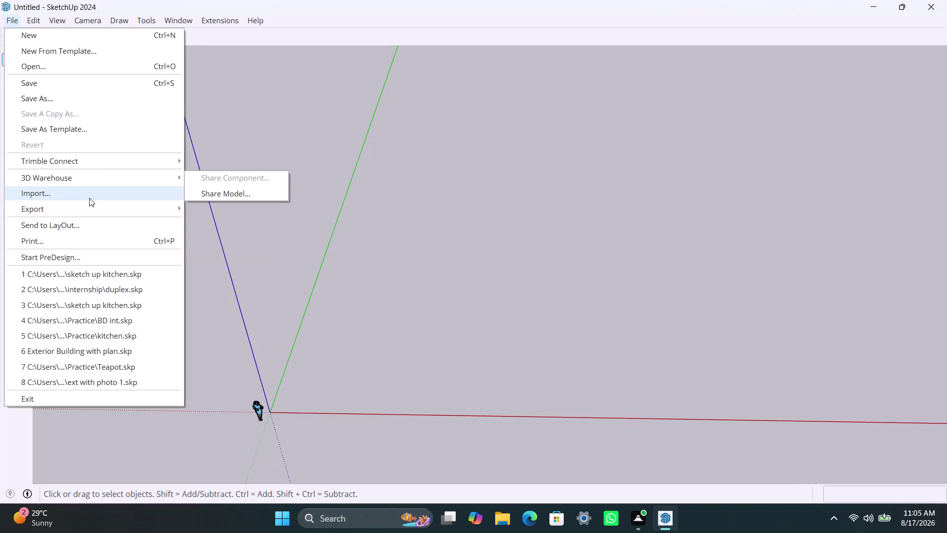
Import the 'ARCH PLANS - 900 SQ YRDS Day 02' DWG drawing into the empty model.
click(89, 198)
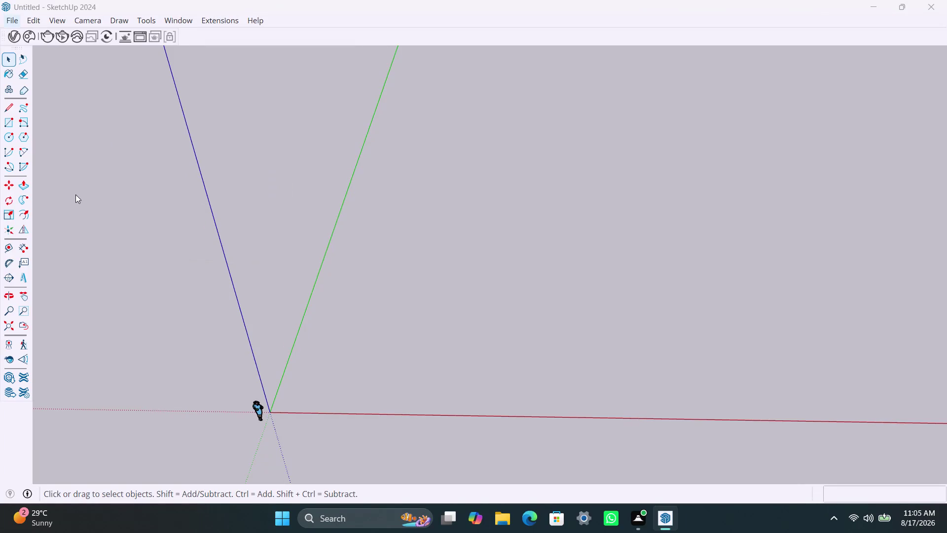
click(183, 147)
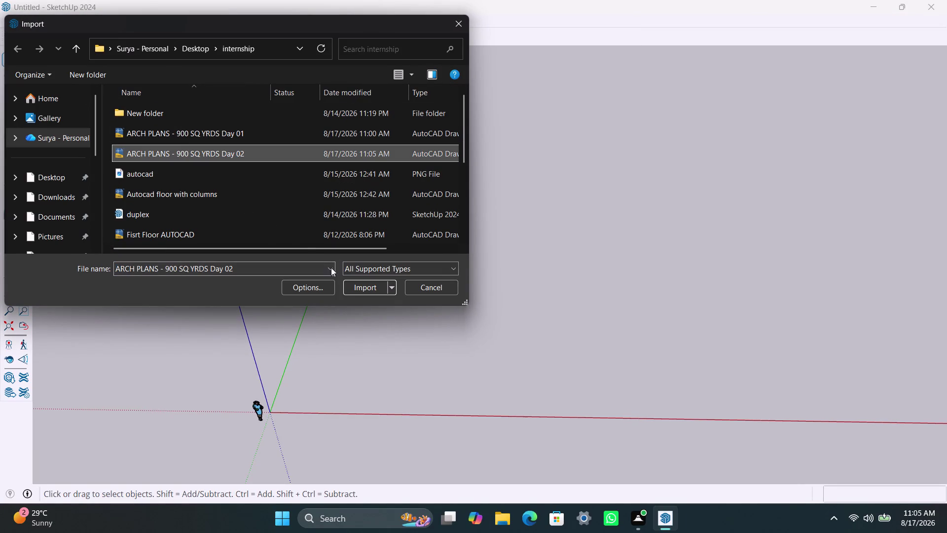
click(348, 286)
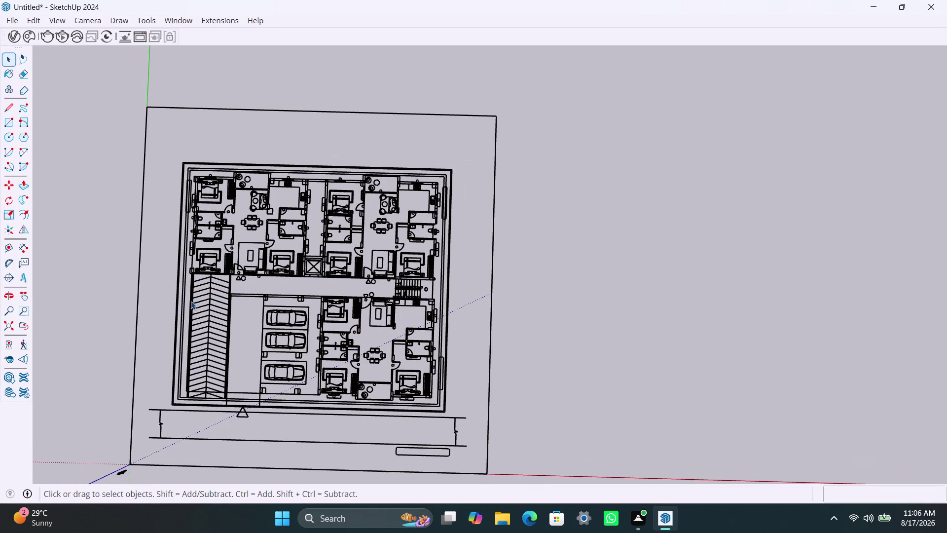
middle_drag(194, 304, 381, 316)
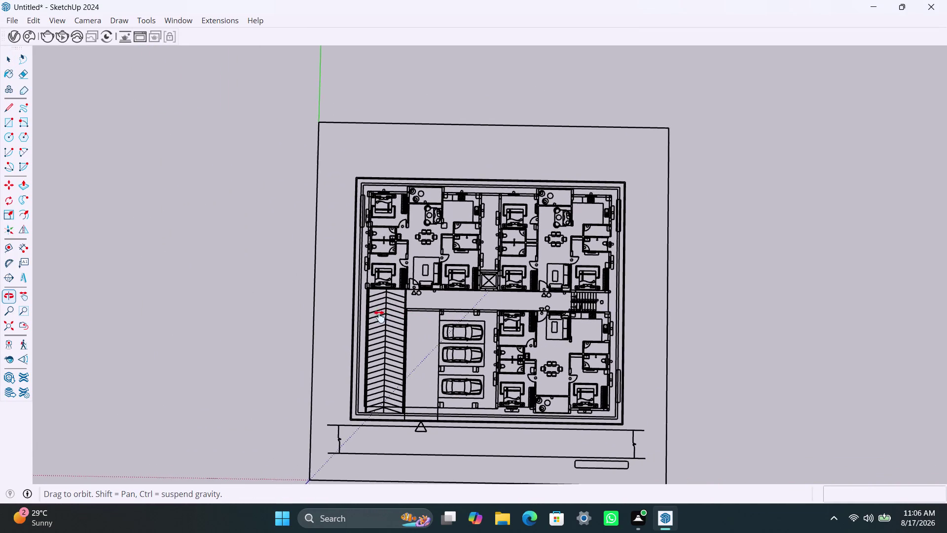
middle_drag(381, 316, 384, 293)
middle_drag(413, 308, 424, 271)
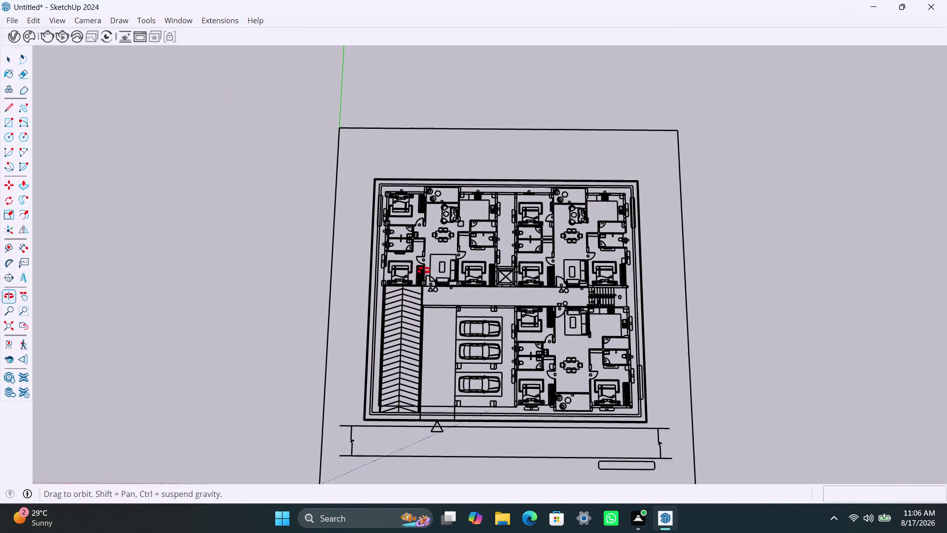
middle_drag(423, 271, 434, 293)
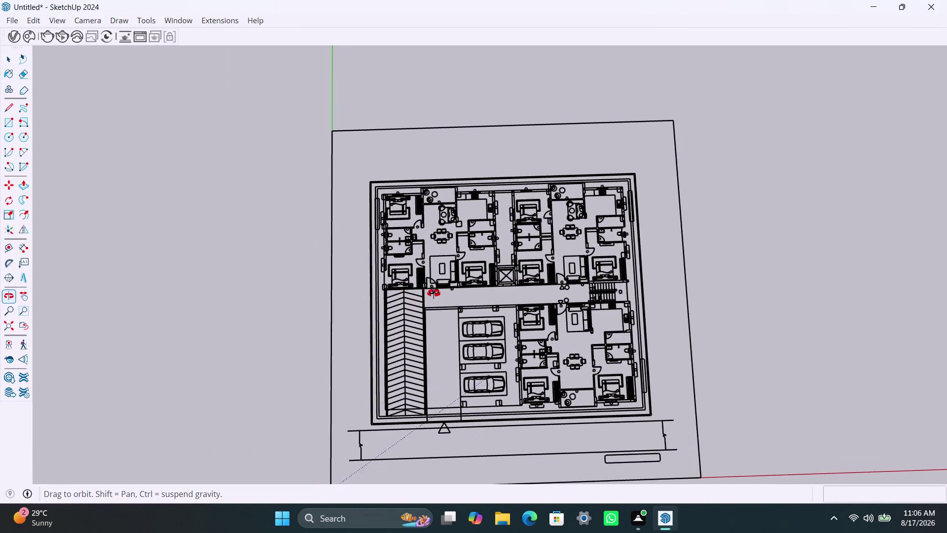
middle_drag(434, 293, 426, 294)
scroll(up, 3)
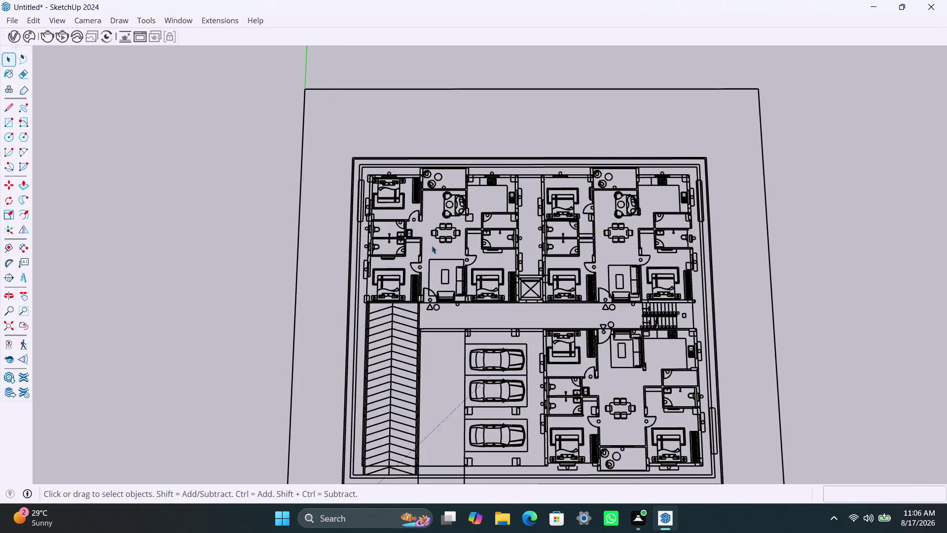
scroll(up, 3)
scroll(up, 3)
scroll(down, 3)
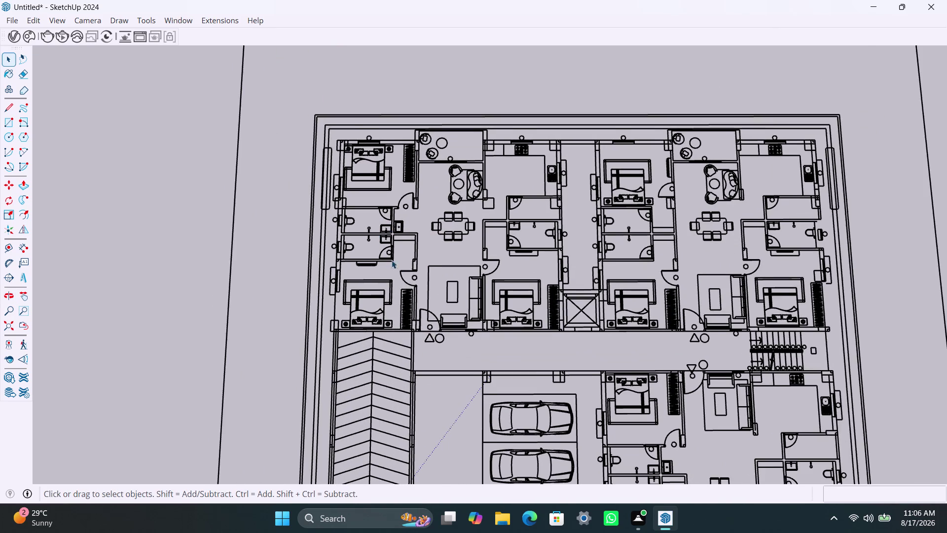
scroll(down, 3)
scroll(up, 3)
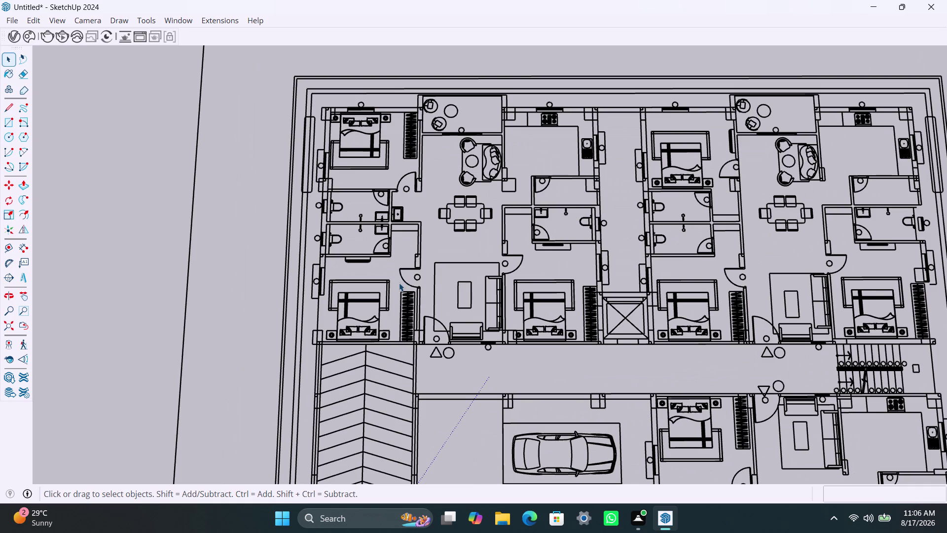
scroll(up, 3)
scroll(up, 3)
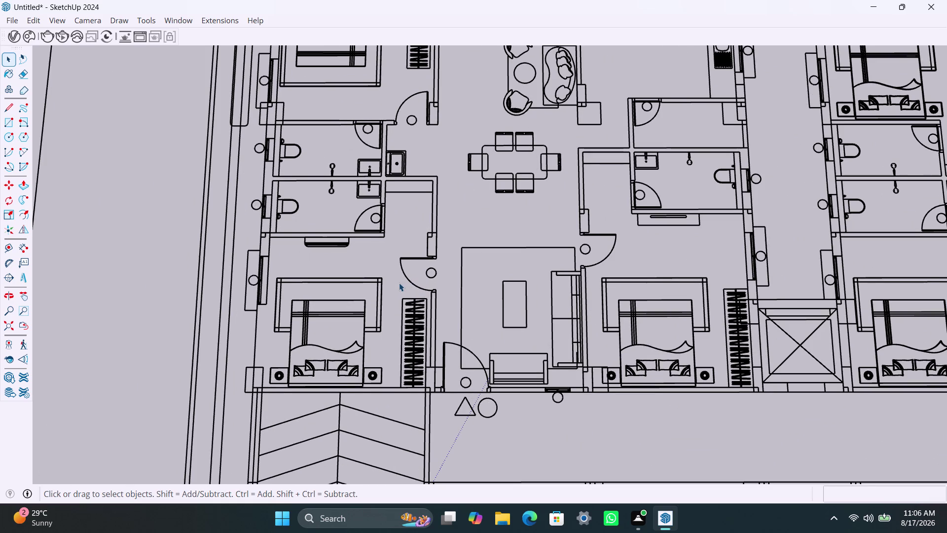
scroll(down, 3)
scroll(down, 3)
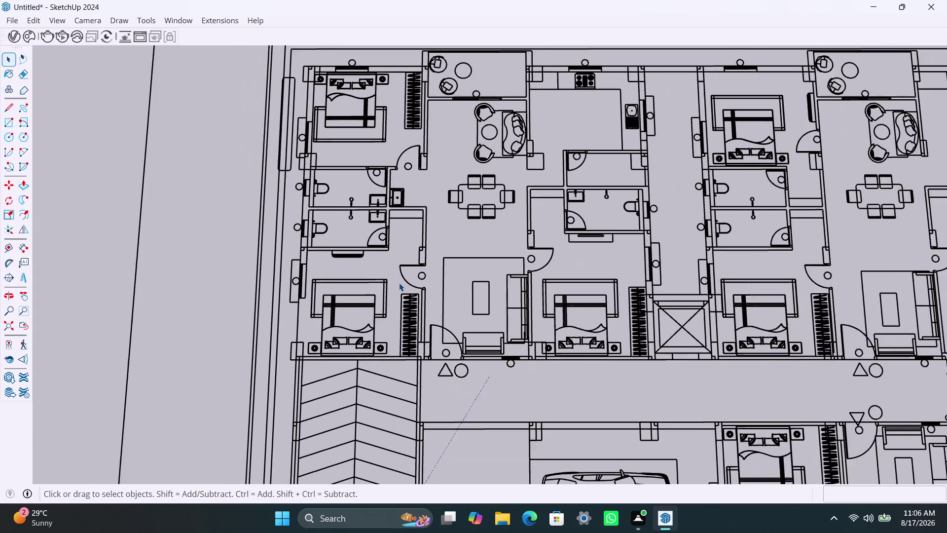
scroll(down, 3)
scroll(down, 3)
click(335, 147)
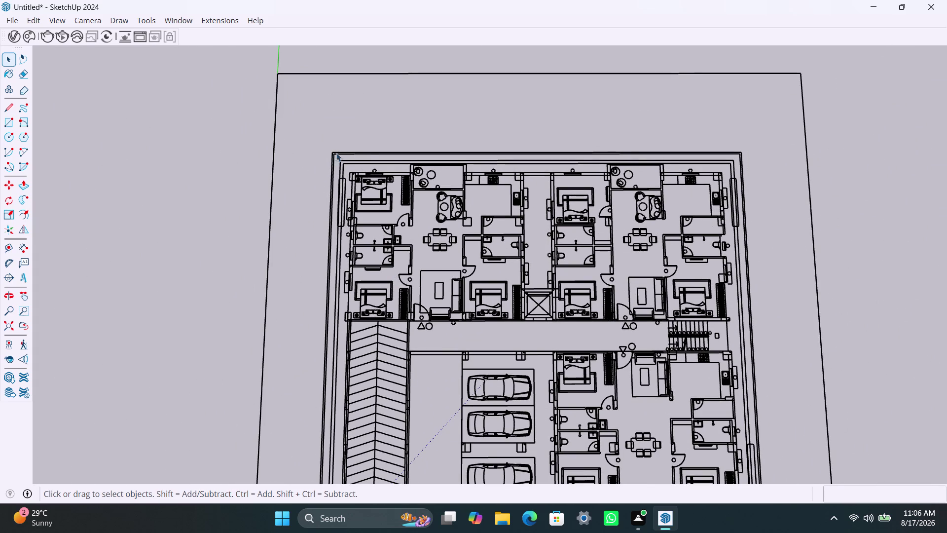
click(343, 158)
scroll(down, 3)
click(195, 116)
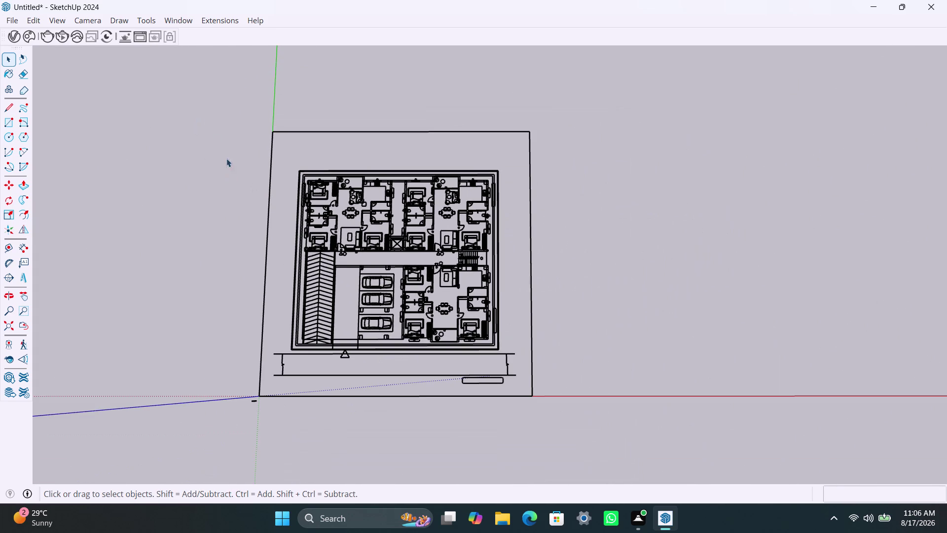
drag(211, 93, 544, 432)
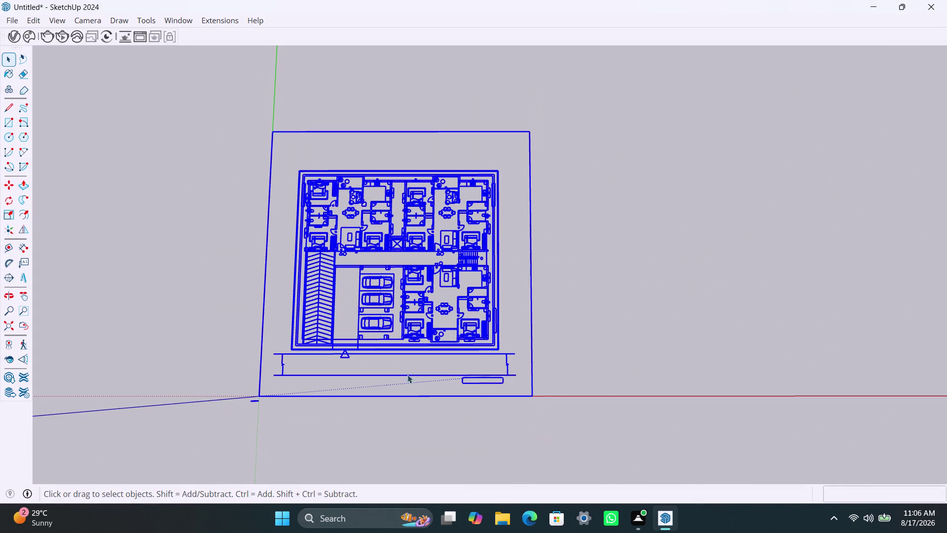
scroll(up, 3)
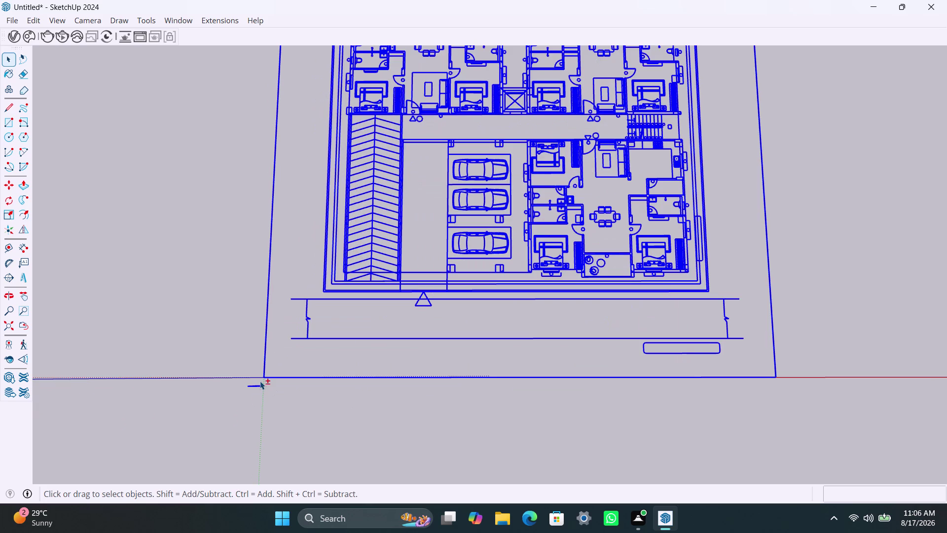
click(260, 384)
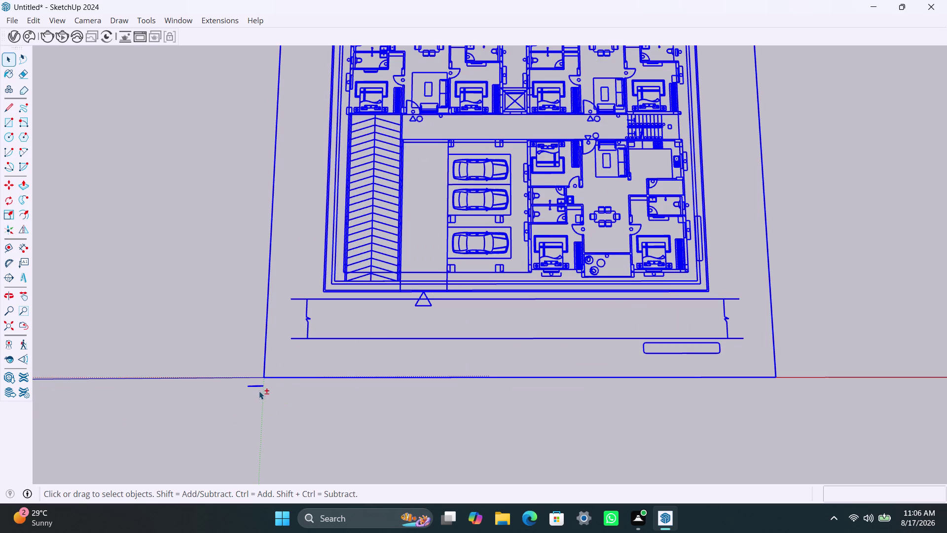
click(257, 386)
scroll(down, 3)
right_click(205, 217)
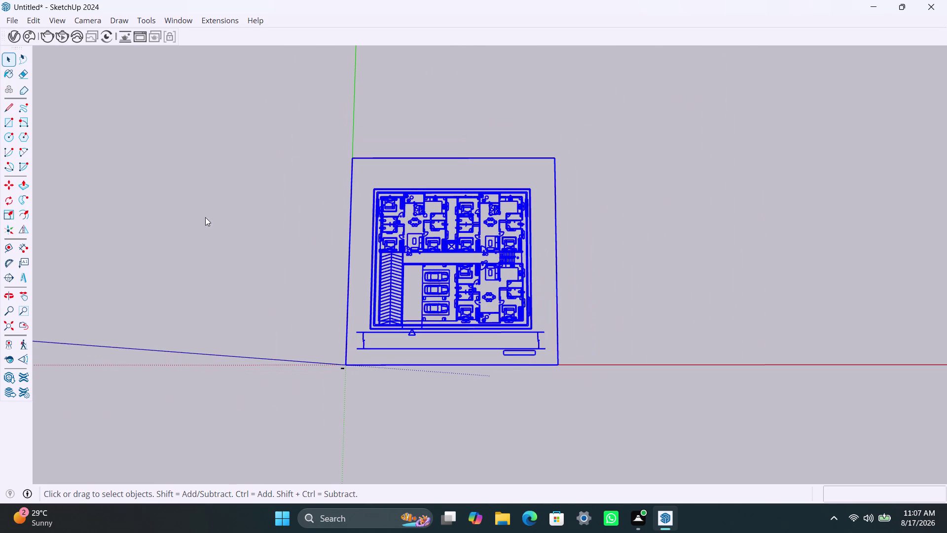
click(198, 203)
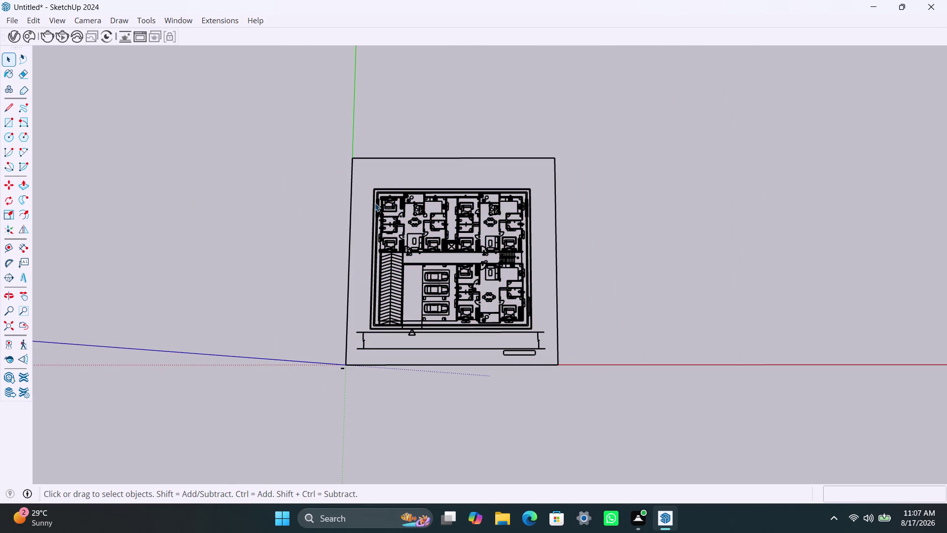
click(376, 202)
right_click(384, 211)
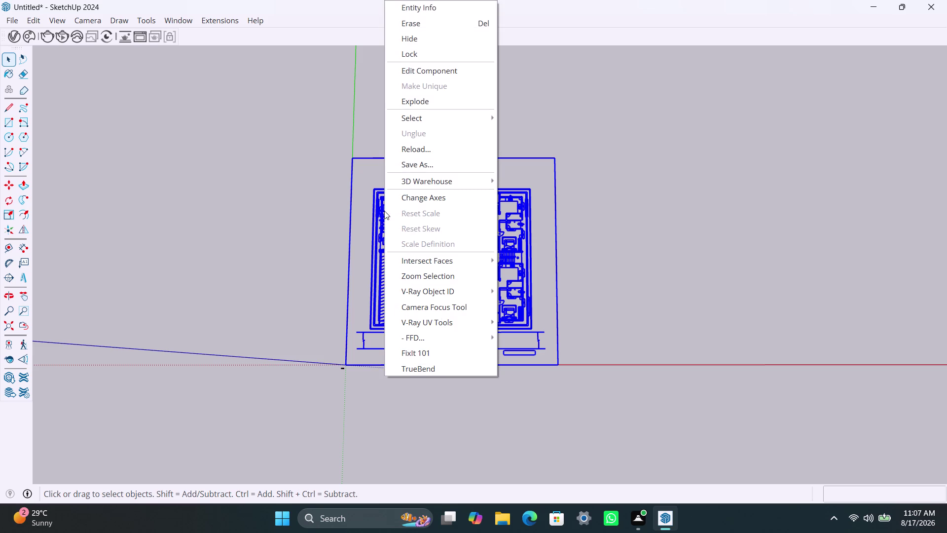
click(447, 102)
click(594, 140)
scroll(up, 3)
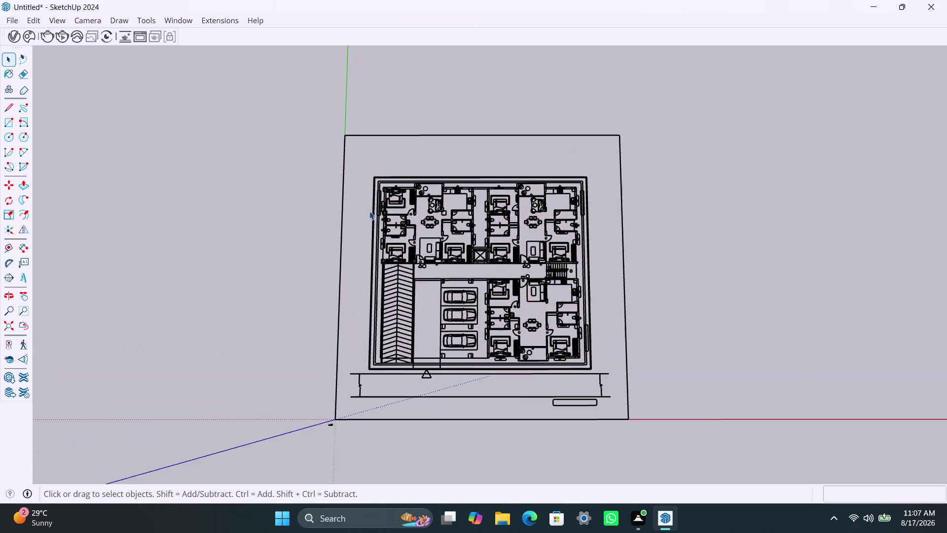
Zoom in on the top-left bedroom's left outer wall and switch to the Rectangle tool.
scroll(up, 3)
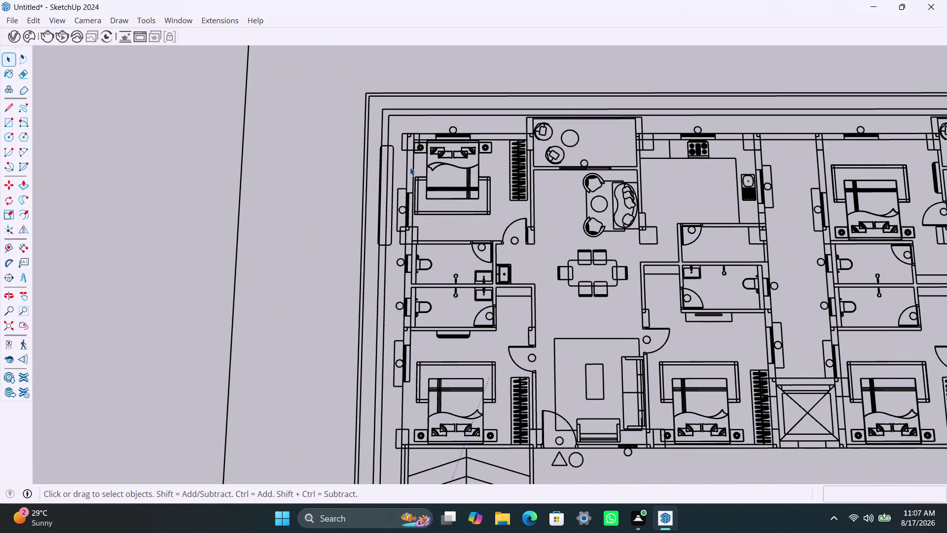
scroll(up, 3)
scroll(up, 3)
scroll(up, 3)
middle_drag(430, 181, 430, 182)
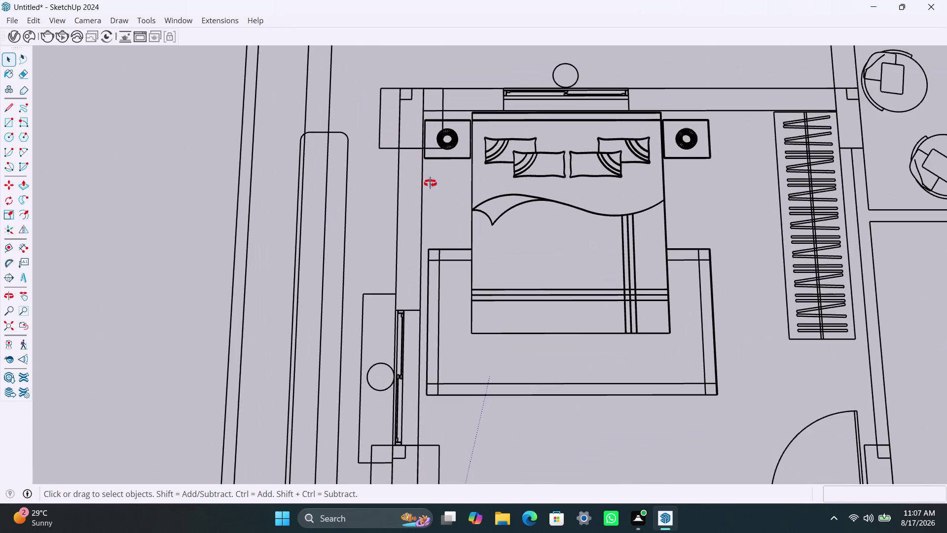
middle_drag(430, 183, 468, 233)
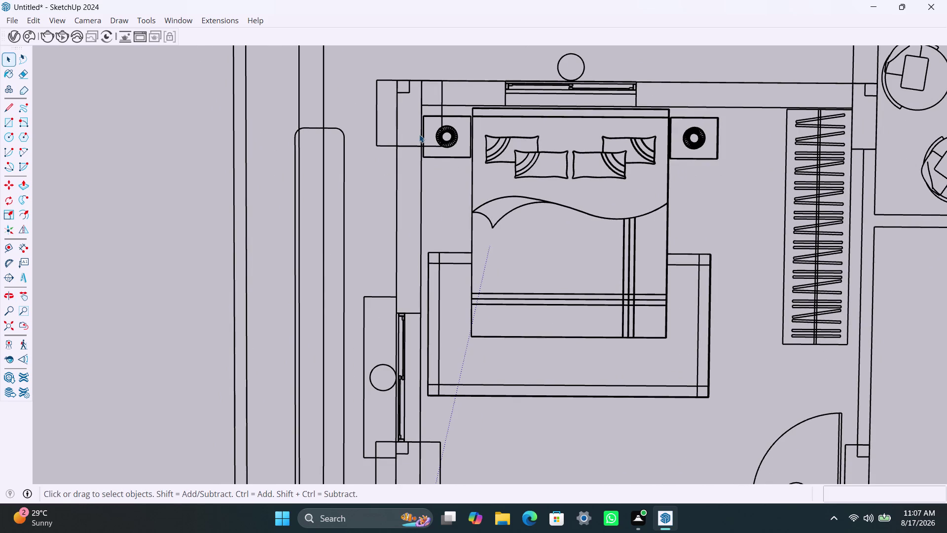
key(r)
key(Return)
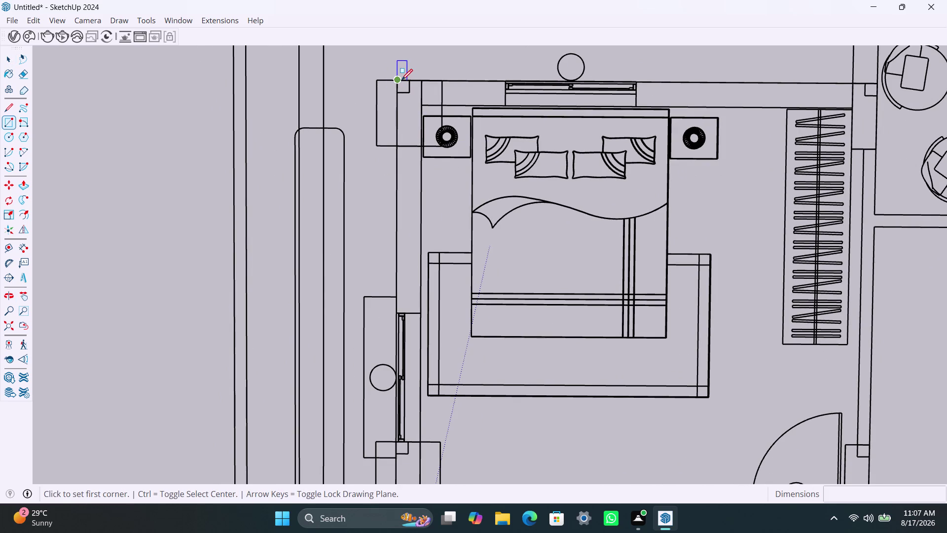
Fill the left wall pieces beside the top bedroom and below its window.
click(402, 80)
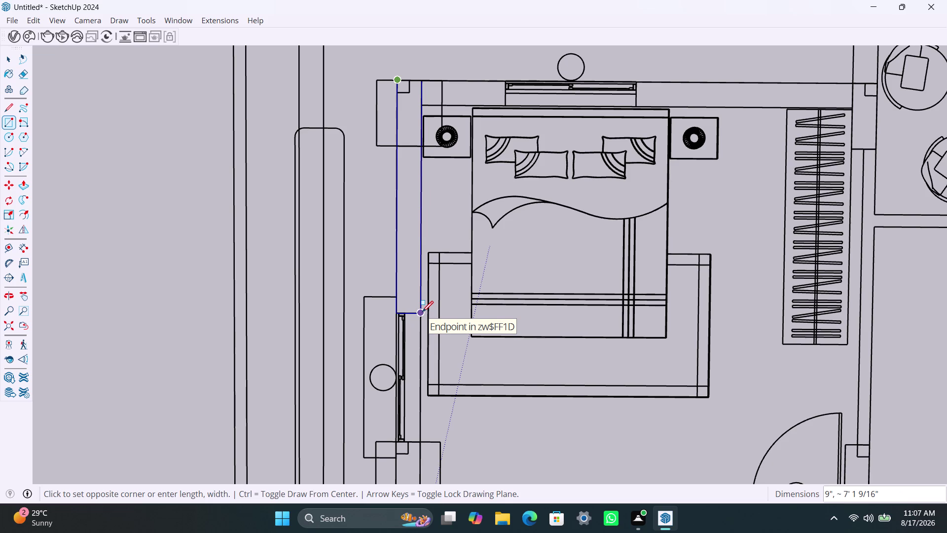
click(422, 311)
scroll(down, 3)
middle_drag(425, 403, 458, 300)
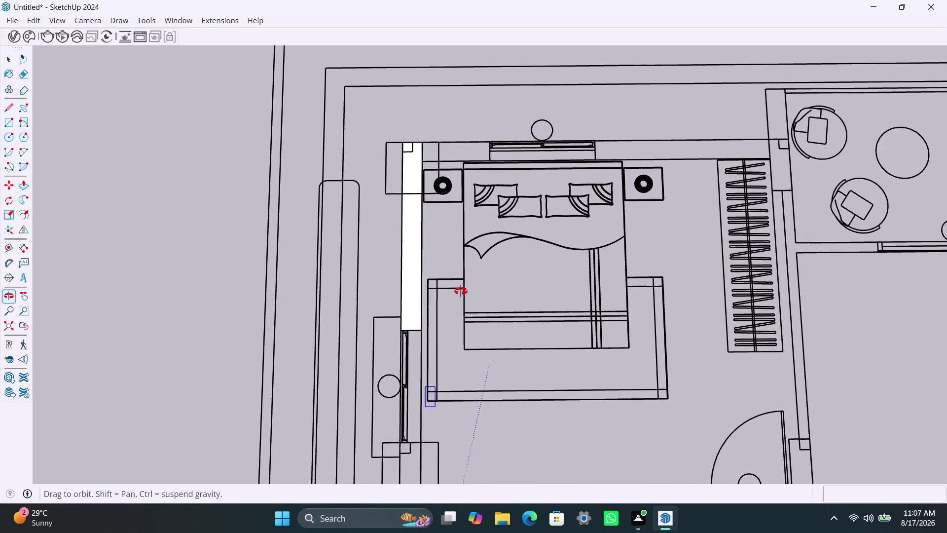
middle_drag(458, 300, 448, 380)
scroll(down, 3)
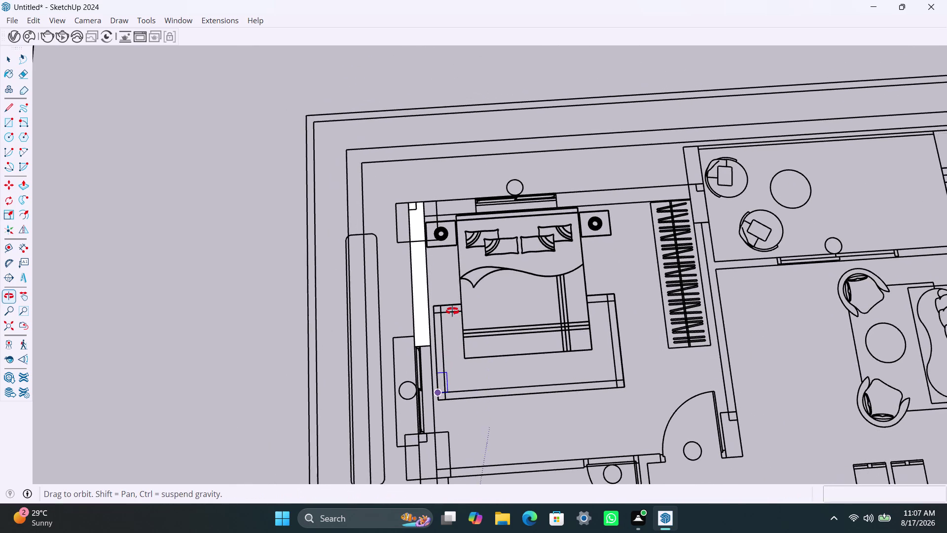
middle_drag(451, 310, 446, 184)
scroll(up, 3)
scroll(up, 3)
click(413, 291)
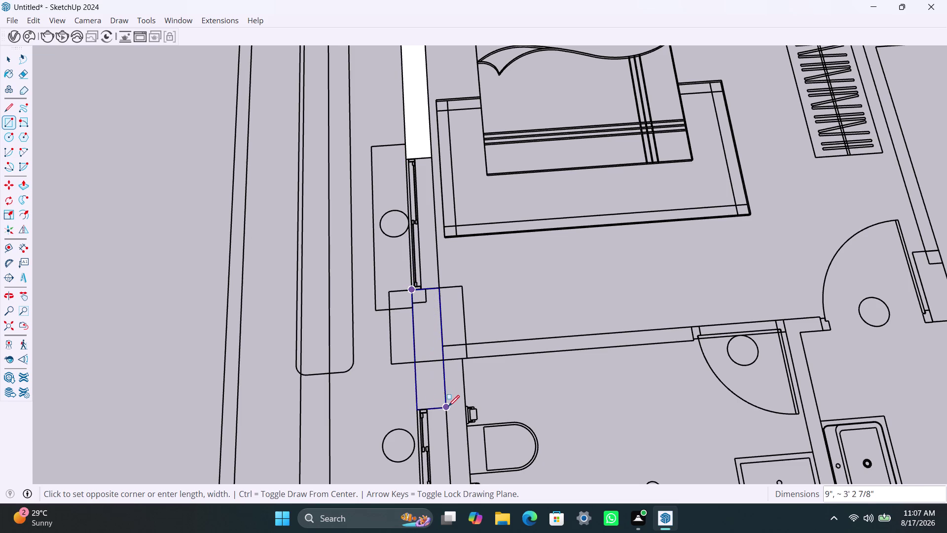
click(449, 406)
Fill the left wall piece between the two bathrooms after two cancelled starts.
scroll(down, 3)
scroll(down, 3)
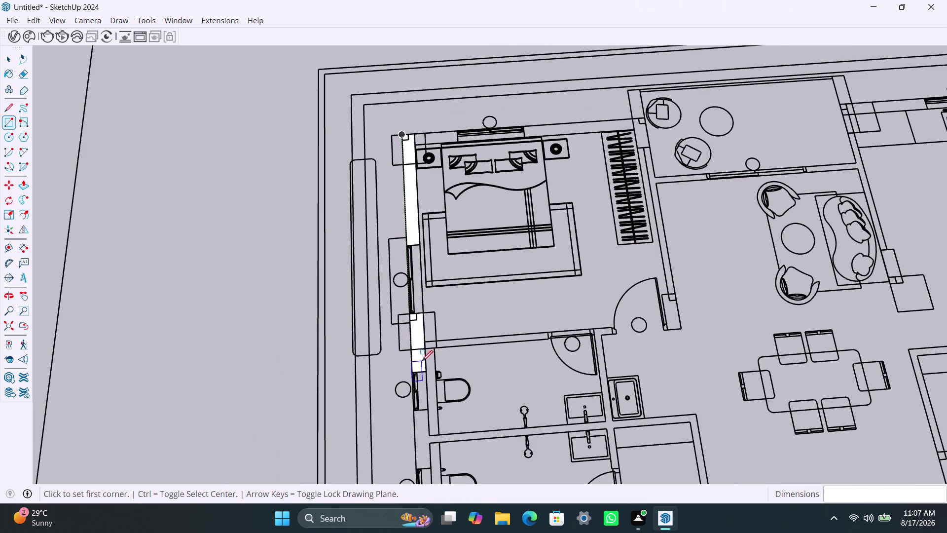
middle_drag(427, 354, 380, 152)
scroll(up, 3)
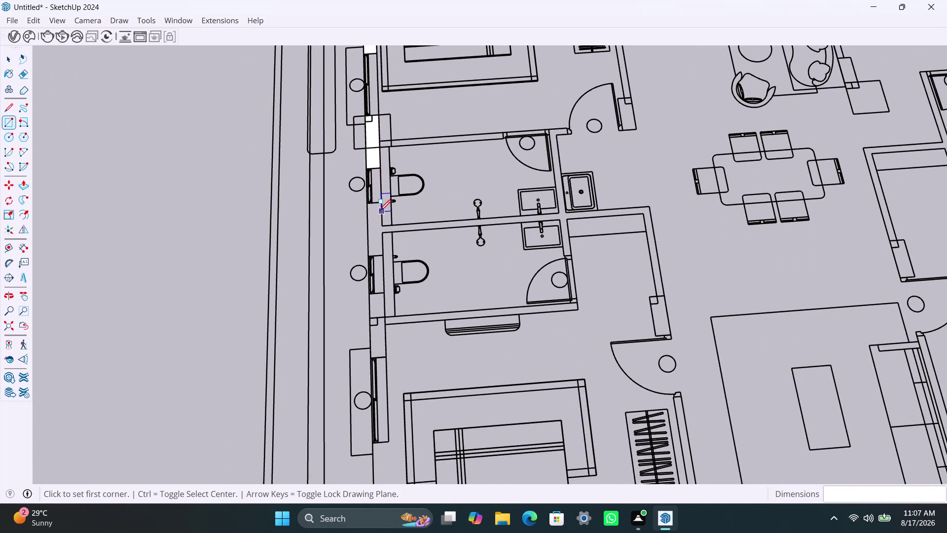
scroll(up, 3)
click(363, 201)
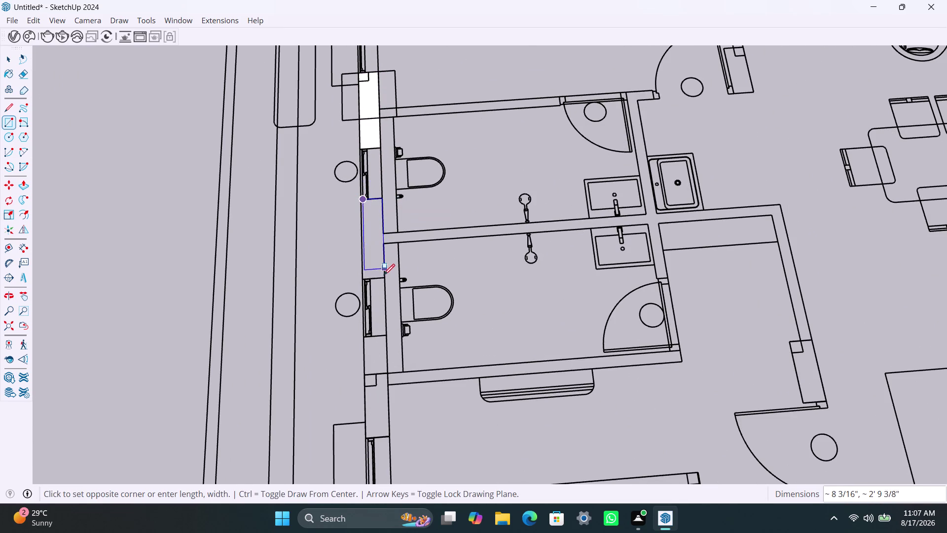
key(Escape)
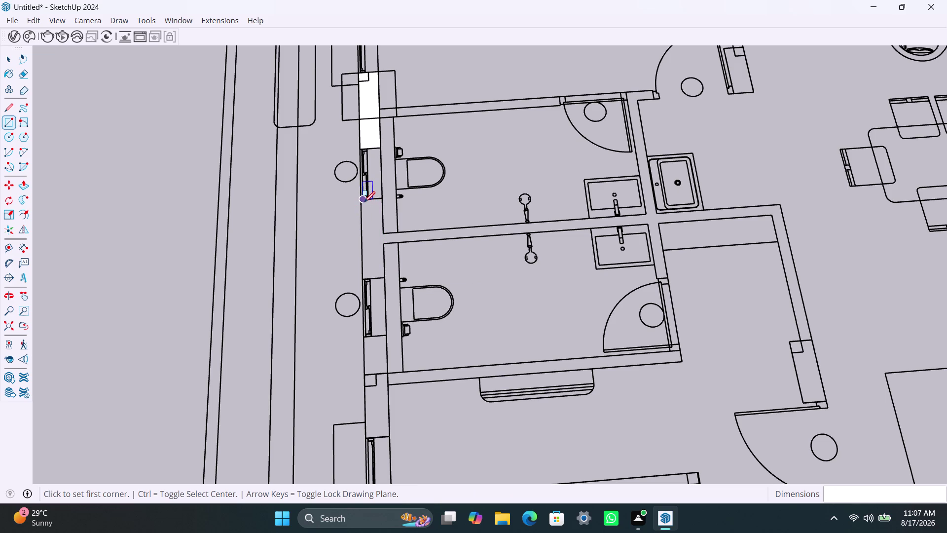
click(363, 201)
key(Escape)
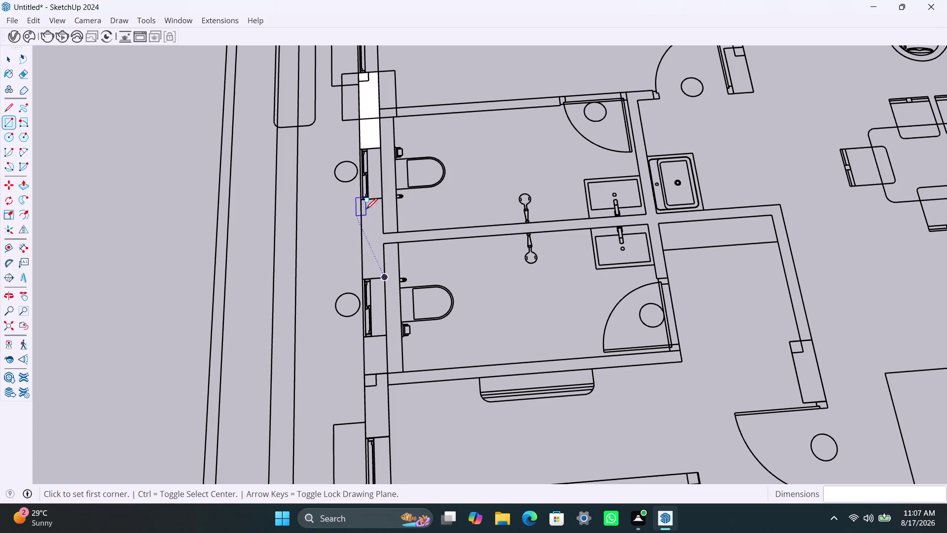
click(359, 199)
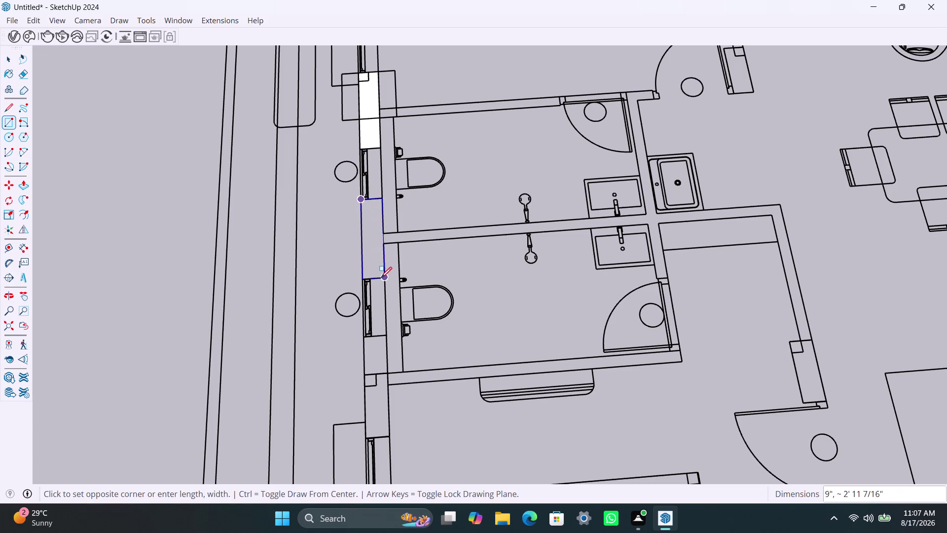
click(383, 278)
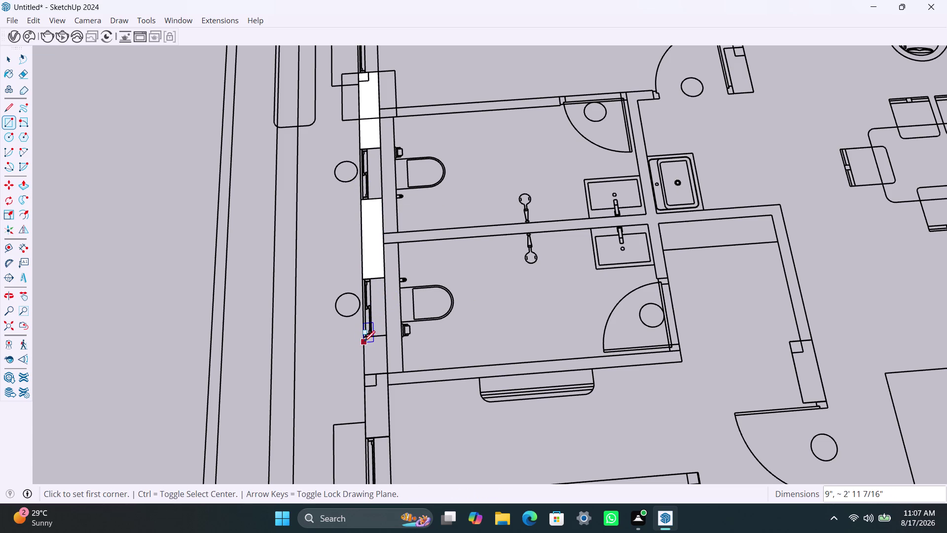
Draw the wall piece below the second bathroom, undoing and redrawing it.
click(365, 338)
click(386, 373)
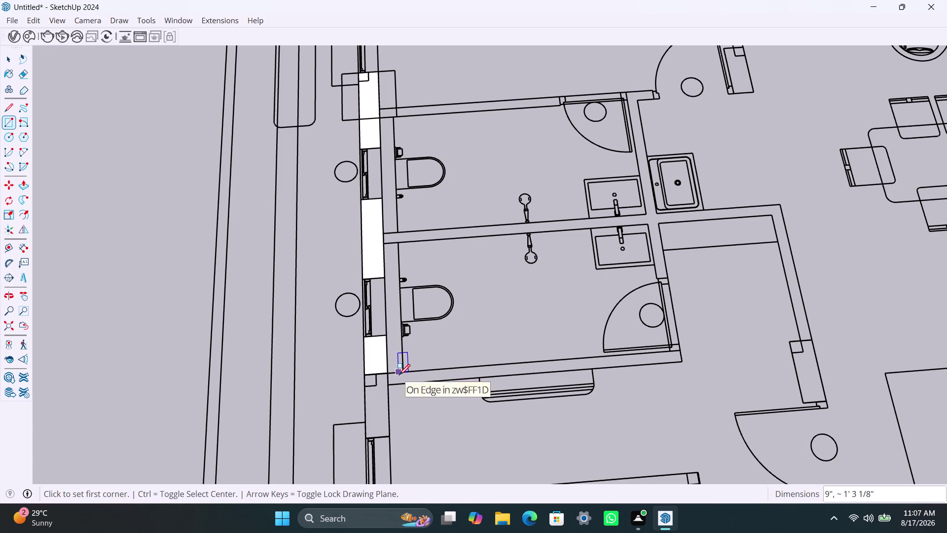
key(ctrl+z)
click(364, 336)
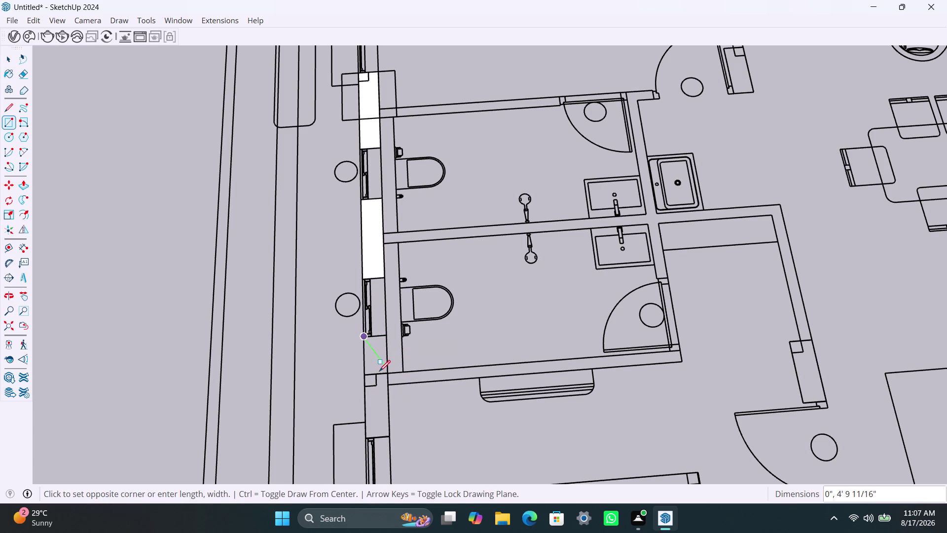
click(387, 437)
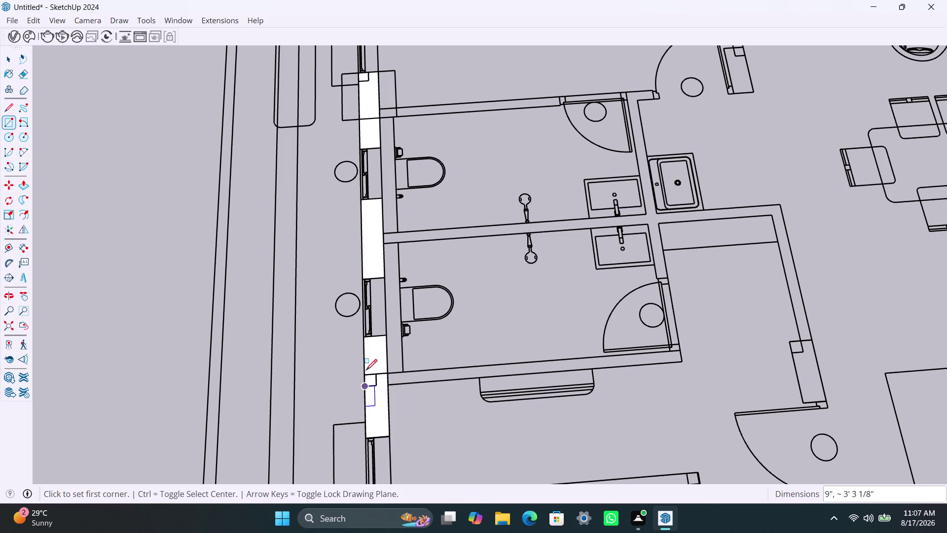
Fill the small corner wall piece beside the lower bedroom.
scroll(down, 3)
middle_drag(360, 378, 371, 205)
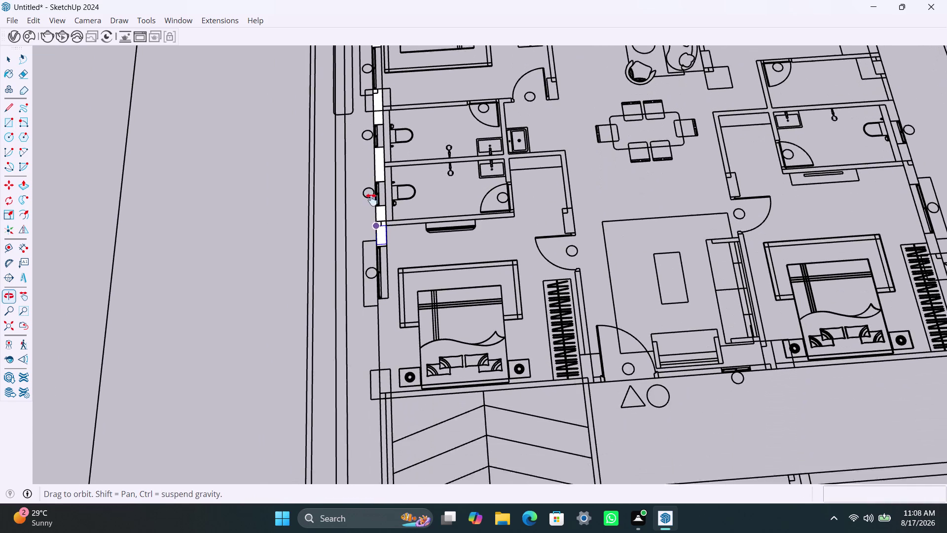
middle_drag(370, 205, 372, 200)
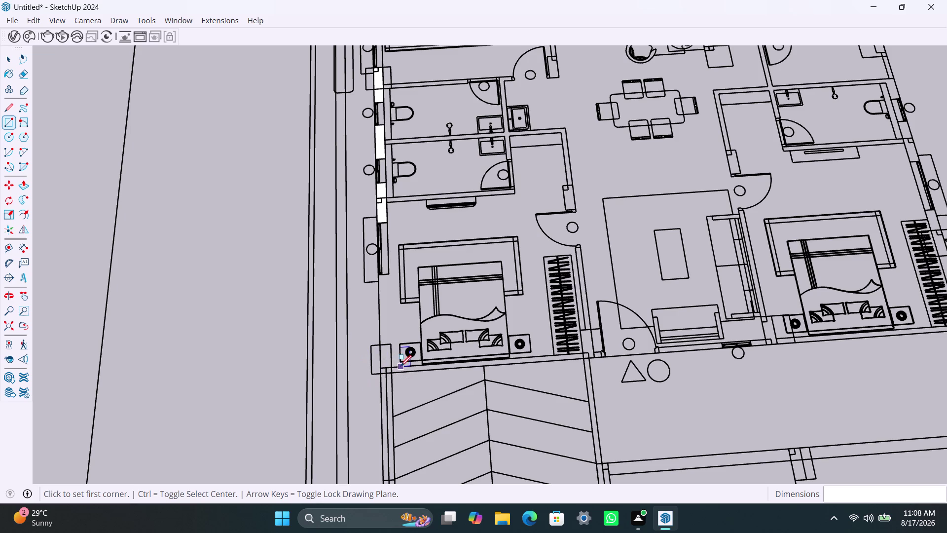
click(382, 346)
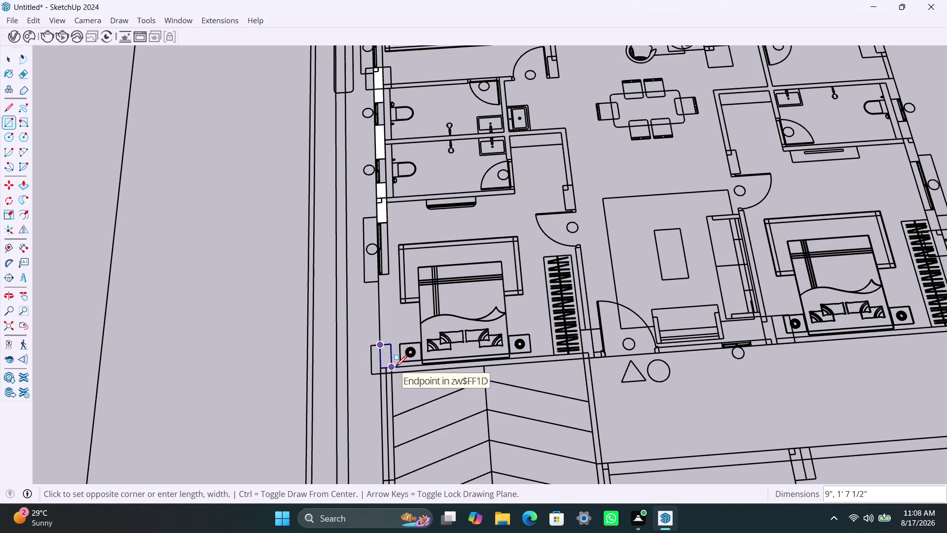
click(395, 367)
scroll(down, 3)
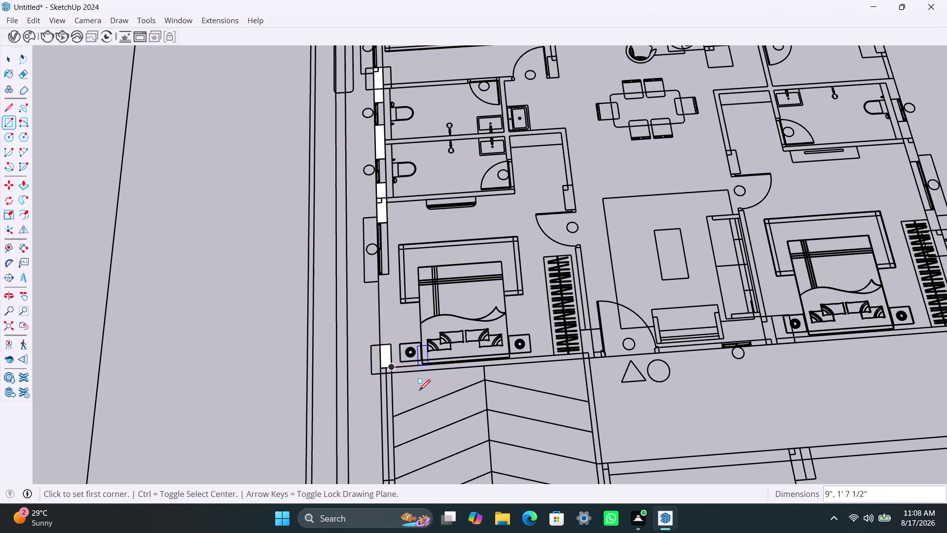
scroll(down, 3)
scroll(down, 3)
scroll(down, 3)
scroll(down, 3)
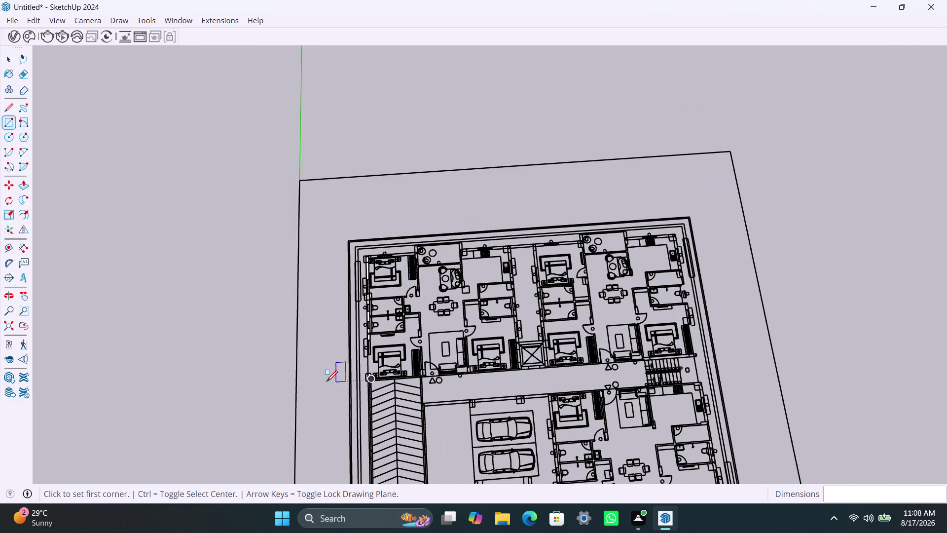
scroll(down, 3)
scroll(down, 3)
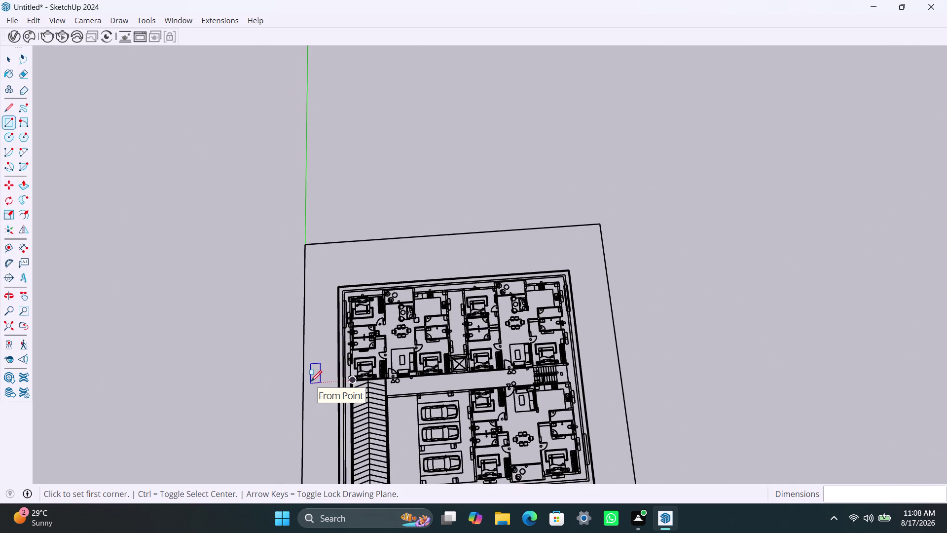
scroll(up, 3)
scroll(up, 3)
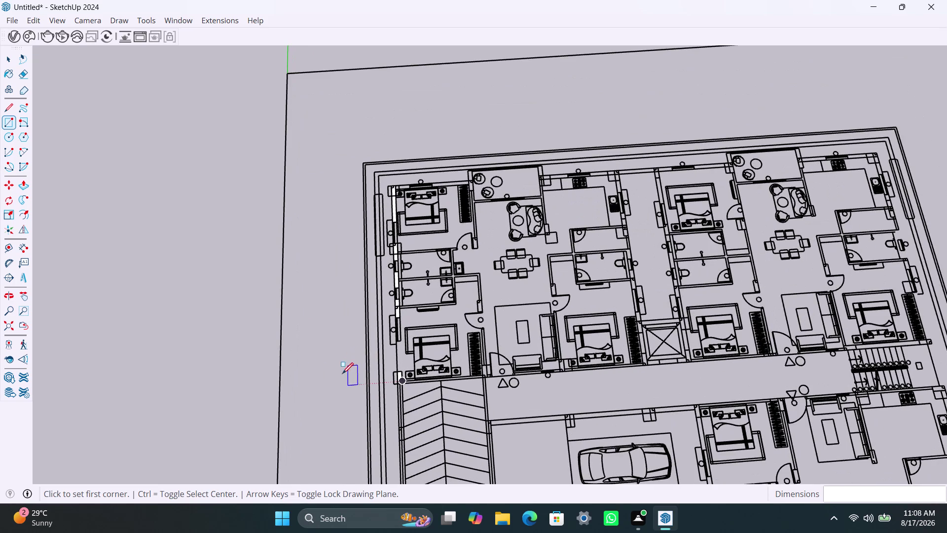
scroll(up, 3)
scroll(up, 3)
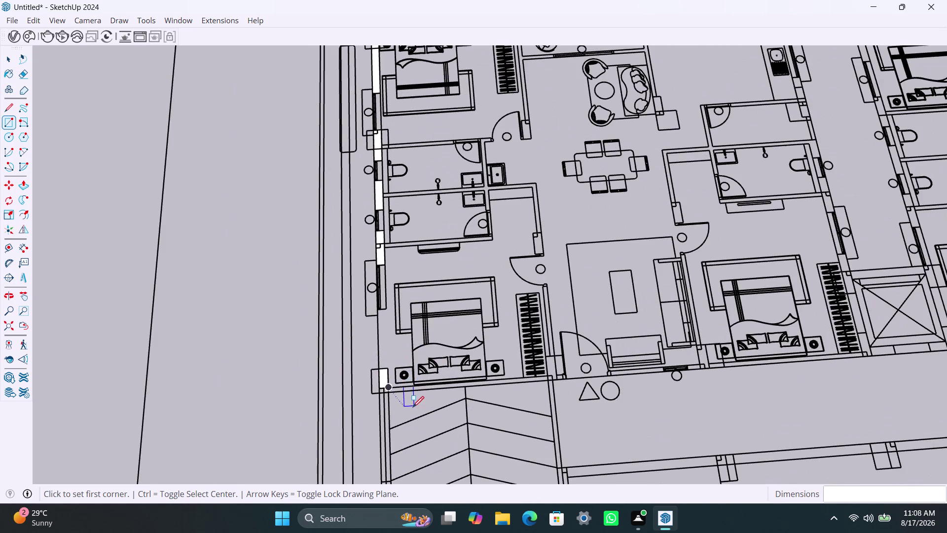
middle_drag(413, 407, 365, 384)
scroll(down, 3)
middle_drag(436, 405, 395, 397)
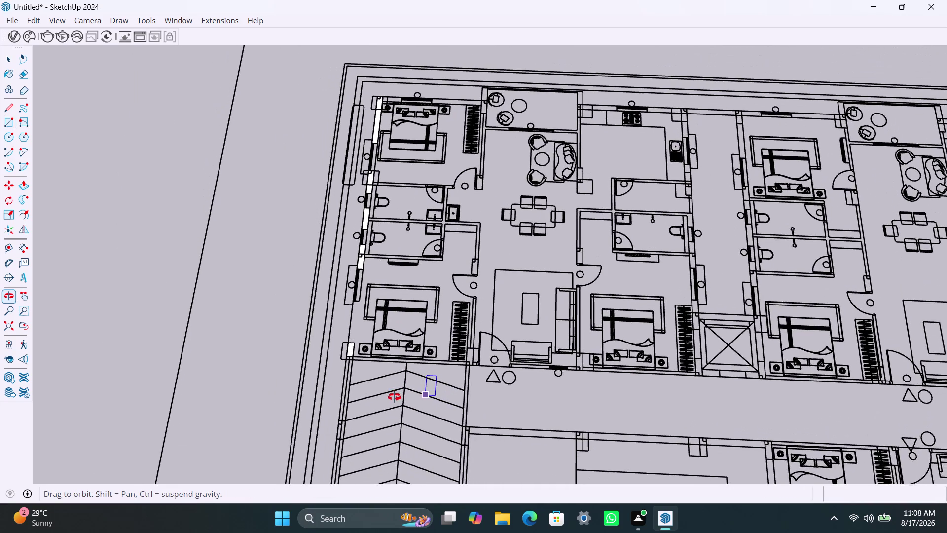
middle_drag(395, 397, 419, 401)
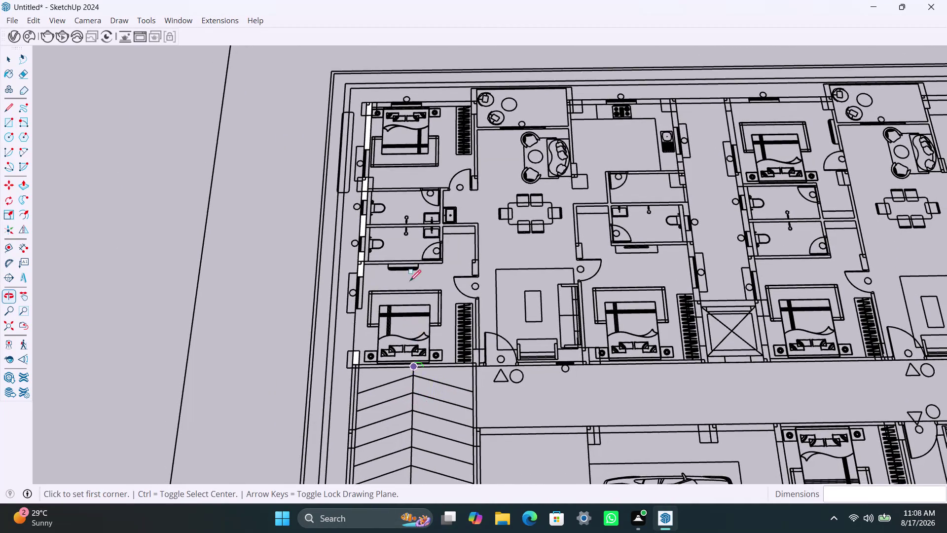
scroll(up, 3)
middle_drag(396, 294, 390, 384)
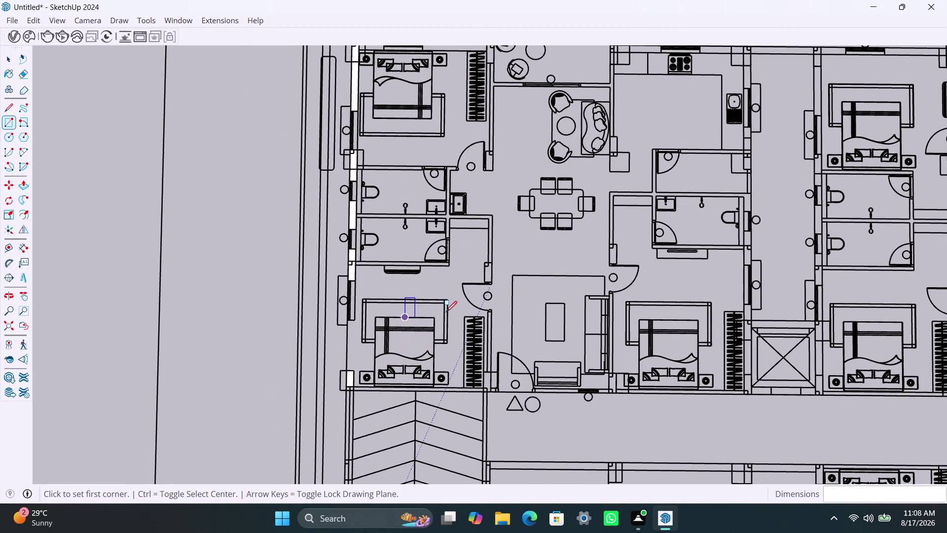
scroll(up, 3)
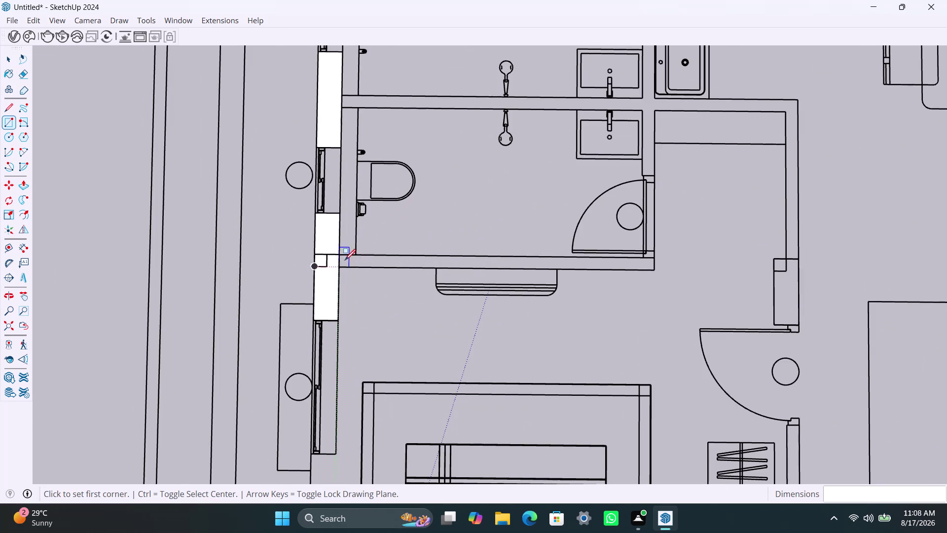
Fill the lower bathroom wall and the wall between the bathrooms.
click(338, 253)
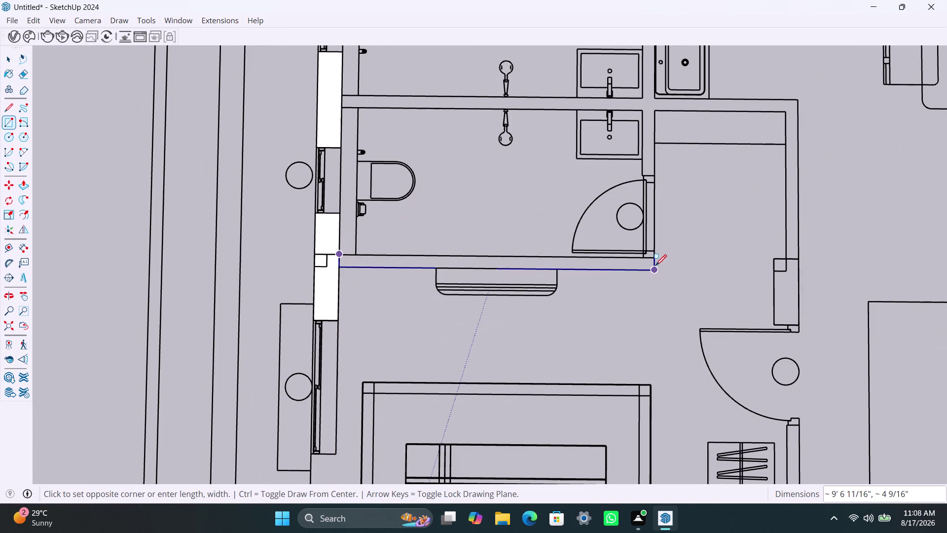
click(655, 265)
scroll(down, 3)
middle_drag(535, 174, 525, 213)
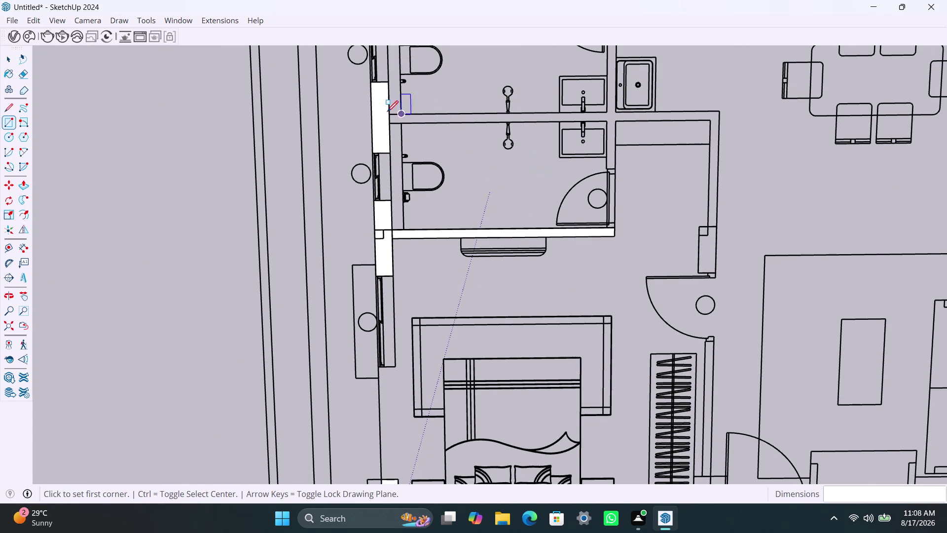
click(386, 114)
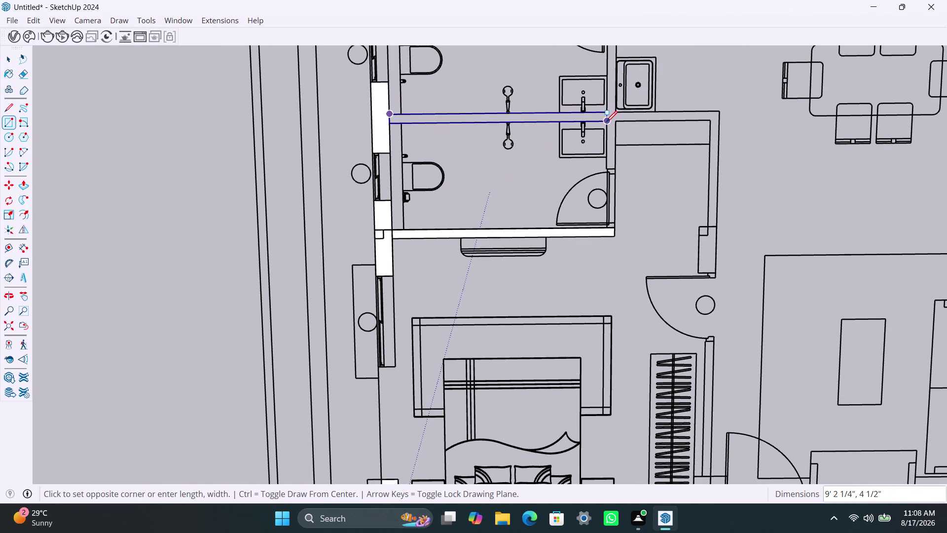
click(607, 122)
Fill the upper bathroom's top wall, undoing and redrawing it from its corner.
scroll(up, 3)
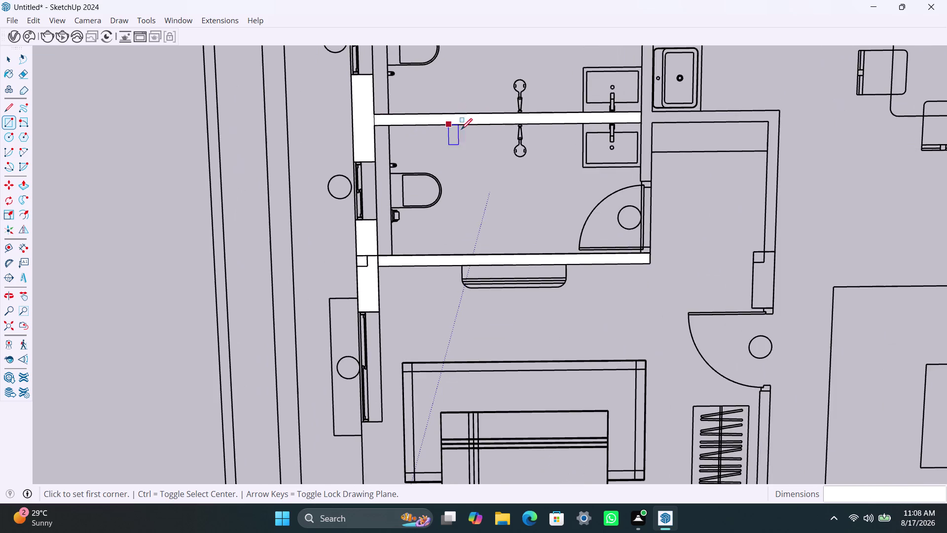
scroll(down, 3)
scroll(down, 3)
scroll(down, 3)
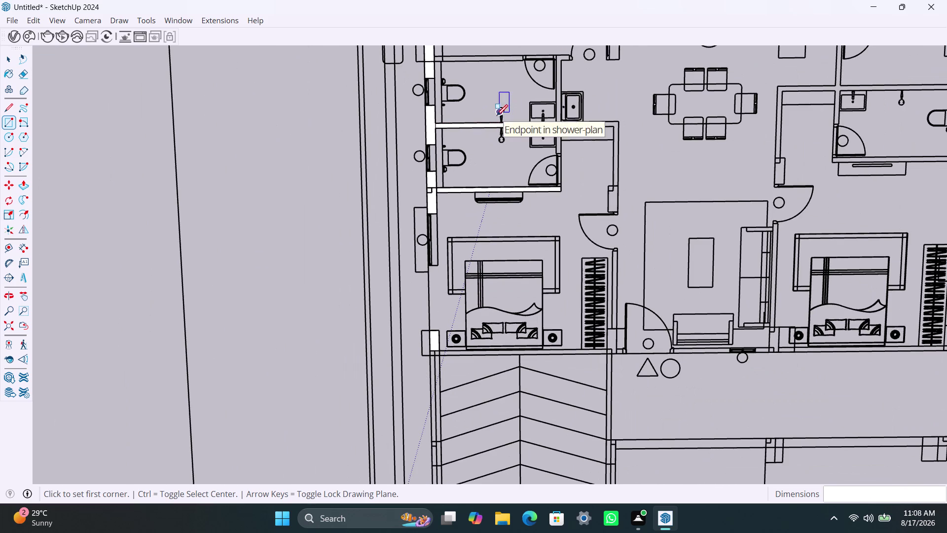
middle_drag(497, 115, 459, 259)
scroll(up, 3)
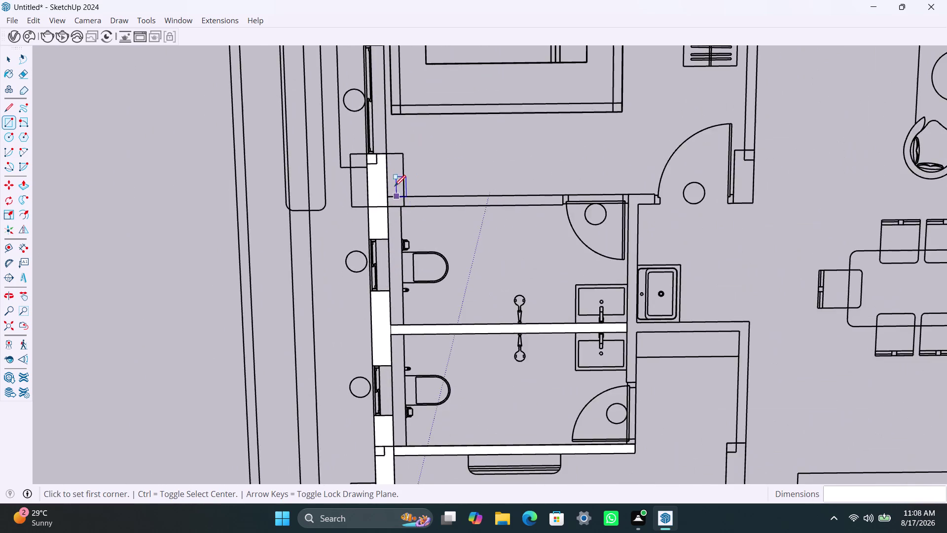
scroll(up, 3)
click(389, 194)
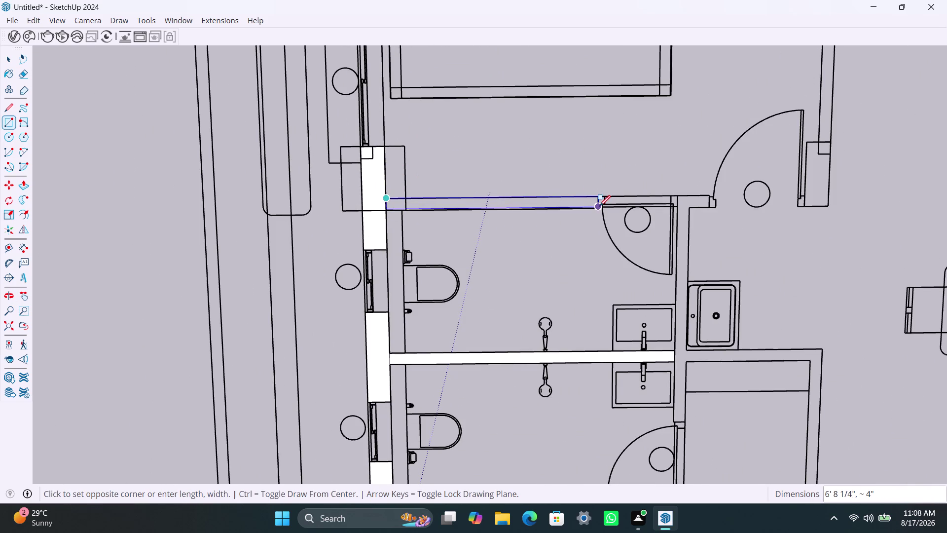
scroll(up, 3)
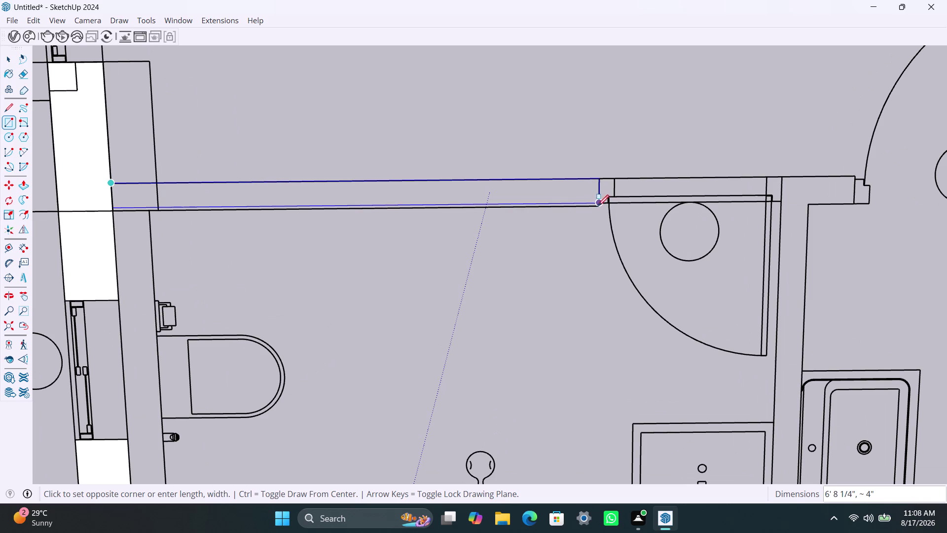
click(599, 206)
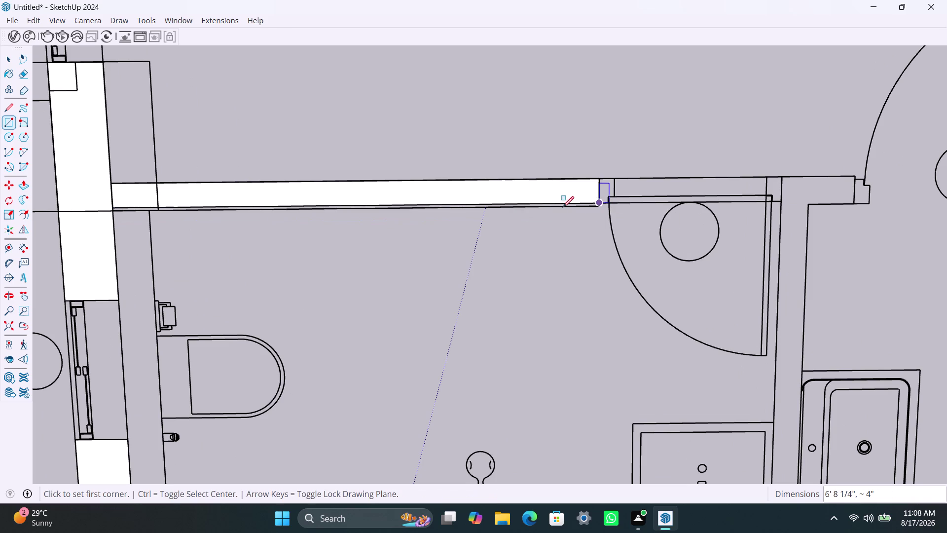
key(ctrl+z)
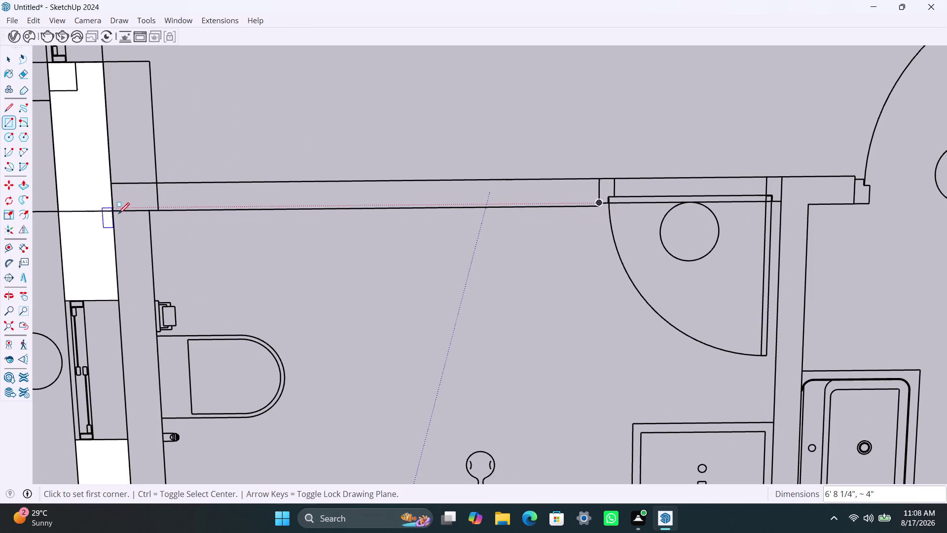
click(116, 211)
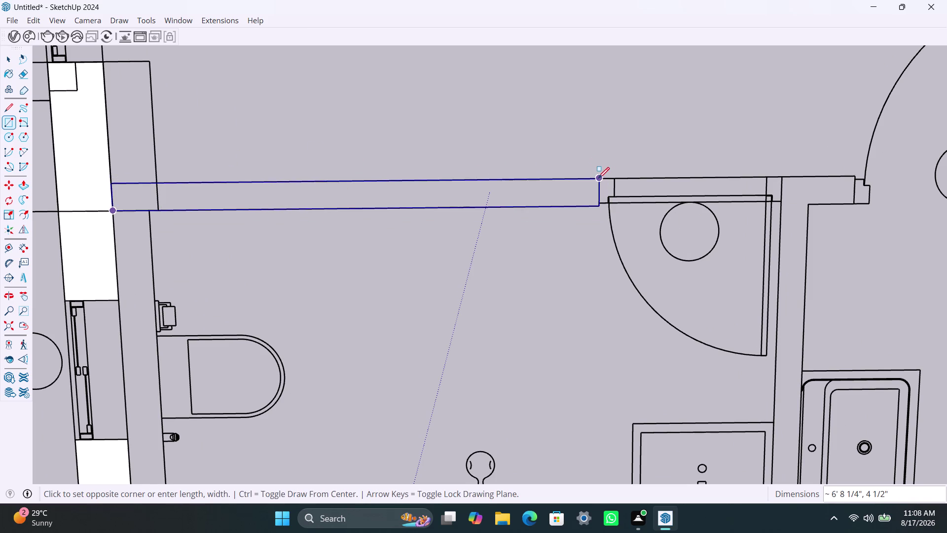
click(598, 178)
Fill the small gap at the end of the top wall.
scroll(down, 3)
scroll(down, 3)
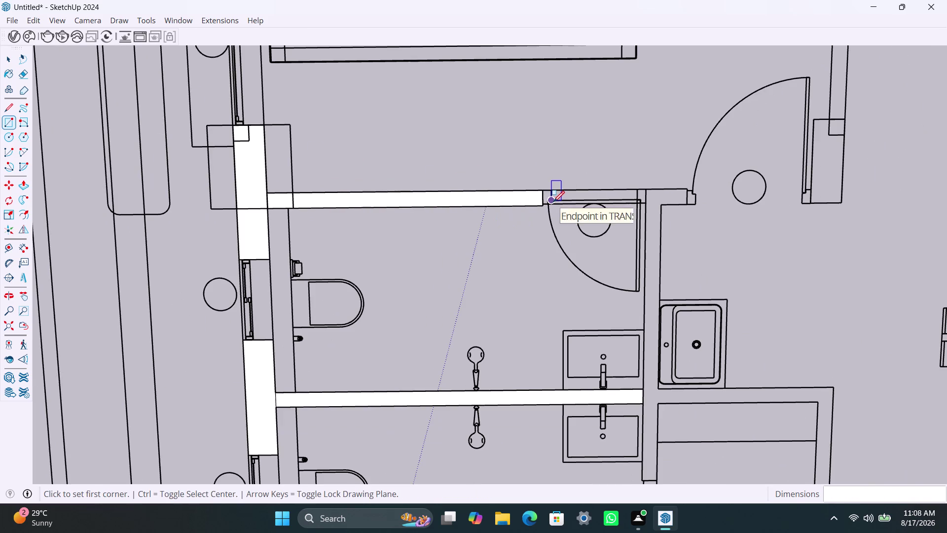
scroll(up, 3)
scroll(up, 3)
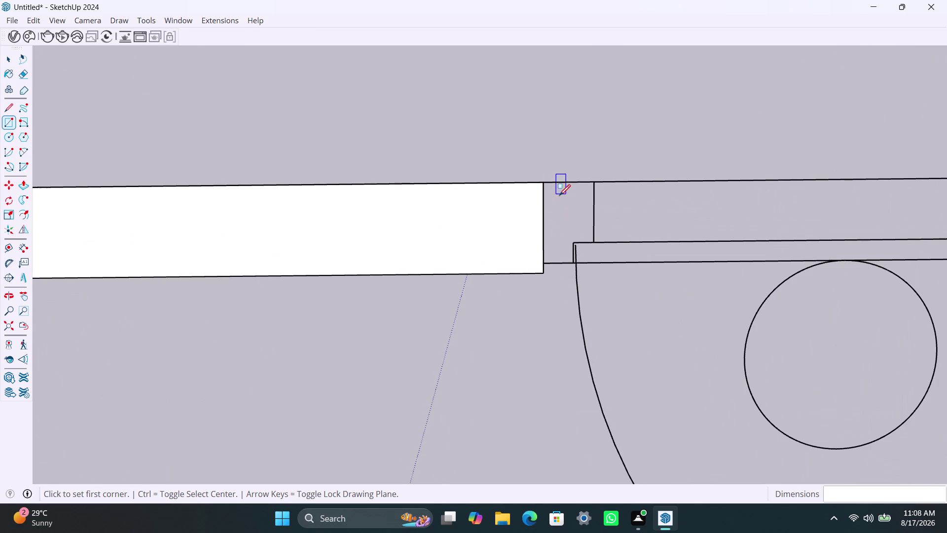
click(547, 180)
click(572, 257)
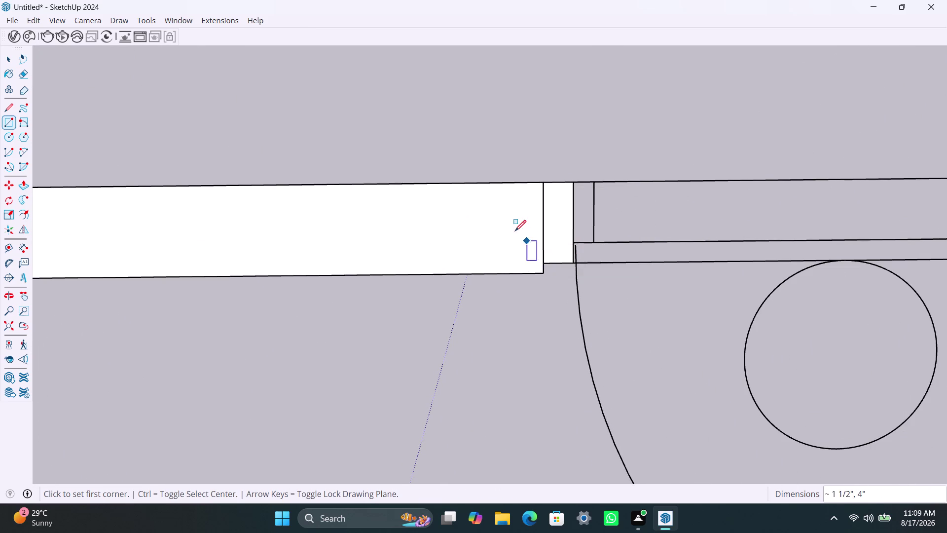
scroll(down, 3)
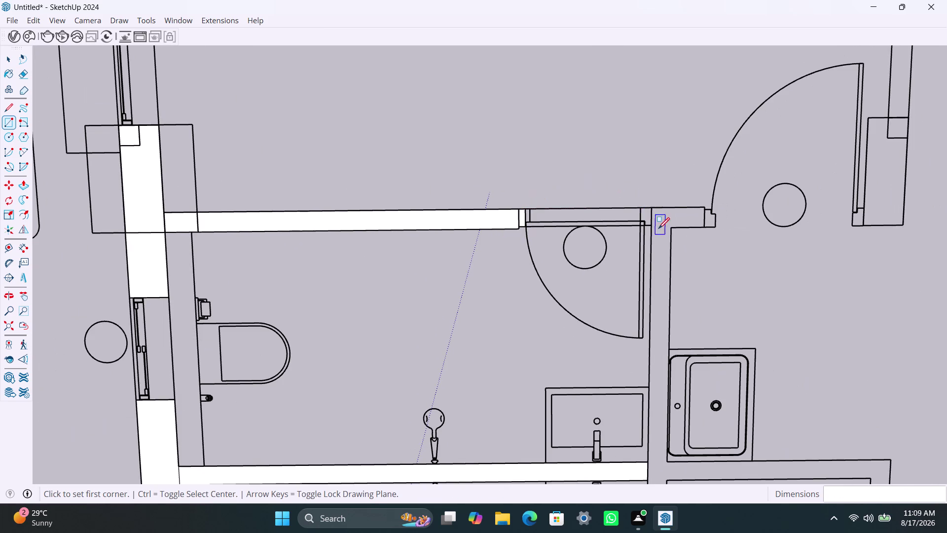
Fill the wall stub beside the door, redrawing it from its outer corner.
click(643, 207)
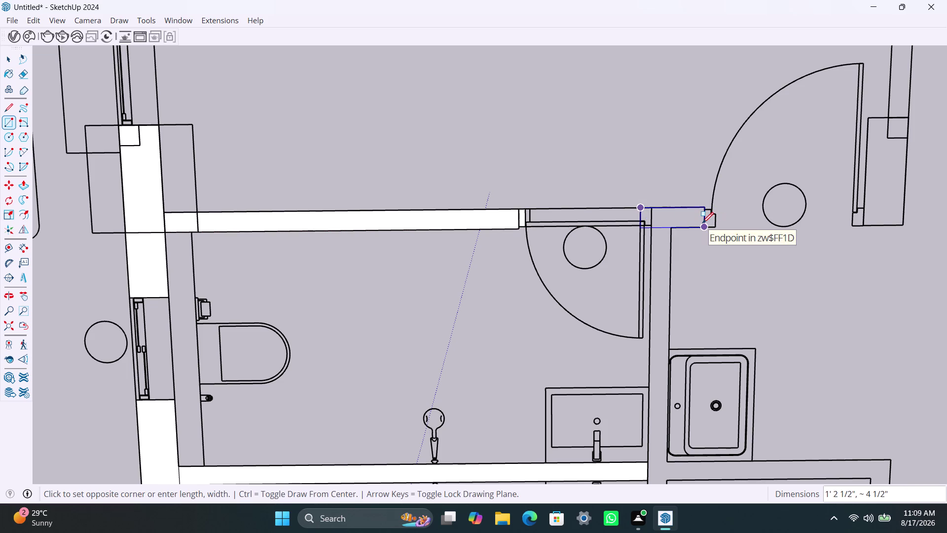
click(703, 223)
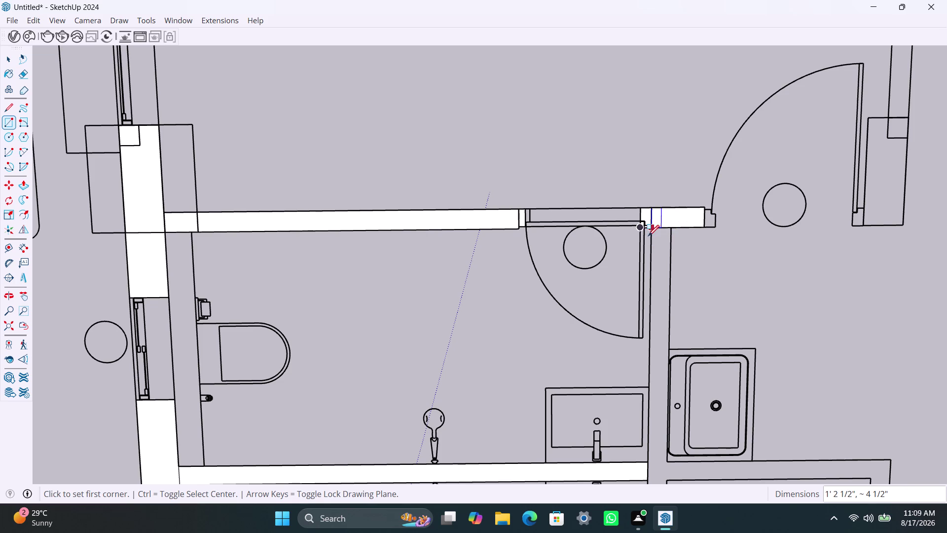
key(ctrl+z)
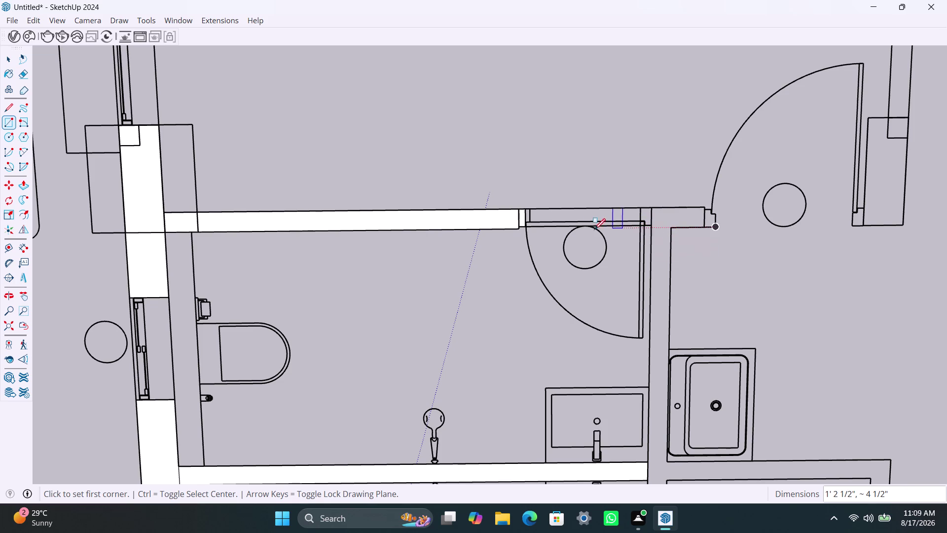
key(ctrl+z)
click(655, 210)
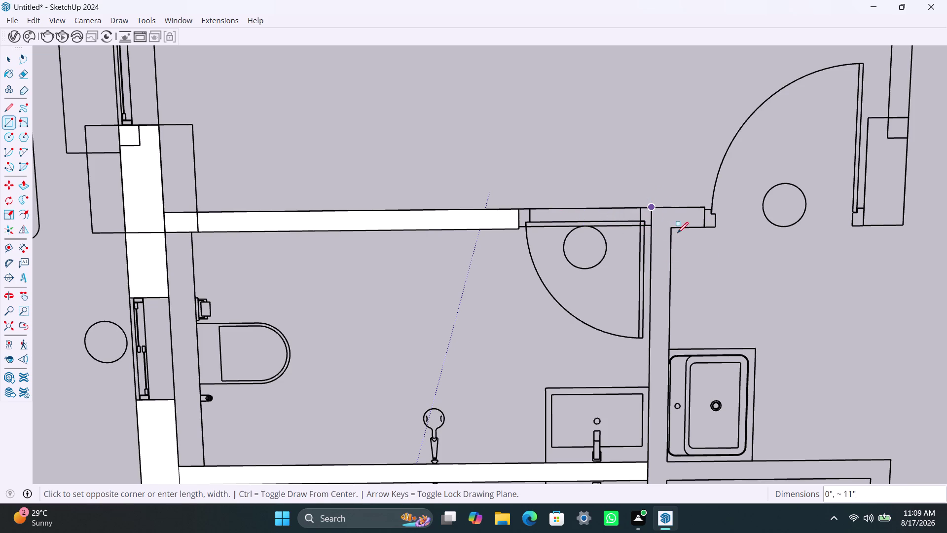
click(703, 227)
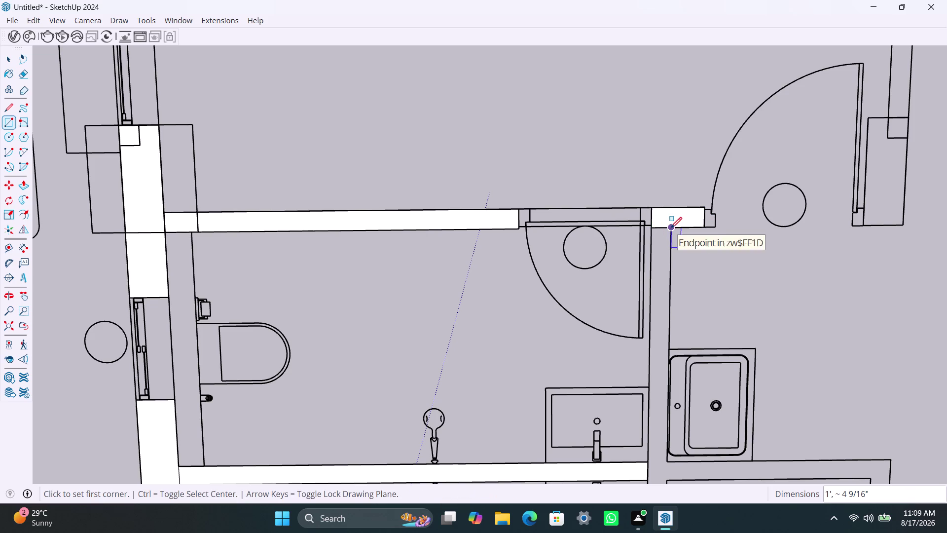
Begin a rectangle on the vertical bathroom wall and pan to show all of it.
click(670, 227)
scroll(down, 3)
scroll(down, 3)
middle_drag(638, 395, 652, 295)
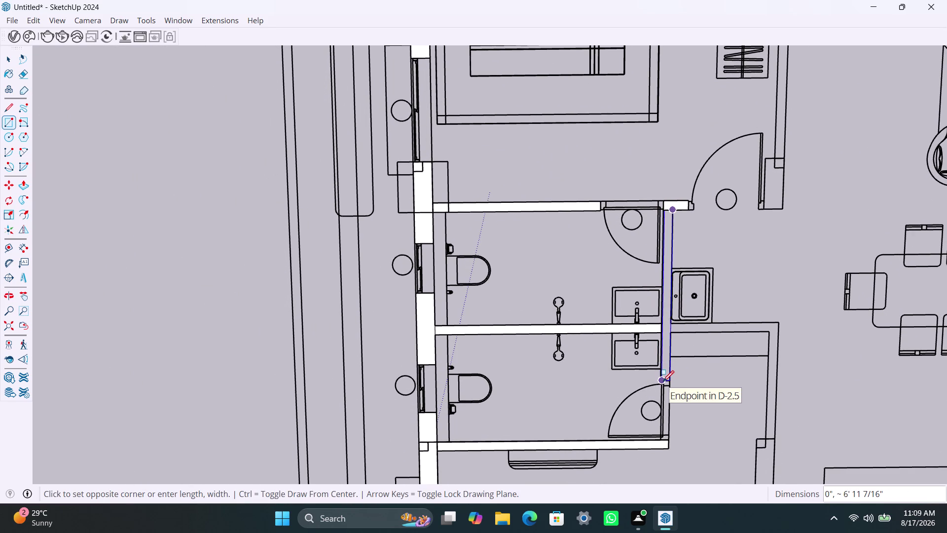
Undo the first vertical bathroom wall face and restore a flat top-down view.
click(663, 382)
click(673, 322)
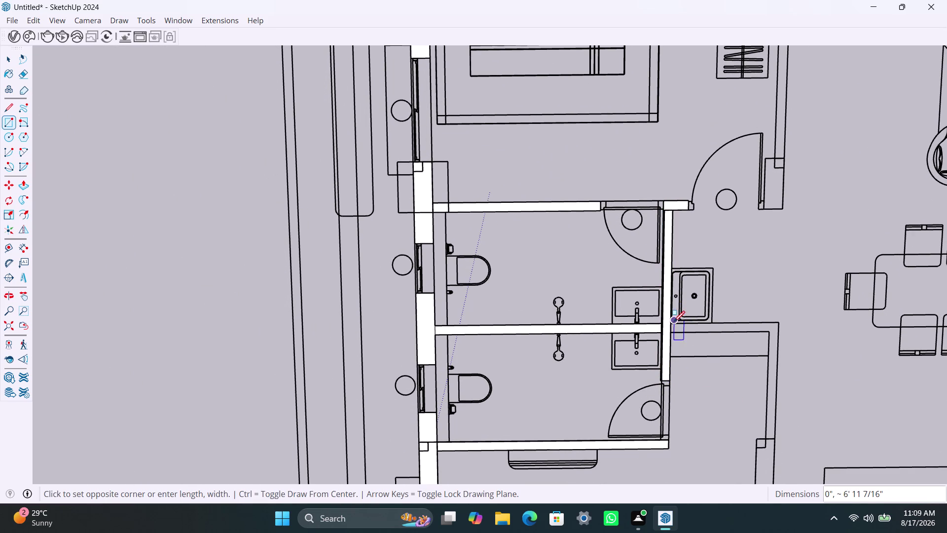
scroll(up, 3)
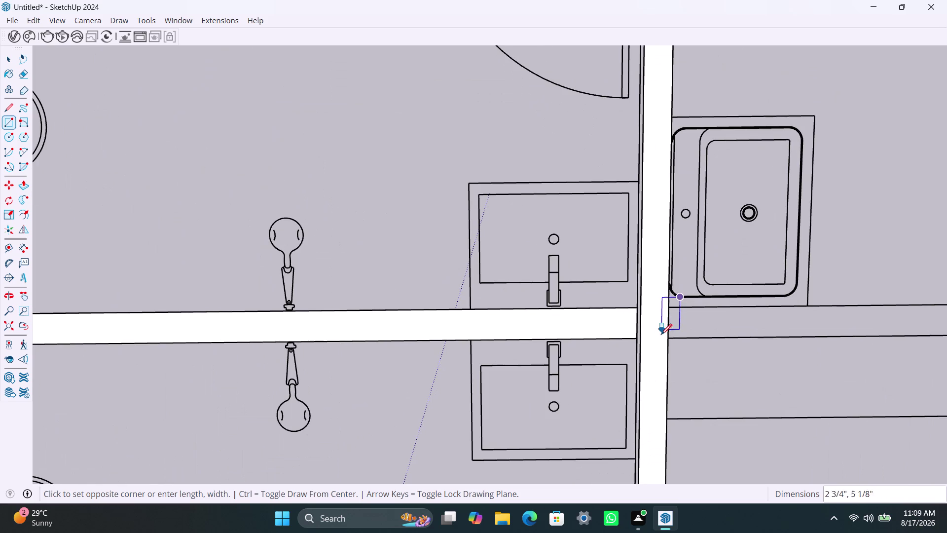
key(ctrl+z)
key(ctrl+z)
scroll(down, 3)
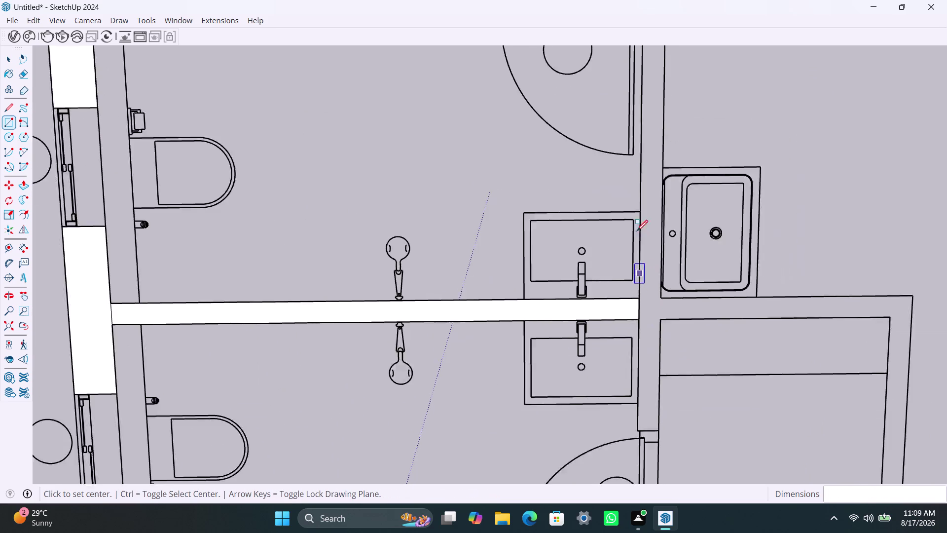
middle_drag(636, 199, 602, 270)
middle_drag(548, 210, 549, 141)
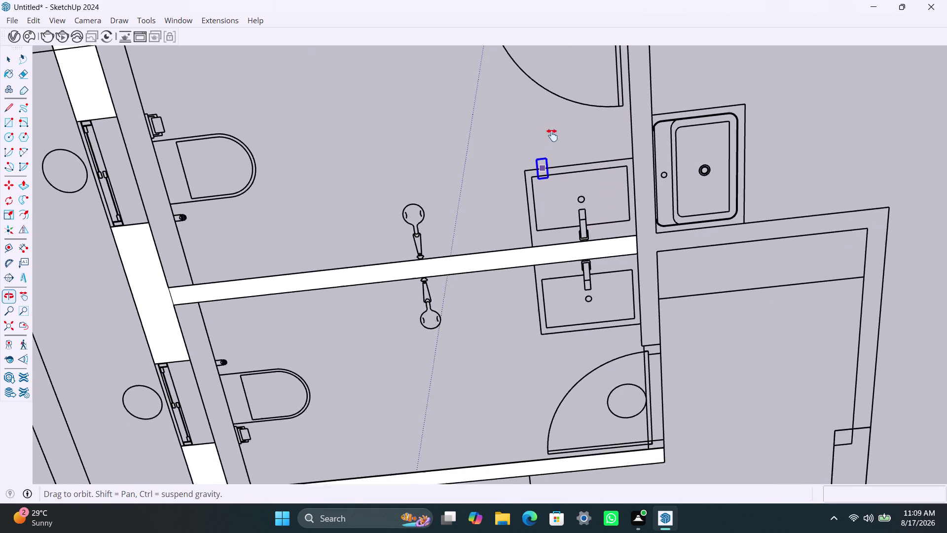
middle_drag(549, 141, 554, 192)
middle_drag(604, 254, 517, 206)
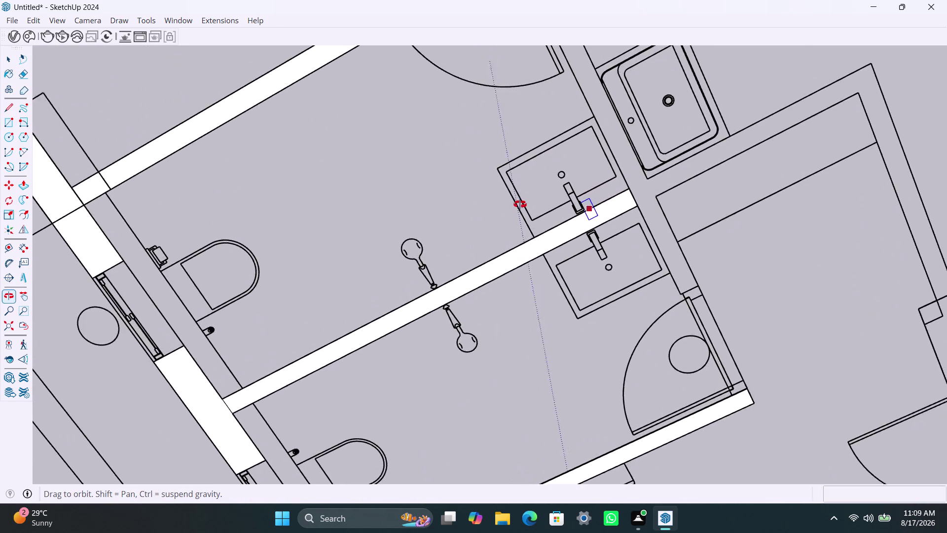
middle_drag(516, 207, 634, 214)
scroll(down, 3)
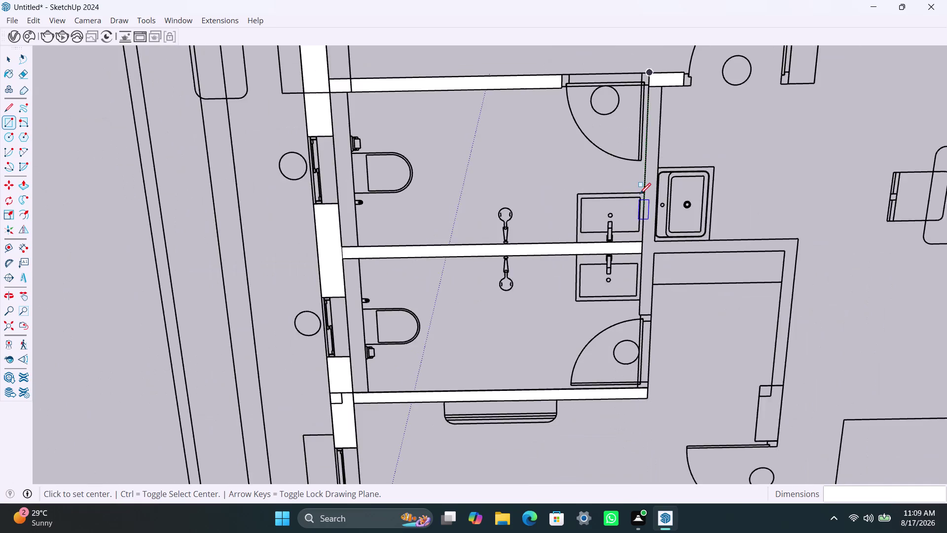
scroll(down, 3)
scroll(up, 3)
Redraw the vertical bathroom wall face from its top endpoint.
click(653, 82)
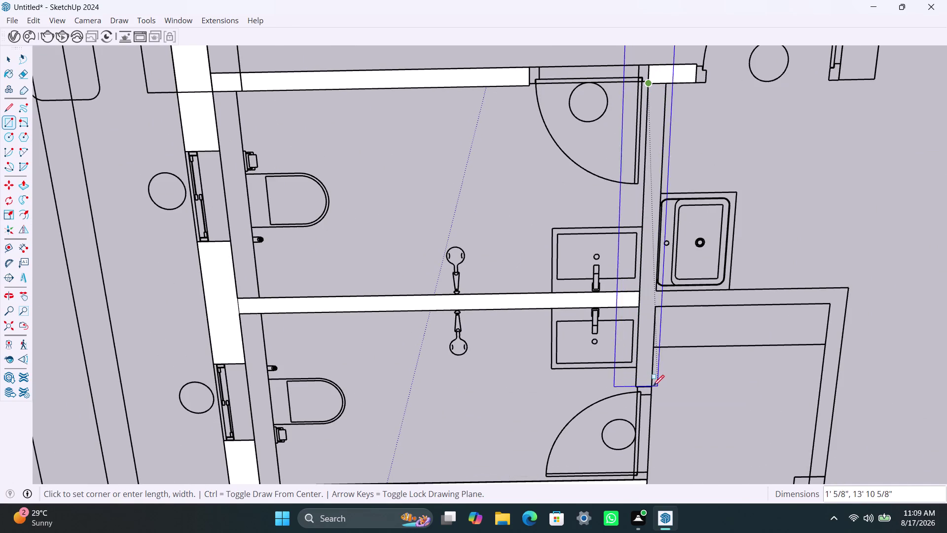
click(638, 387)
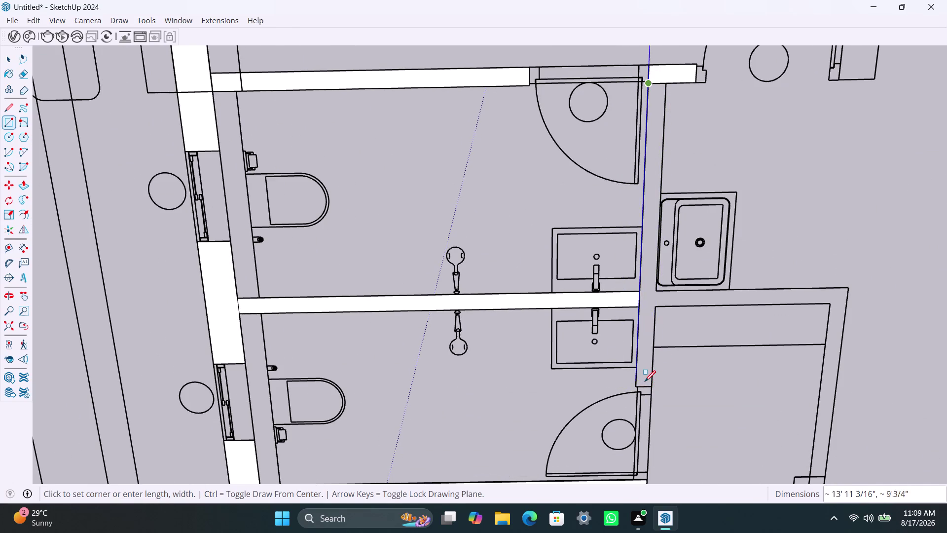
key(Escape)
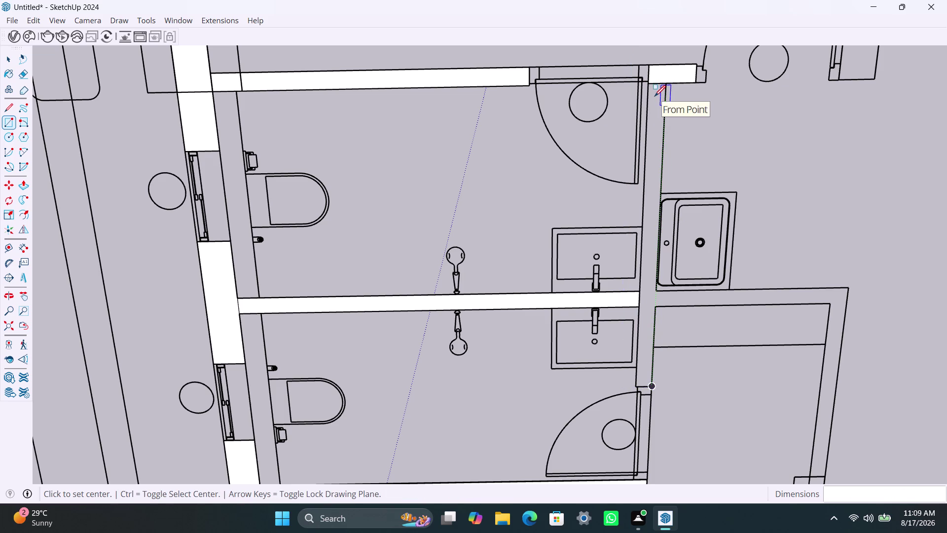
key(r)
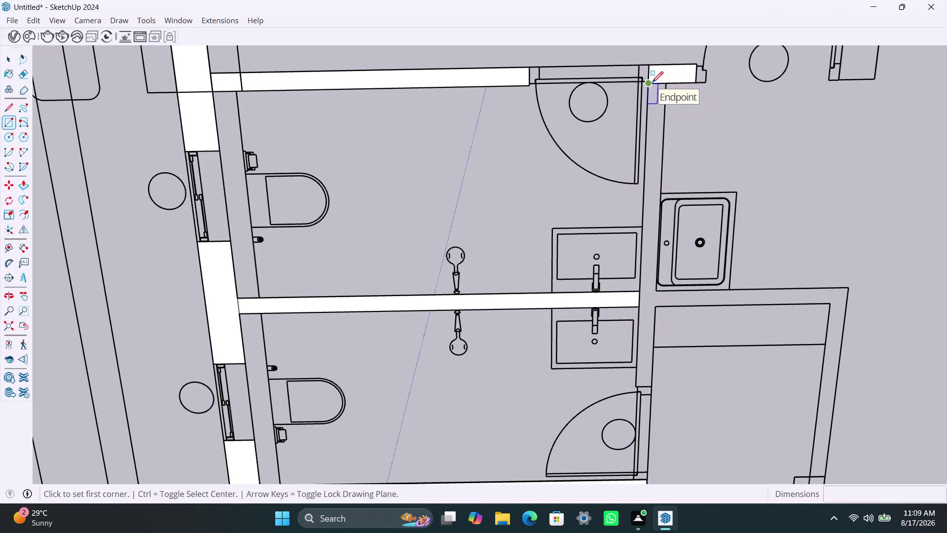
click(652, 83)
click(654, 384)
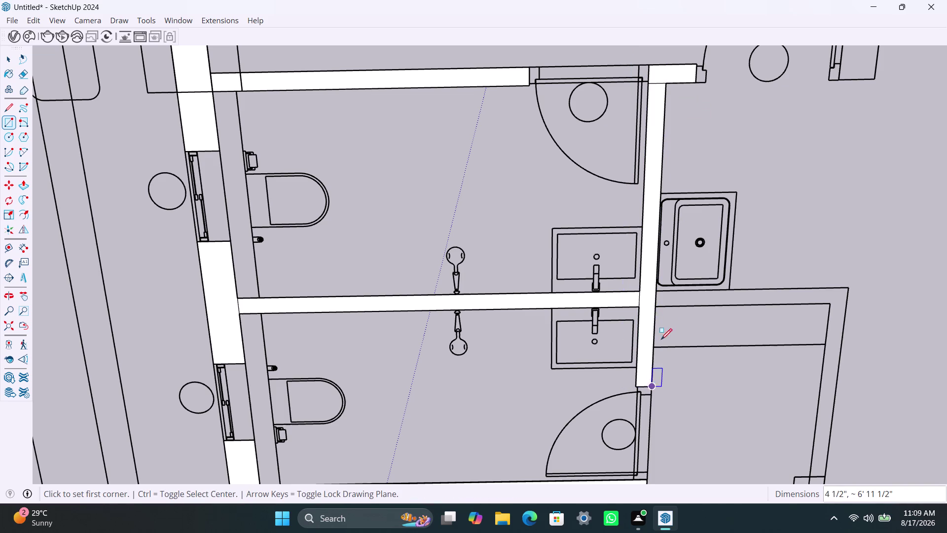
Fill the wall strip extending right of the sinks.
click(657, 291)
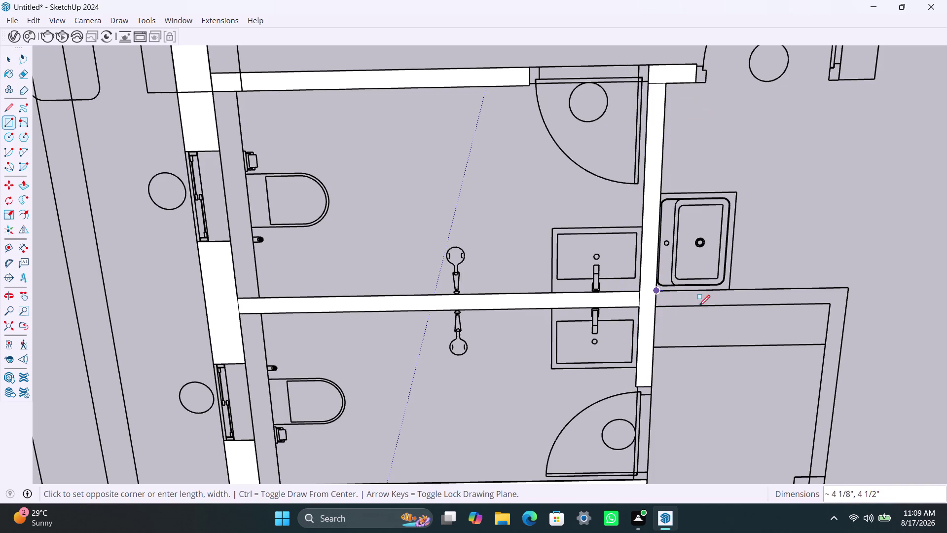
click(832, 301)
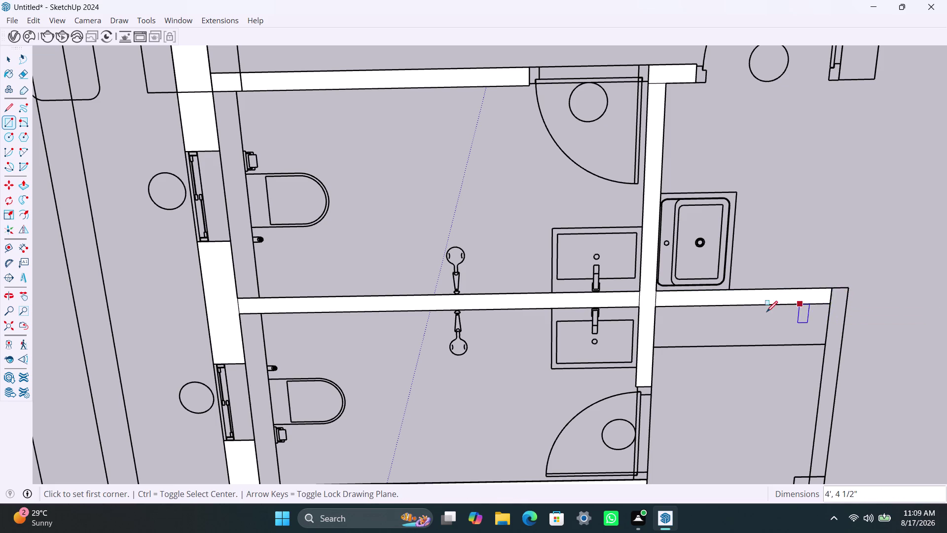
scroll(down, 3)
scroll(down, 3)
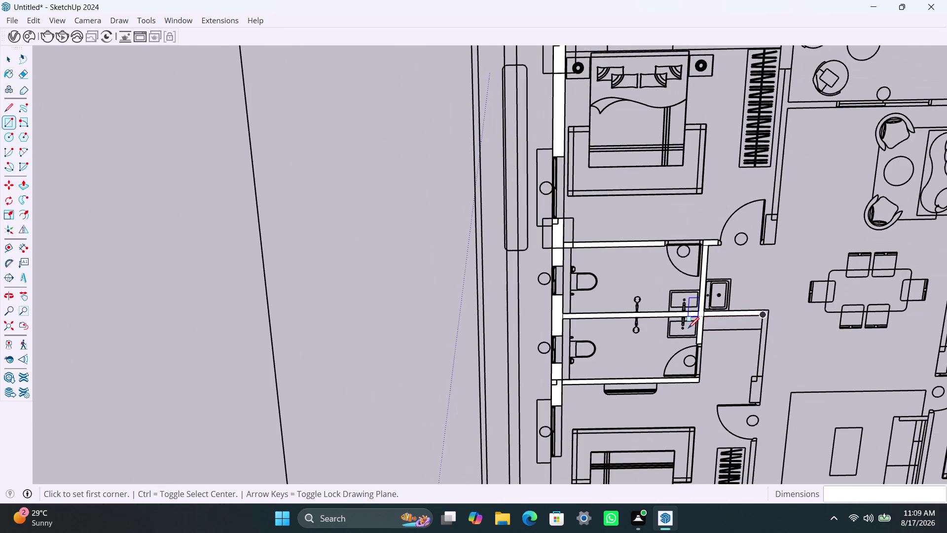
scroll(down, 3)
Fill the bathroom's right wall down to the bedroom door.
middle_drag(690, 340, 604, 226)
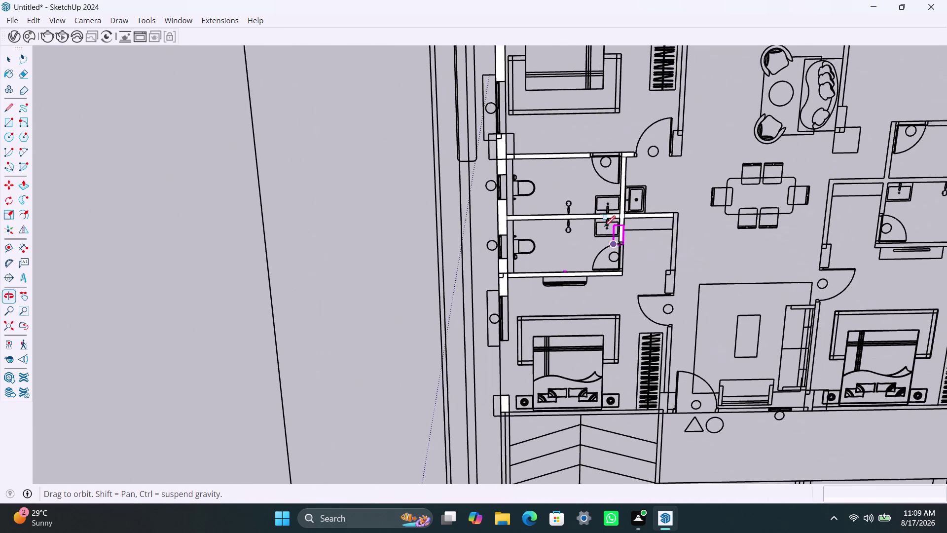
scroll(up, 3)
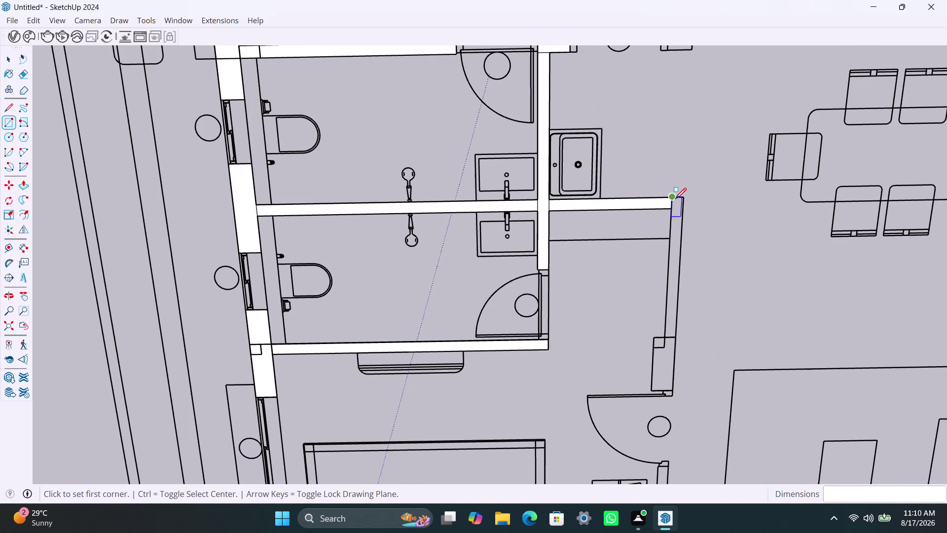
click(676, 199)
click(676, 335)
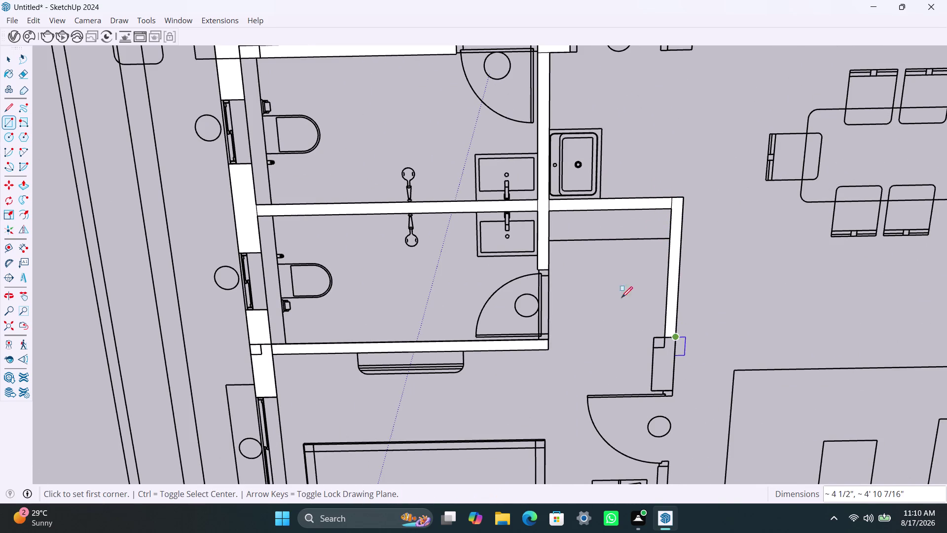
scroll(down, 3)
middle_drag(592, 292, 621, 160)
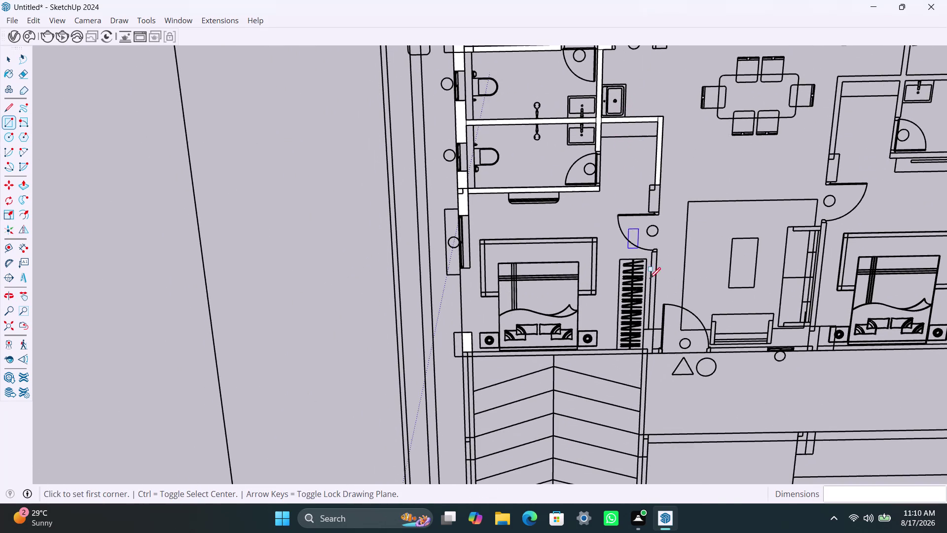
scroll(up, 3)
scroll(up, 3)
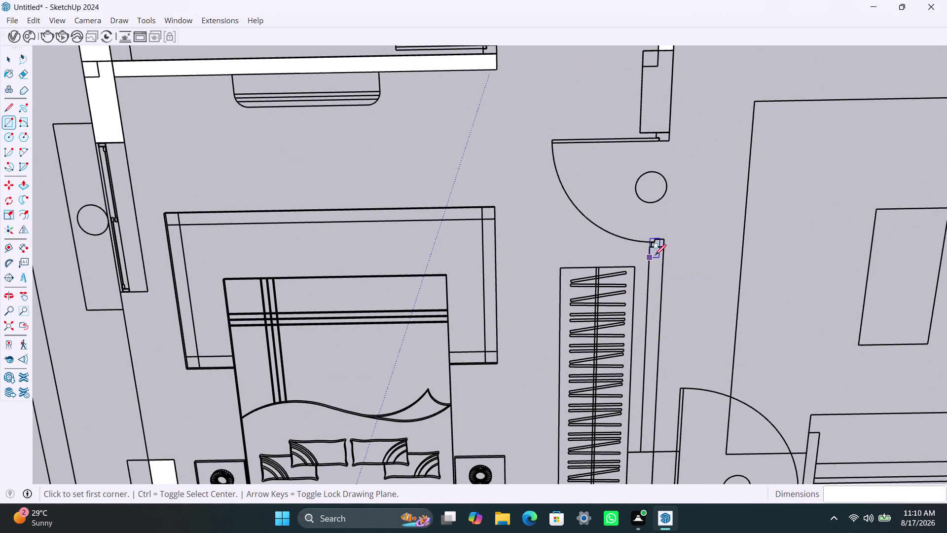
Fill the wall stub above the door and the thin wall beside the wardrobe.
scroll(down, 3)
scroll(down, 3)
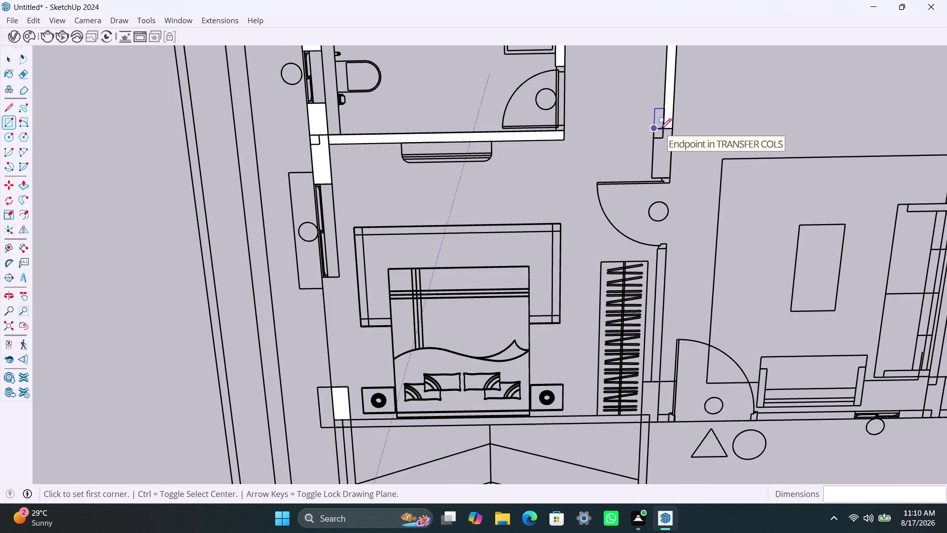
click(659, 129)
click(671, 178)
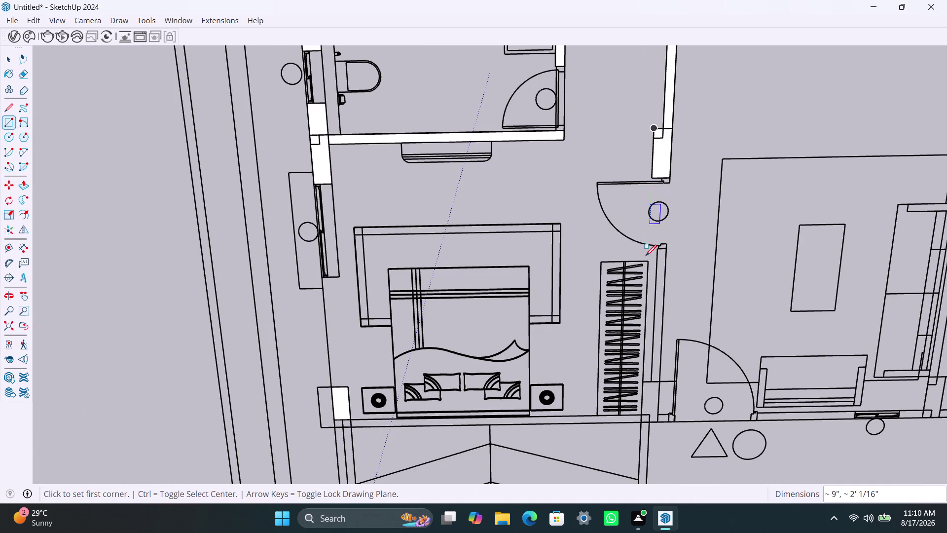
click(656, 253)
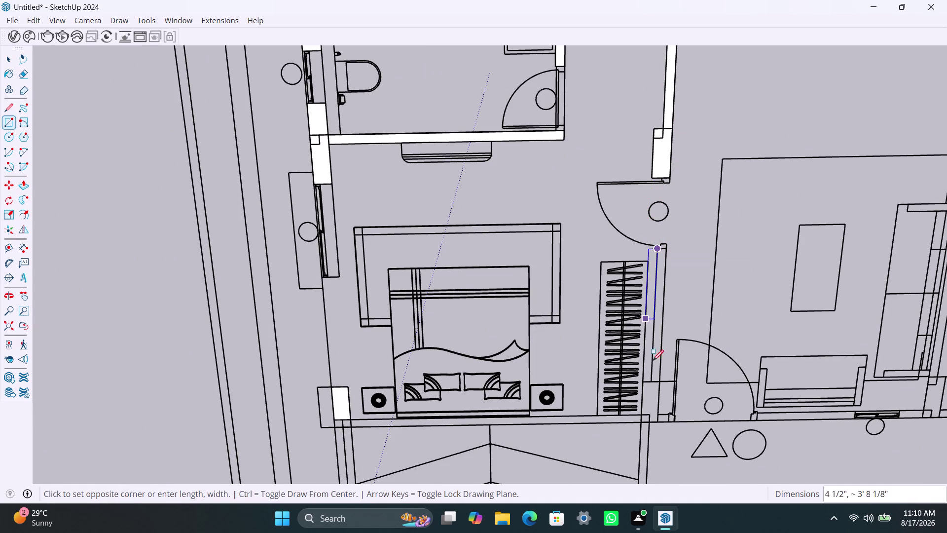
click(659, 378)
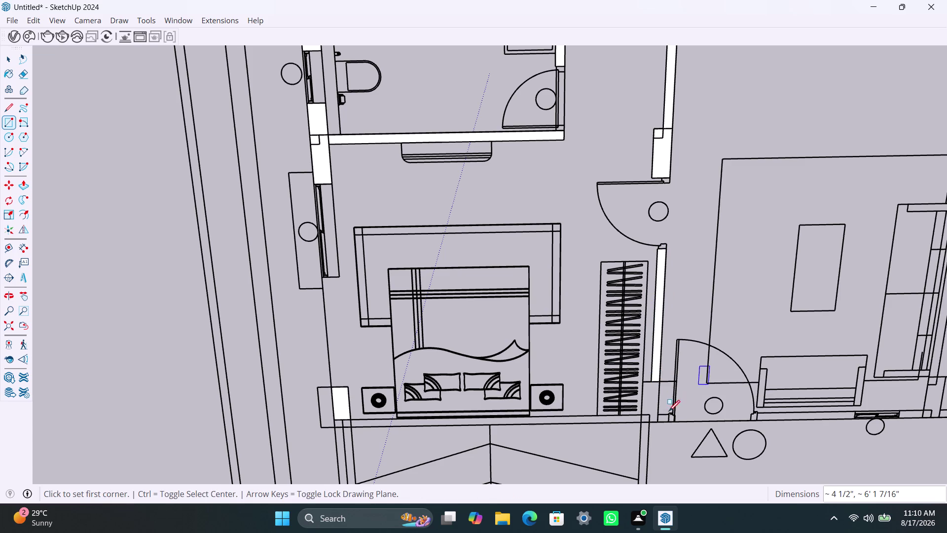
Fill the short section at the wall's foot and start the bottom pier rectangle.
click(644, 384)
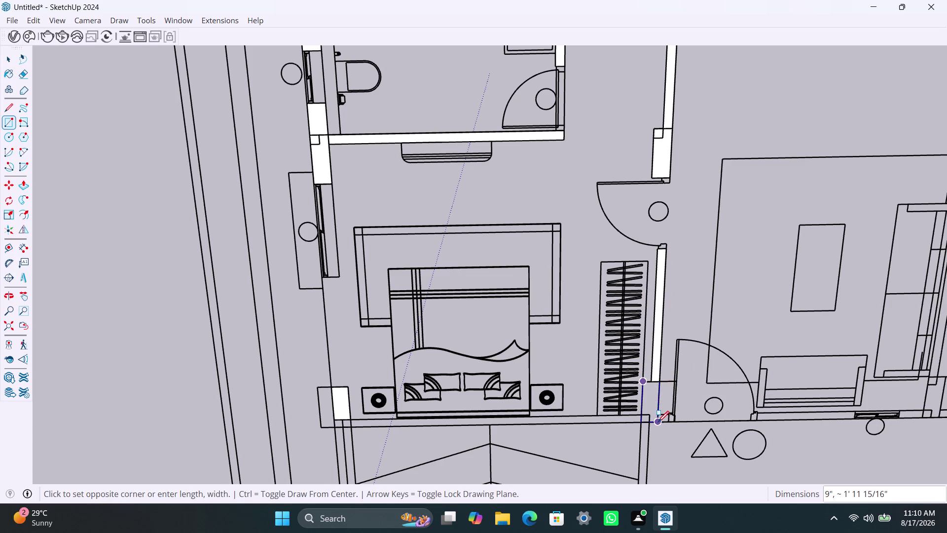
click(658, 422)
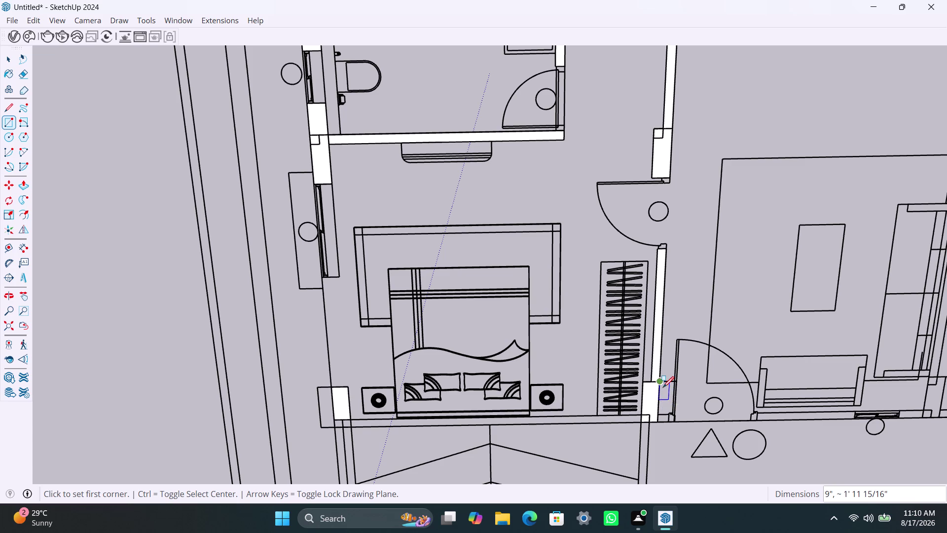
click(661, 384)
click(664, 412)
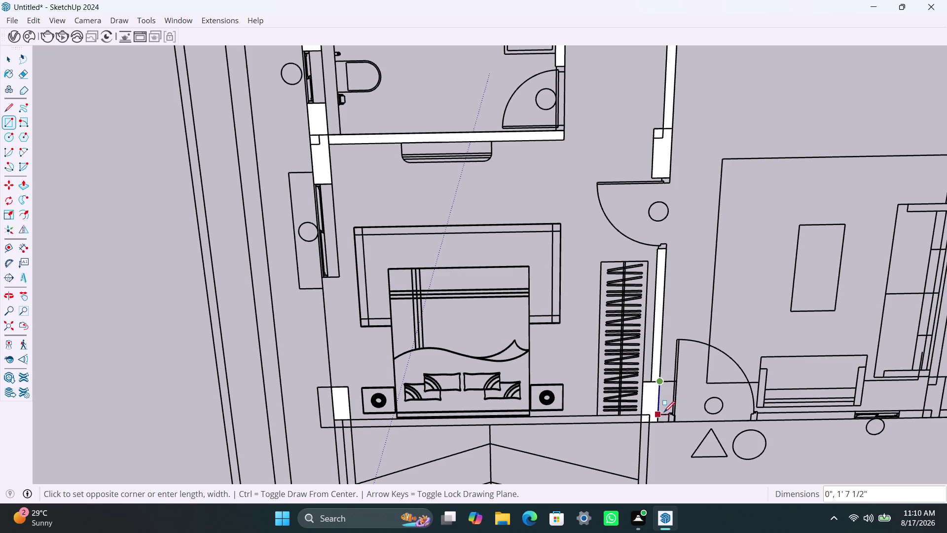
scroll(up, 3)
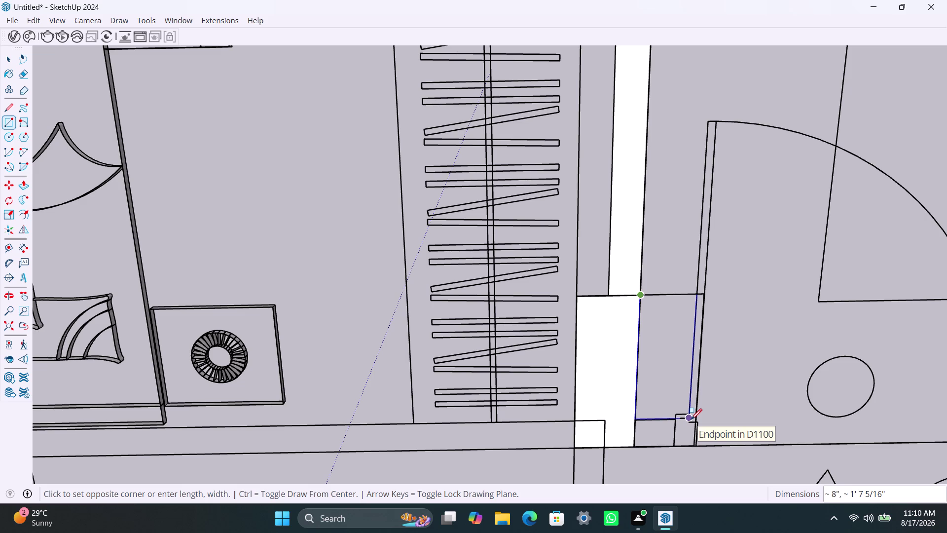
Finish the bottom pier face, then fill the bottom wall beneath the bed white.
click(691, 419)
scroll(down, 3)
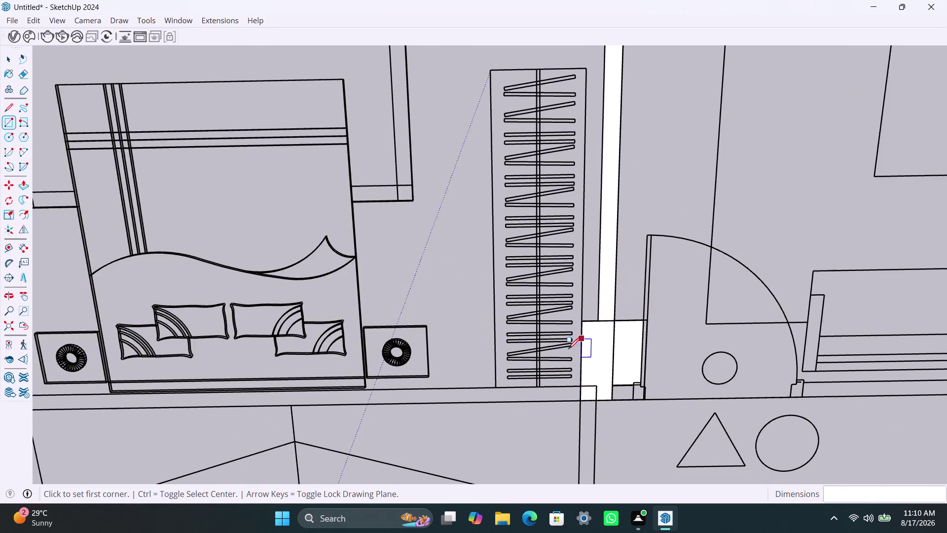
scroll(down, 3)
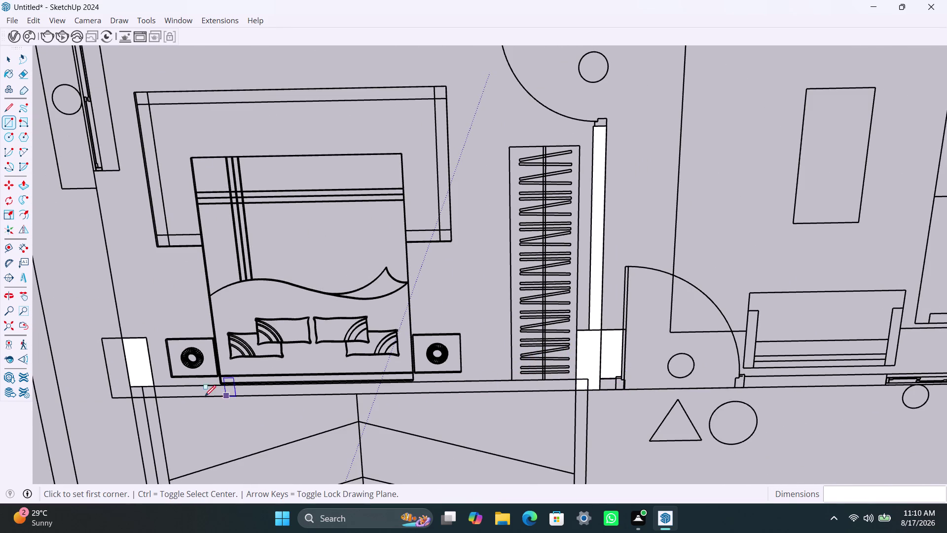
scroll(down, 3)
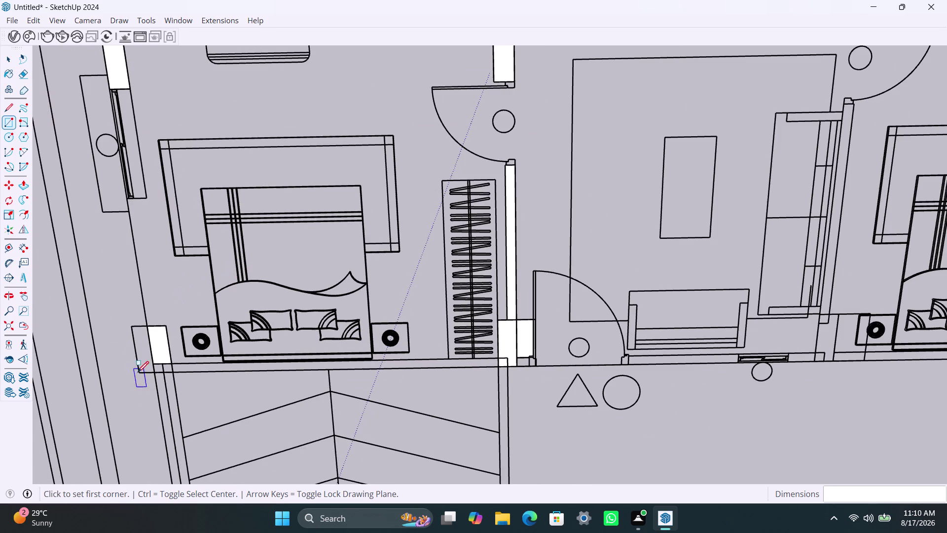
click(154, 364)
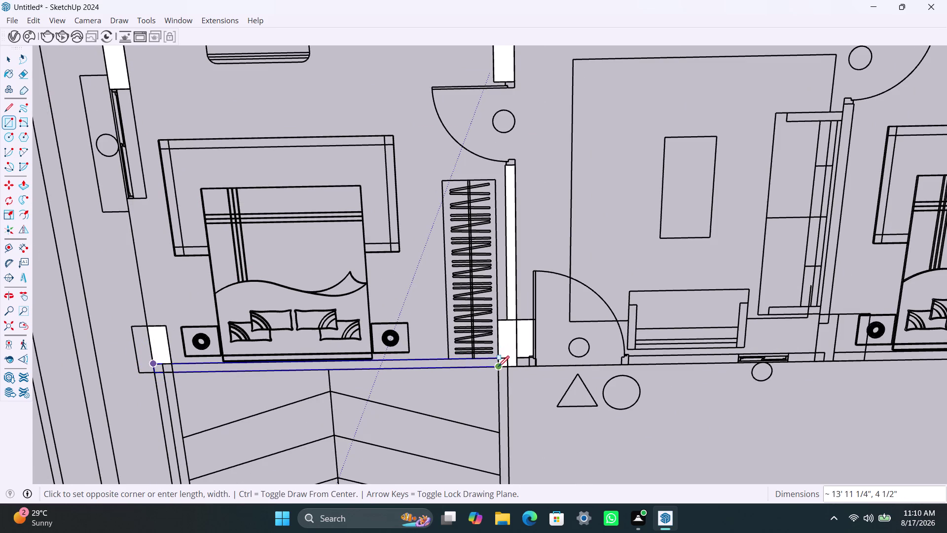
click(499, 366)
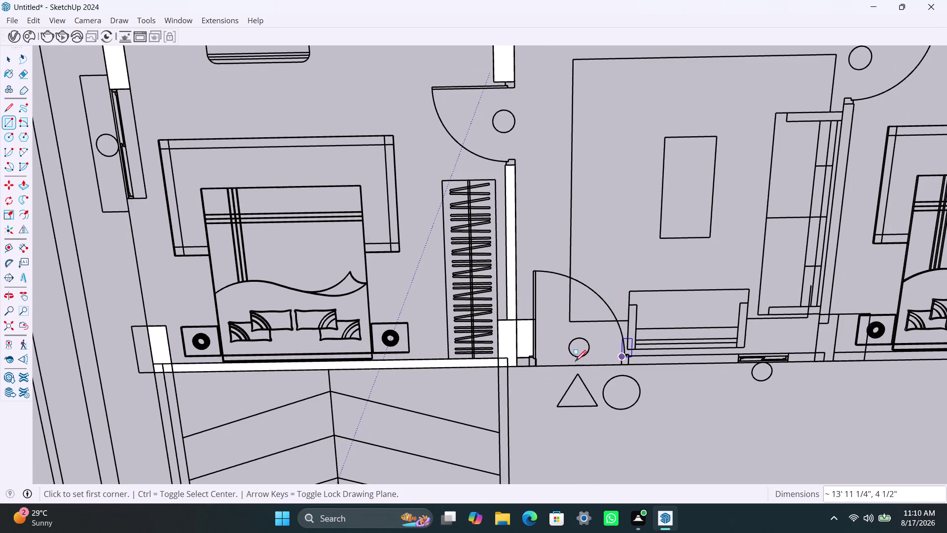
Try tracing the door-jamb gap, then cancel and undo the stray face.
scroll(up, 3)
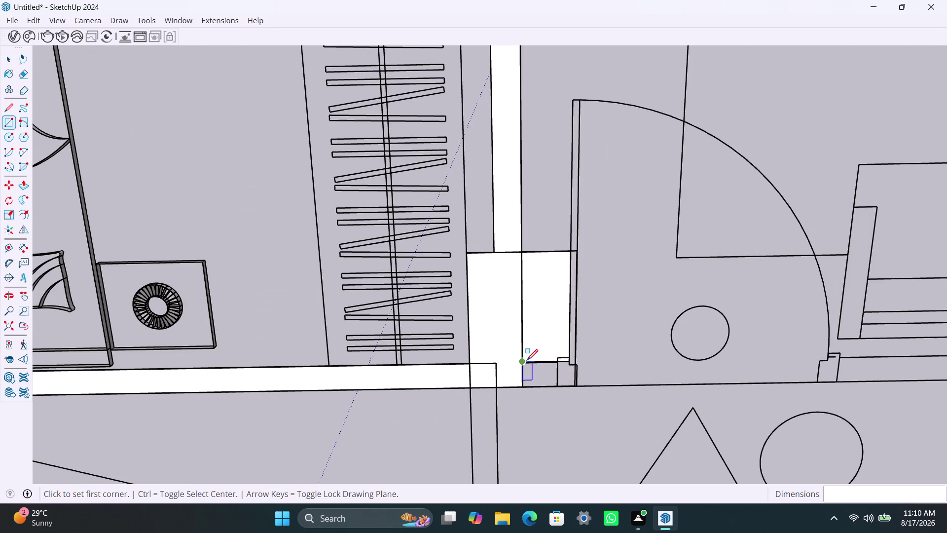
click(525, 361)
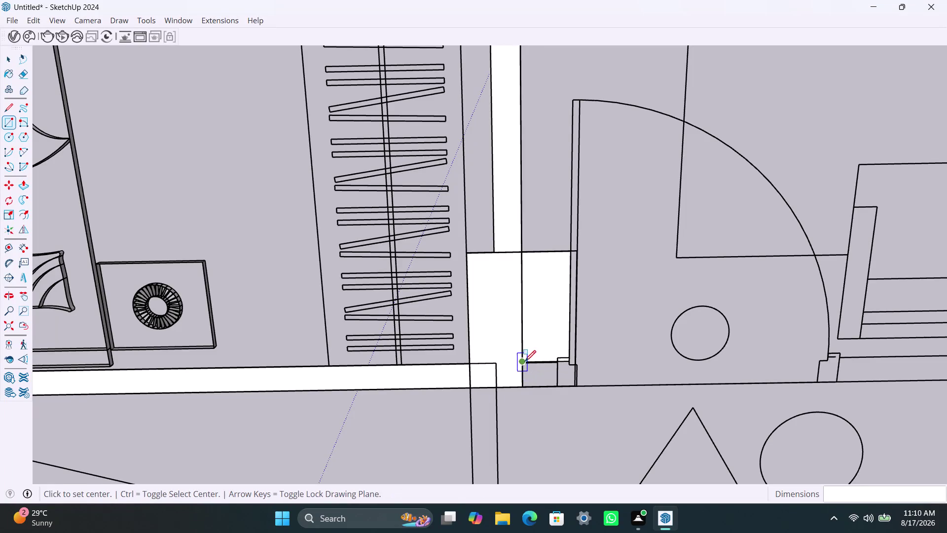
key(Escape)
key(r)
click(524, 364)
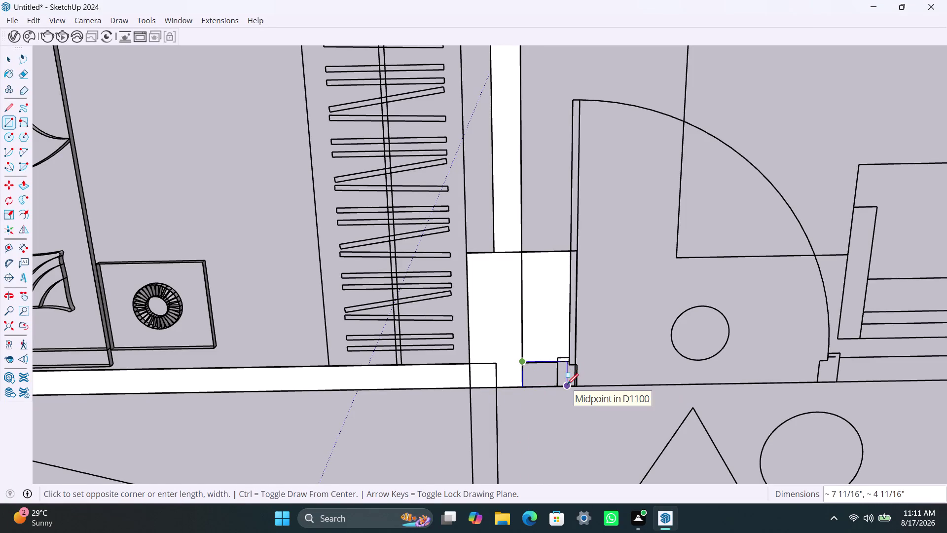
scroll(up, 3)
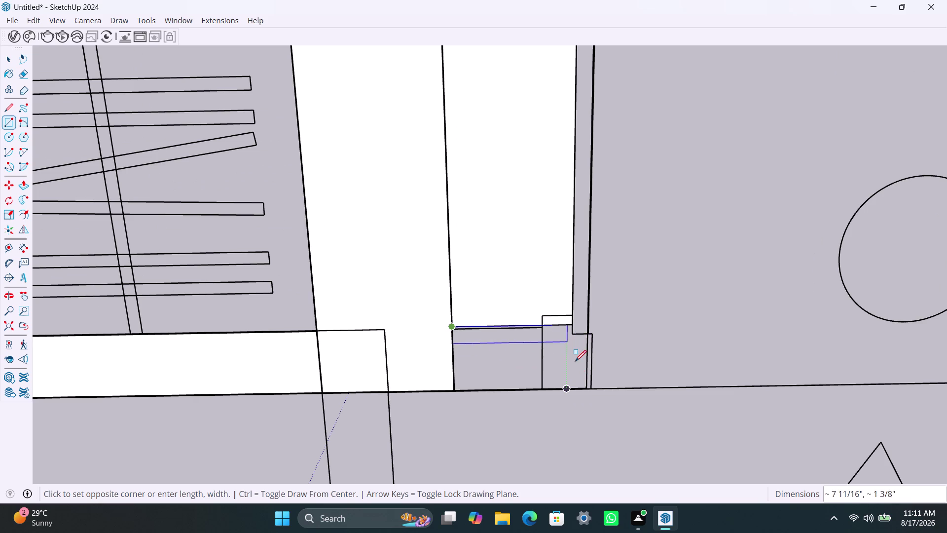
key(Escape)
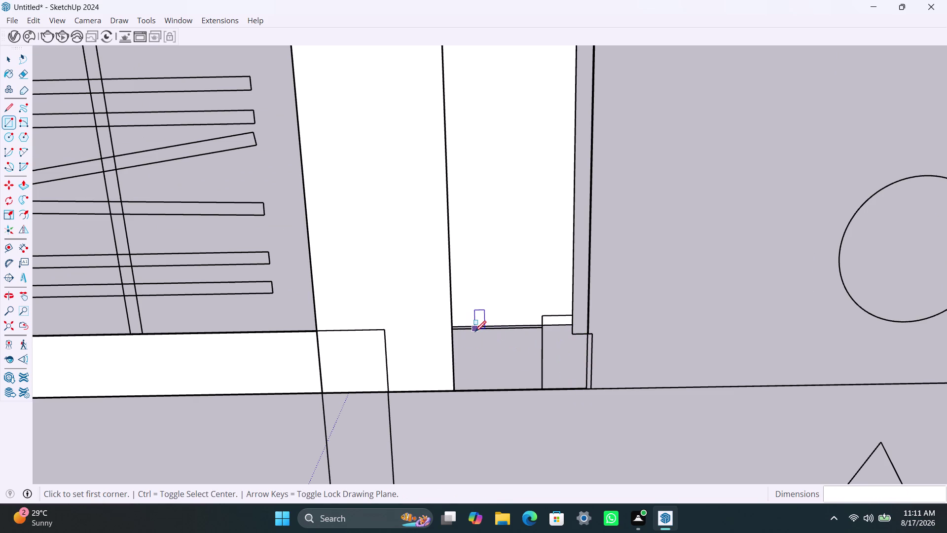
key(ctrl+z)
key(ctrl+z)
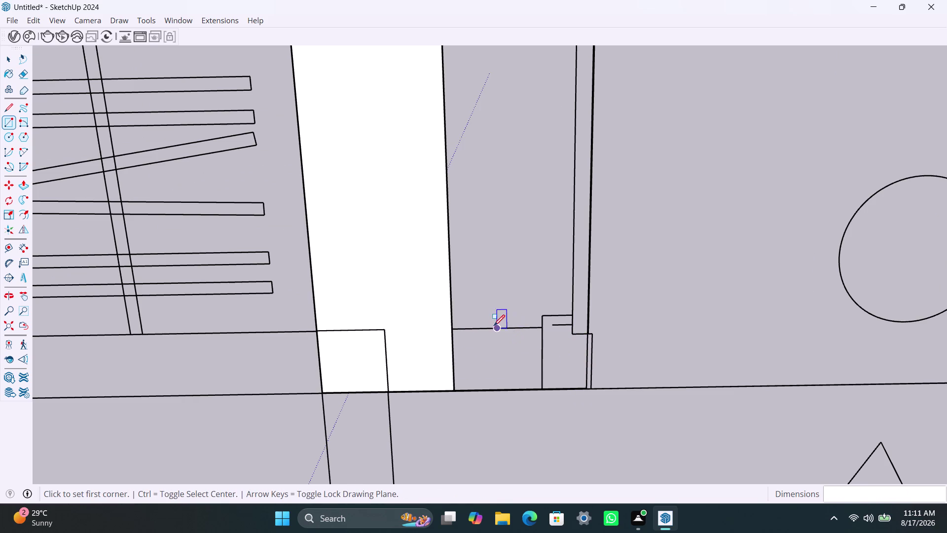
Redraw the gap beside the door jamb as a white face.
scroll(down, 3)
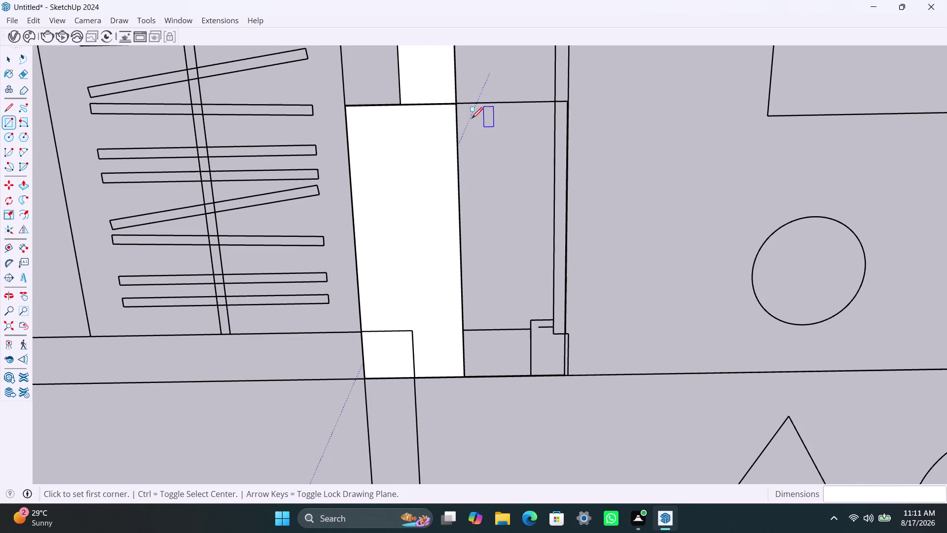
click(455, 108)
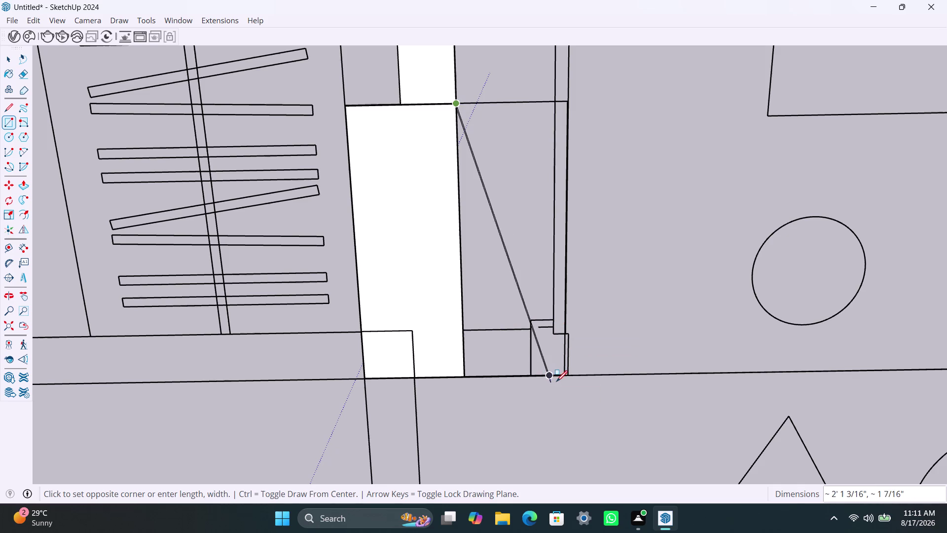
click(556, 372)
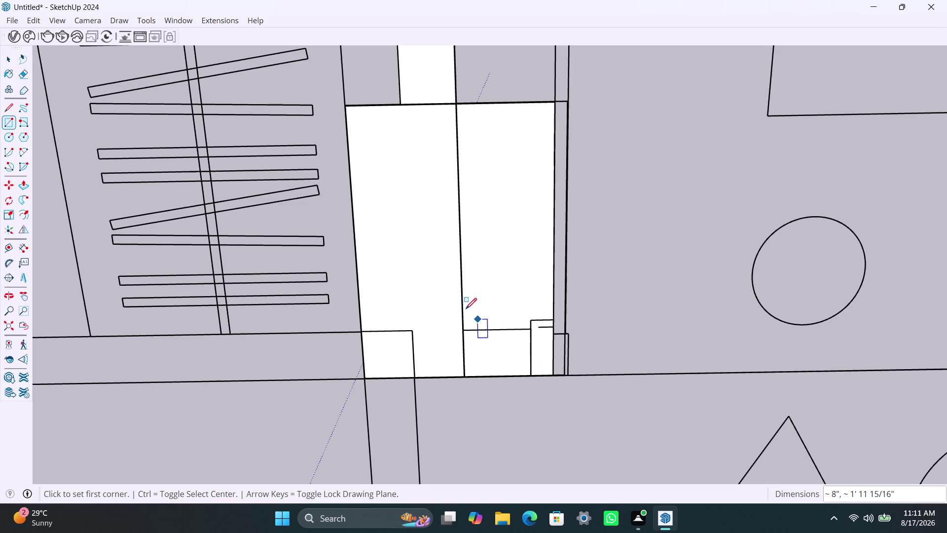
scroll(down, 3)
scroll(down, 3)
scroll(down, 3)
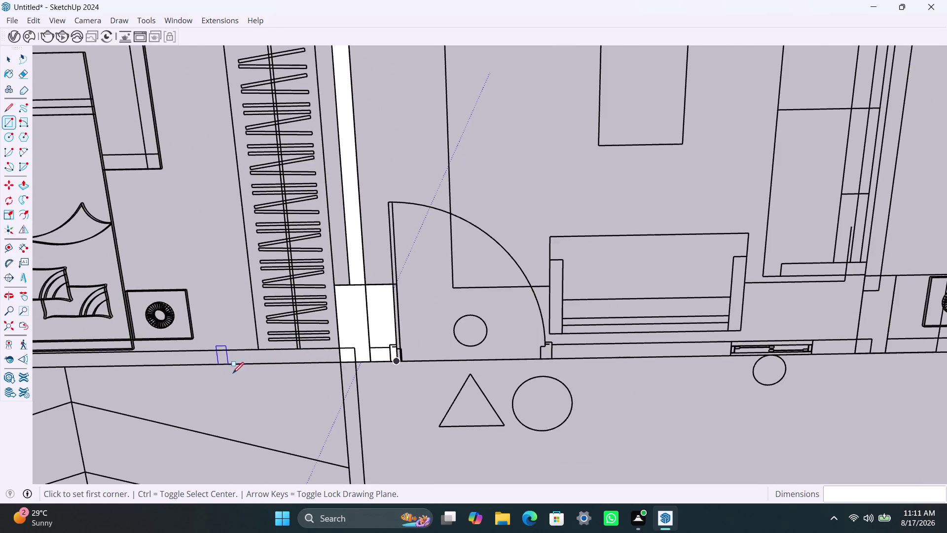
Fill the bottom wall below the bed, from the left column to the wardrobe column.
middle_drag(235, 373, 468, 399)
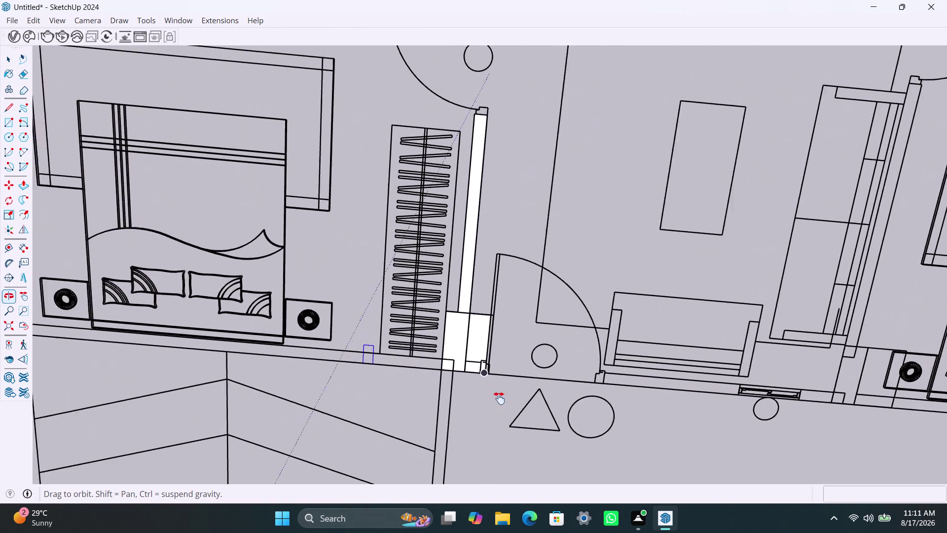
middle_drag(468, 399, 512, 393)
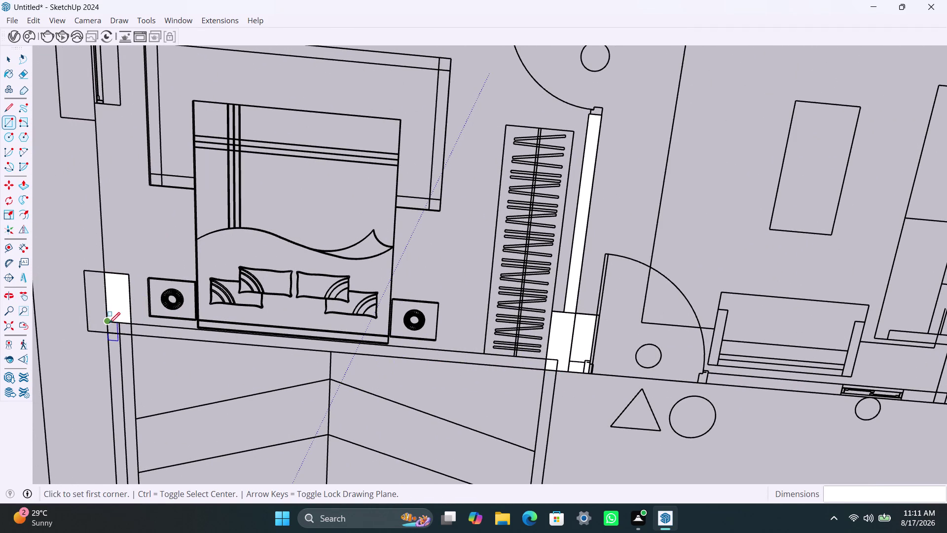
click(108, 320)
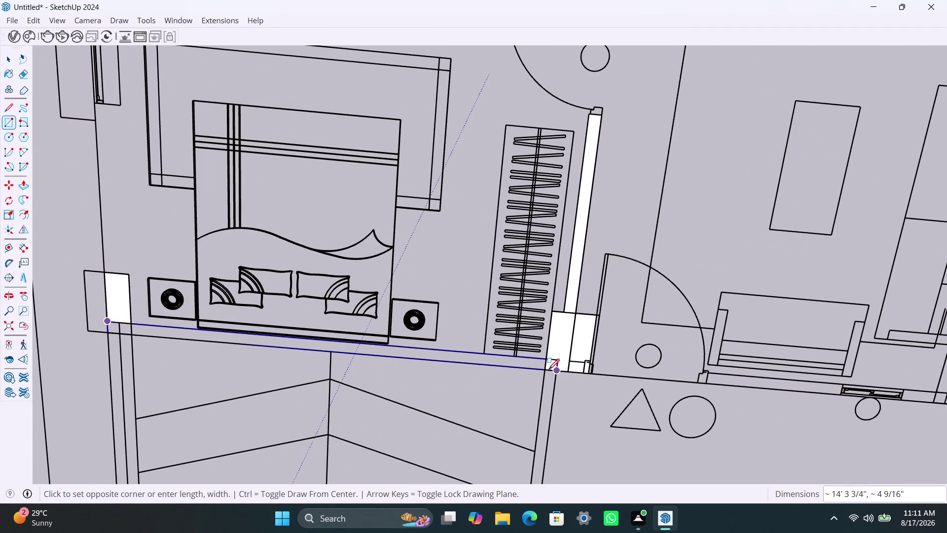
click(548, 370)
scroll(down, 3)
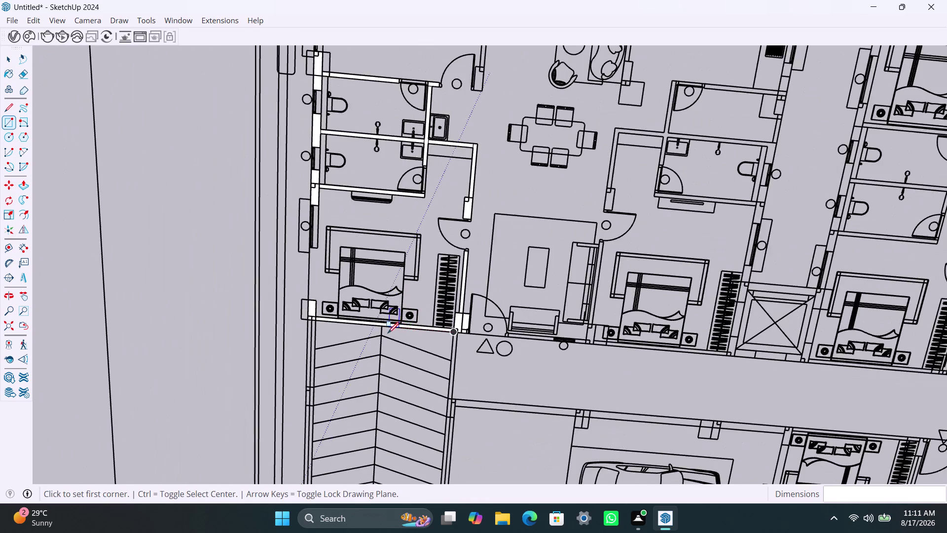
middle_drag(378, 332, 203, 336)
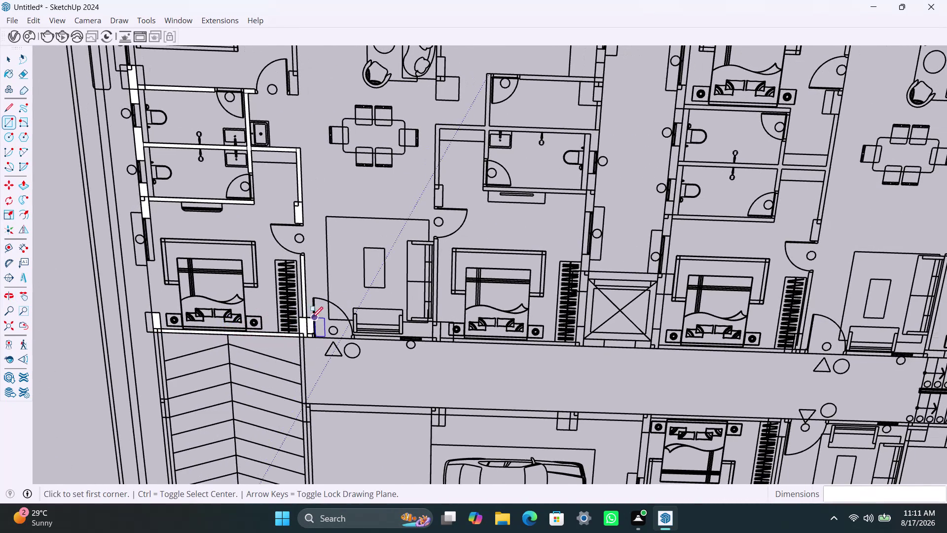
scroll(down, 3)
scroll(up, 3)
scroll(up, 3)
scroll(up, 3)
scroll(up, 3)
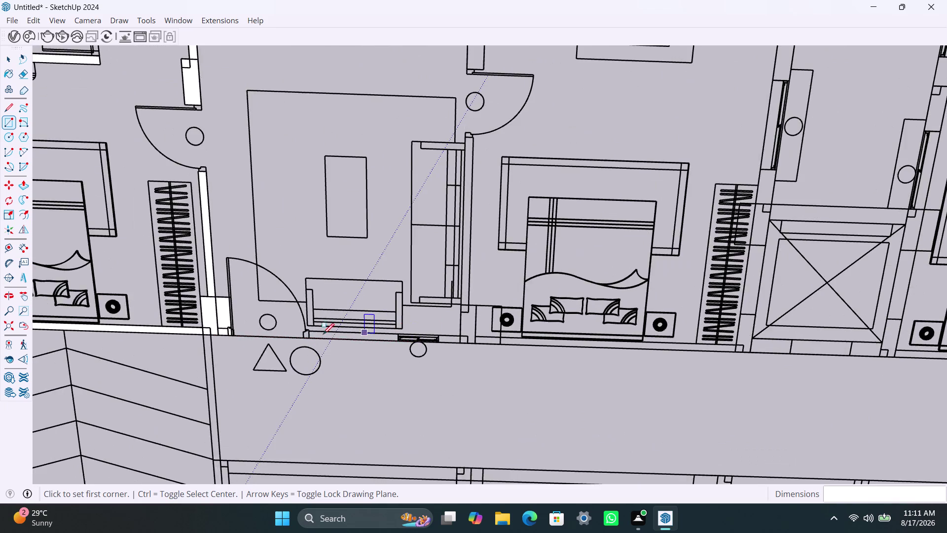
scroll(up, 3)
scroll(up, 3)
Fill the front wall from the sofa corner to the window, then past the window under the bedroom.
click(291, 325)
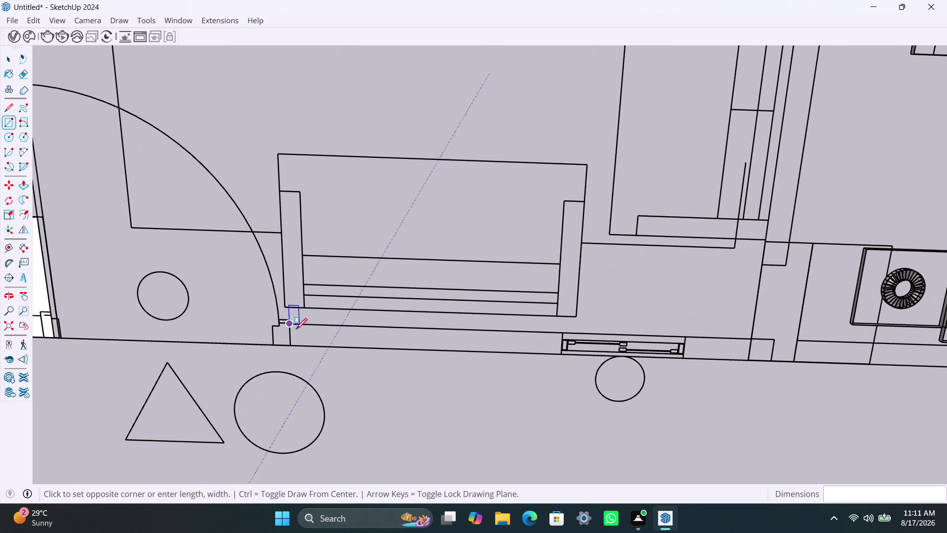
click(559, 355)
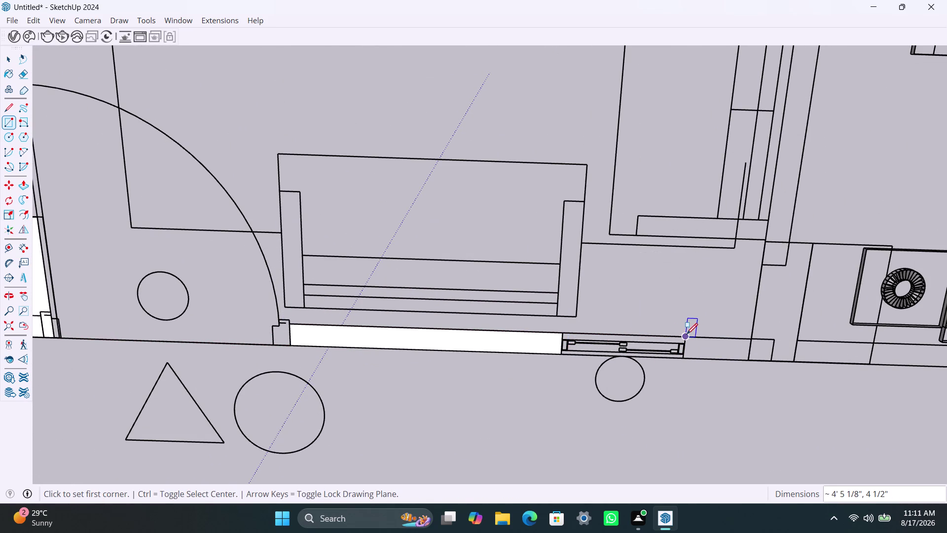
click(684, 337)
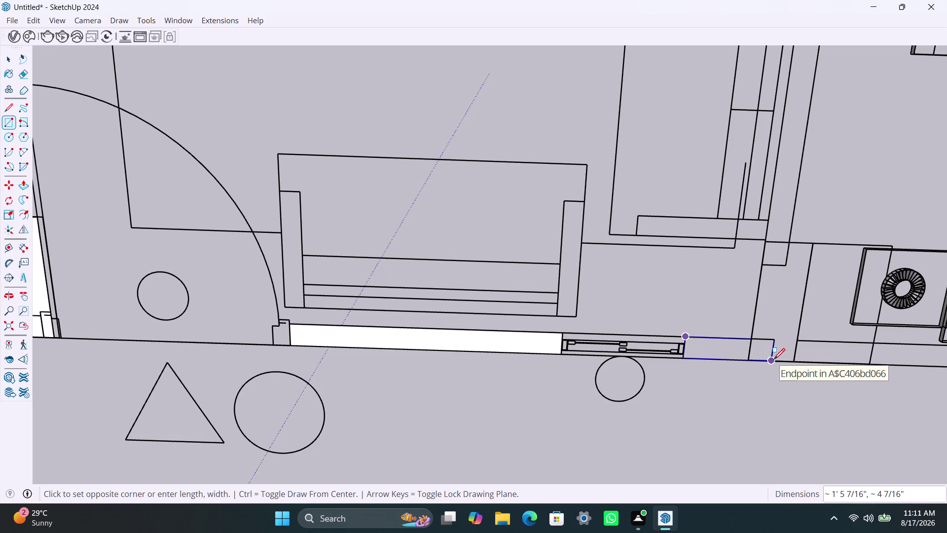
scroll(down, 3)
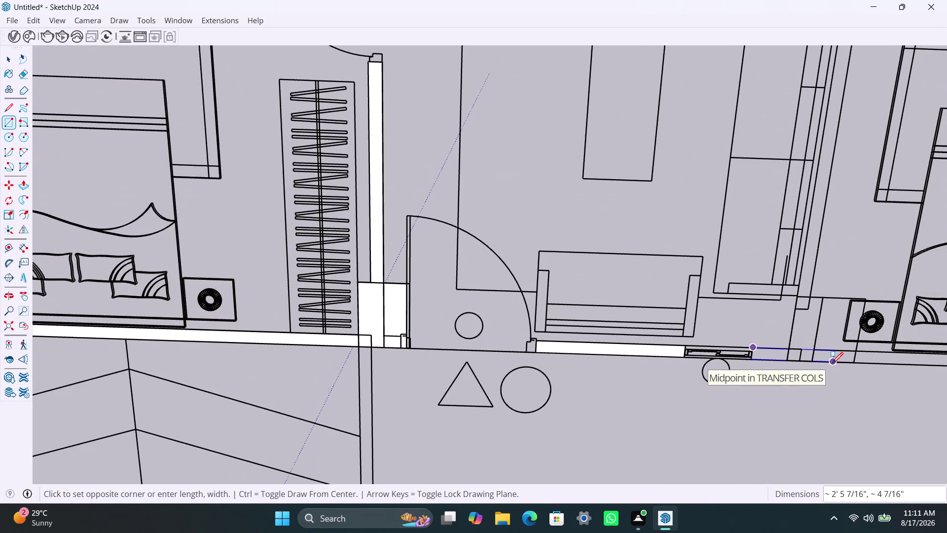
middle_drag(832, 363, 541, 316)
scroll(down, 3)
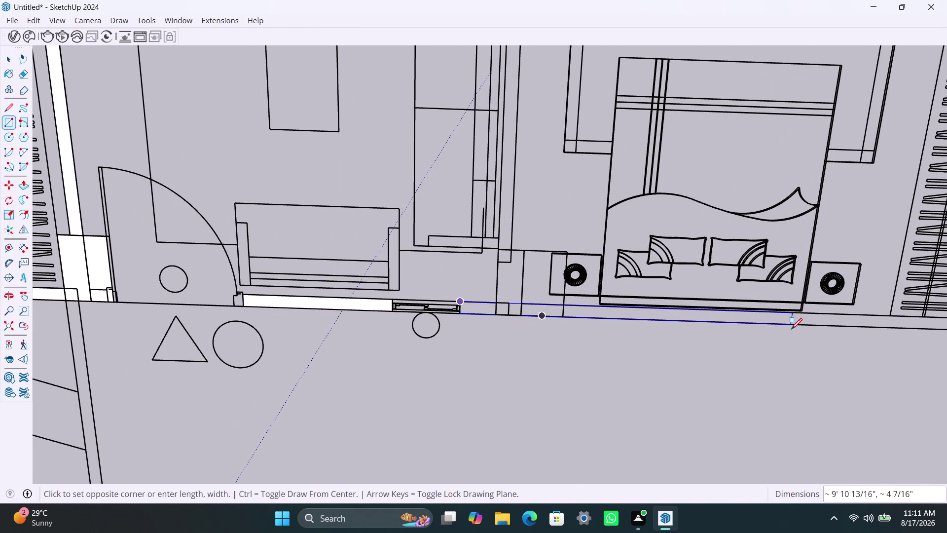
scroll(down, 3)
middle_drag(791, 329, 479, 309)
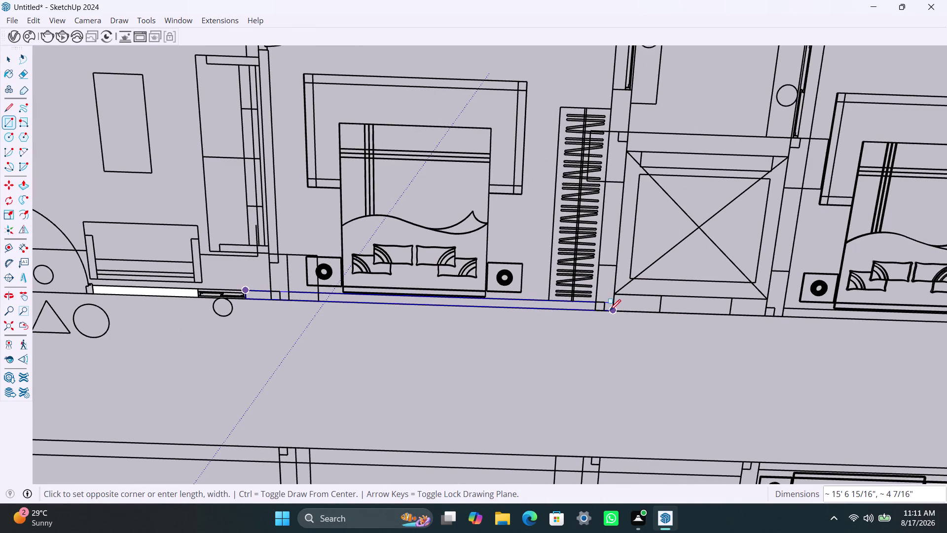
scroll(up, 3)
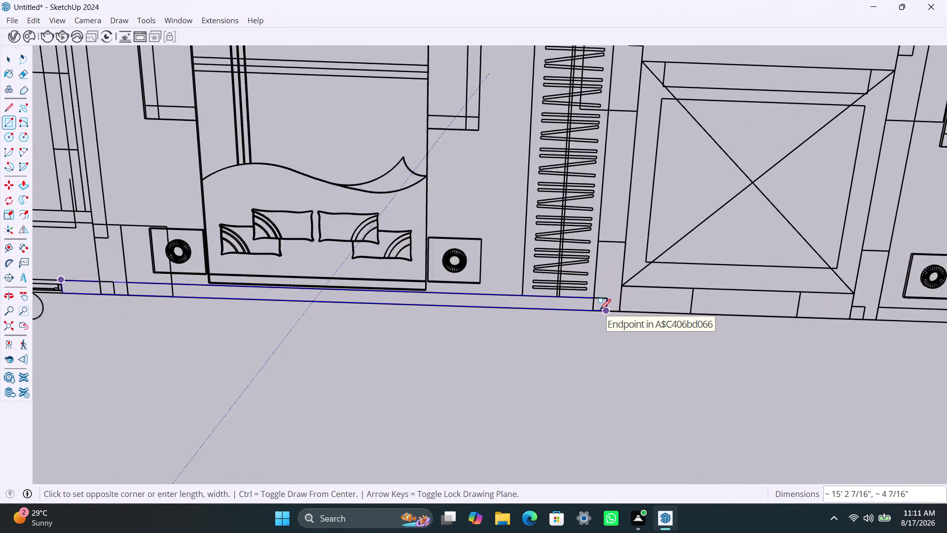
scroll(up, 3)
scroll(up, 3)
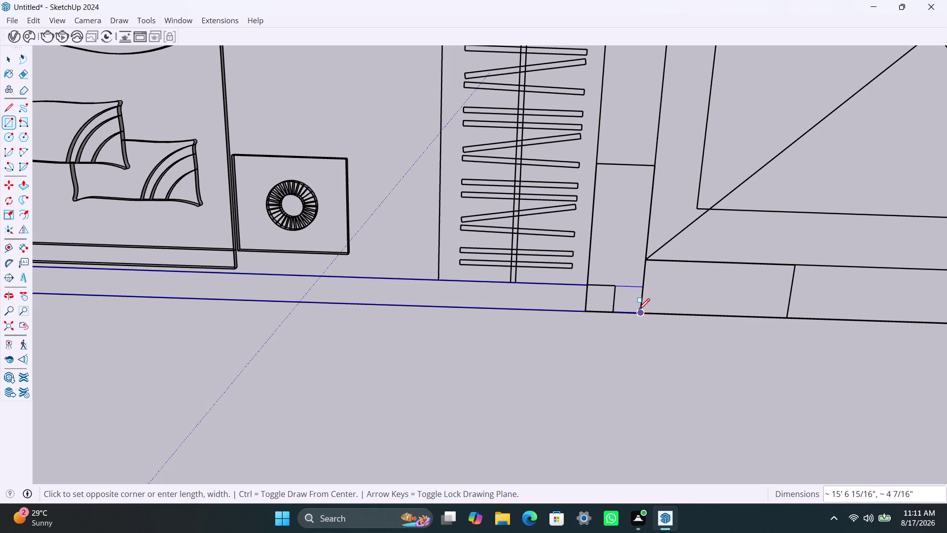
click(587, 308)
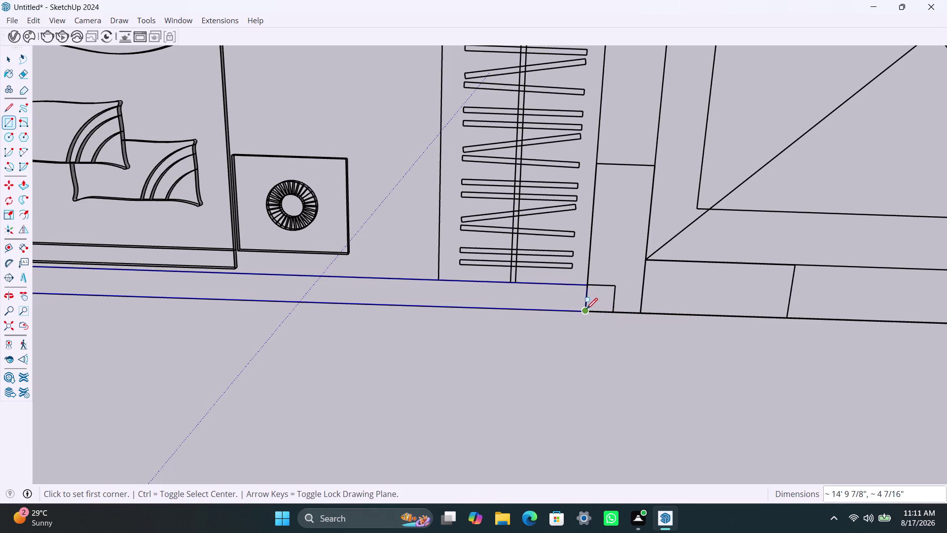
Fill the small pier at the sofa's corner with a white face.
scroll(down, 3)
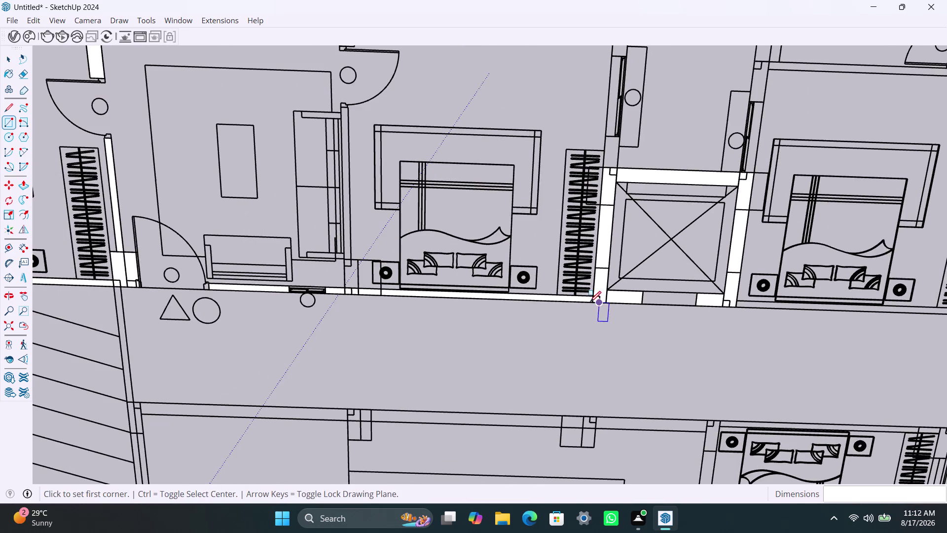
middle_drag(590, 302, 599, 239)
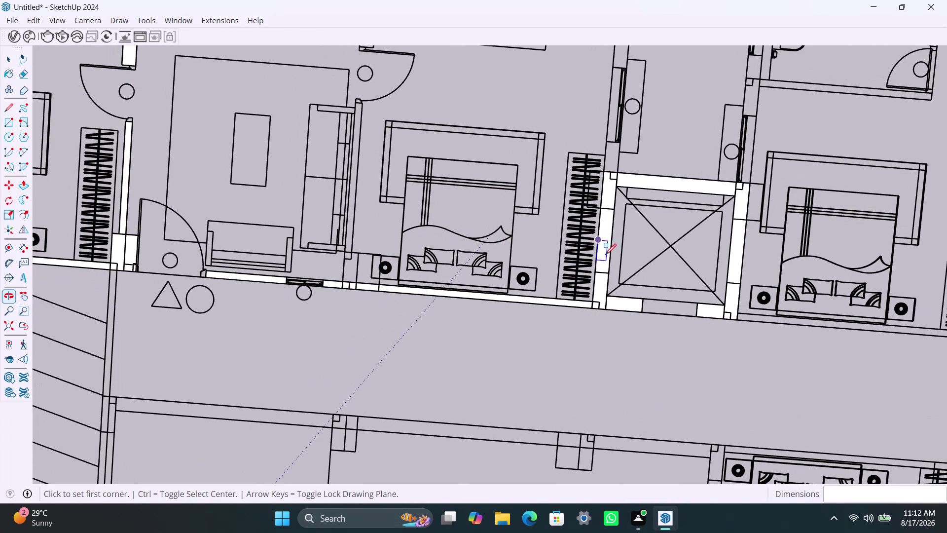
scroll(down, 3)
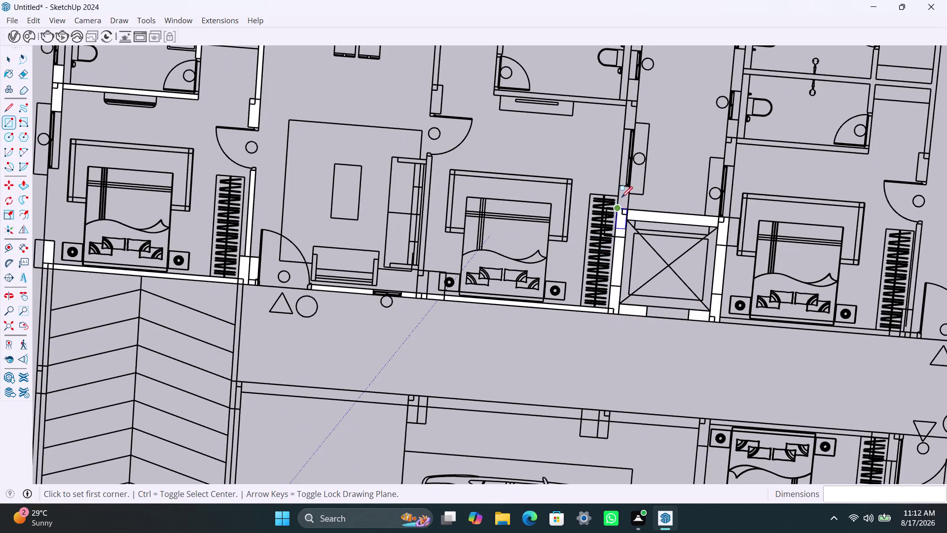
scroll(up, 3)
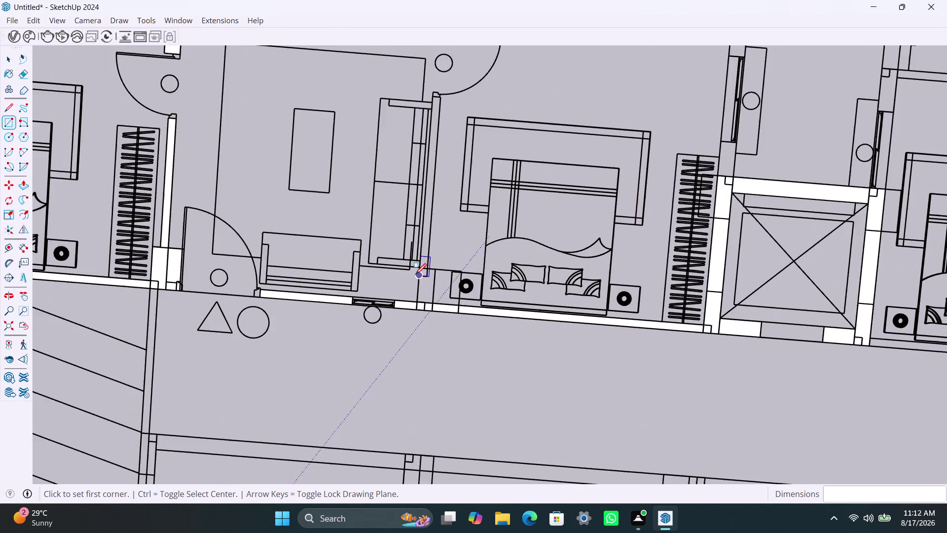
scroll(up, 3)
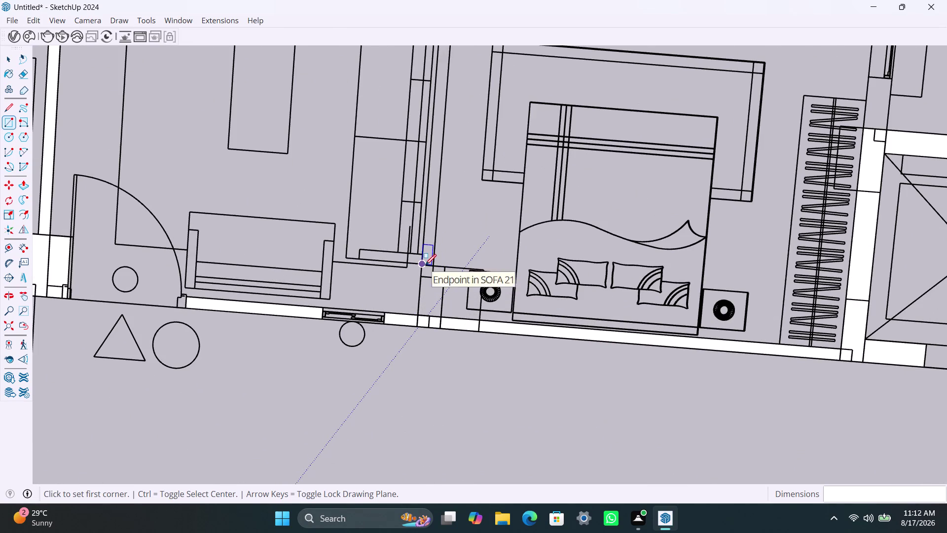
click(425, 264)
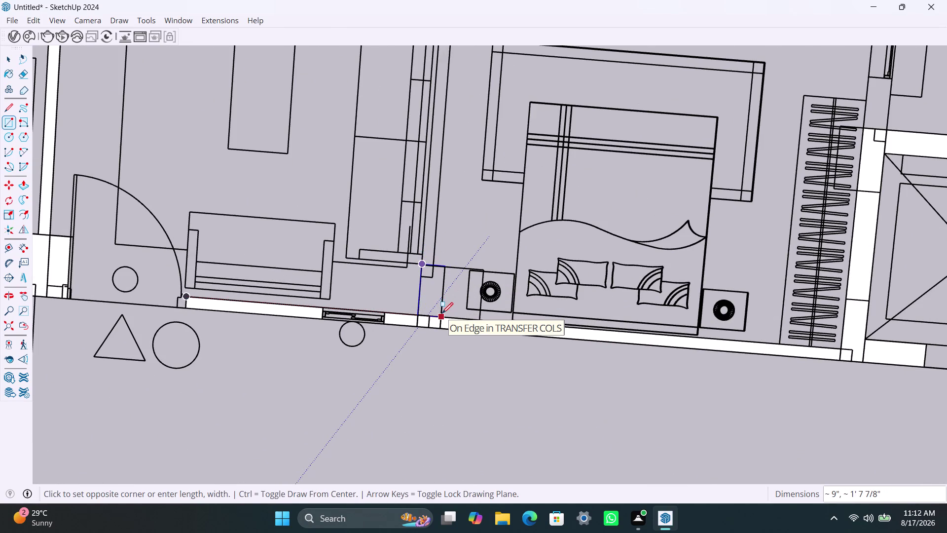
click(442, 313)
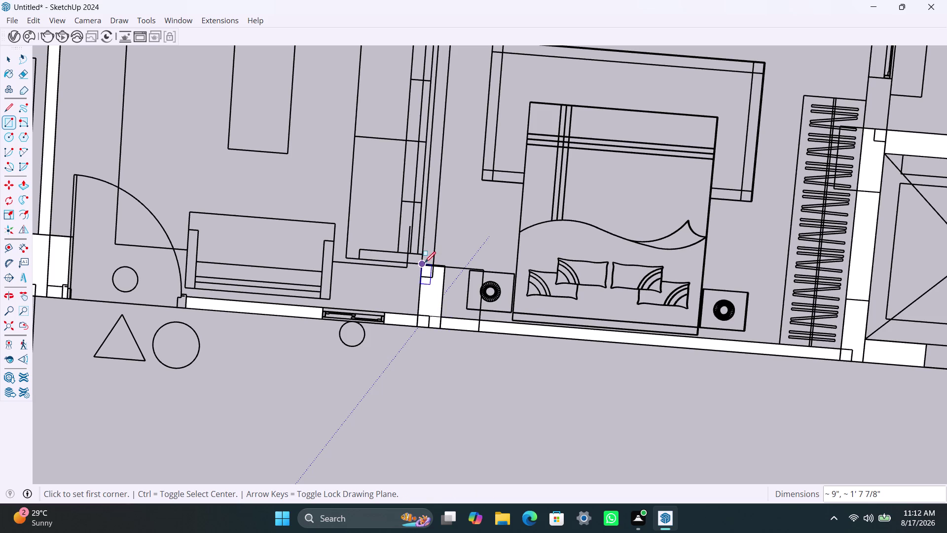
Fill the living-room partition wall from its base up to the door.
click(424, 263)
scroll(down, 3)
scroll(down, 3)
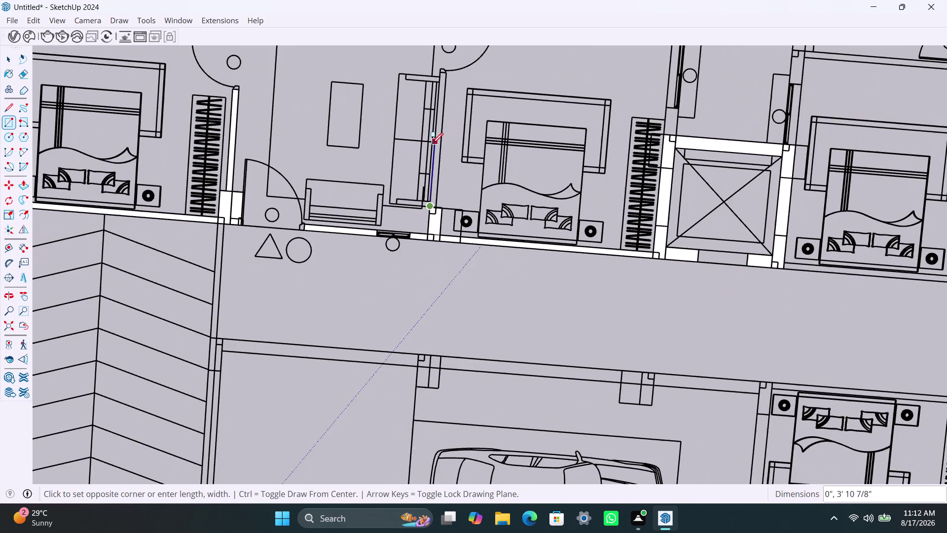
middle_drag(431, 149, 395, 292)
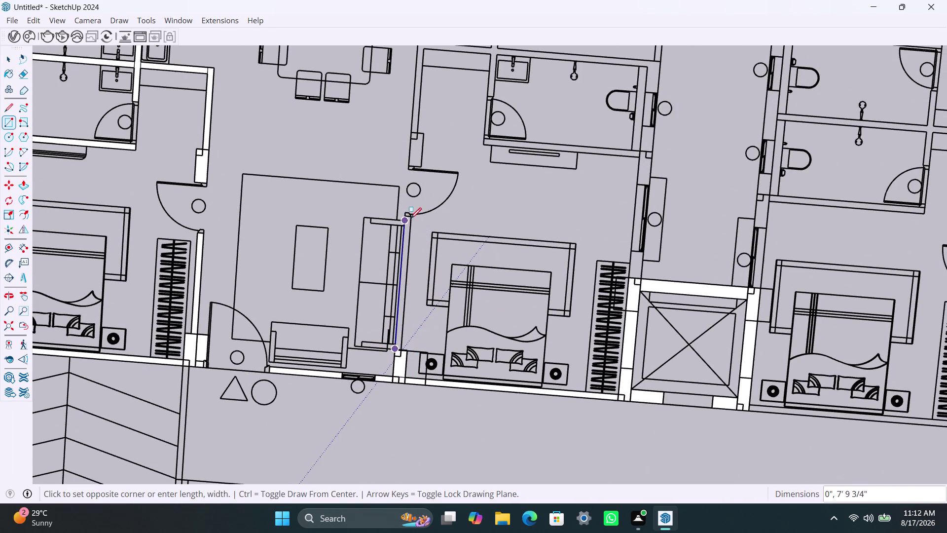
scroll(up, 3)
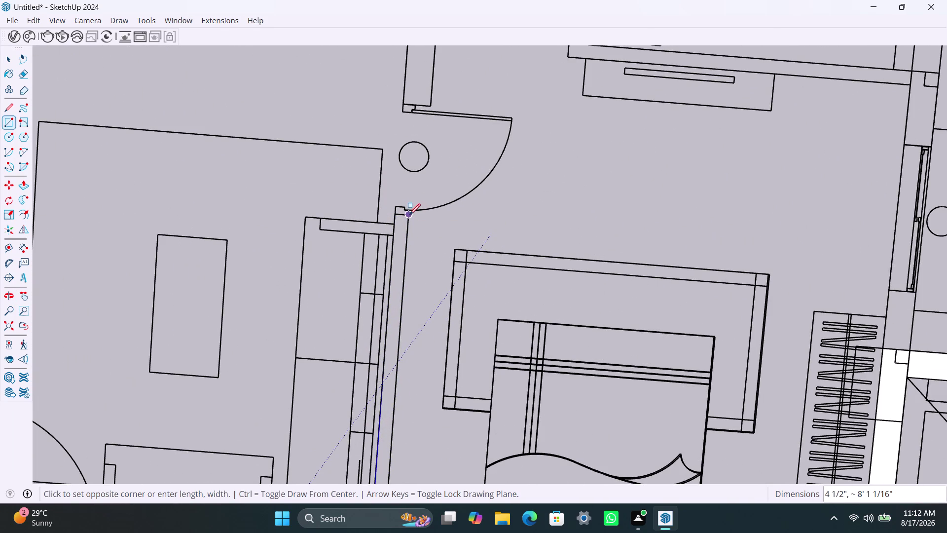
click(407, 219)
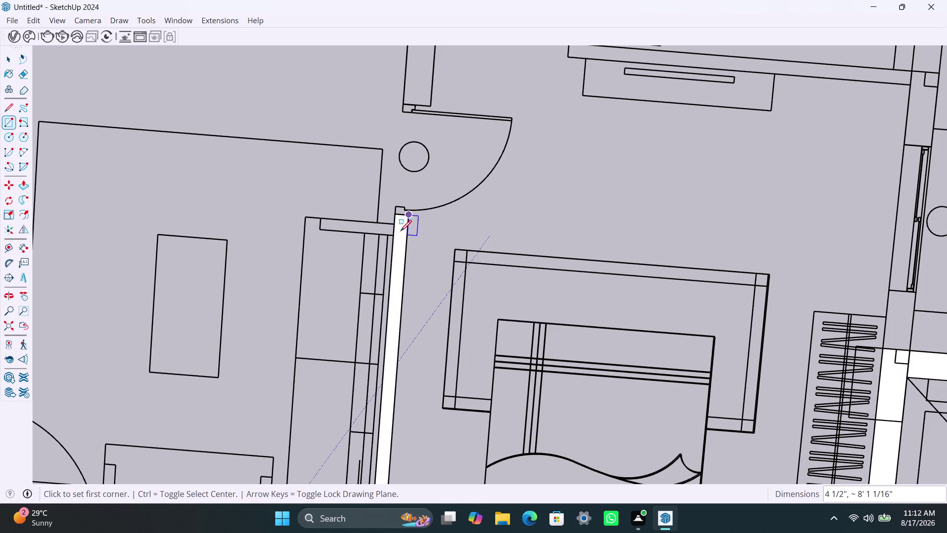
scroll(down, 3)
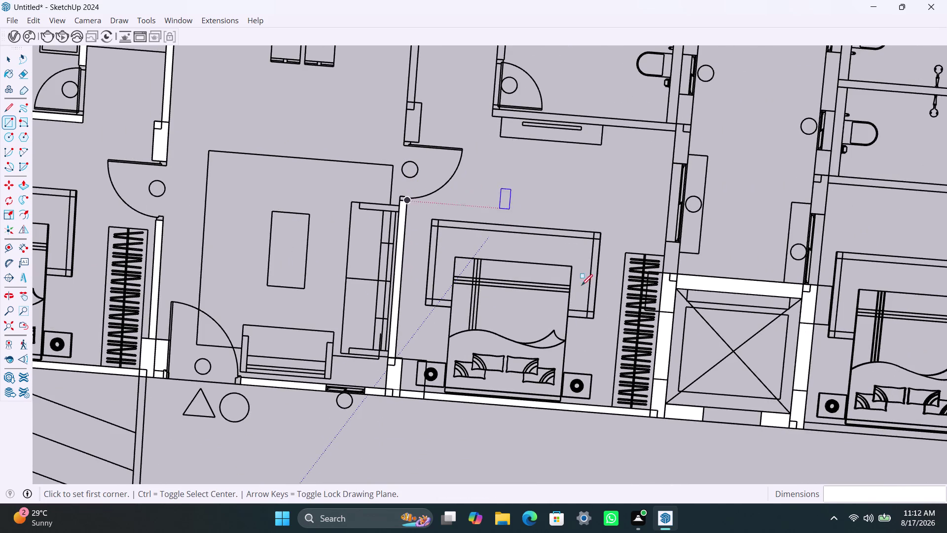
Fill the bedroom's right wall pieces beside the wardrobe and at the upper endpoint.
click(670, 244)
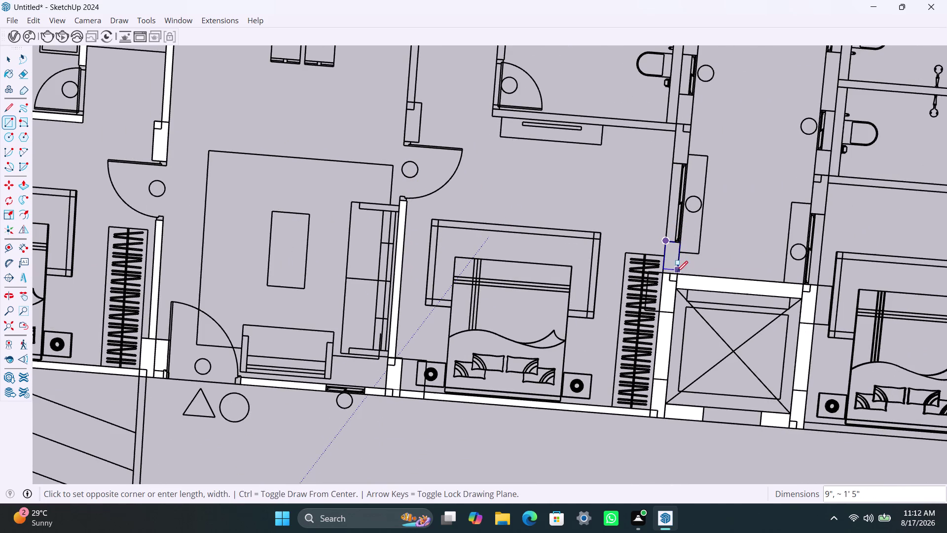
click(677, 272)
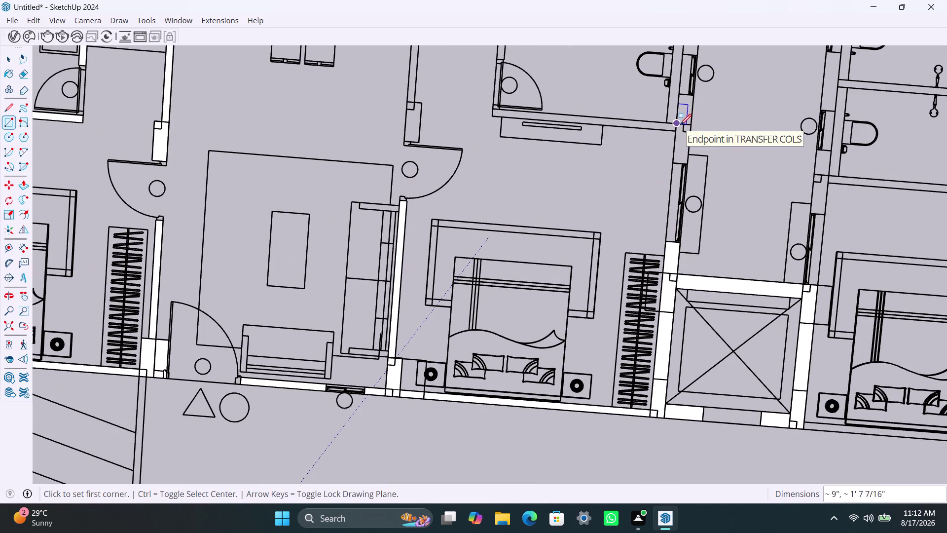
click(680, 125)
click(685, 162)
scroll(up, 3)
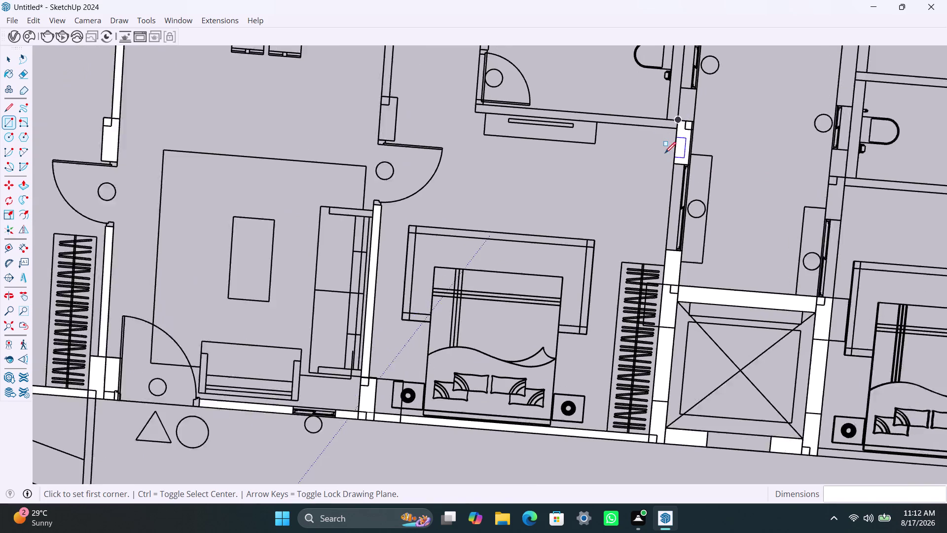
scroll(up, 3)
key(ctrl+z)
click(680, 108)
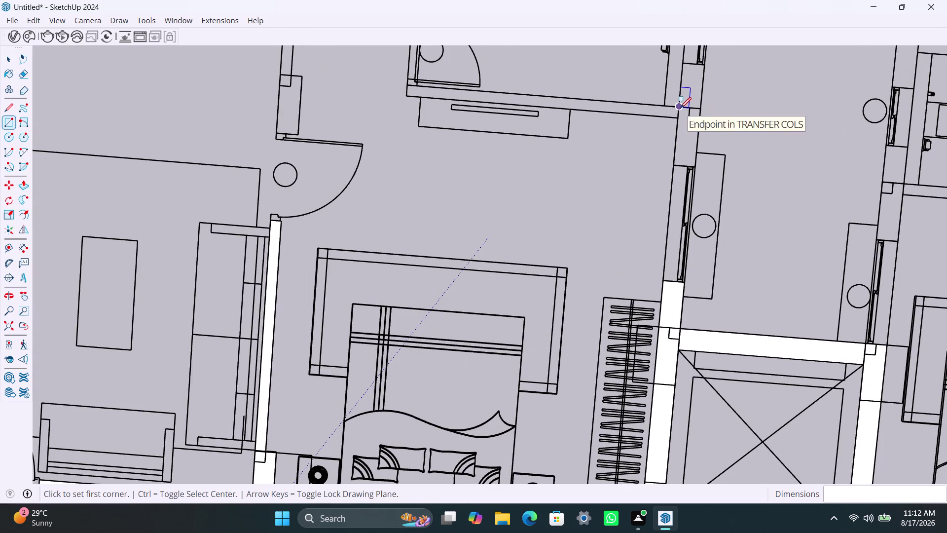
click(697, 162)
scroll(down, 3)
scroll(down, 3)
middle_drag(584, 203, 530, 397)
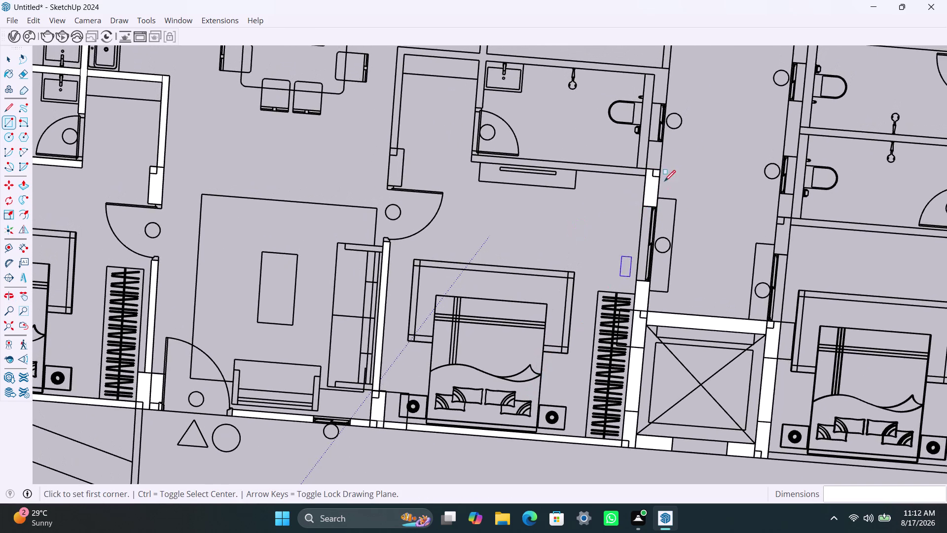
Fill the bathroom's right wall strip above the window, cancelling misclicked rectangles.
scroll(up, 3)
middle_drag(620, 186, 539, 301)
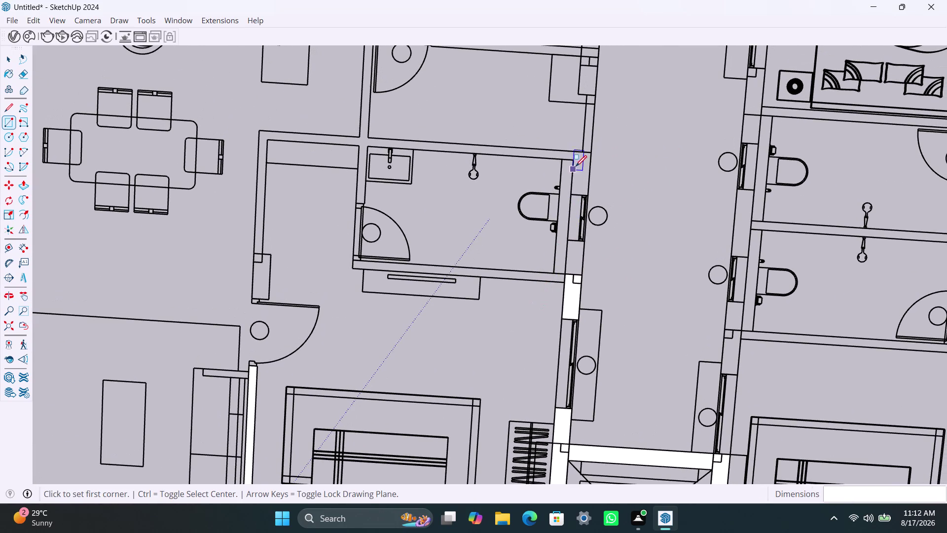
click(583, 274)
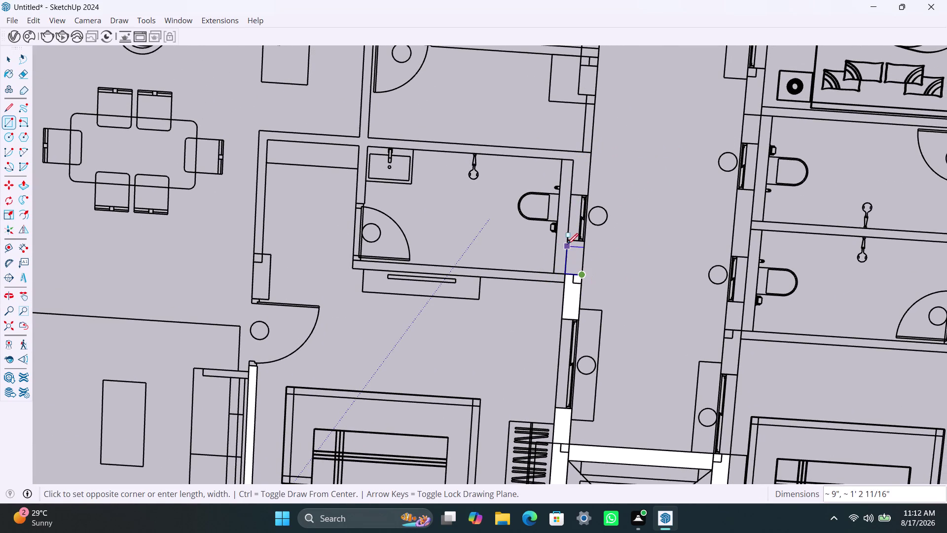
click(569, 242)
click(587, 195)
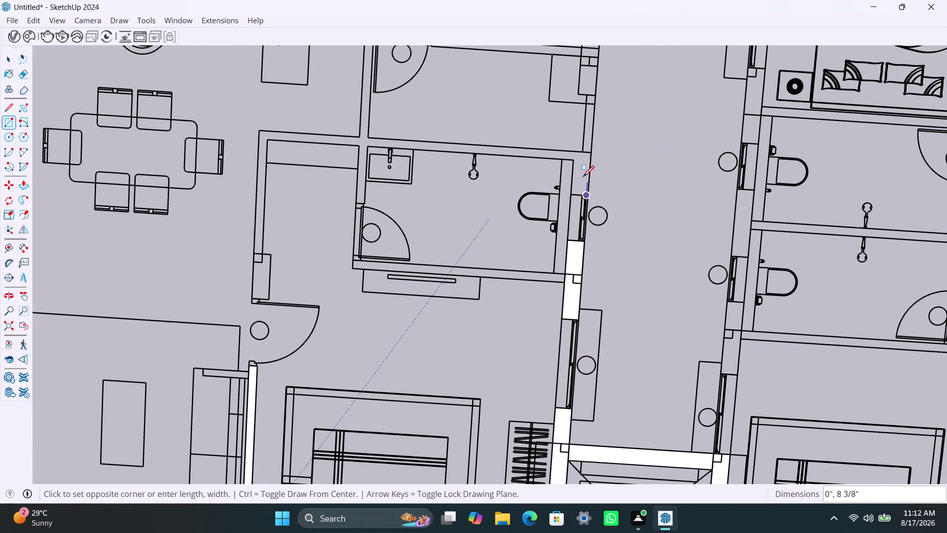
key(Escape)
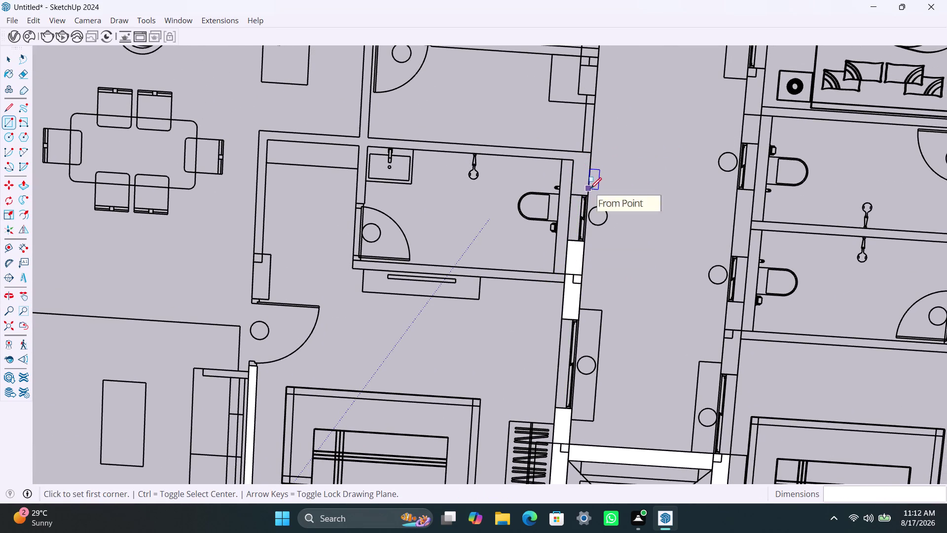
click(587, 193)
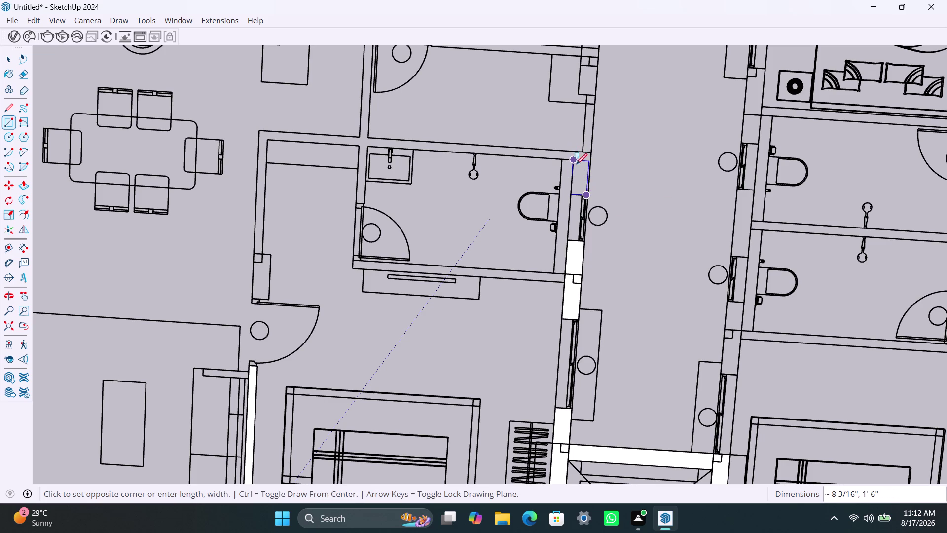
key(Escape)
scroll(up, 3)
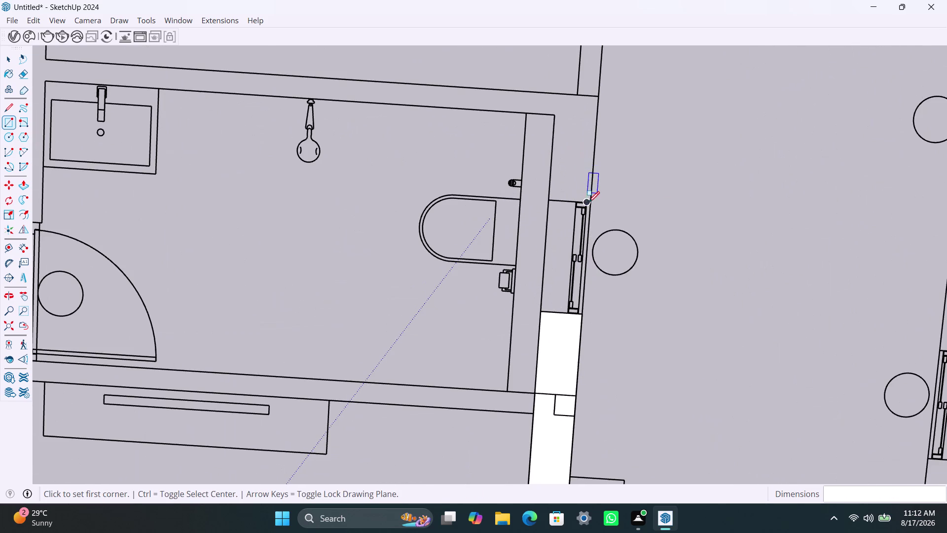
click(551, 200)
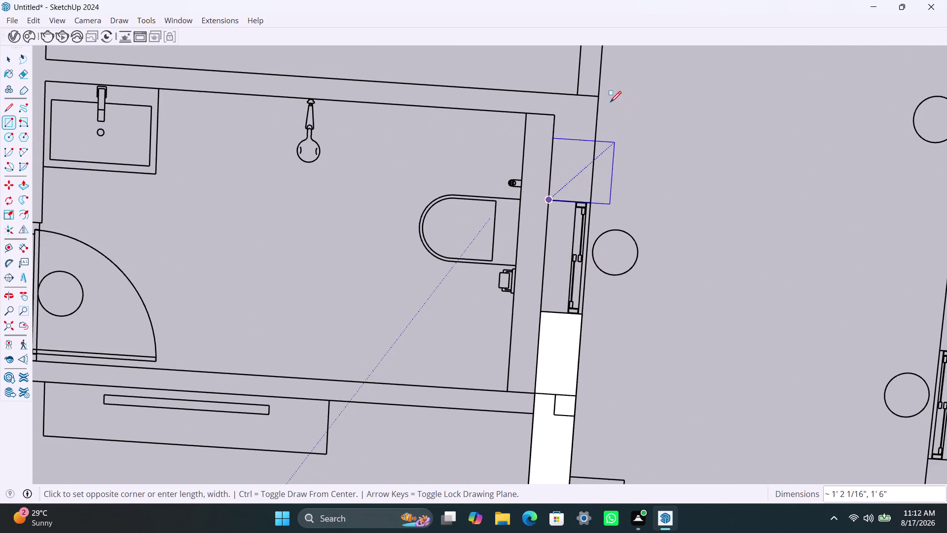
click(595, 113)
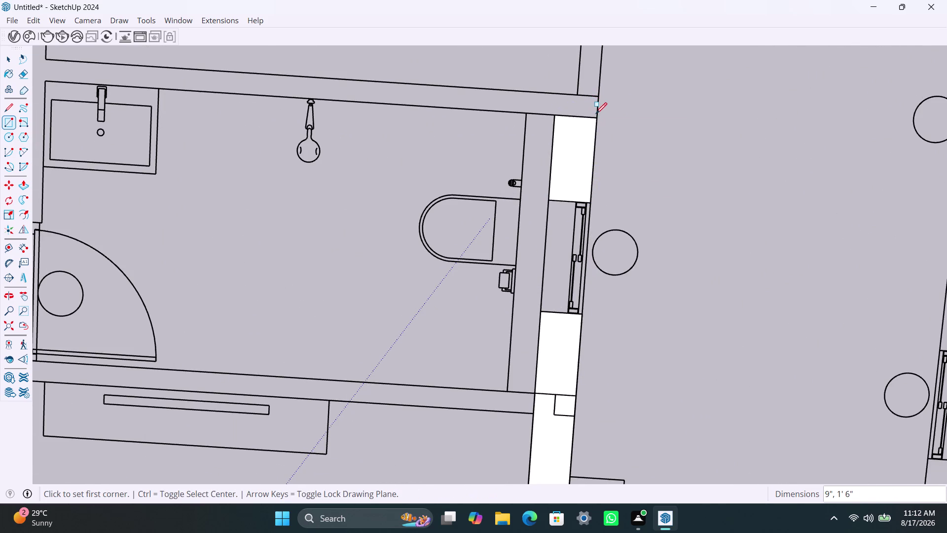
Fill the bathroom's top wall as a white face.
click(599, 98)
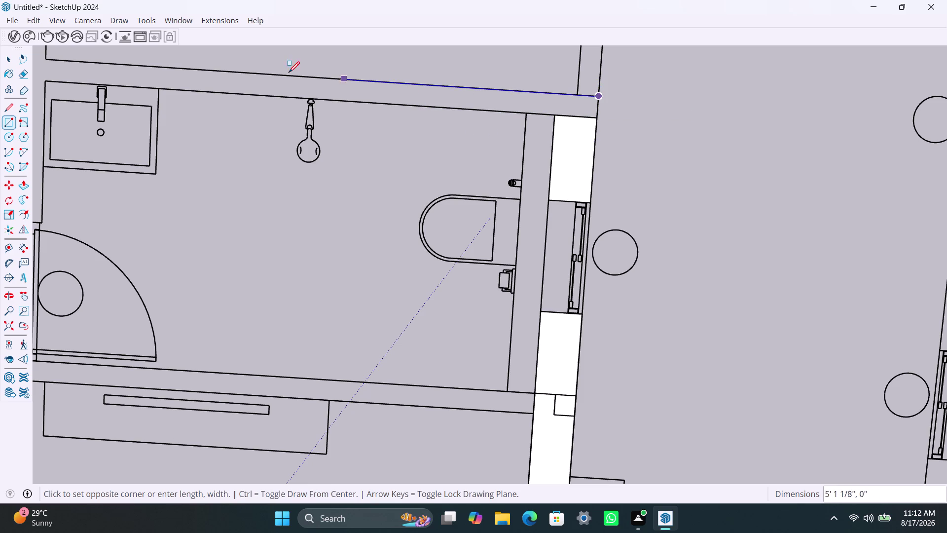
scroll(down, 3)
scroll(down, 3)
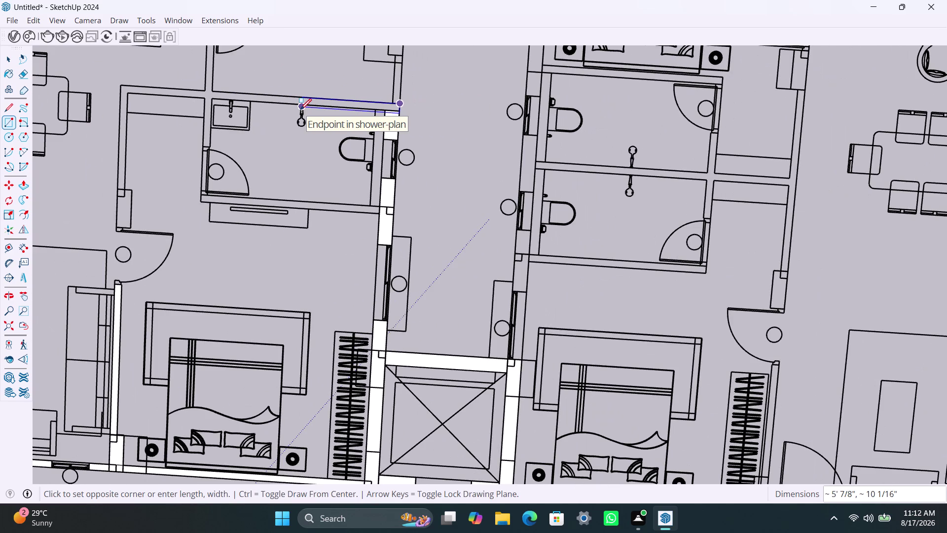
middle_drag(300, 109, 455, 148)
scroll(up, 3)
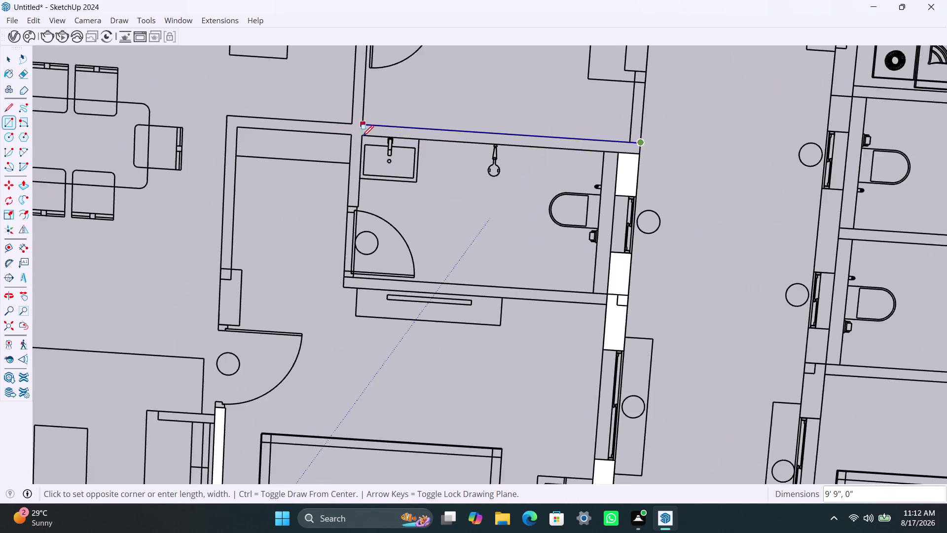
scroll(up, 3)
click(360, 132)
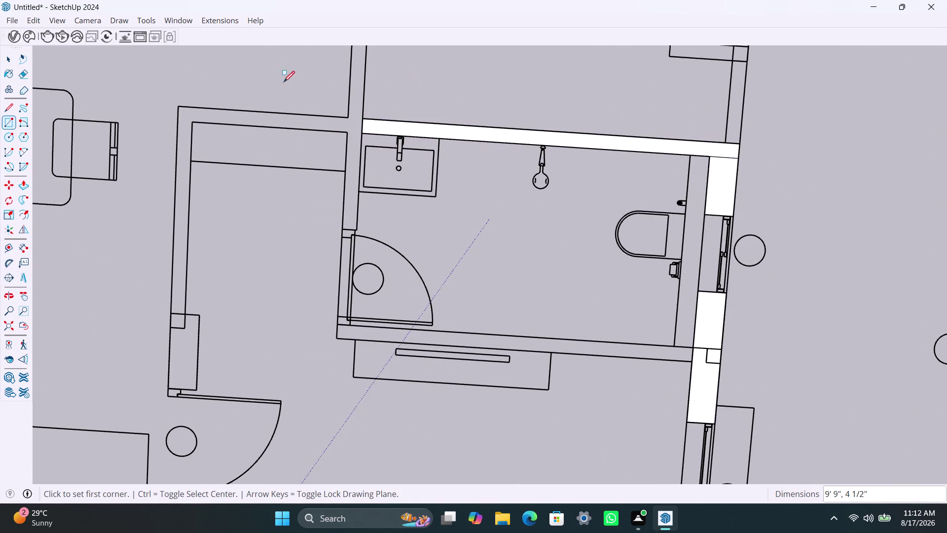
Fill the bathroom's bottom wall as a white face.
click(340, 324)
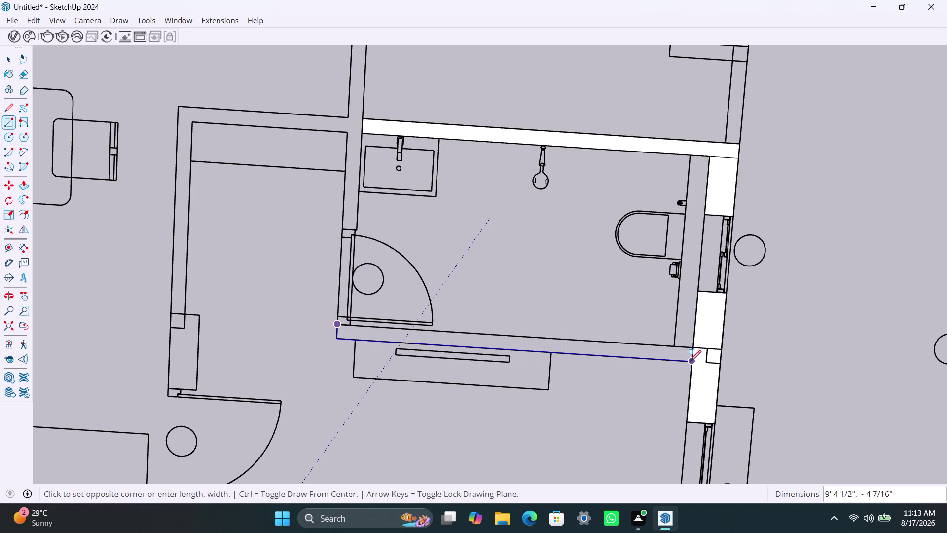
click(690, 361)
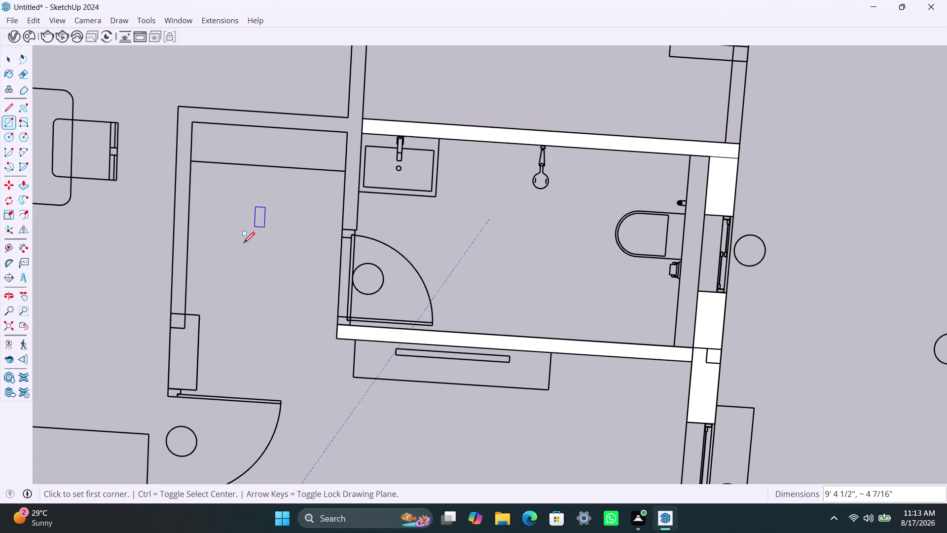
click(196, 392)
Fill the short wall piece and the room's left wall up to the top corner.
click(174, 312)
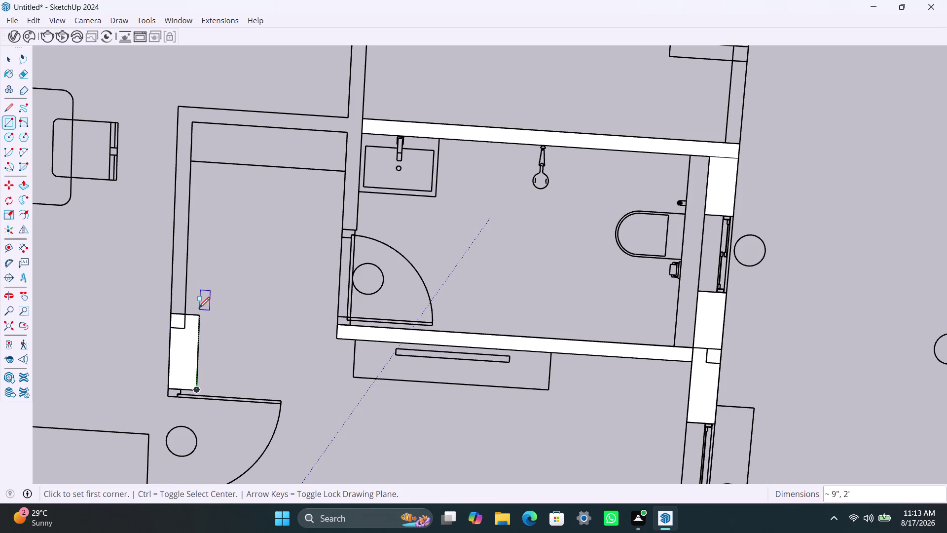
click(183, 312)
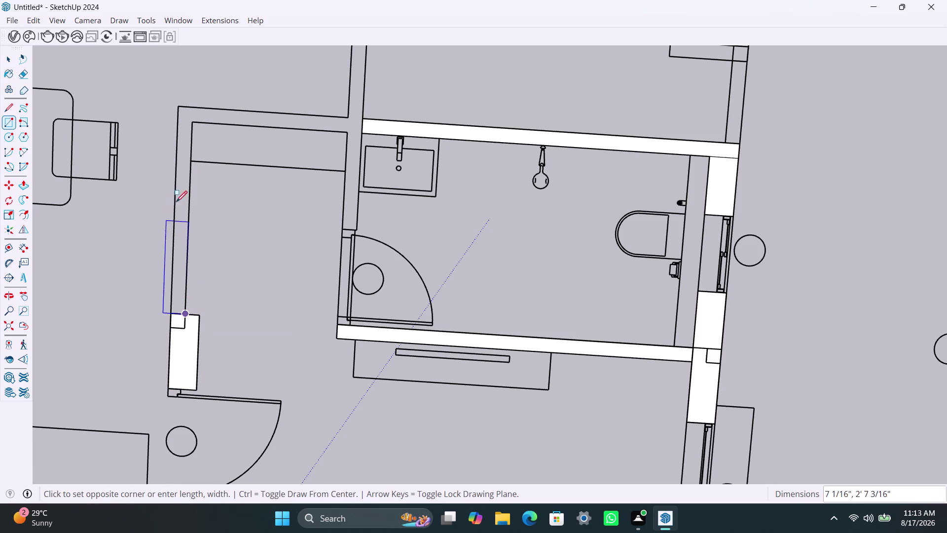
click(181, 109)
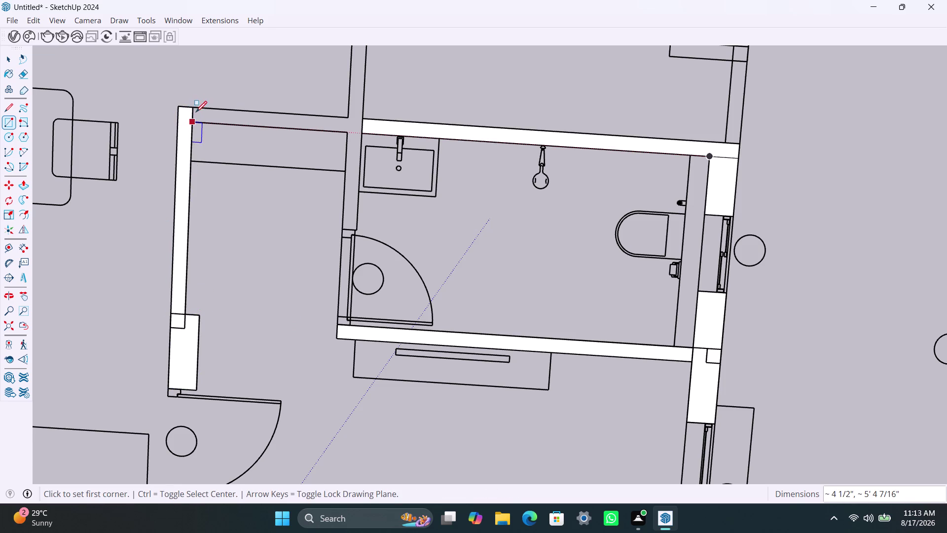
Fill the room's top wall across to the bathroom.
click(193, 108)
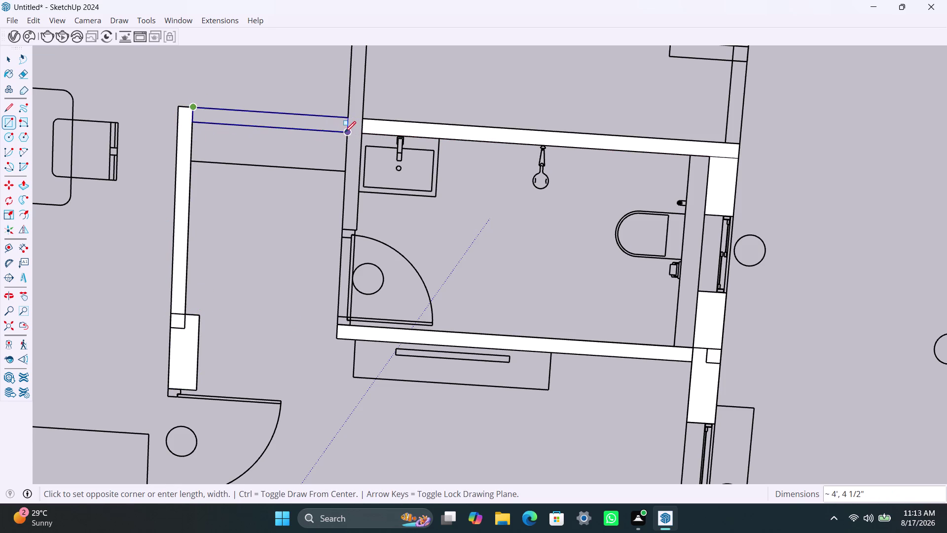
click(345, 132)
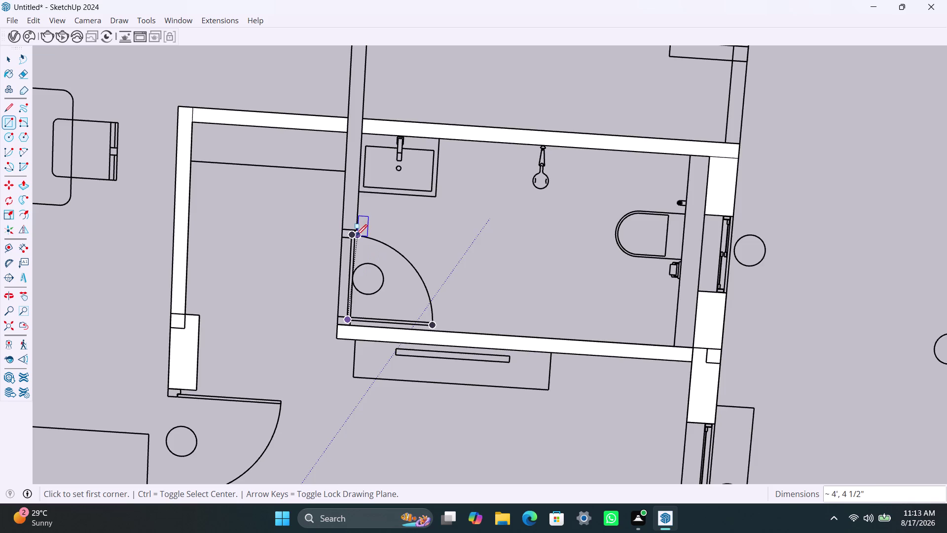
scroll(up, 3)
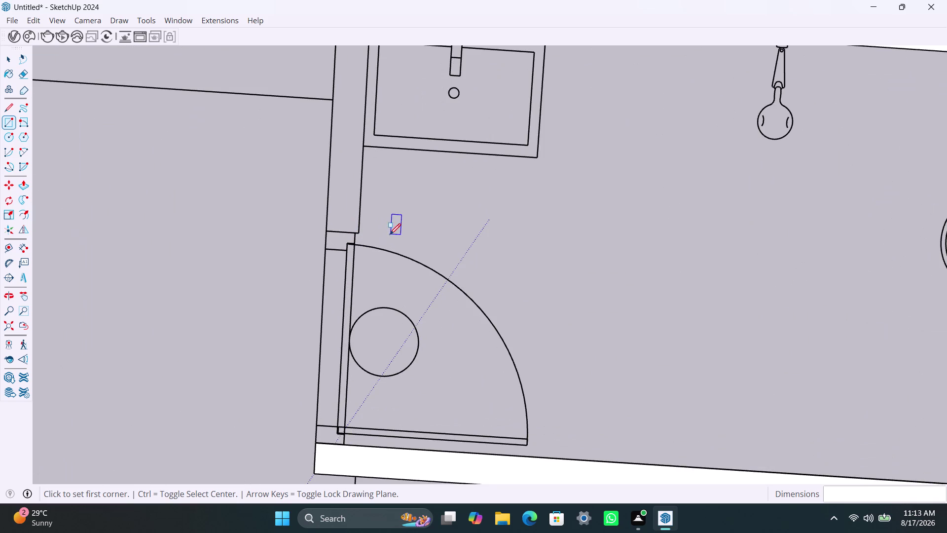
click(358, 230)
scroll(down, 3)
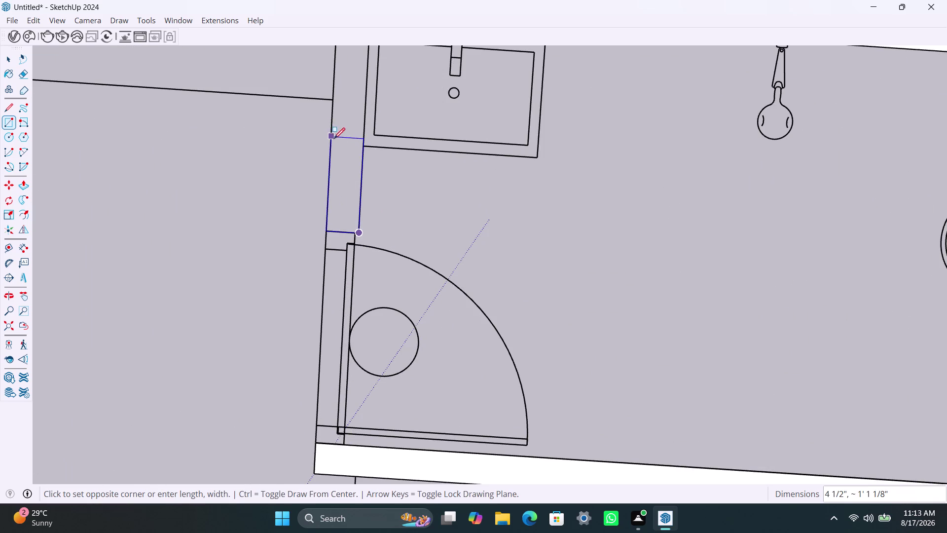
scroll(down, 3)
scroll(down, 3)
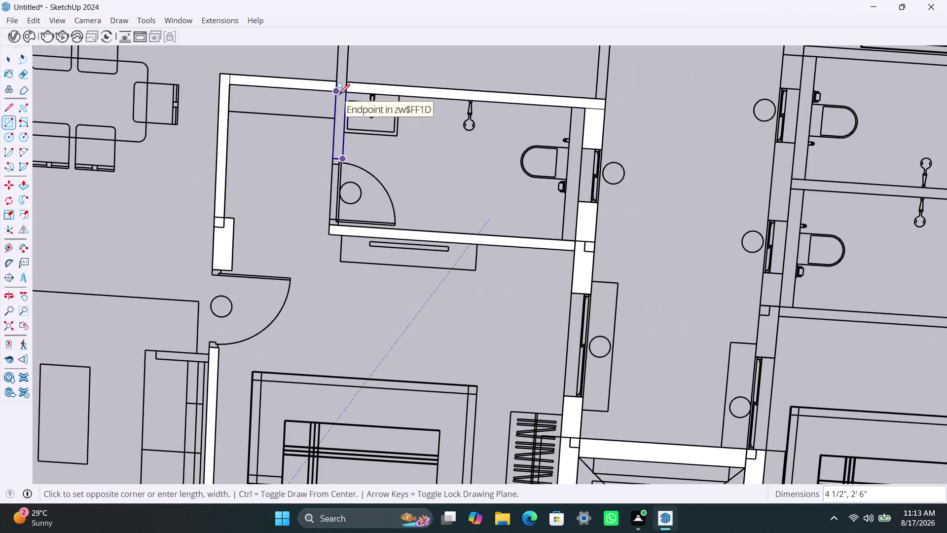
middle_drag(339, 94, 302, 293)
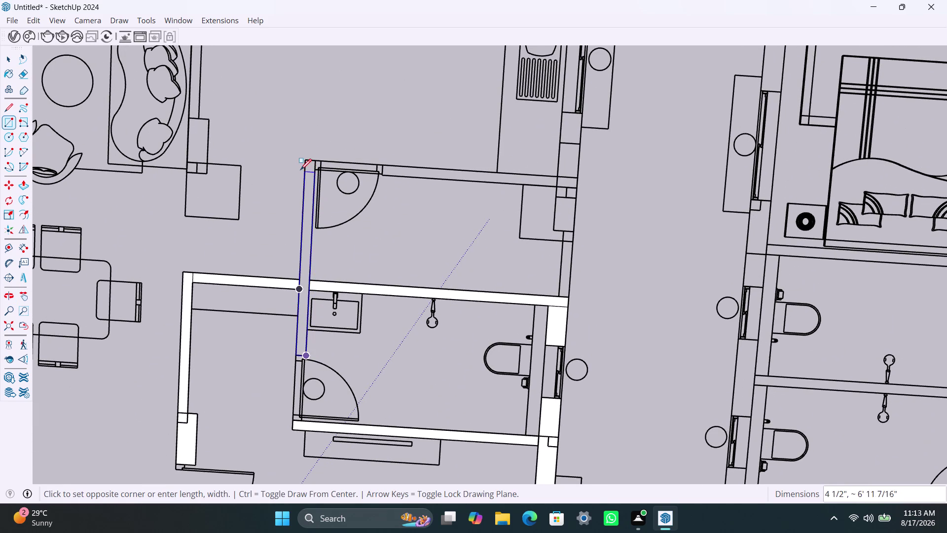
Fill the bathroom's left wall and the upper room's top wall as white faces.
click(304, 162)
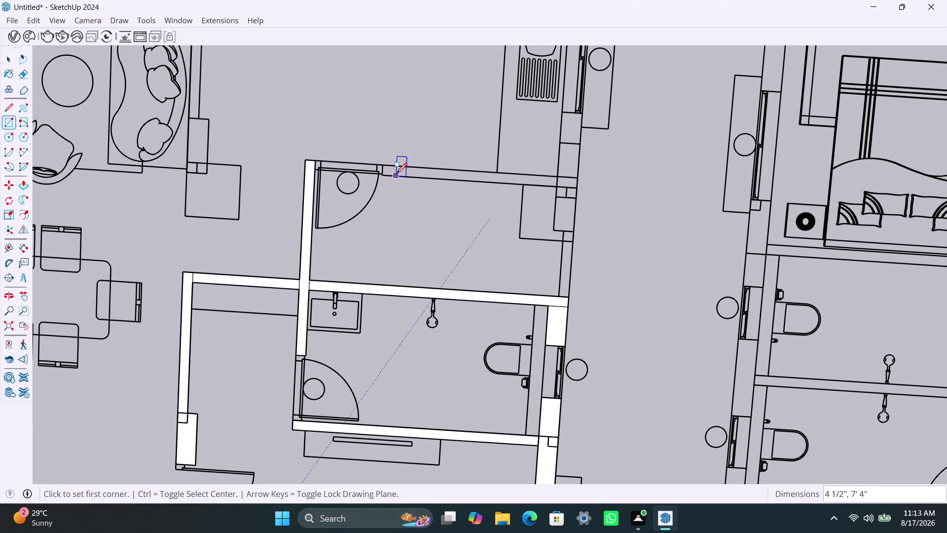
scroll(up, 3)
click(383, 159)
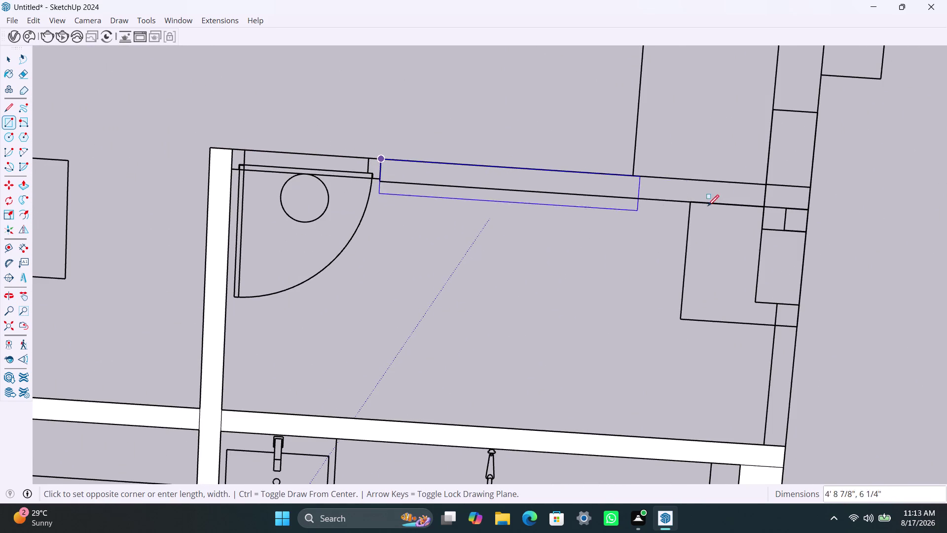
click(763, 205)
scroll(down, 3)
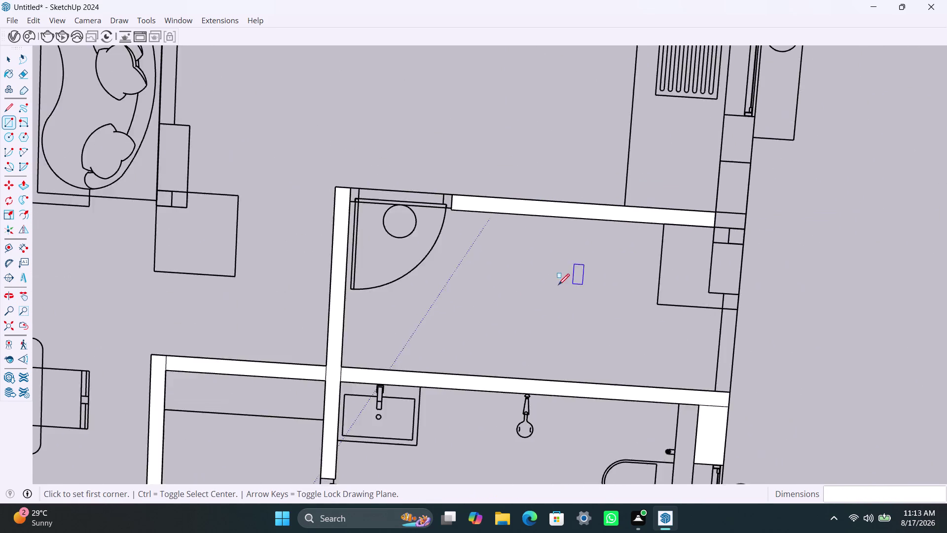
scroll(down, 3)
middle_drag(535, 263, 488, 218)
scroll(up, 3)
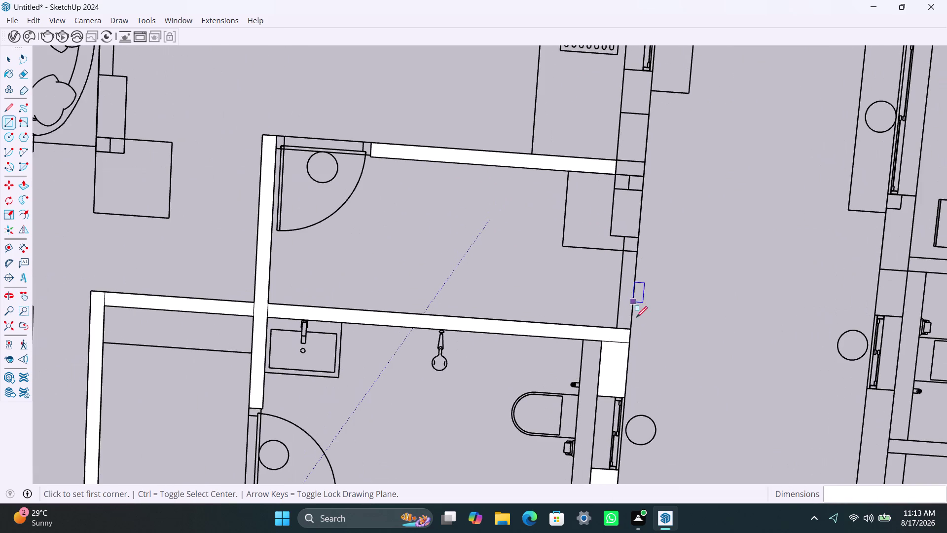
Fill the right wall pieces below the counter and further up.
click(632, 326)
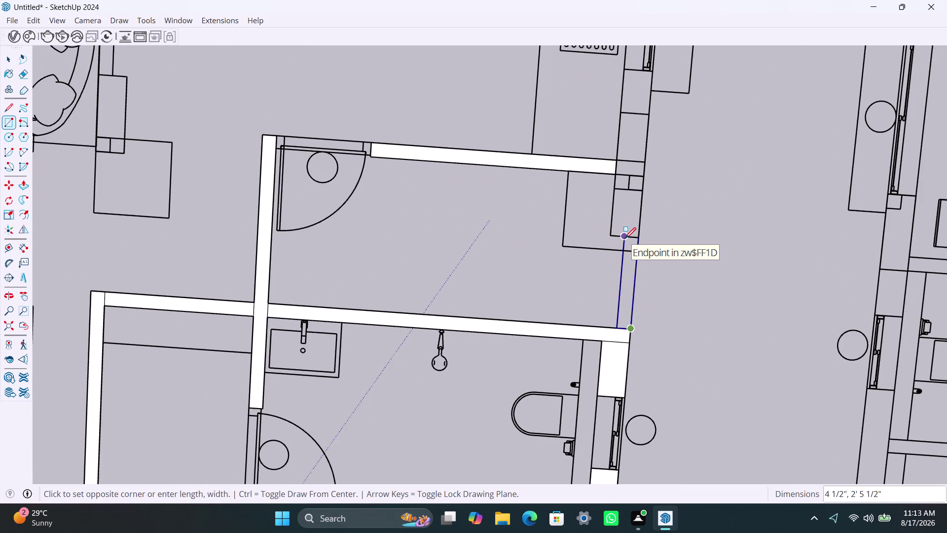
scroll(down, 3)
scroll(down, 3)
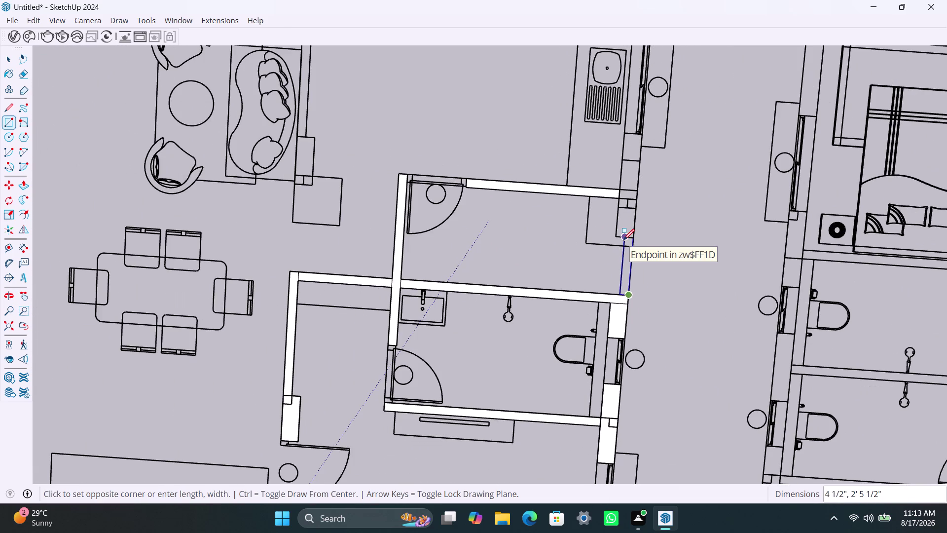
scroll(up, 3)
scroll(up, 3)
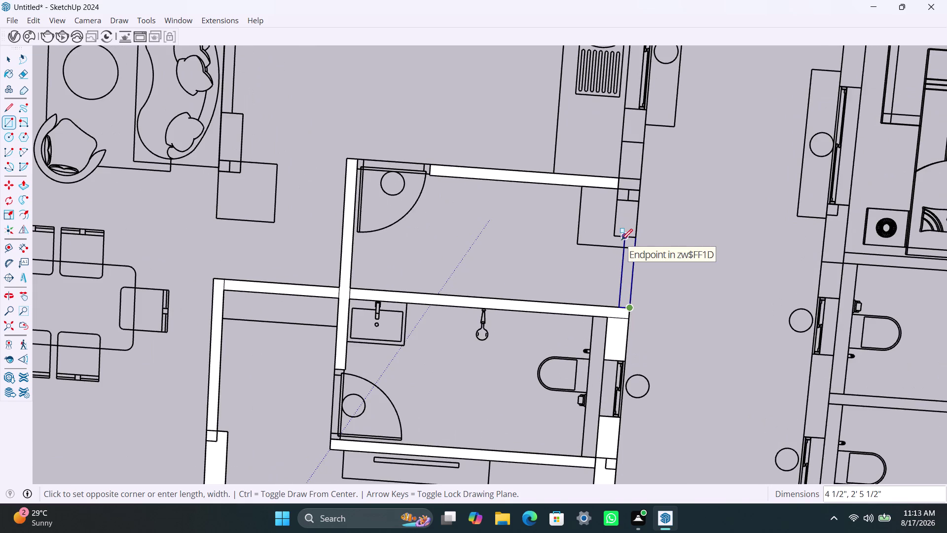
click(620, 241)
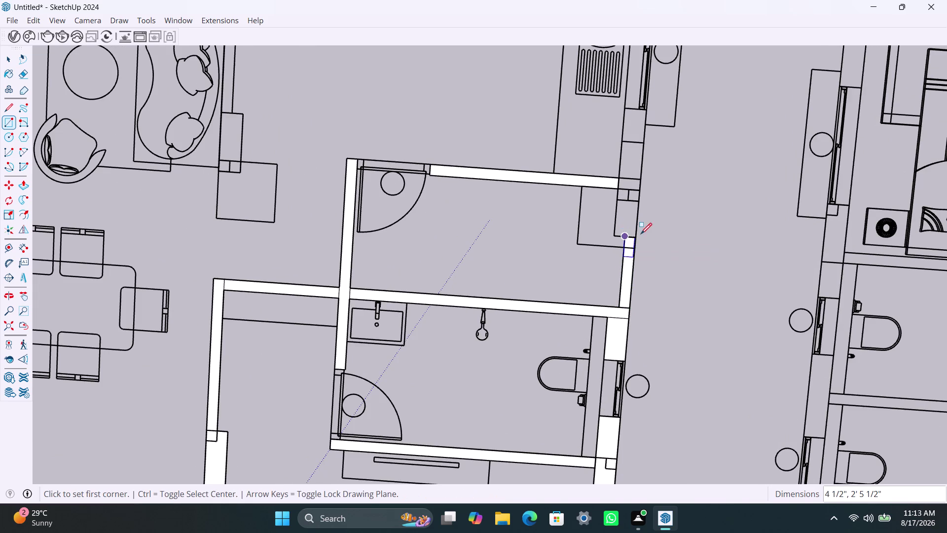
click(639, 233)
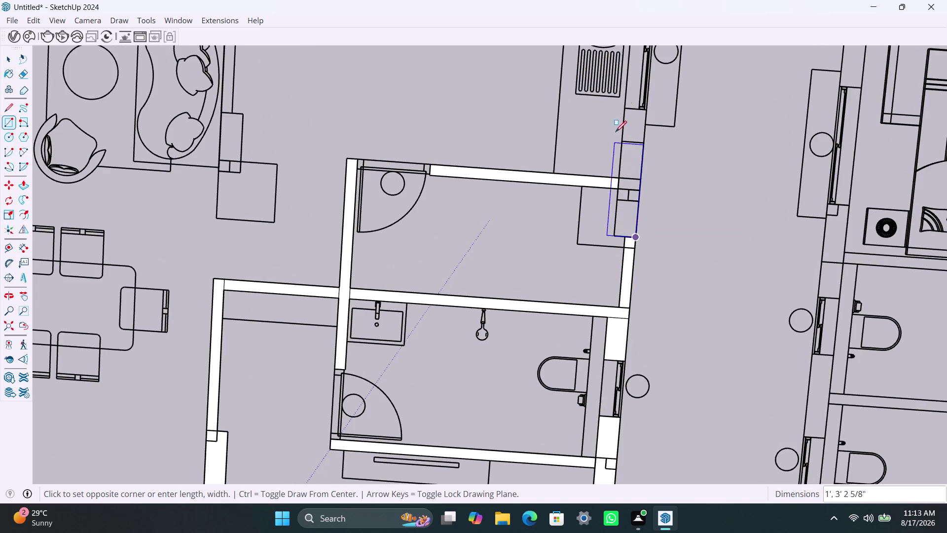
click(625, 107)
Fill the wall pieces beside the sink and at the kitchen's top corner, then zoom out.
scroll(down, 3)
middle_drag(645, 193, 616, 328)
scroll(up, 3)
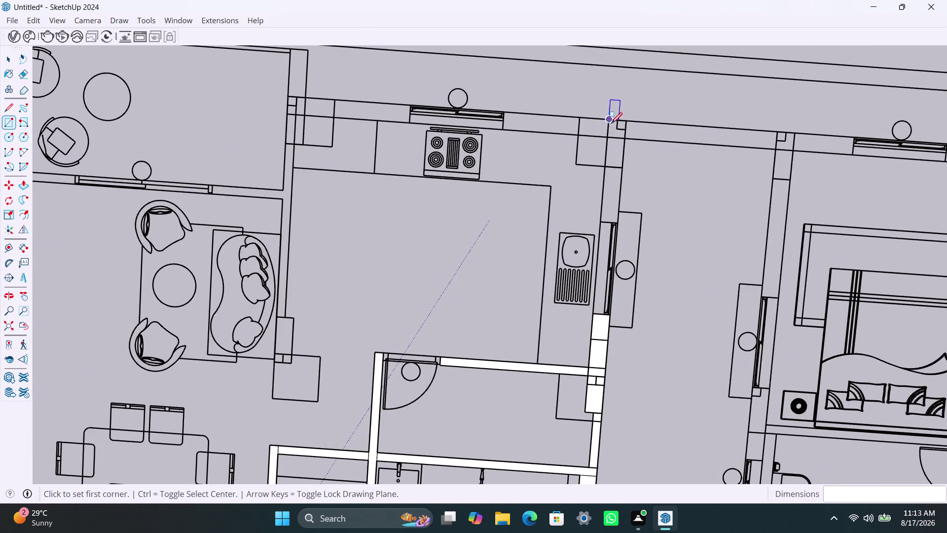
click(606, 168)
click(619, 223)
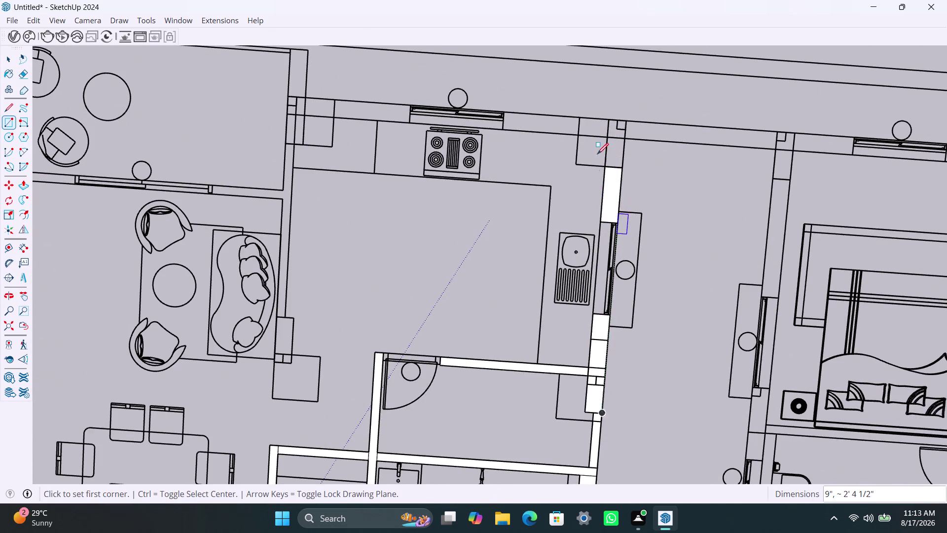
click(581, 118)
click(622, 166)
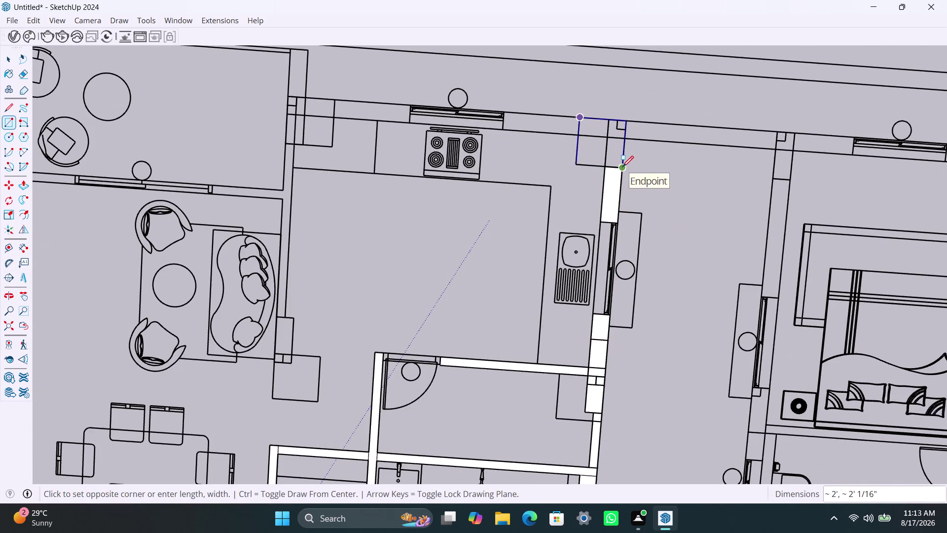
scroll(down, 3)
scroll(down, 3)
scroll(down, 3)
middle_drag(335, 299, 455, 216)
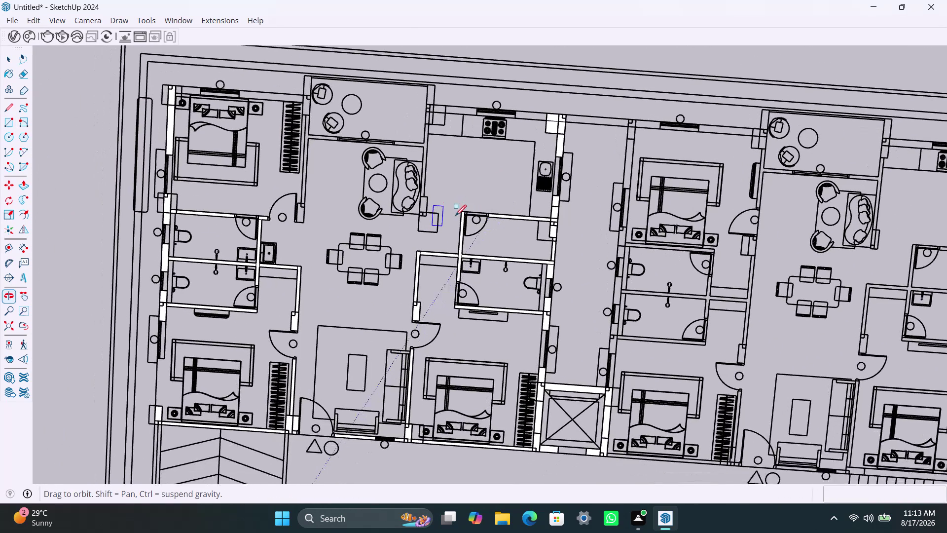
Draw a white rectangle face over the top-left bedroom's outer corner.
scroll(down, 3)
middle_drag(296, 250, 275, 244)
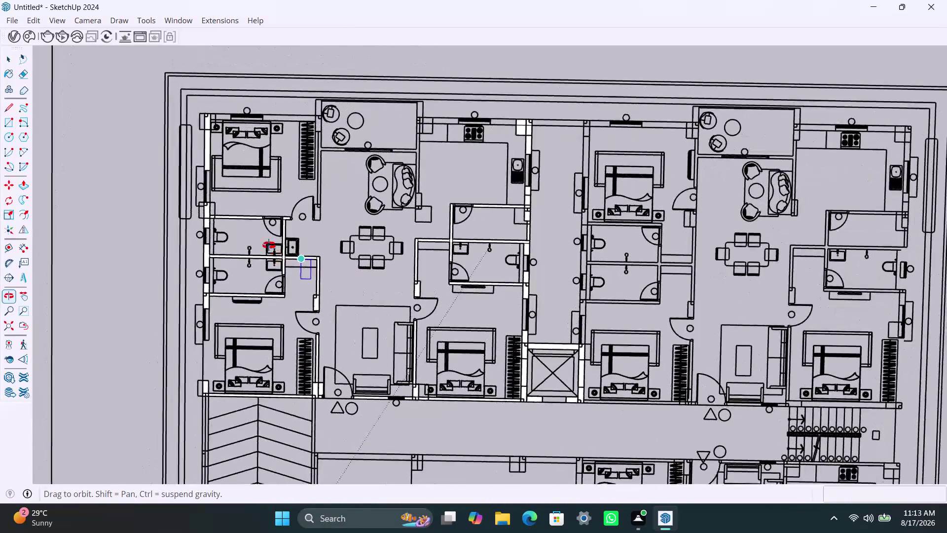
middle_drag(276, 245, 264, 247)
scroll(up, 3)
scroll(up, 3)
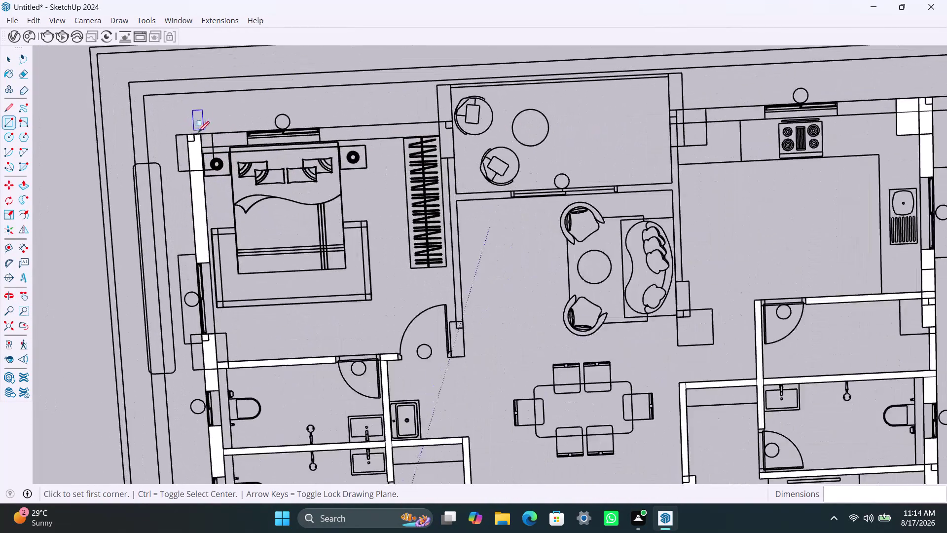
scroll(up, 3)
click(173, 135)
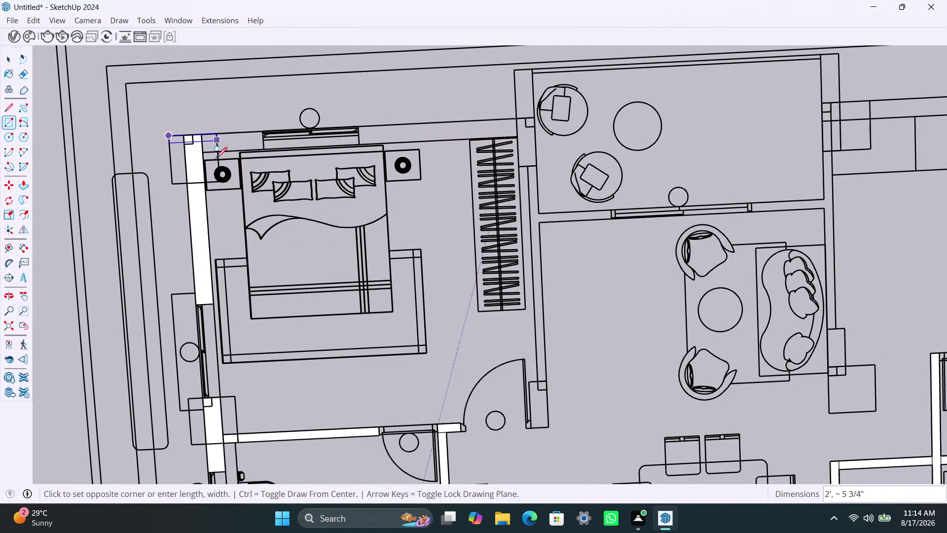
scroll(up, 3)
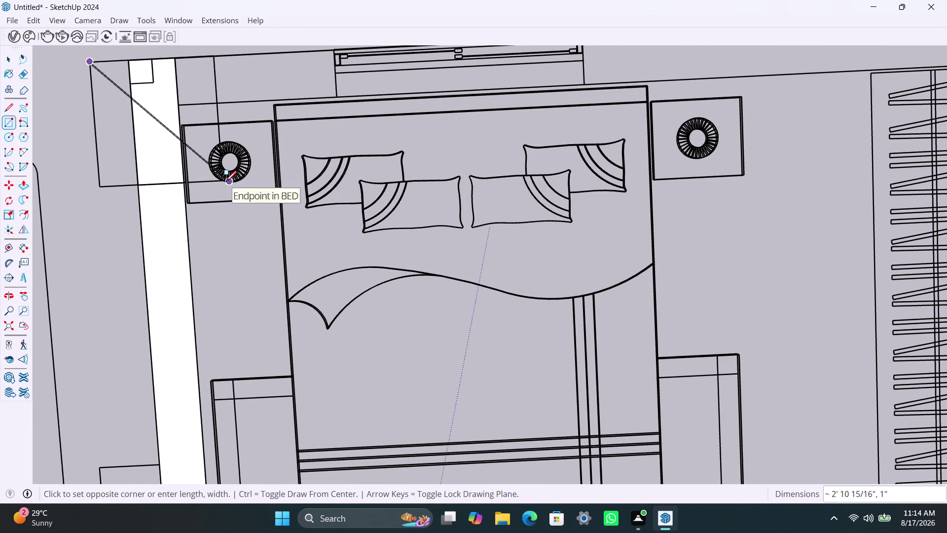
scroll(up, 3)
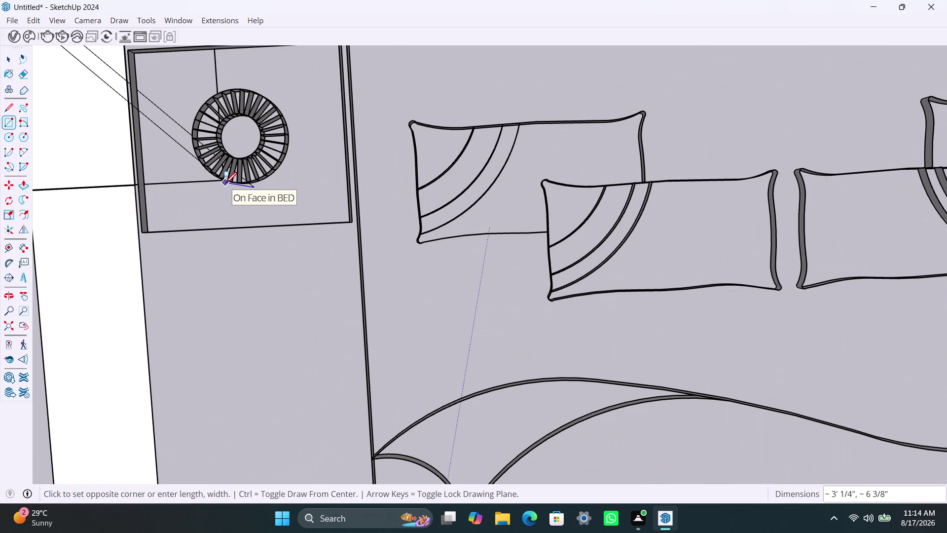
scroll(up, 3)
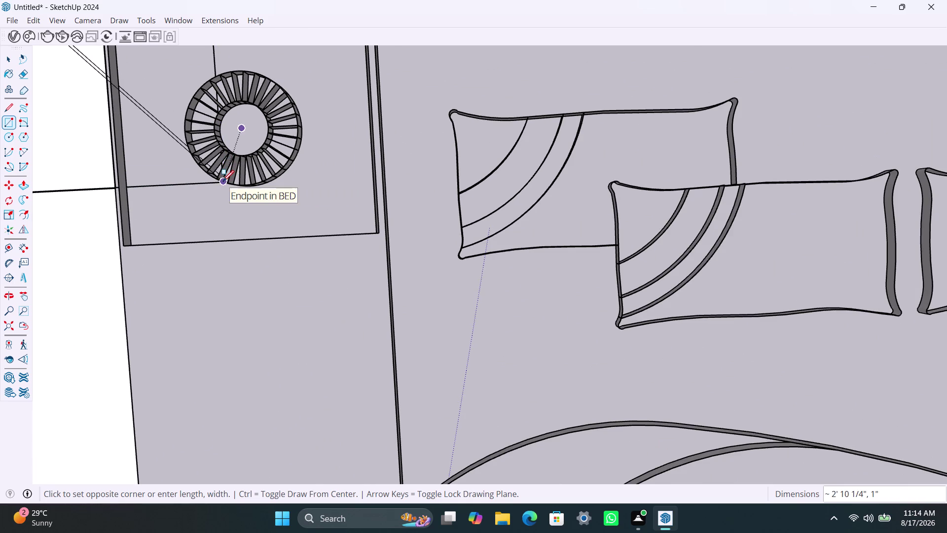
click(223, 181)
scroll(down, 3)
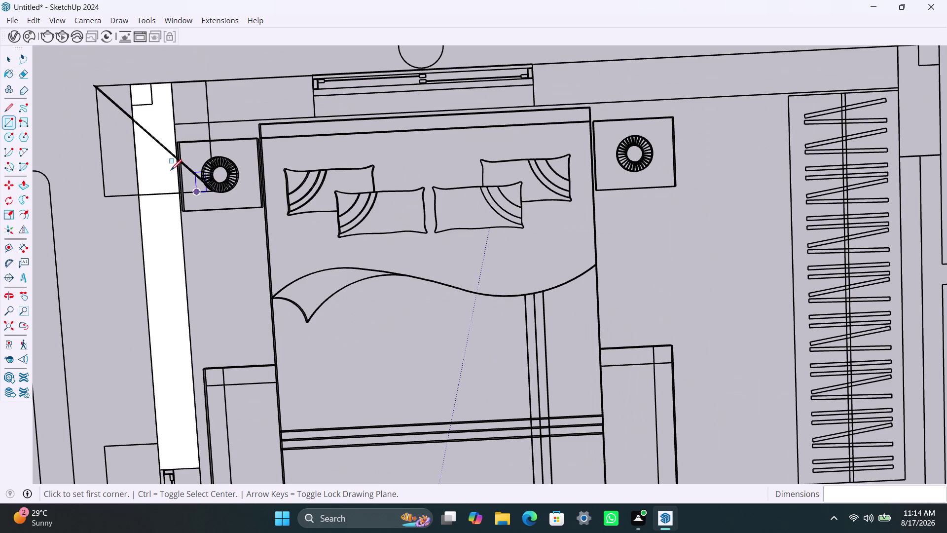
key(ctrl+z)
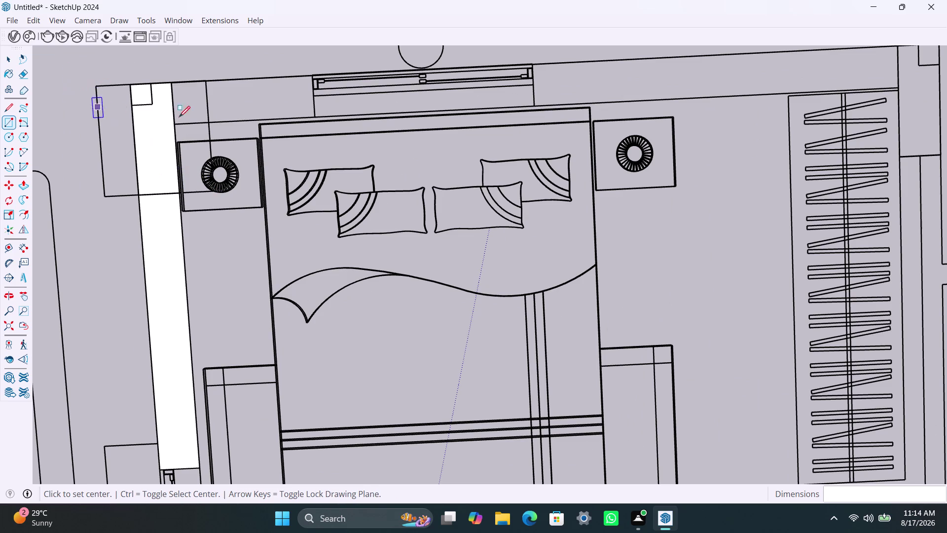
click(209, 82)
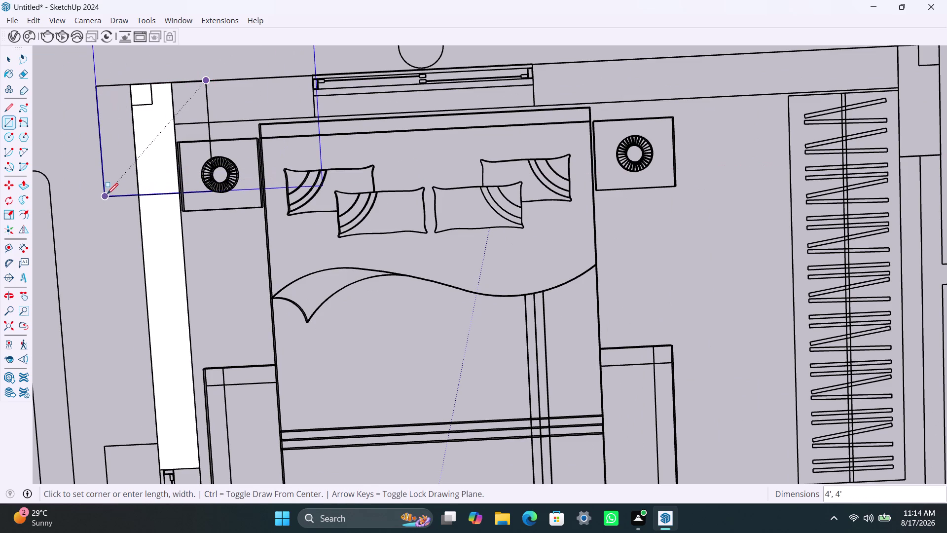
key(Escape)
key(r)
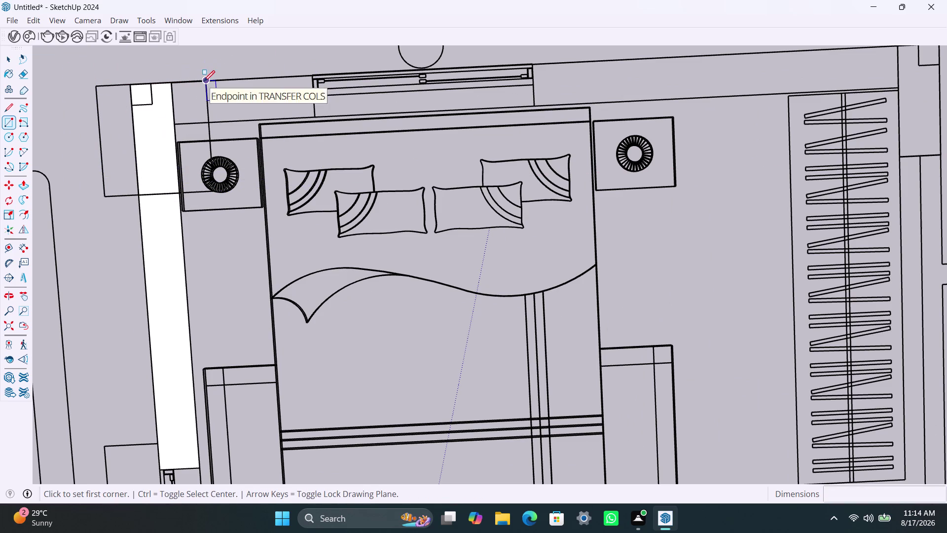
click(203, 84)
click(110, 193)
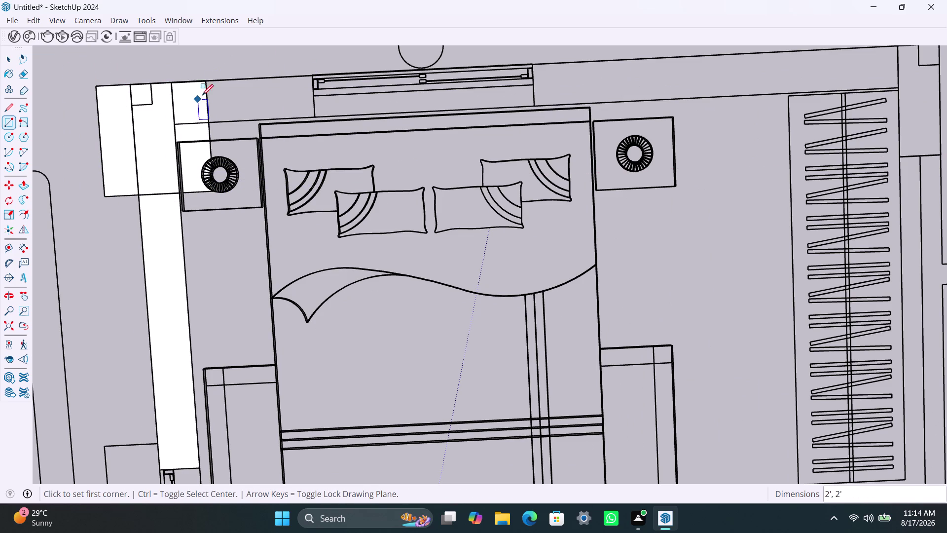
Trace the top wall above the bed and past the window as white rectangle faces.
scroll(down, 3)
scroll(down, 3)
scroll(down, 3)
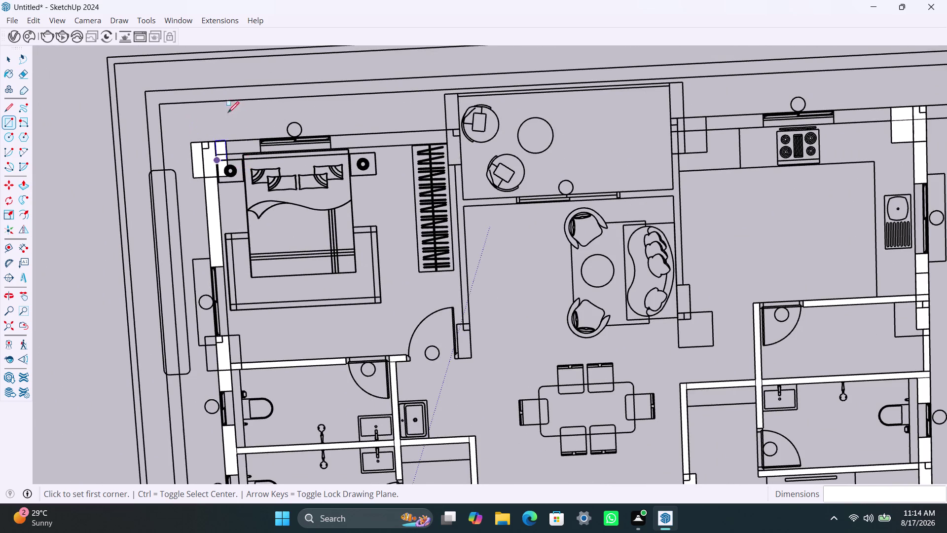
scroll(up, 3)
scroll(up, 3)
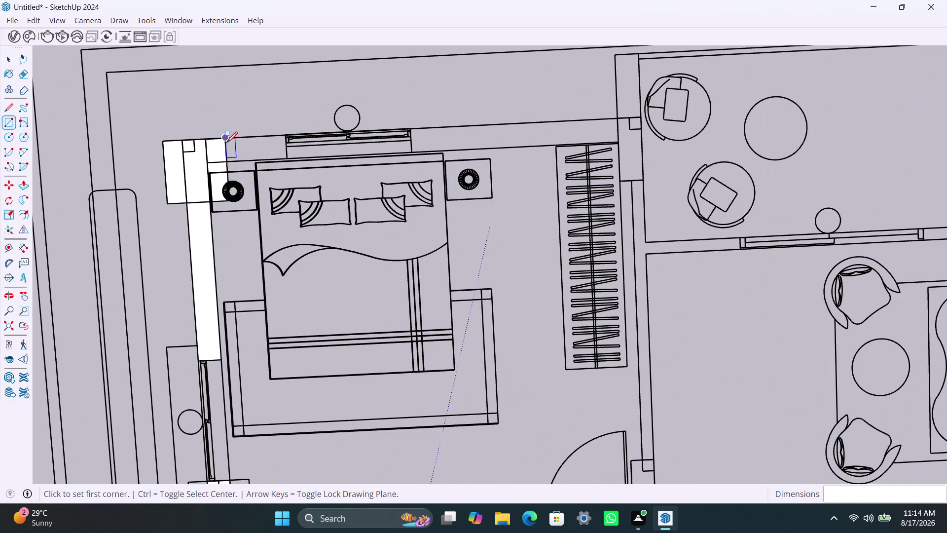
click(226, 140)
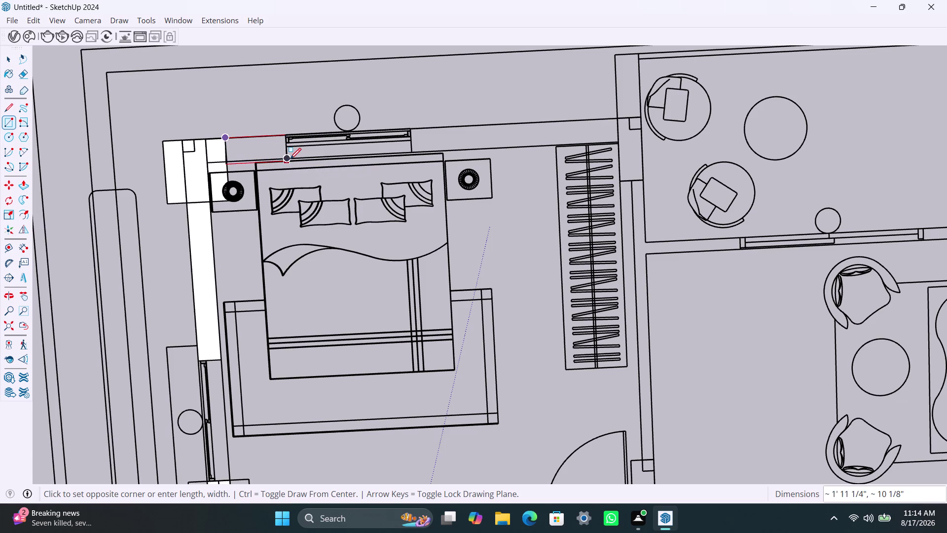
scroll(up, 3)
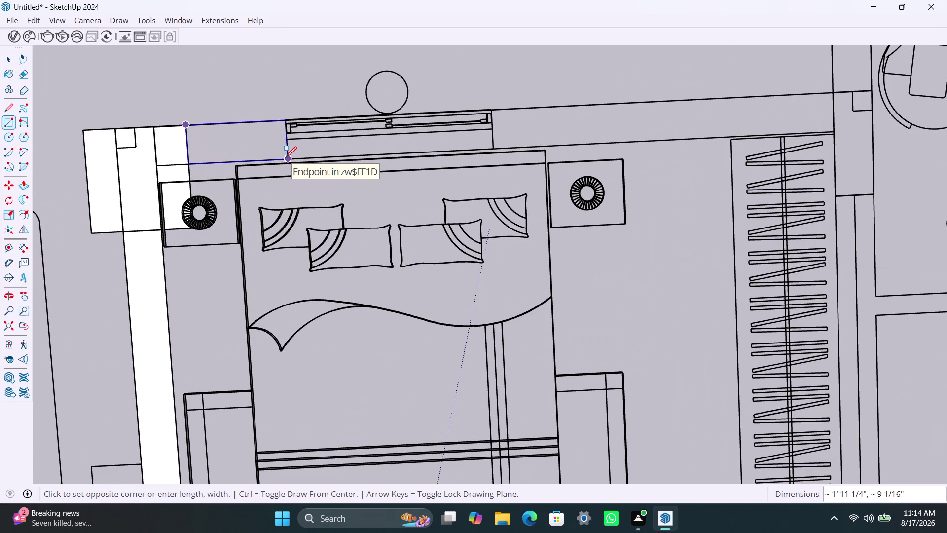
click(285, 157)
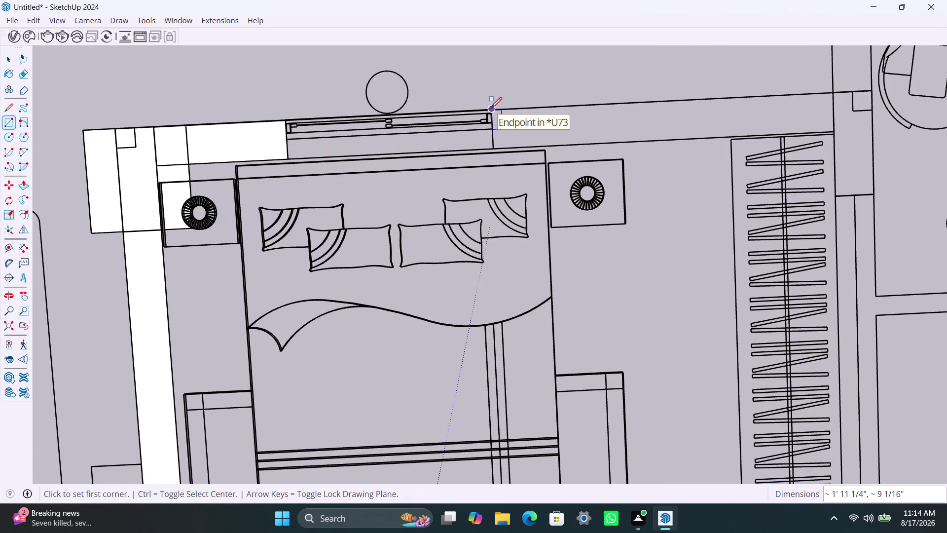
click(491, 108)
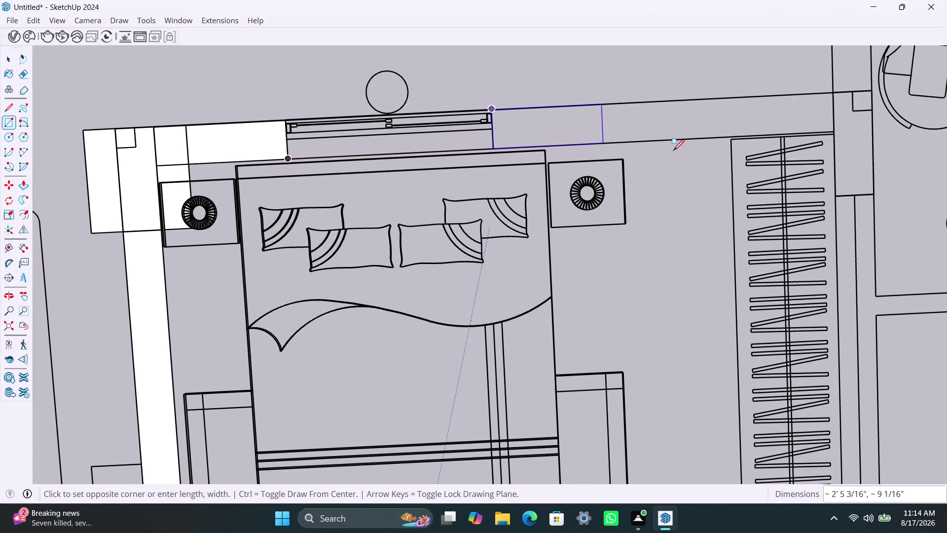
click(831, 132)
scroll(down, 3)
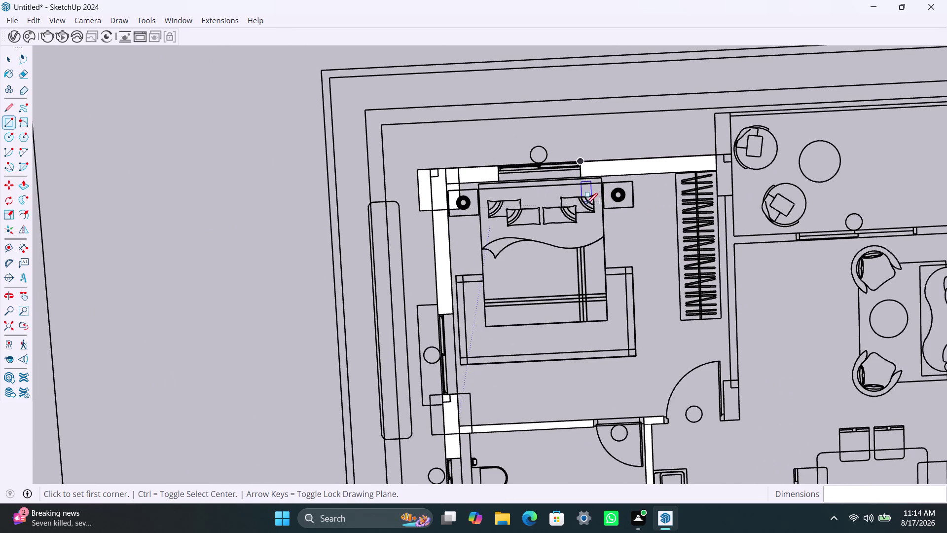
Fill the bedroom's right-hand wall, from the balcony corner down to the door jamb, white.
middle_drag(567, 204, 430, 174)
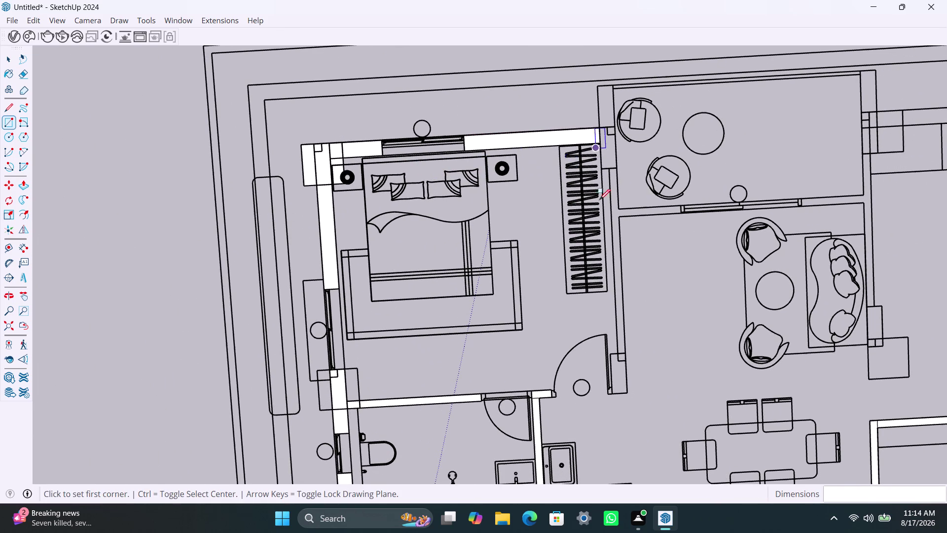
click(610, 356)
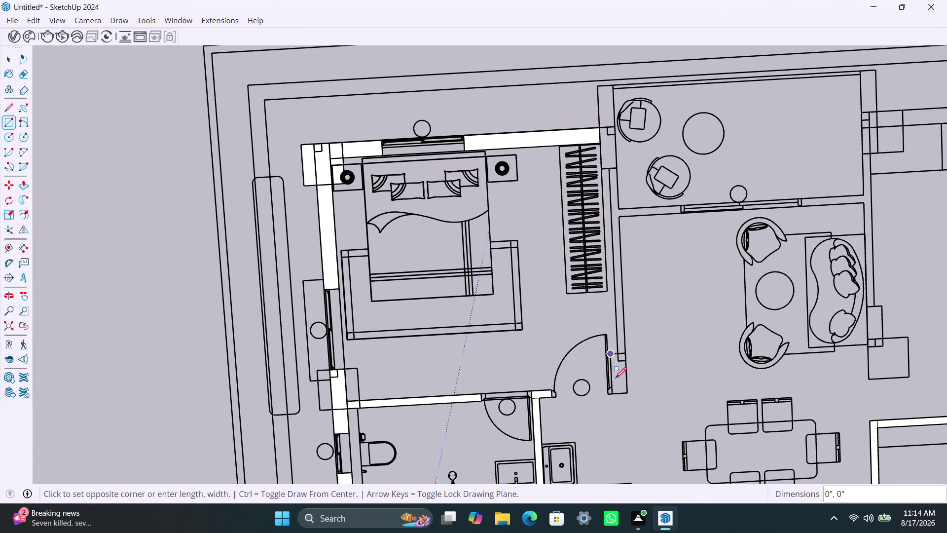
click(624, 392)
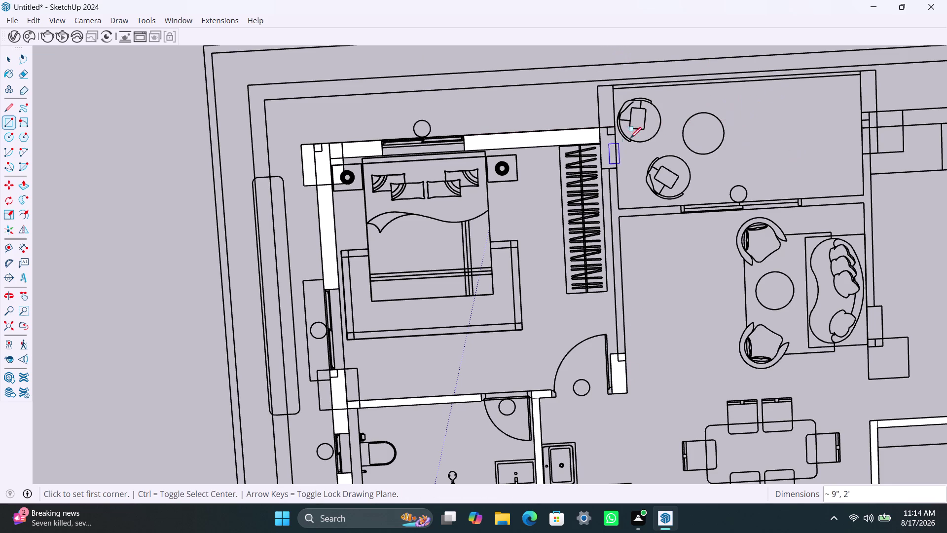
click(599, 87)
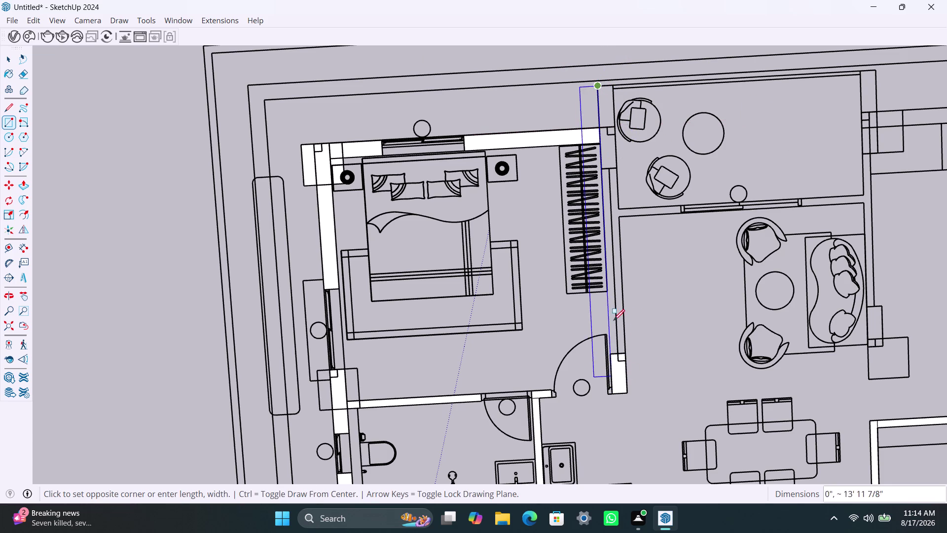
click(616, 167)
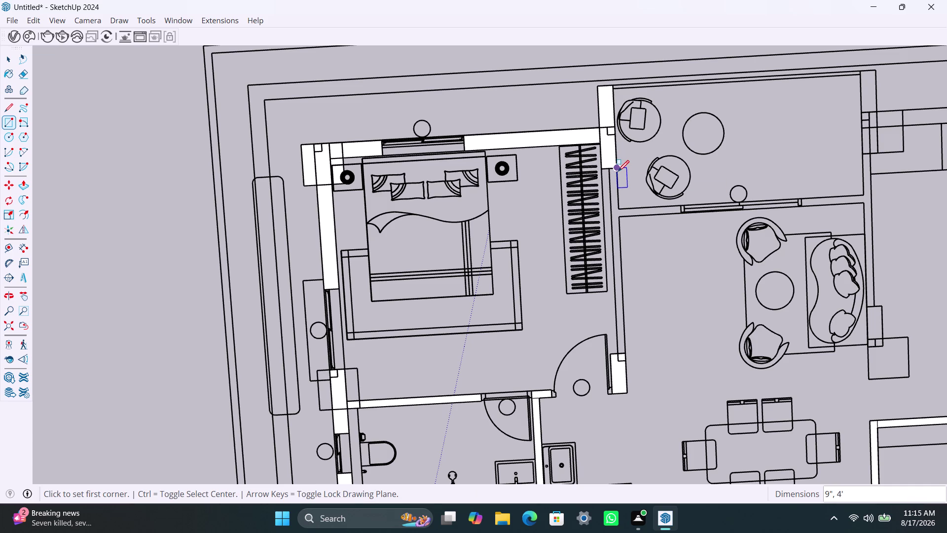
click(618, 171)
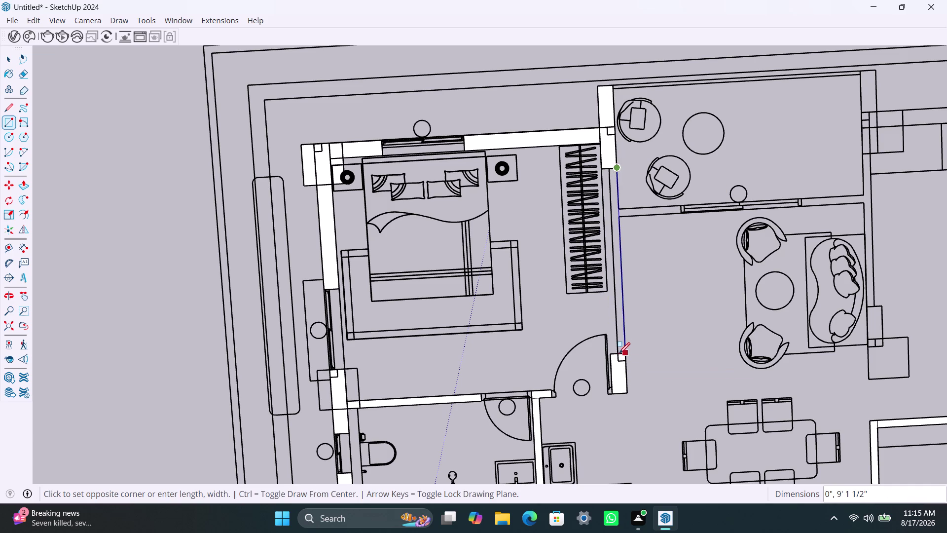
scroll(up, 3)
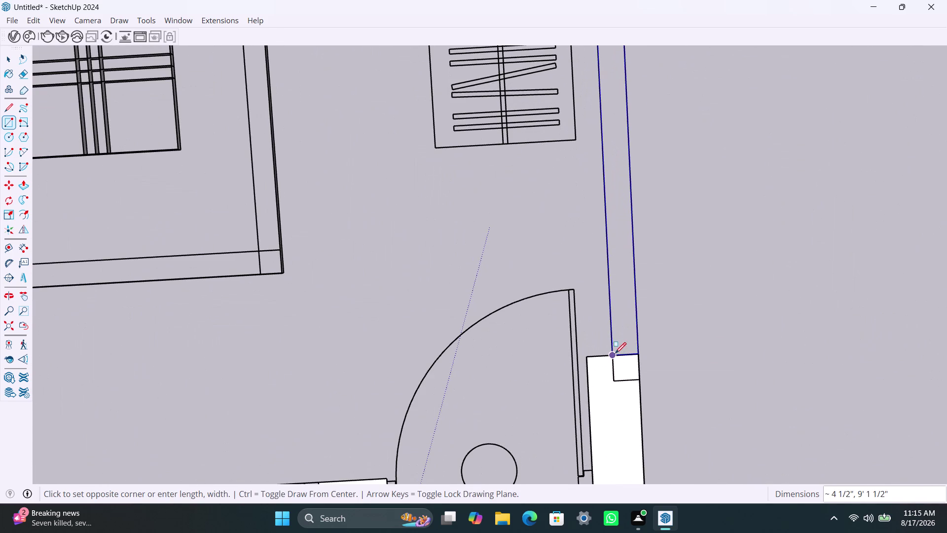
click(615, 353)
scroll(down, 3)
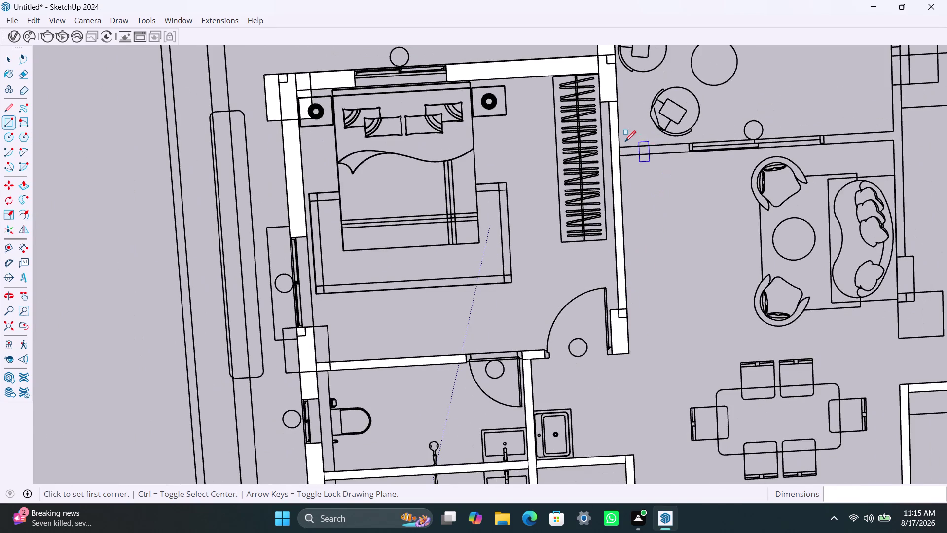
Trace the wall piece between the balcony and living room as a white face.
scroll(up, 3)
click(622, 148)
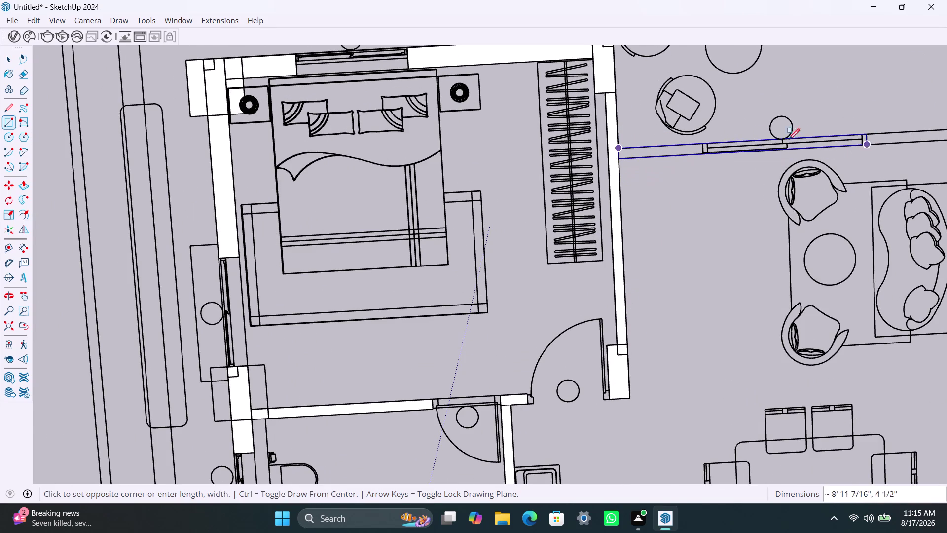
scroll(up, 3)
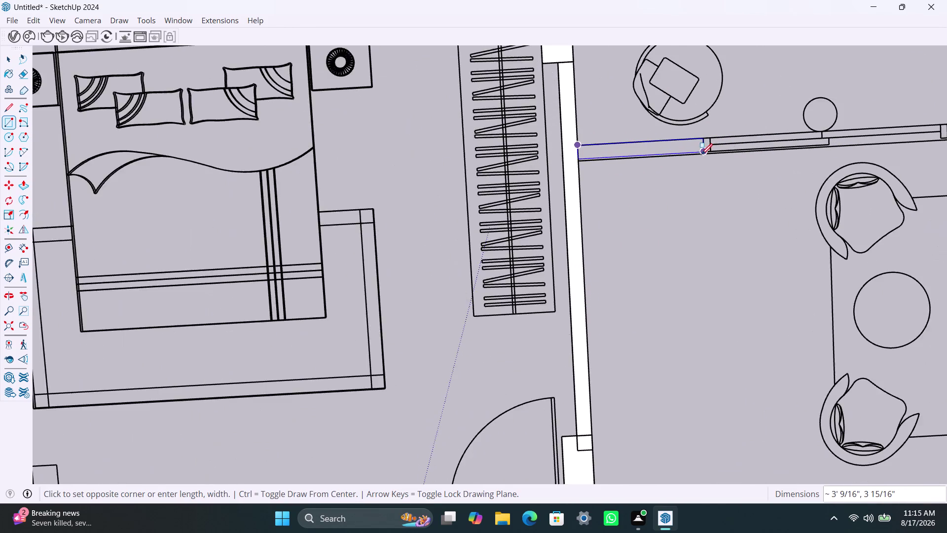
scroll(up, 3)
scroll(up, 3)
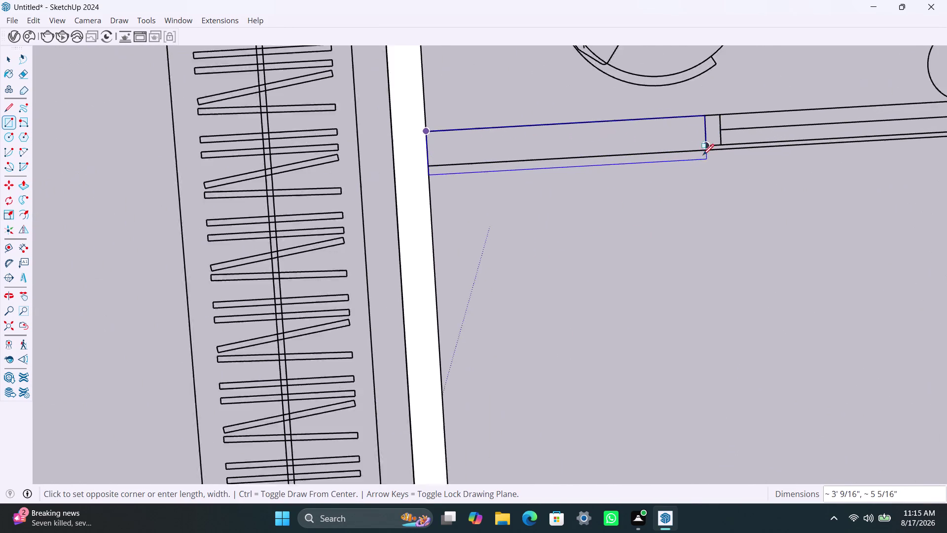
scroll(up, 3)
click(708, 146)
scroll(down, 3)
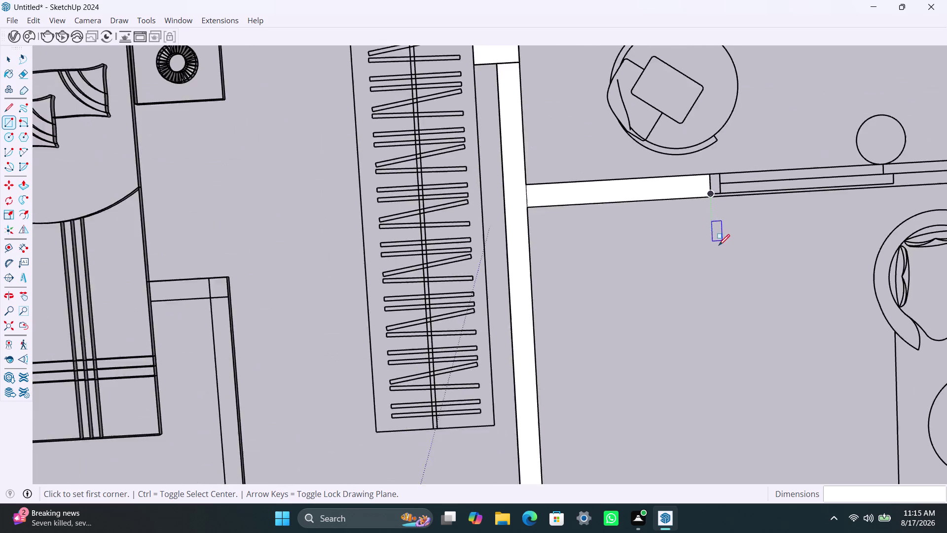
scroll(down, 3)
Fill the wall section right of the window with a white rectangle.
middle_drag(724, 273, 542, 268)
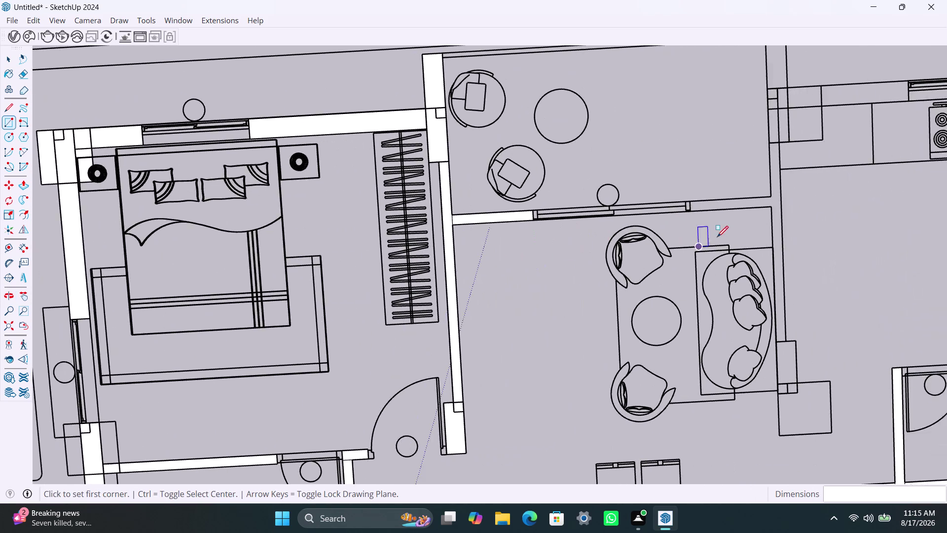
scroll(up, 3)
scroll(up, 3)
click(683, 189)
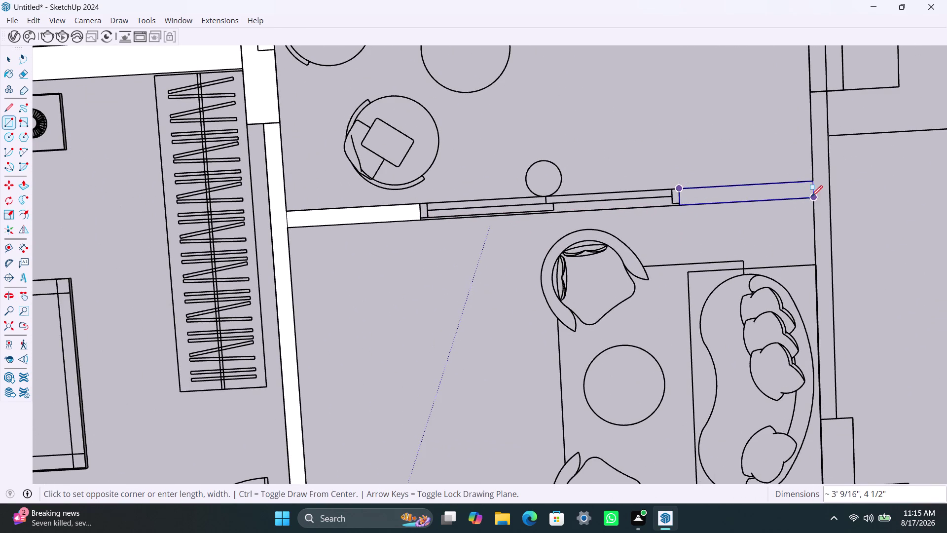
click(811, 196)
scroll(down, 3)
middle_drag(718, 313, 677, 289)
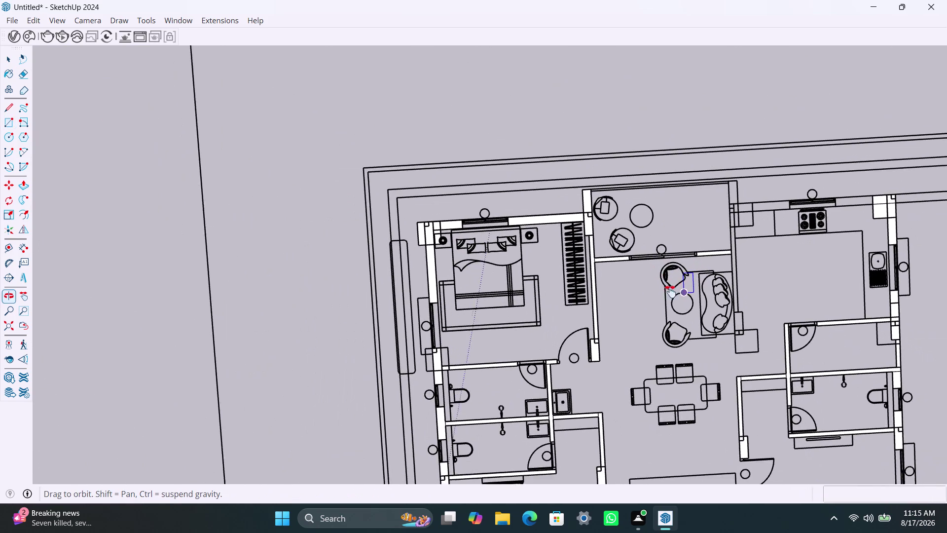
Draw a white rectangle along the balcony room's top wall.
middle_drag(676, 288, 655, 307)
scroll(up, 3)
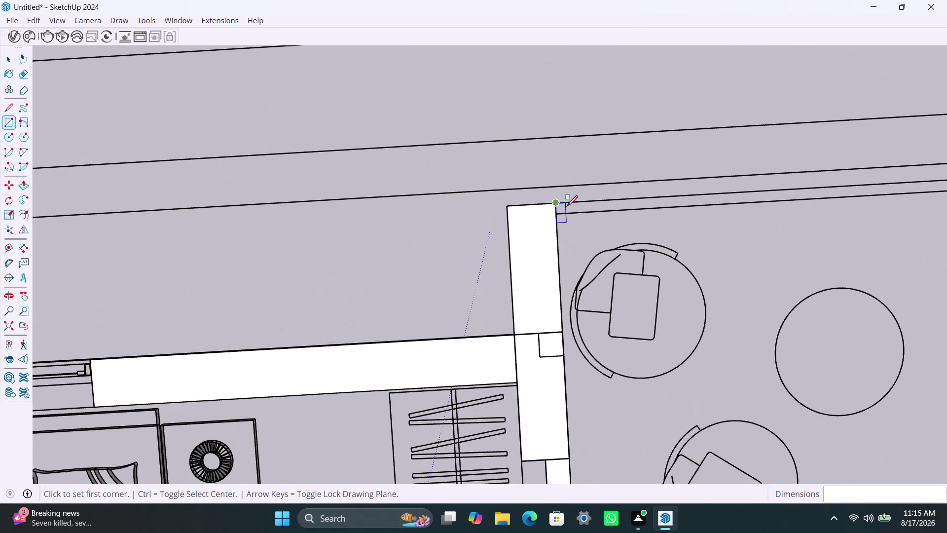
click(558, 203)
scroll(down, 3)
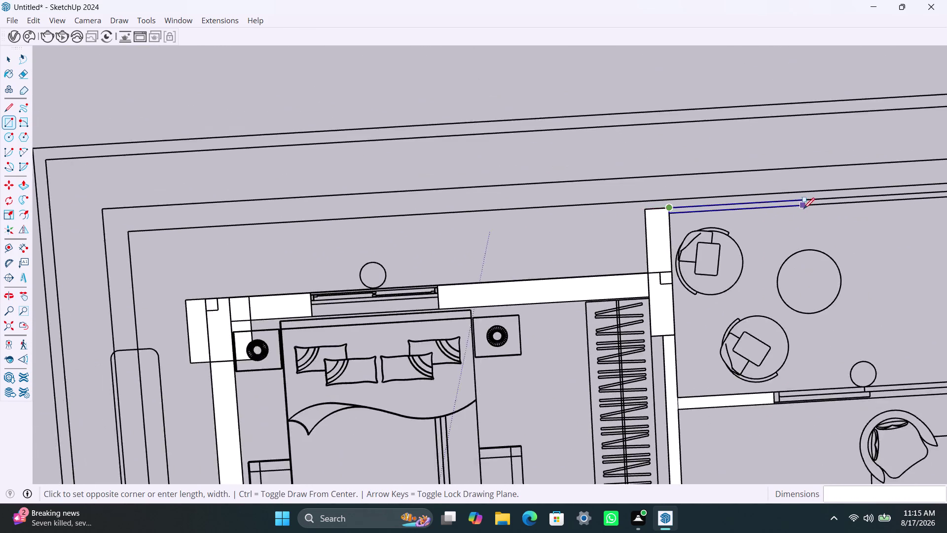
middle_drag(803, 208, 535, 232)
scroll(up, 3)
click(703, 217)
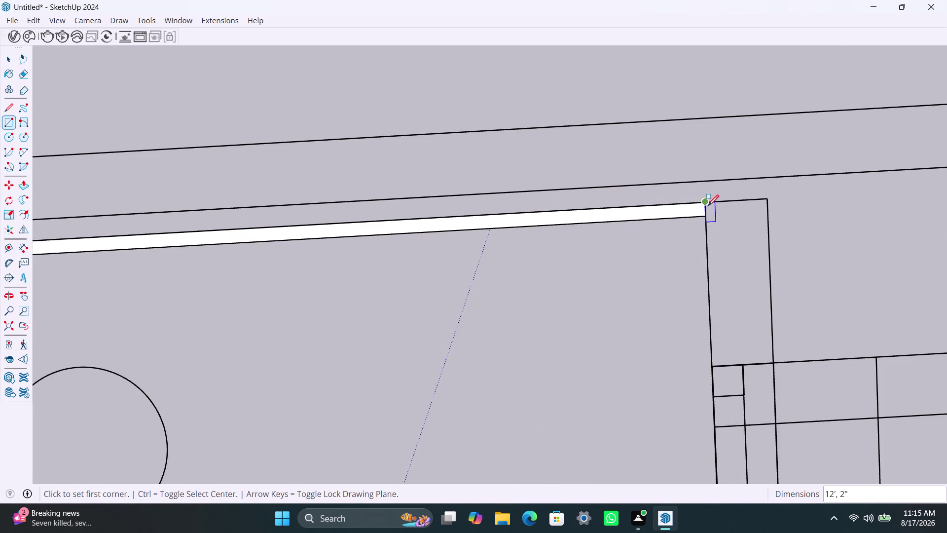
Fill the wall from the top corner to the kitchen wall endpoint and the short piece below.
click(707, 203)
scroll(down, 3)
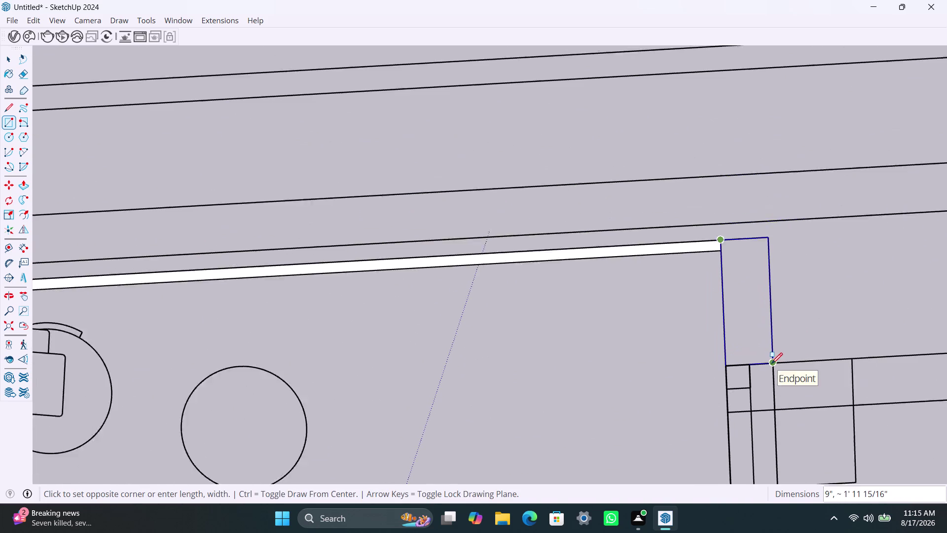
scroll(down, 3)
middle_drag(768, 435, 767, 408)
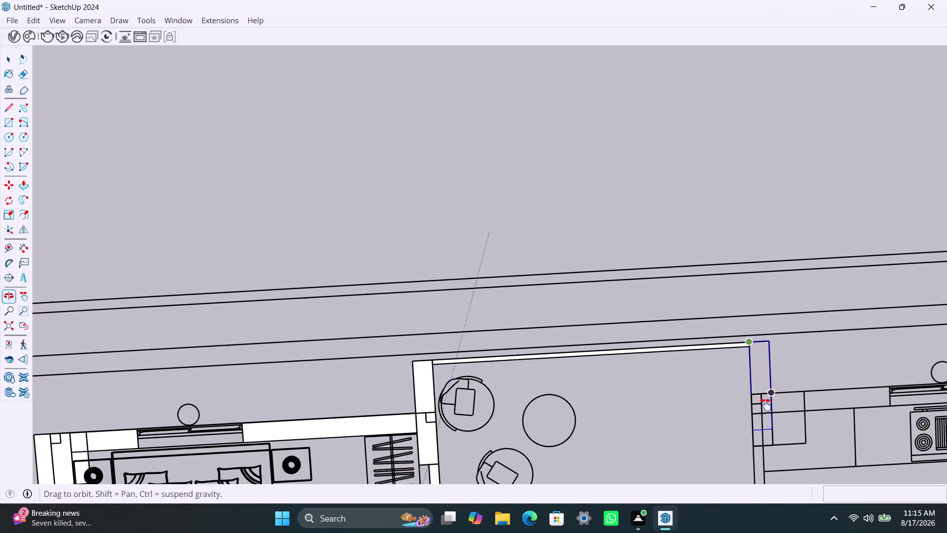
middle_drag(766, 408, 721, 201)
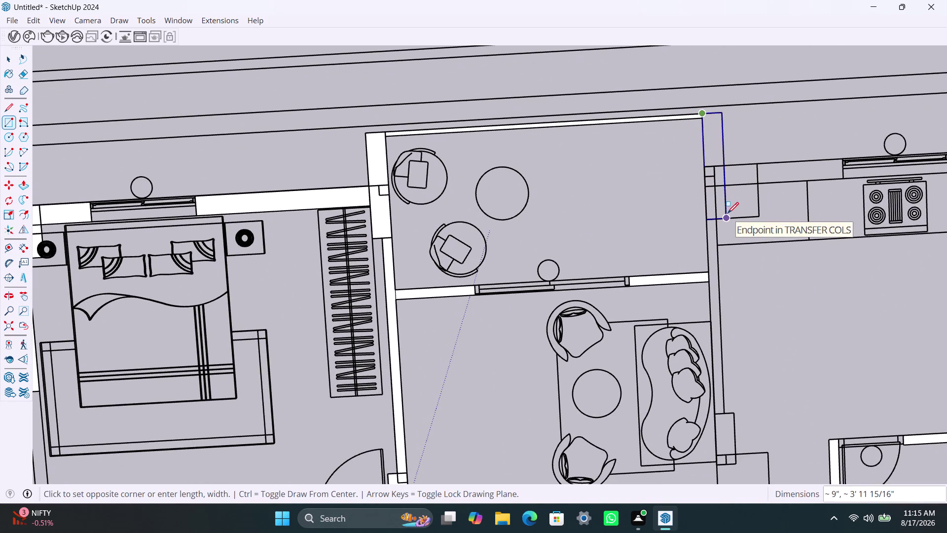
click(721, 161)
click(703, 165)
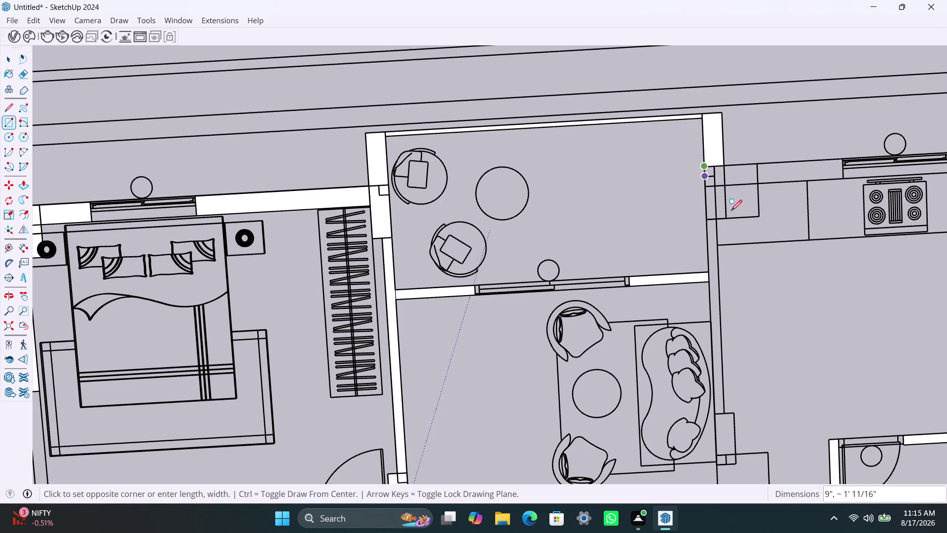
click(759, 216)
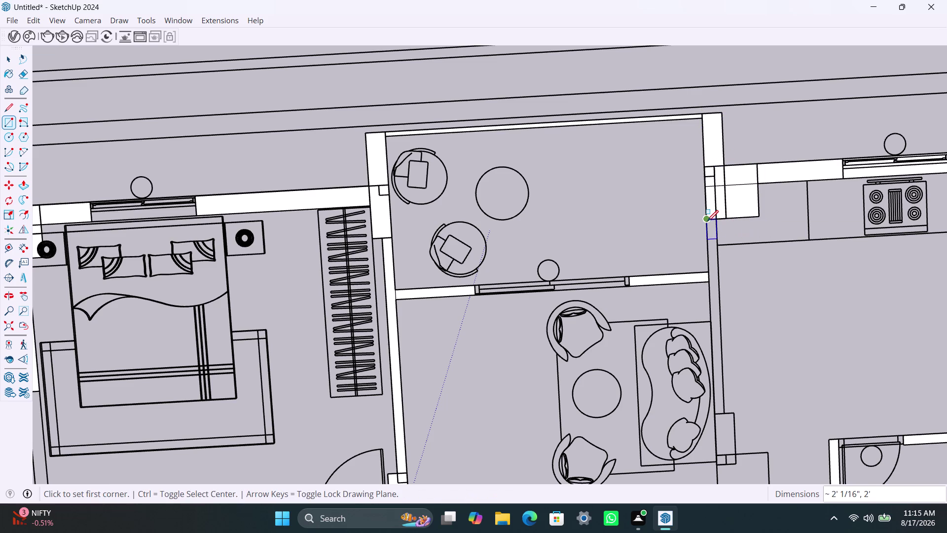
Trace the living room's long right wall and its short lower end pieces as white faces.
click(708, 221)
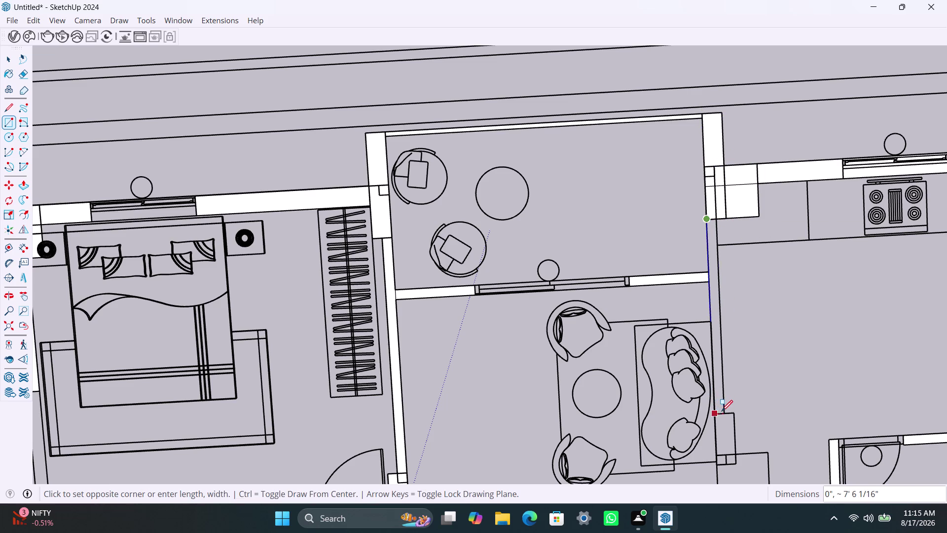
click(724, 412)
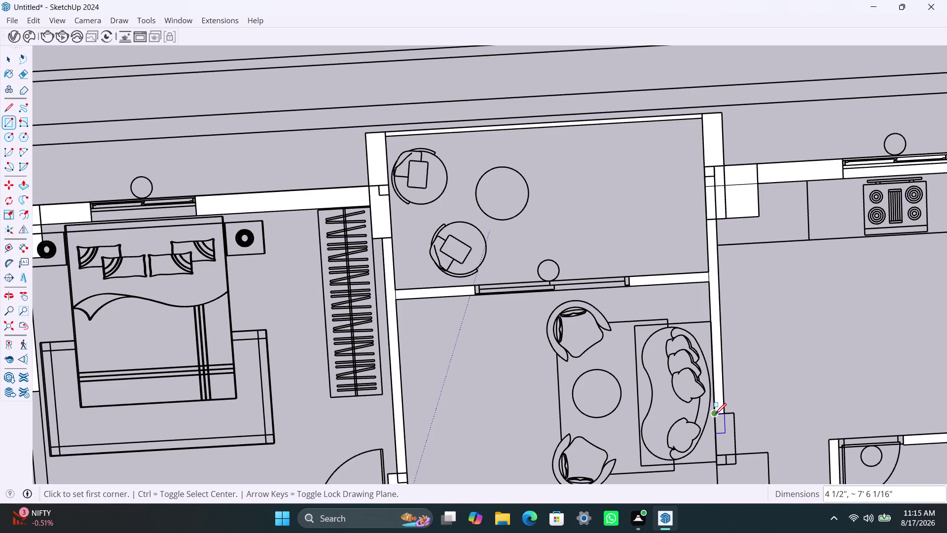
click(715, 414)
scroll(down, 3)
middle_drag(737, 461, 725, 349)
scroll(up, 3)
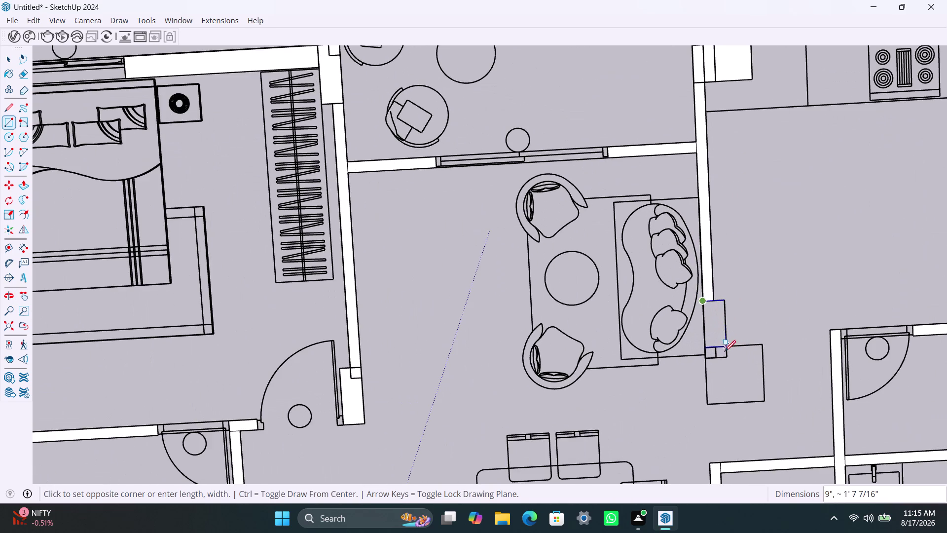
click(725, 347)
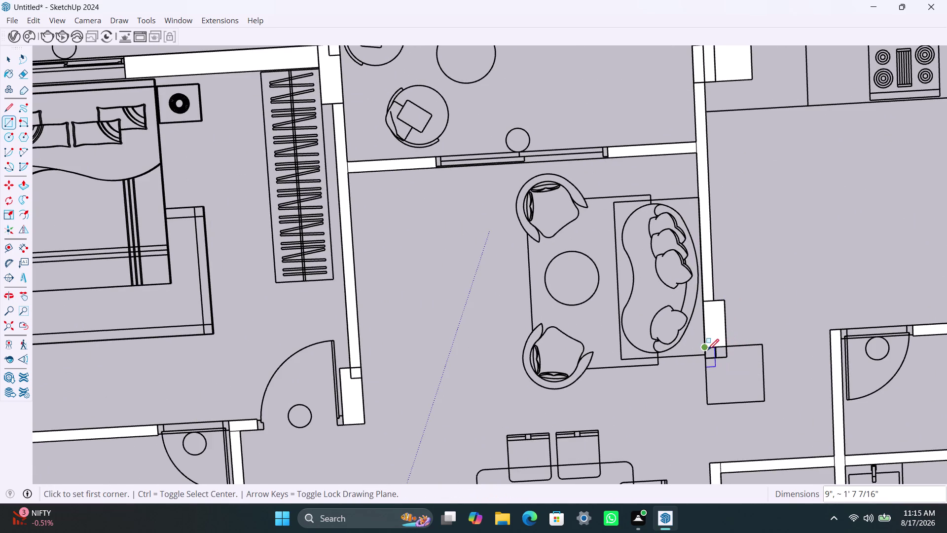
click(707, 350)
click(764, 401)
scroll(down, 3)
middle_drag(691, 398, 616, 252)
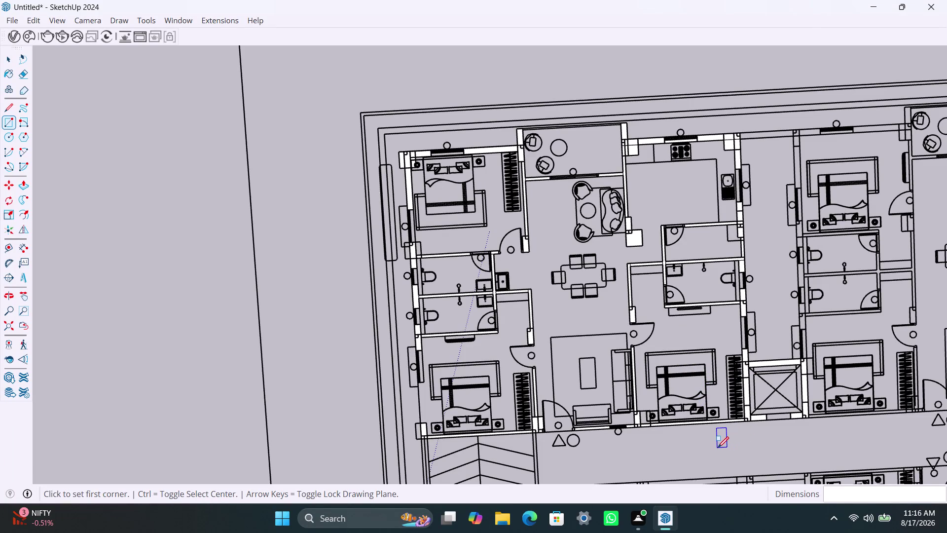
scroll(down, 3)
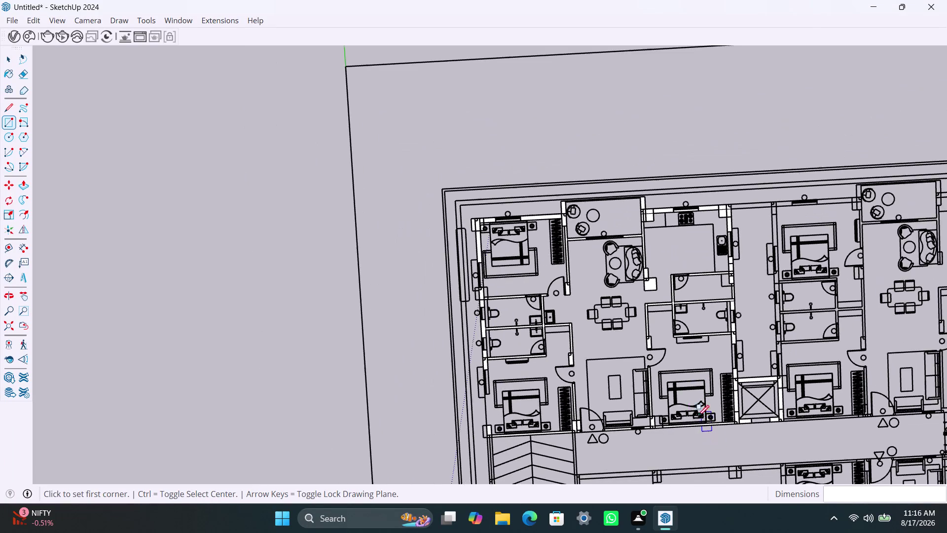
scroll(down, 3)
middle_drag(679, 381, 470, 200)
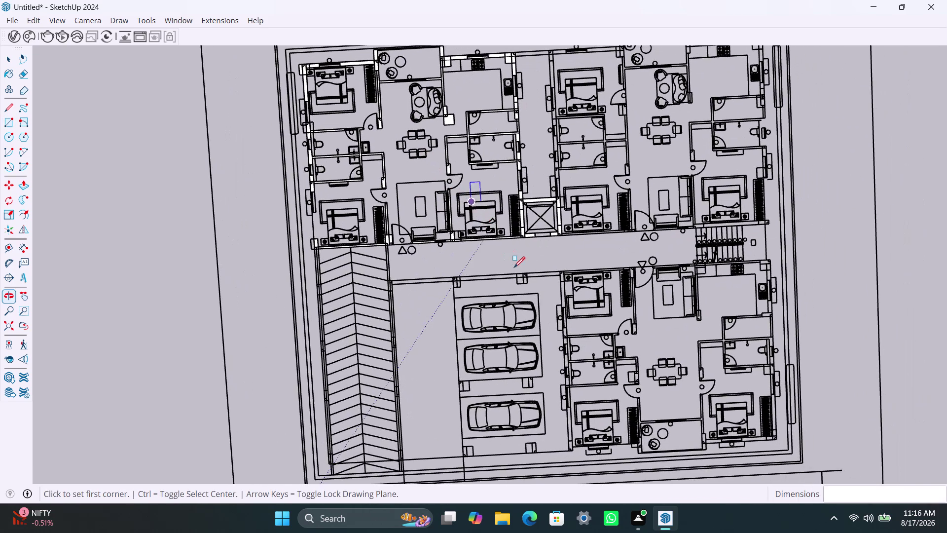
scroll(down, 3)
middle_drag(563, 318, 584, 219)
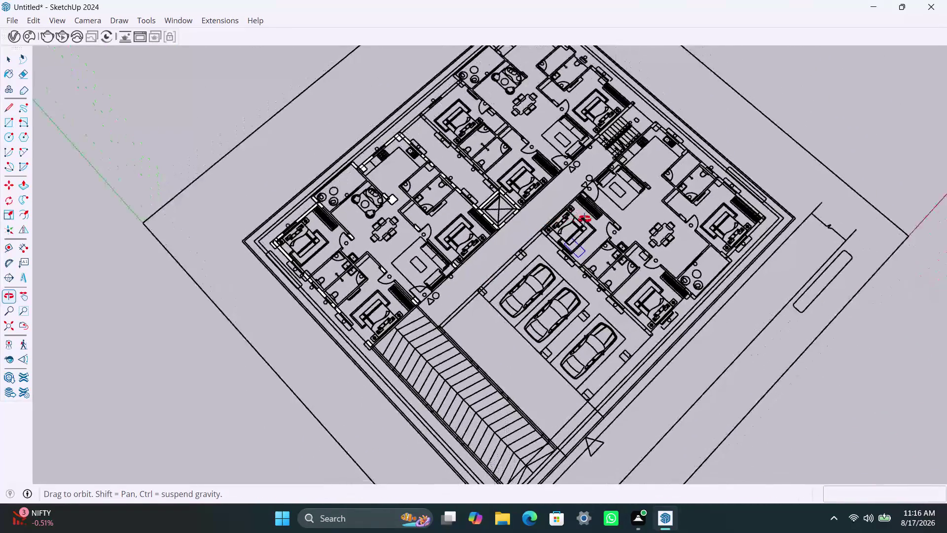
middle_drag(583, 219, 321, 266)
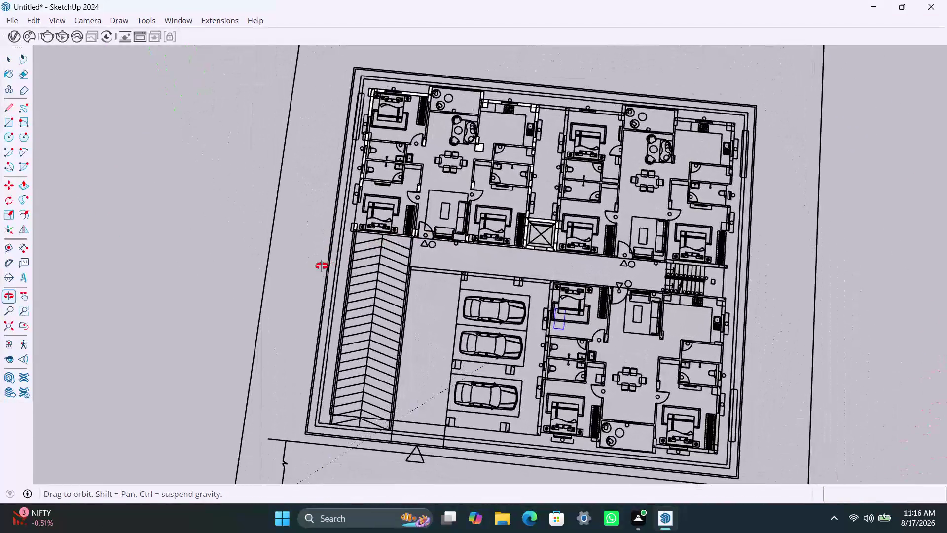
middle_drag(322, 266, 343, 267)
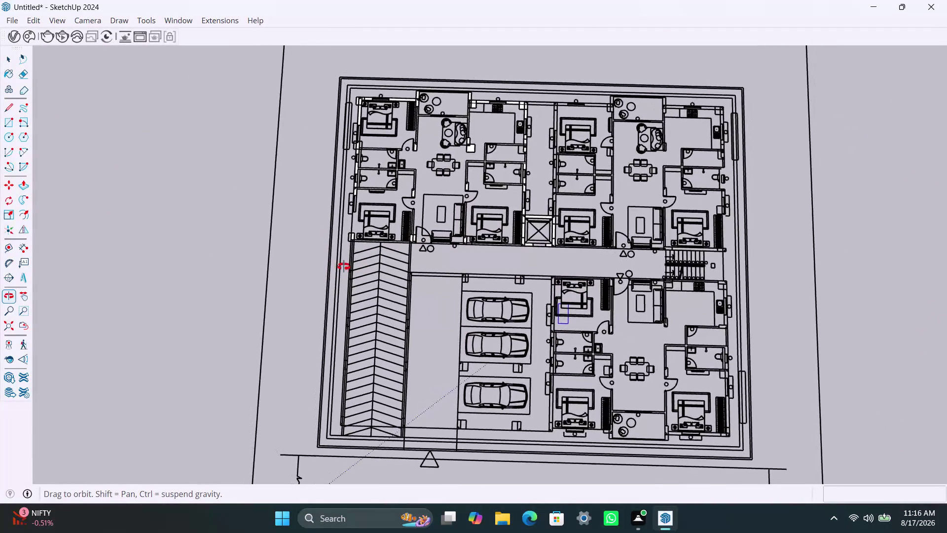
middle_drag(344, 267, 347, 266)
scroll(up, 3)
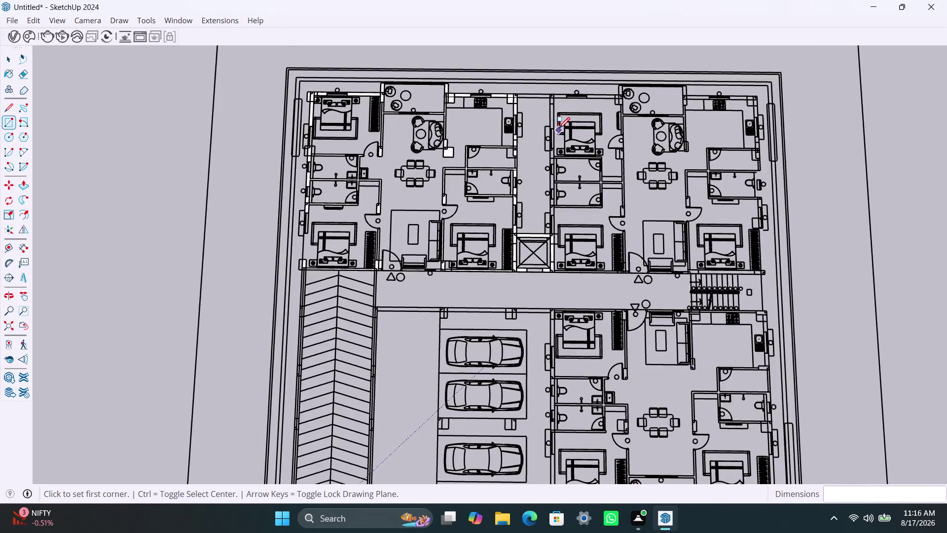
scroll(up, 3)
middle_drag(535, 109, 517, 174)
scroll(up, 3)
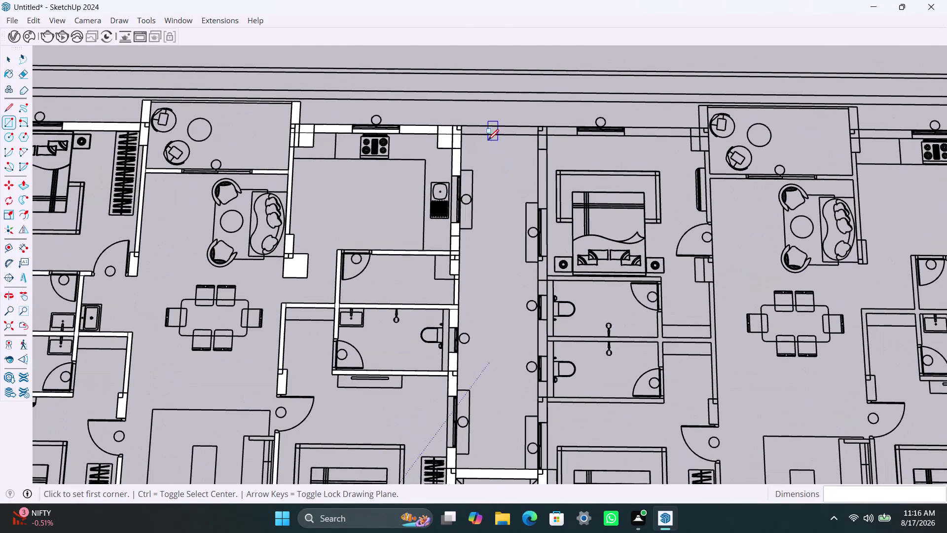
scroll(up, 3)
scroll(up, 3)
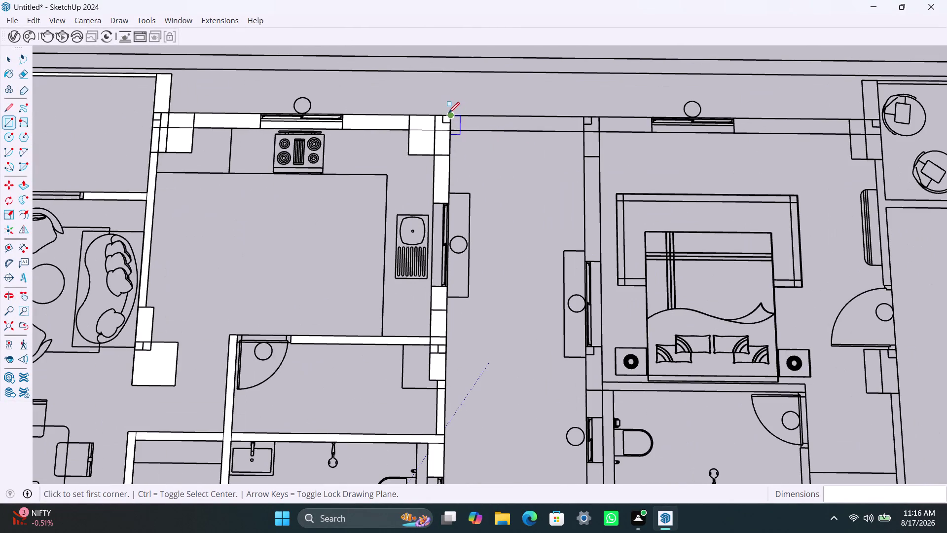
Fill the top wall beyond the kitchen and the upper bedroom left wall white.
click(449, 113)
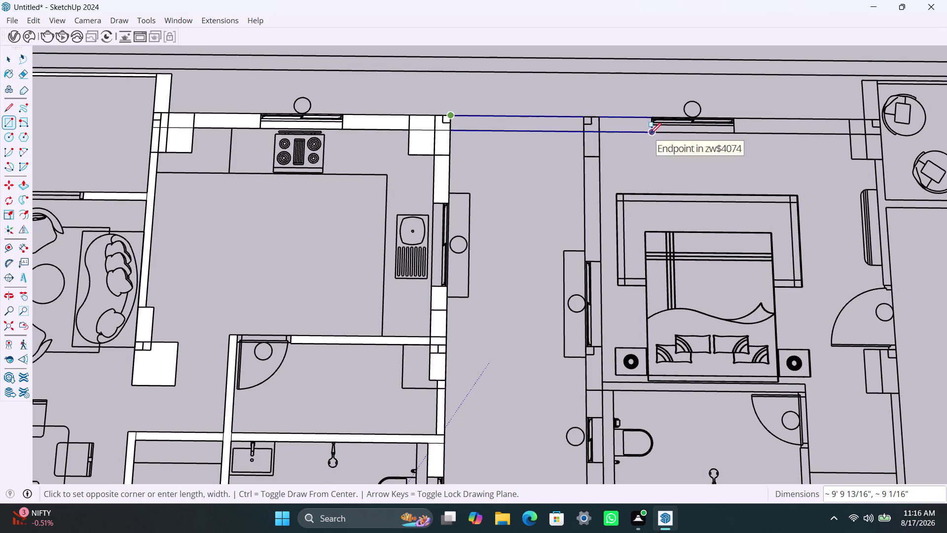
click(650, 134)
click(600, 131)
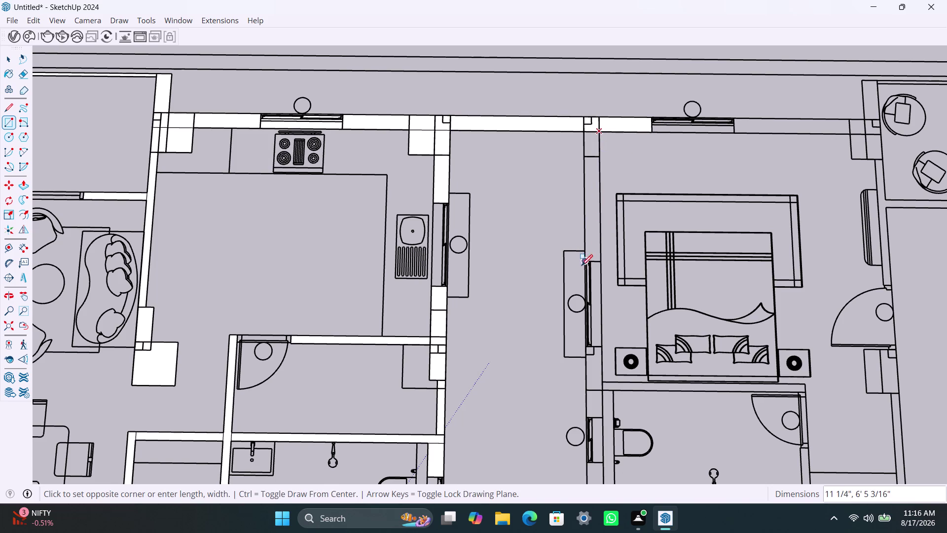
click(585, 260)
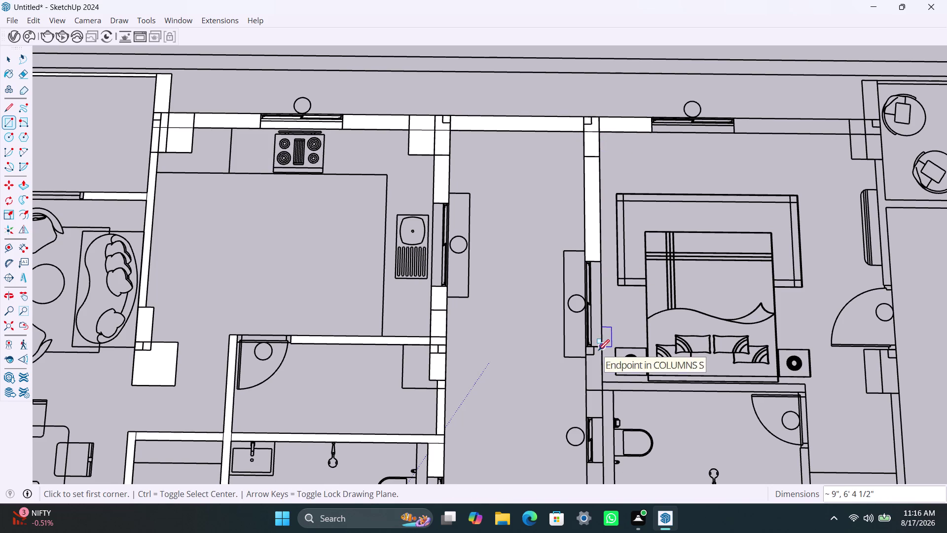
Fill the lower bedroom-wall piece and the wall right of the bedroom window white.
click(600, 348)
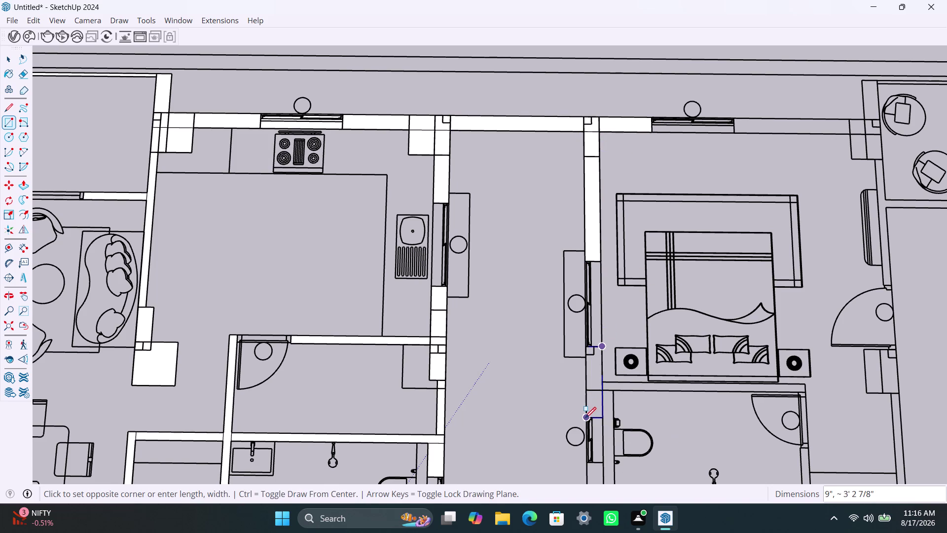
click(585, 417)
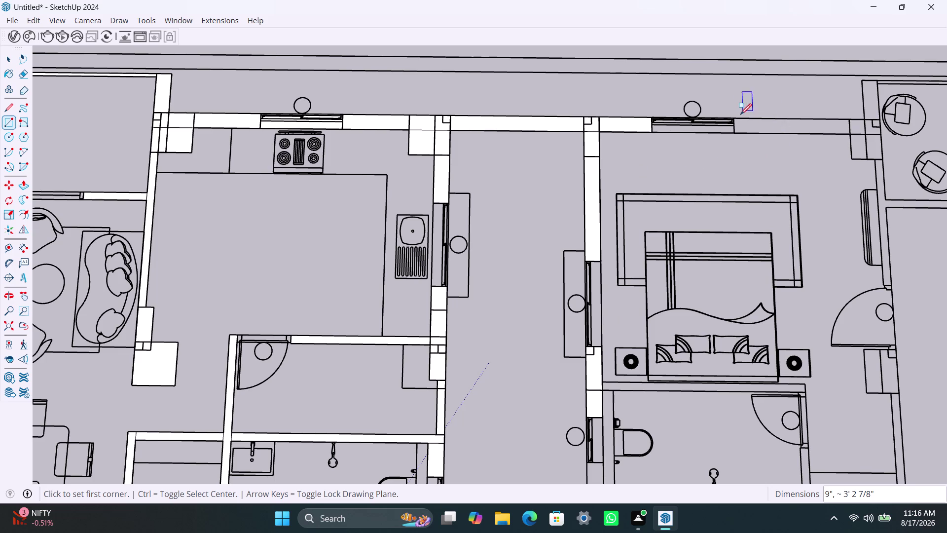
click(736, 116)
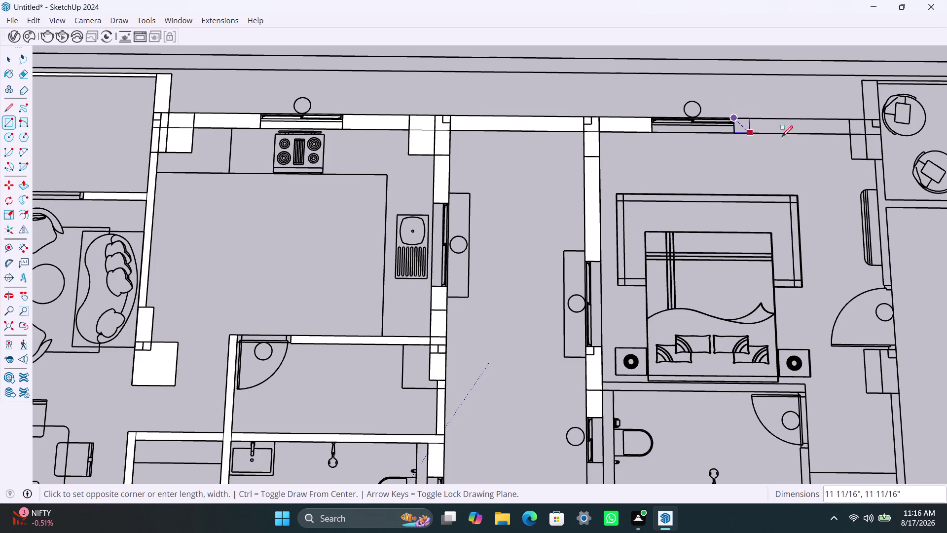
click(851, 132)
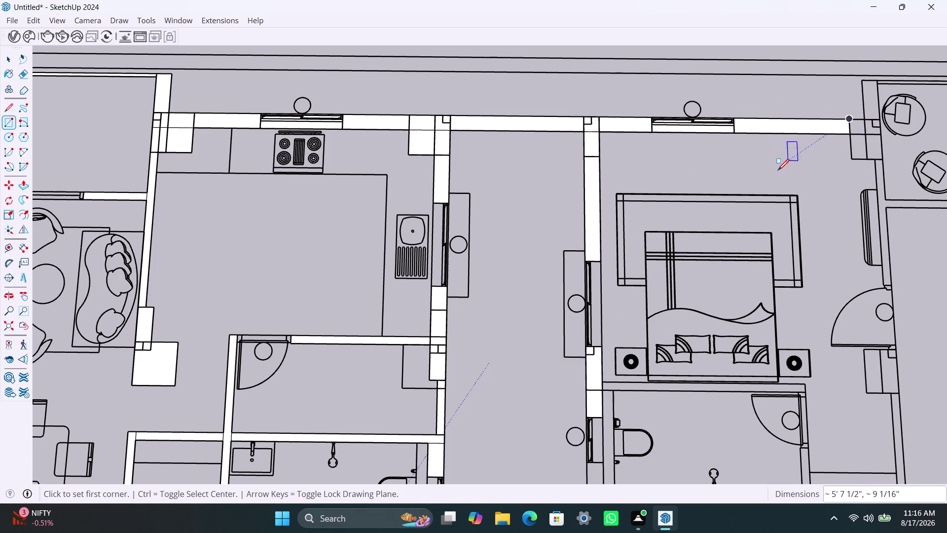
key(ctrl+z)
Try a top-wall rectangle from the window's outer corner to the corner, then undo it.
scroll(up, 3)
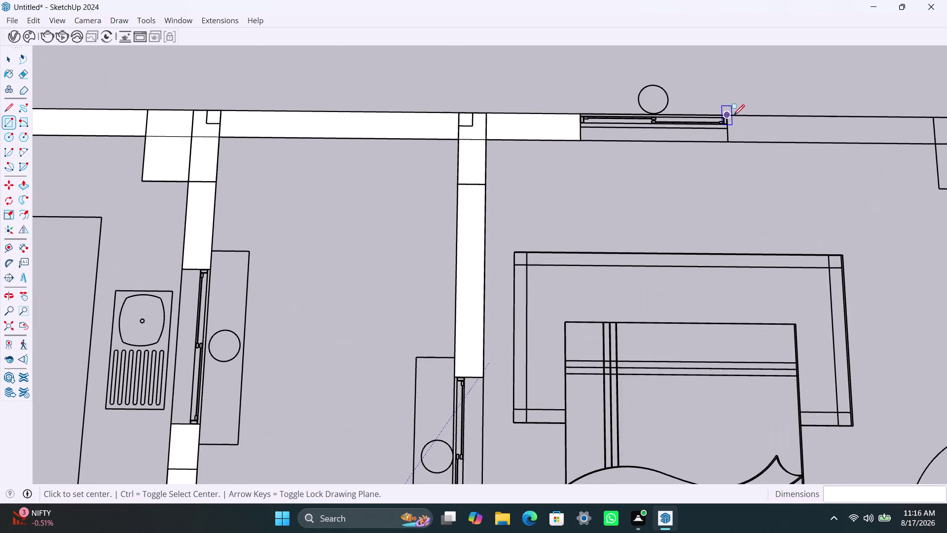
scroll(up, 3)
click(729, 113)
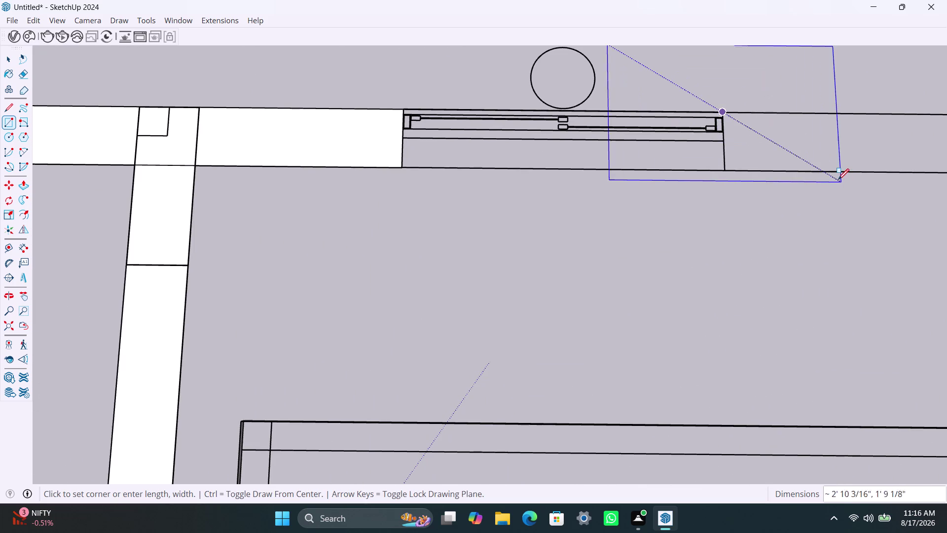
key(Escape)
key(Escape)
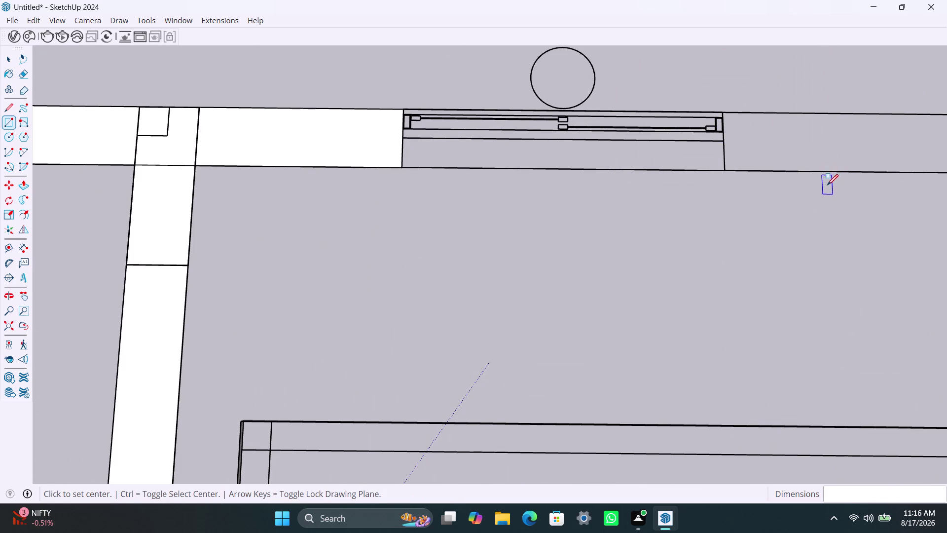
key(r)
click(724, 112)
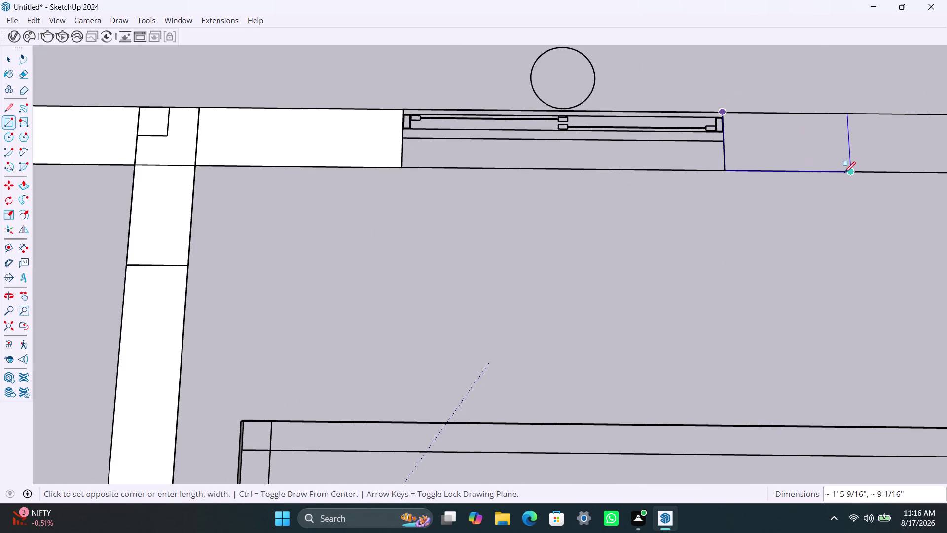
scroll(down, 3)
middle_drag(847, 176, 648, 159)
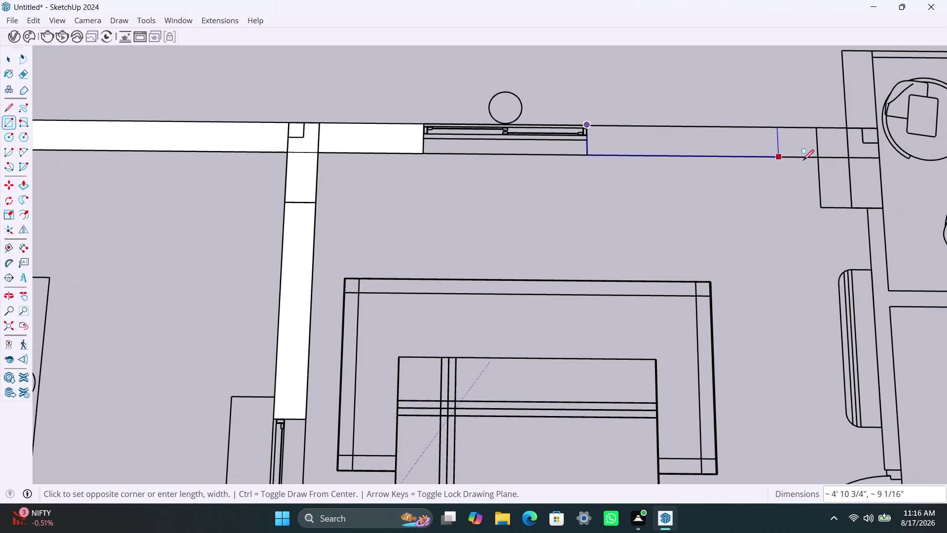
click(816, 160)
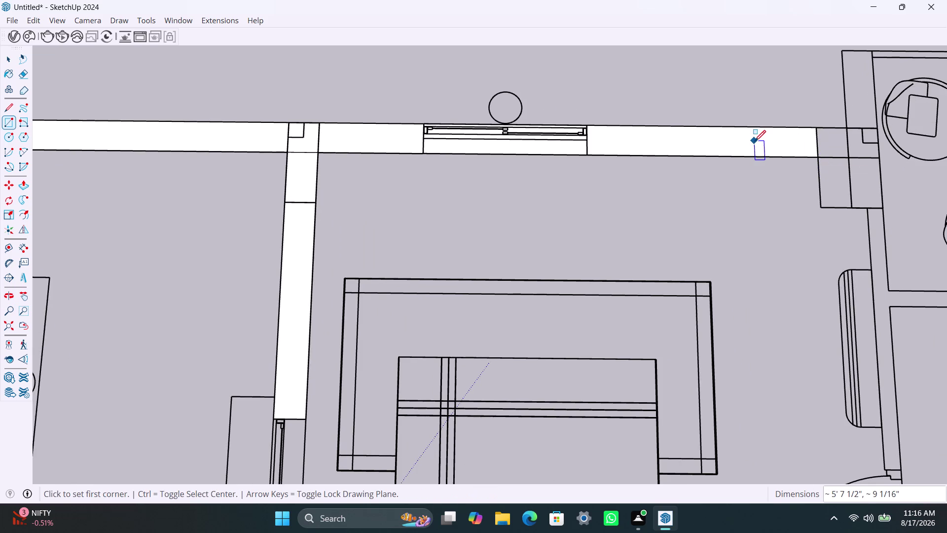
key(ctrl+z)
Redraw the top-wall rectangle from the window to the corner column until it fits.
scroll(up, 3)
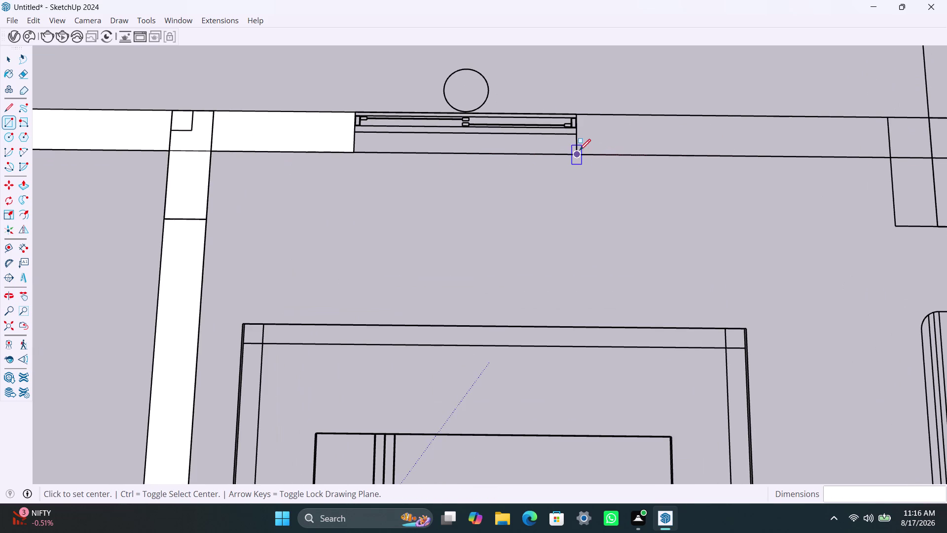
click(580, 150)
key(Escape)
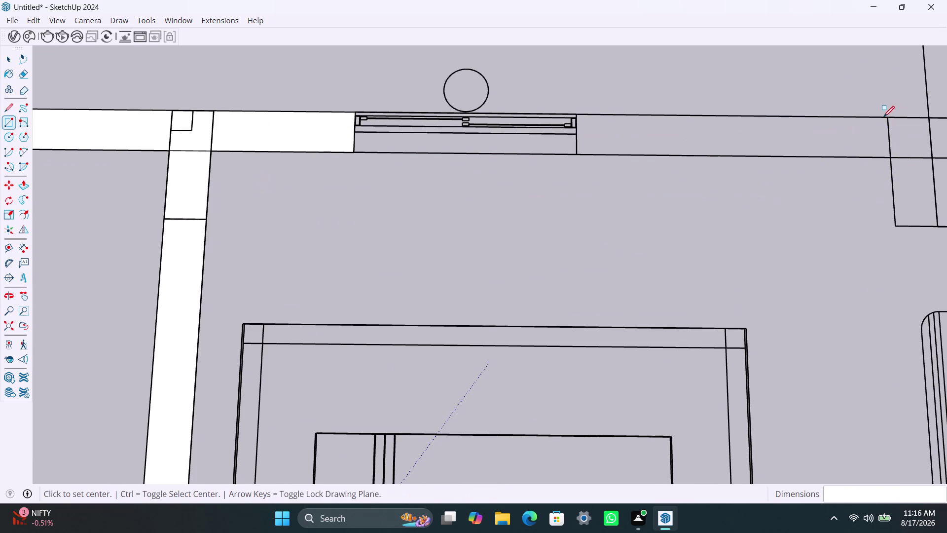
key(r)
click(579, 151)
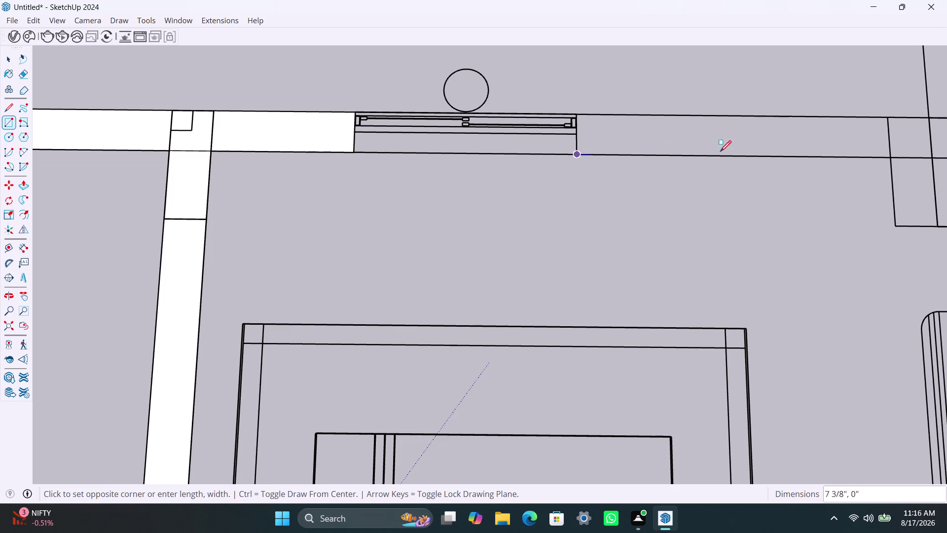
click(886, 122)
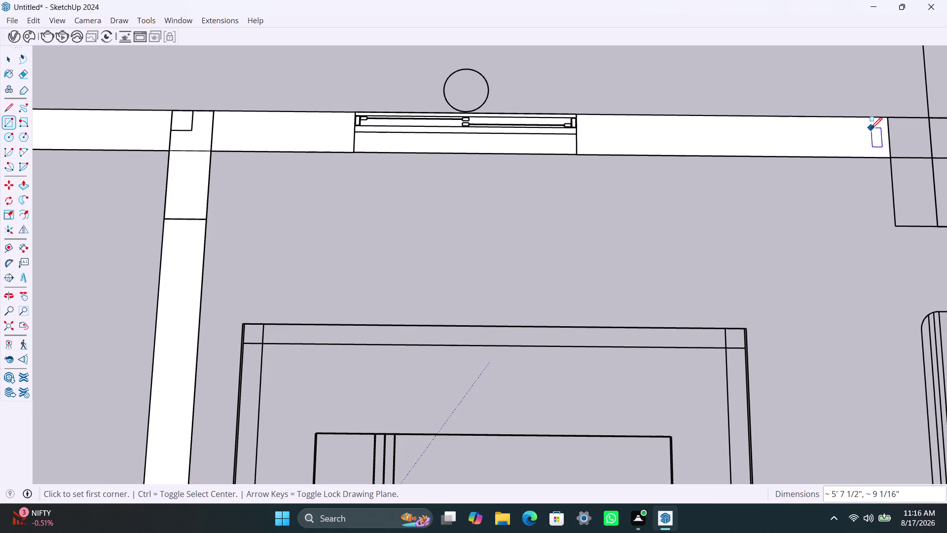
key(ctrl+z)
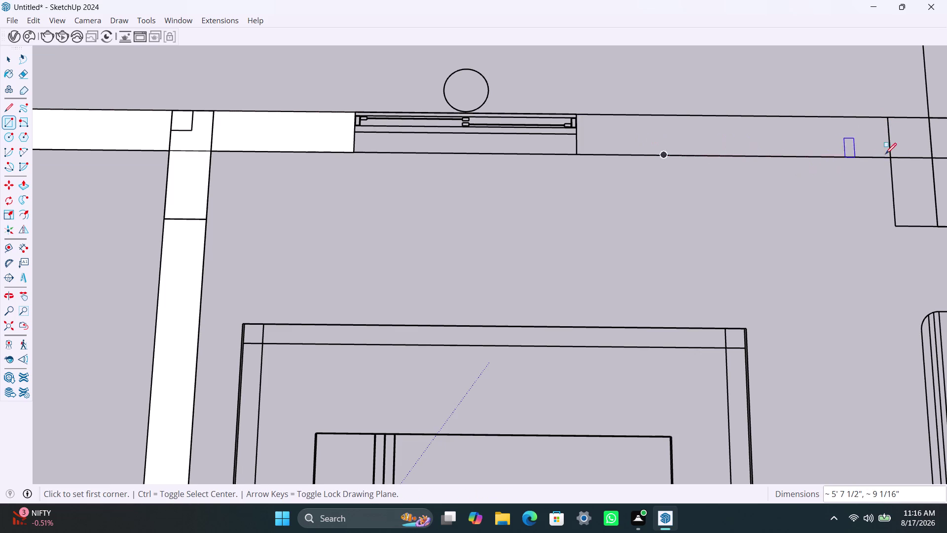
click(892, 155)
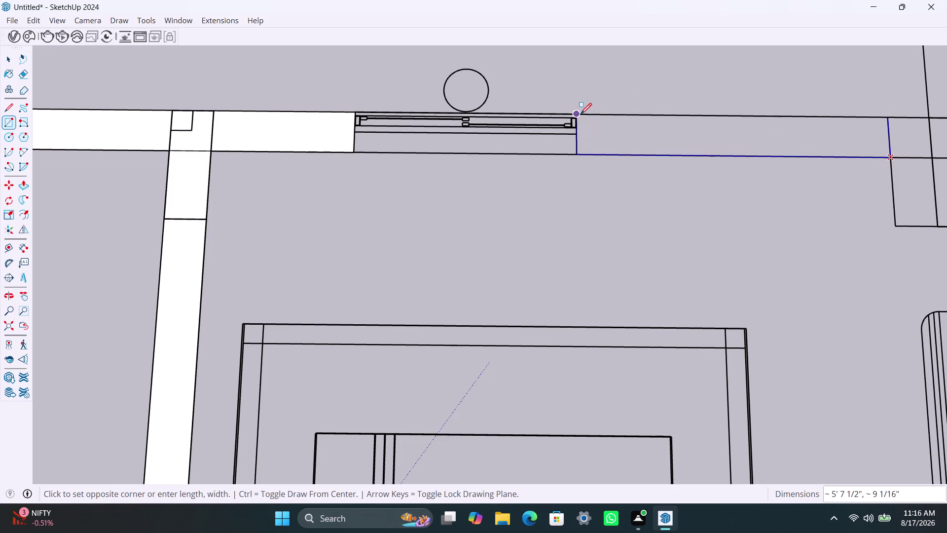
click(580, 114)
scroll(down, 3)
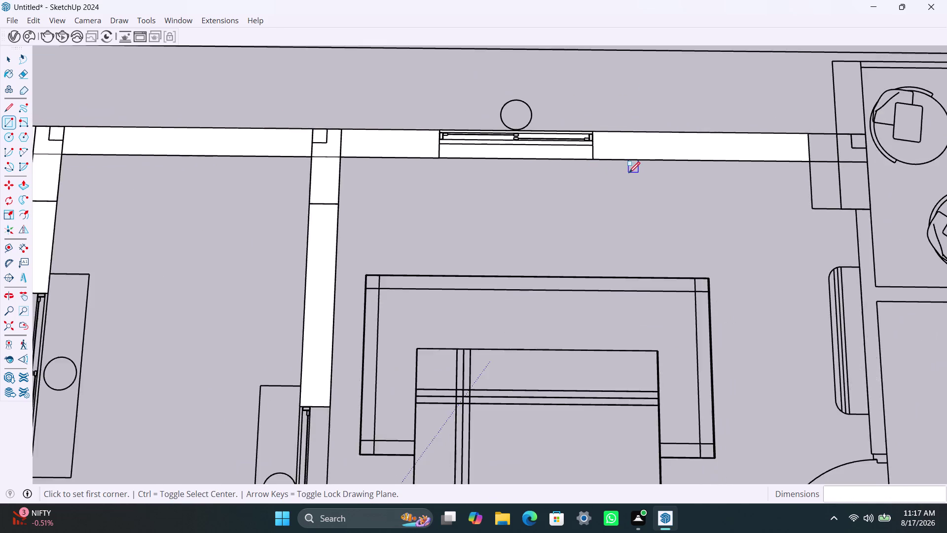
Draw a white rectangle face over the corner wall block.
scroll(down, 3)
scroll(down, 3)
scroll(up, 3)
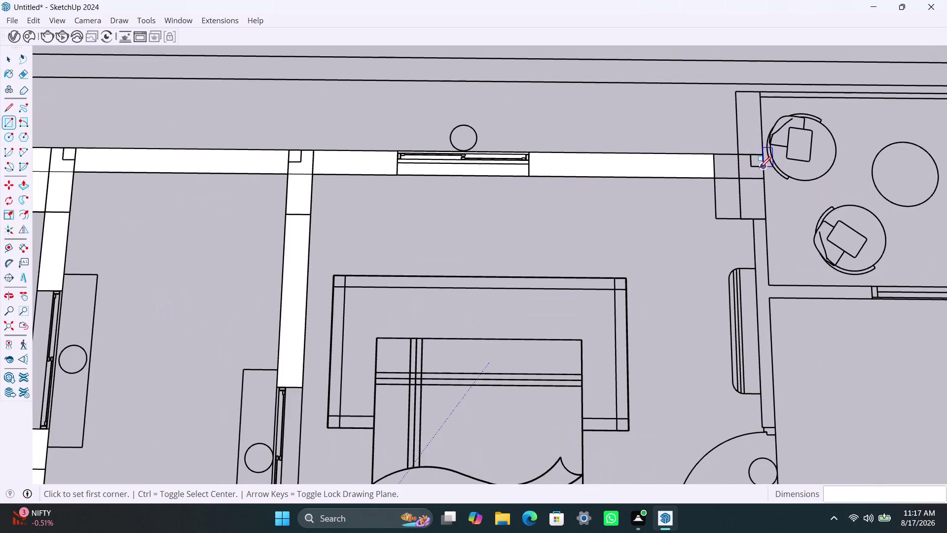
click(718, 155)
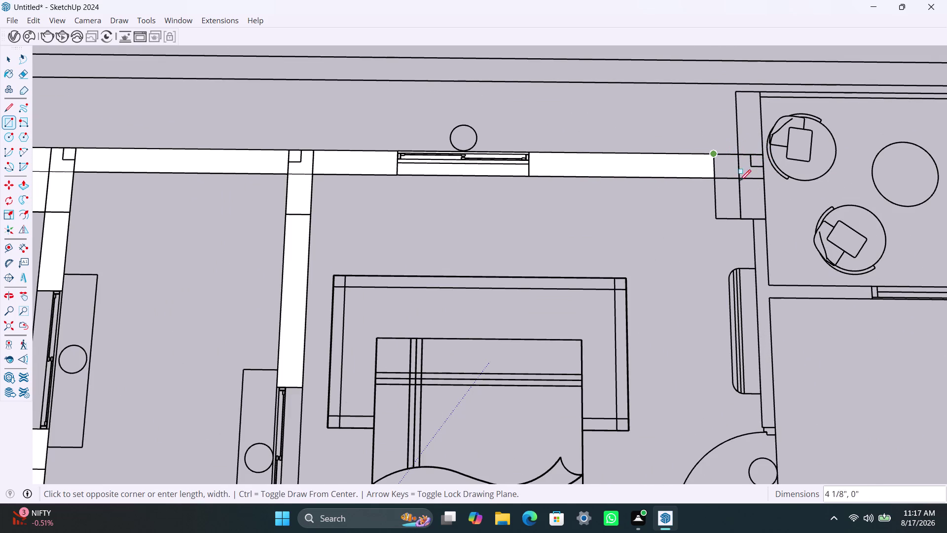
click(768, 217)
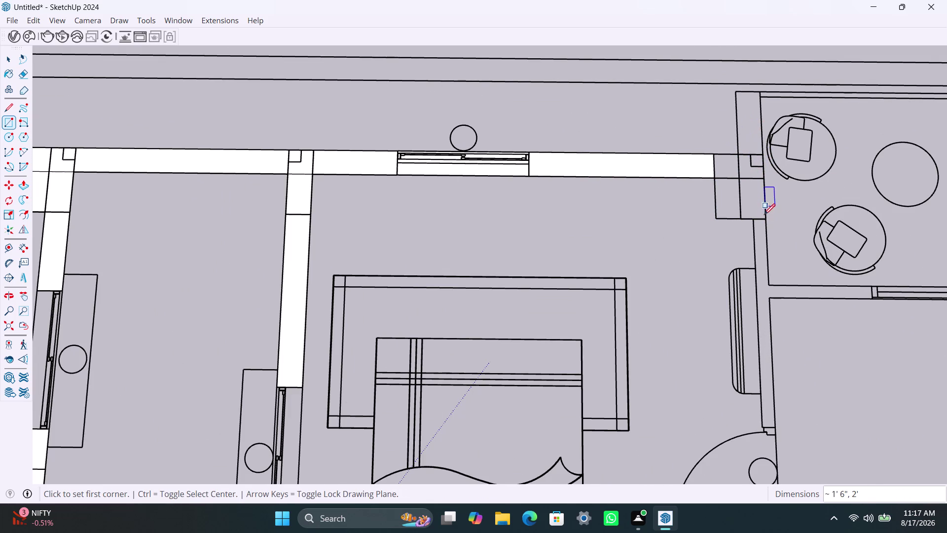
click(767, 218)
click(717, 157)
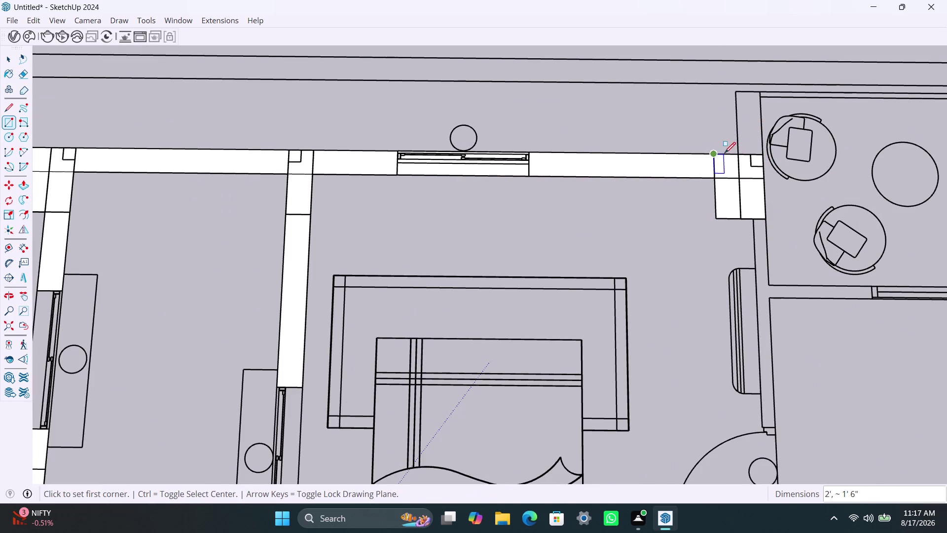
Fill the short vertical wall and the long partition wall beside the bedroom white.
click(736, 93)
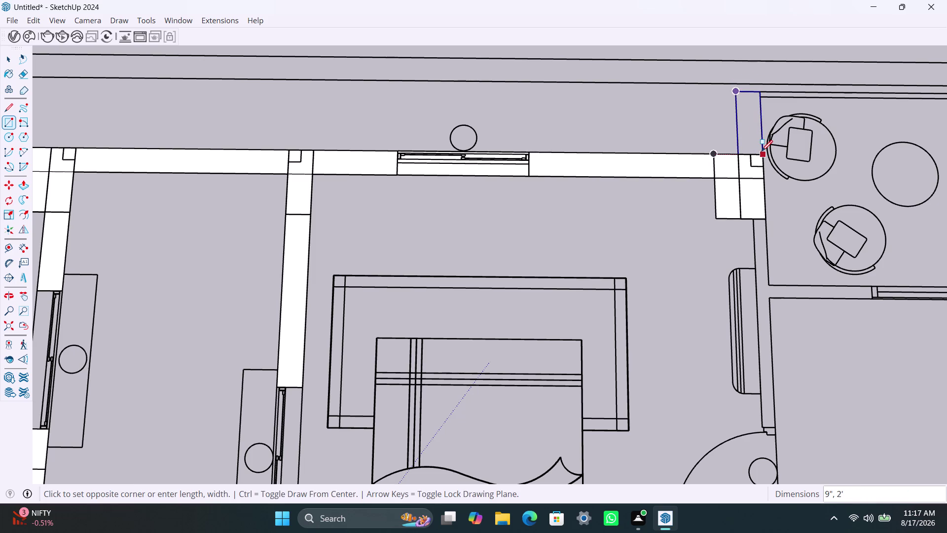
click(761, 151)
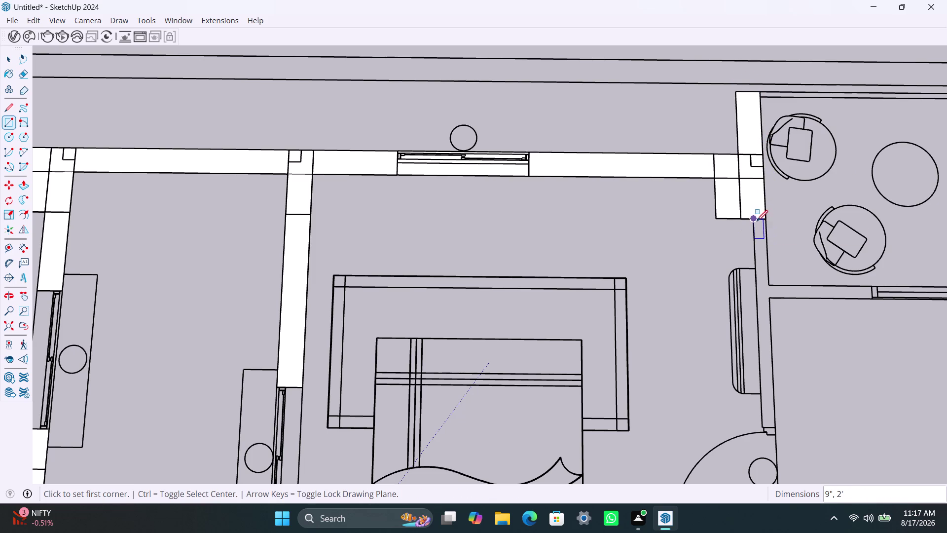
click(755, 220)
click(773, 427)
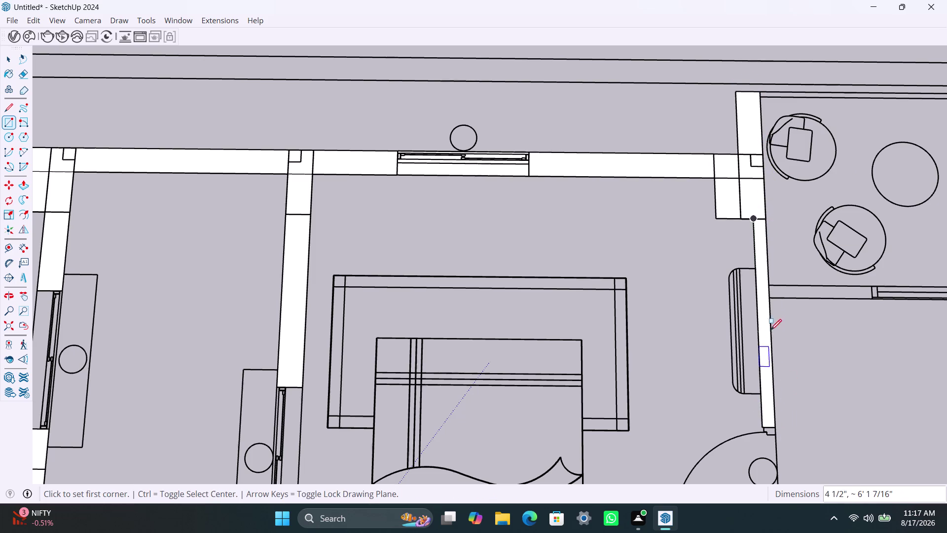
scroll(down, 3)
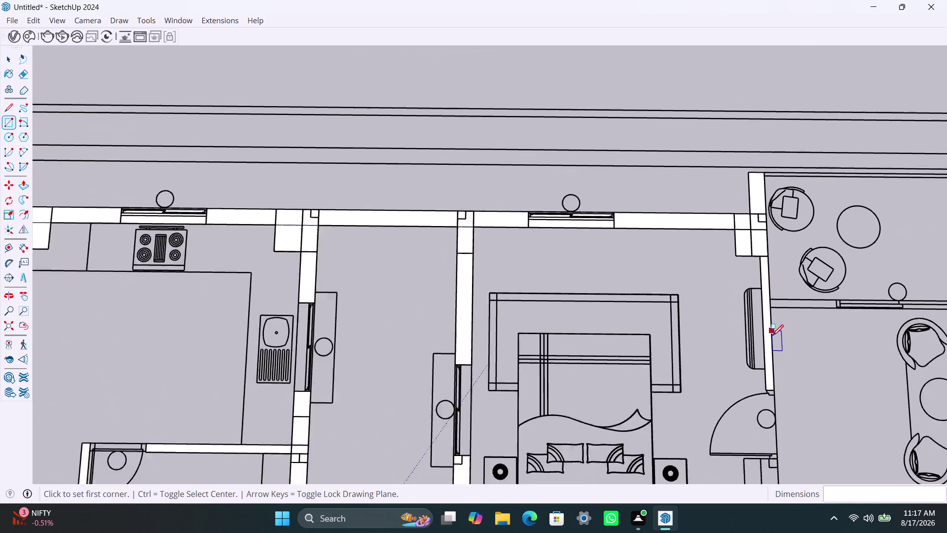
scroll(down, 3)
middle_drag(772, 331, 658, 284)
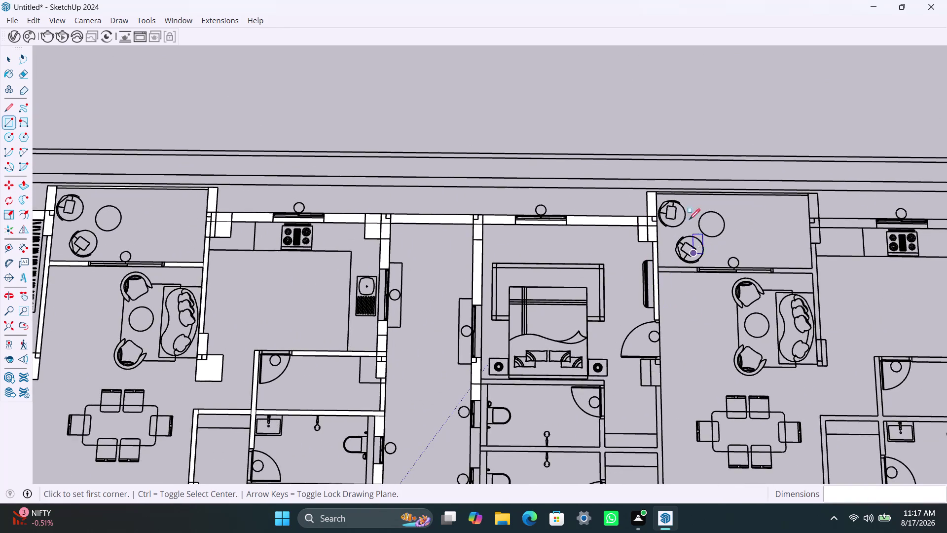
Trace the thin balcony top wall as a white rectangle face.
scroll(up, 3)
scroll(up, 3)
click(645, 196)
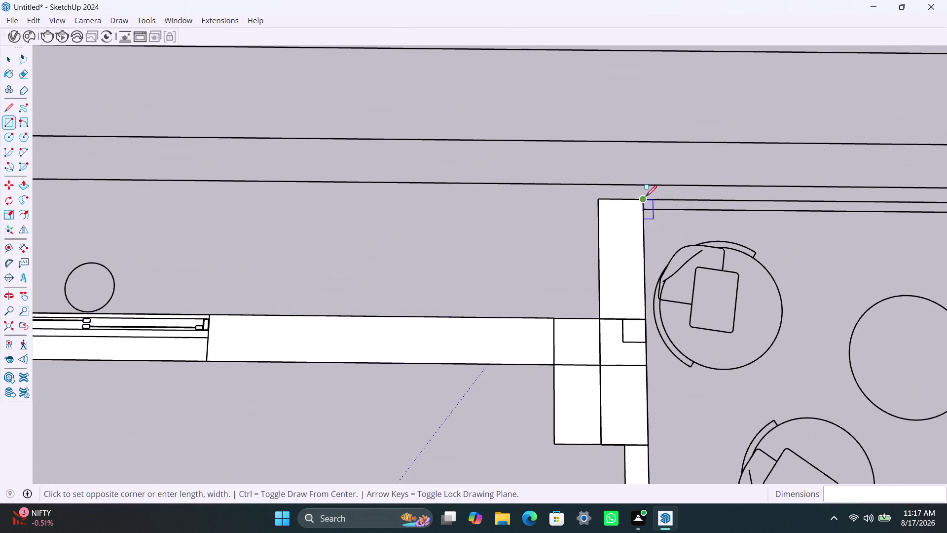
scroll(down, 3)
scroll(down, 3)
middle_drag(766, 218, 508, 225)
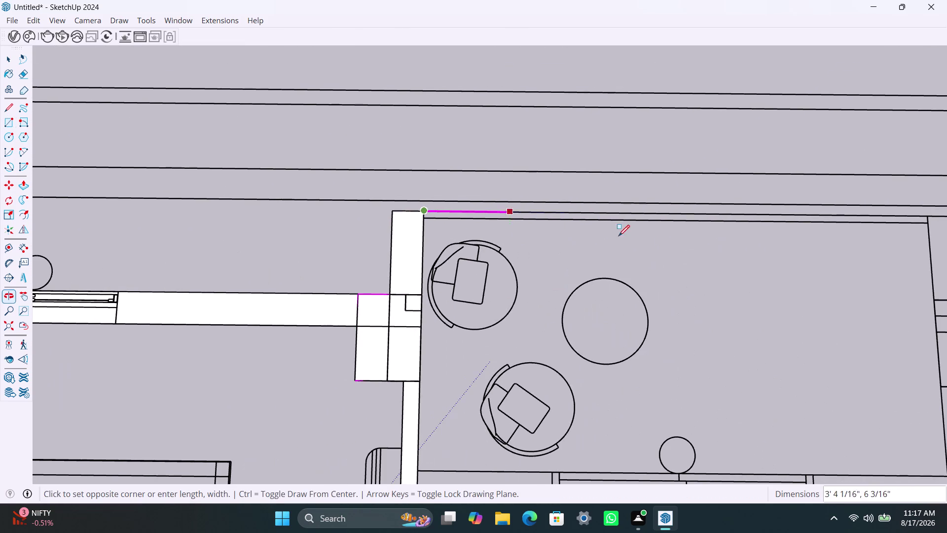
scroll(down, 3)
middle_drag(842, 234, 698, 236)
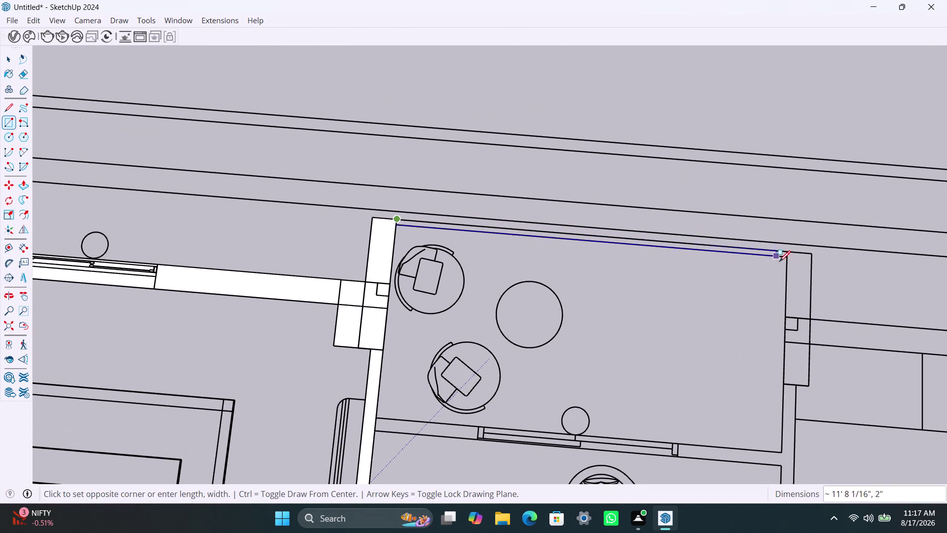
scroll(up, 3)
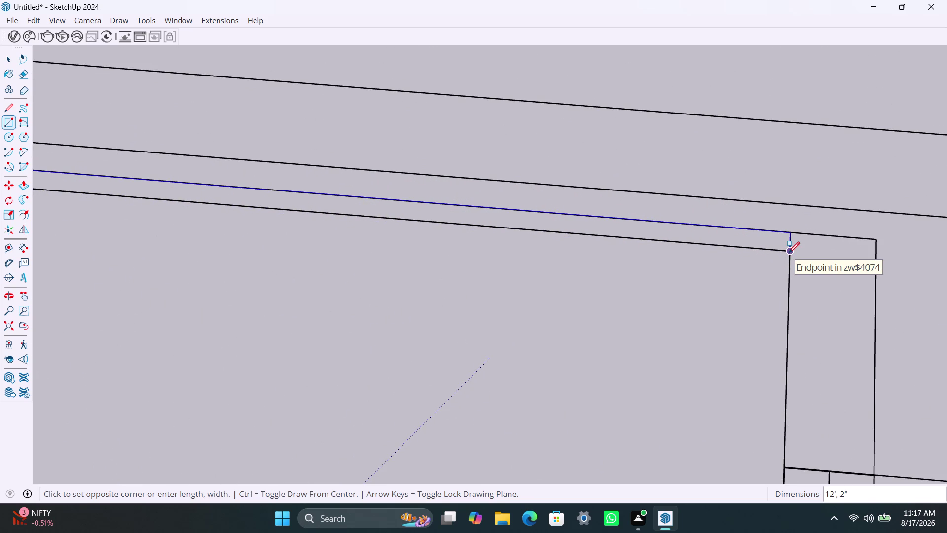
scroll(up, 3)
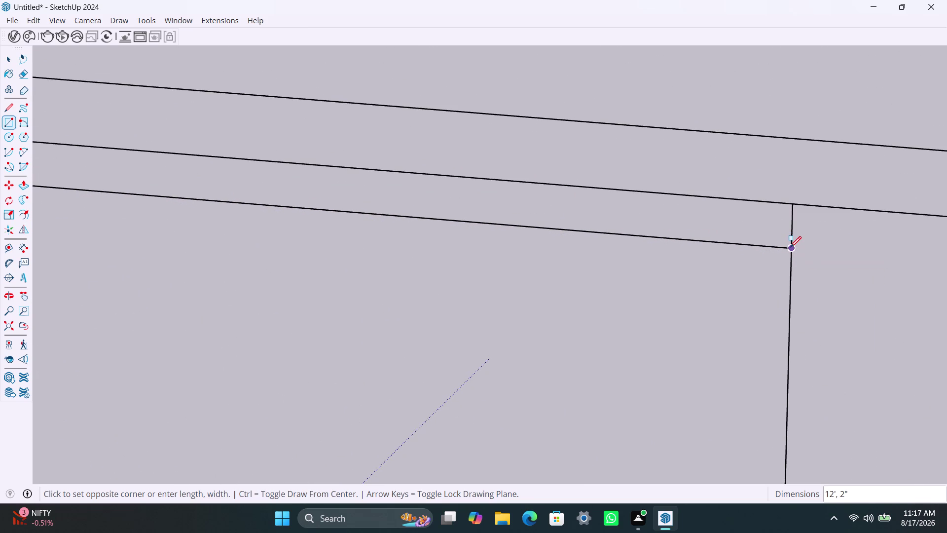
click(790, 247)
Trace the upper part of the sitting room's right wall.
scroll(down, 3)
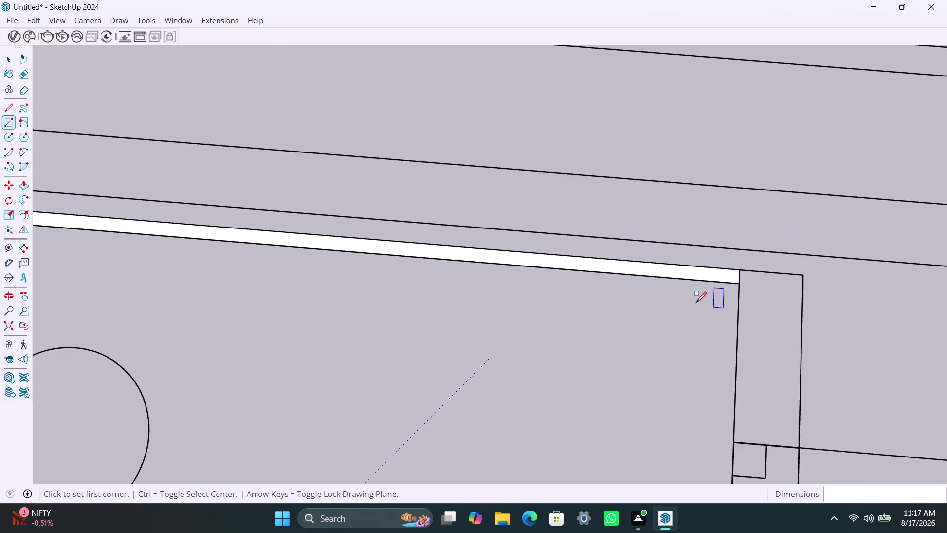
scroll(down, 3)
middle_drag(701, 310, 732, 143)
scroll(up, 3)
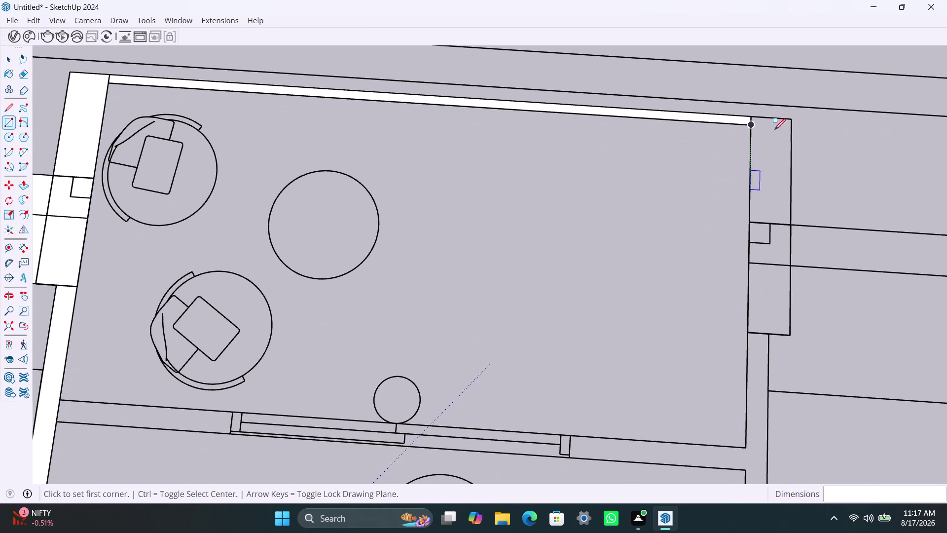
scroll(up, 3)
click(749, 113)
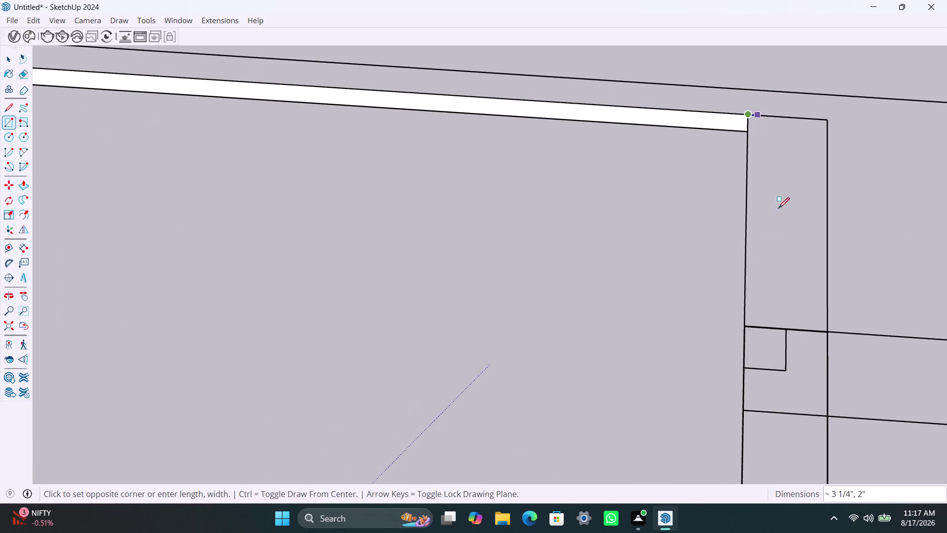
scroll(down, 3)
middle_drag(820, 388, 822, 335)
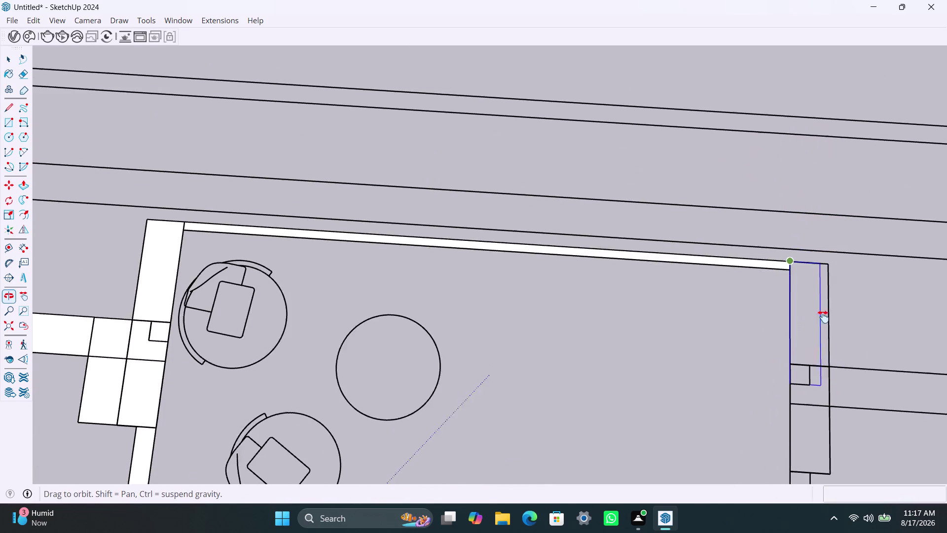
middle_drag(822, 335, 827, 232)
click(838, 322)
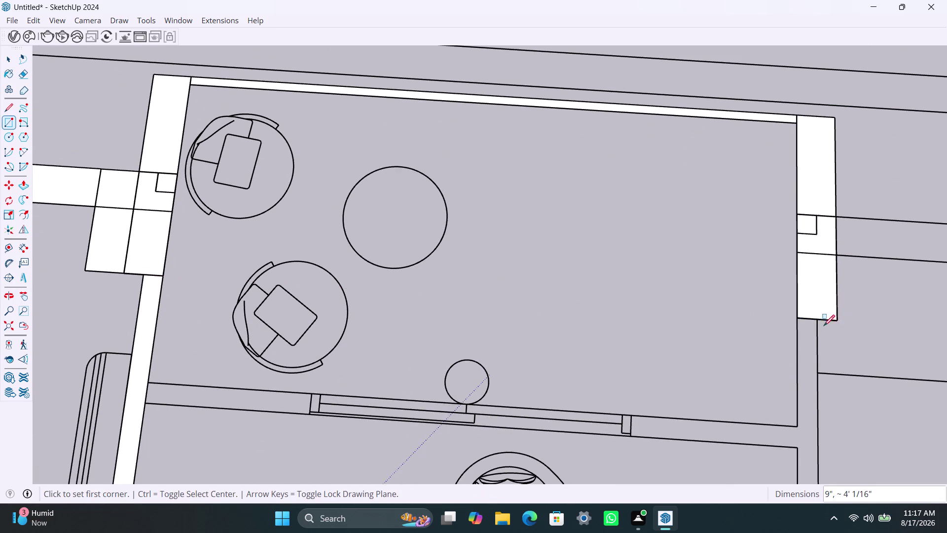
Trace the rest of the right wall down to its lower end.
click(796, 320)
scroll(down, 3)
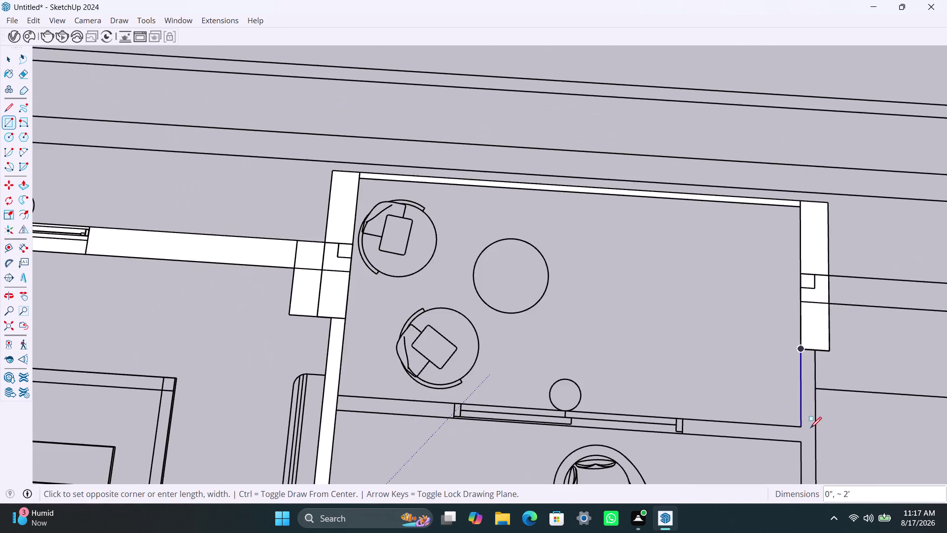
middle_drag(810, 422, 810, 236)
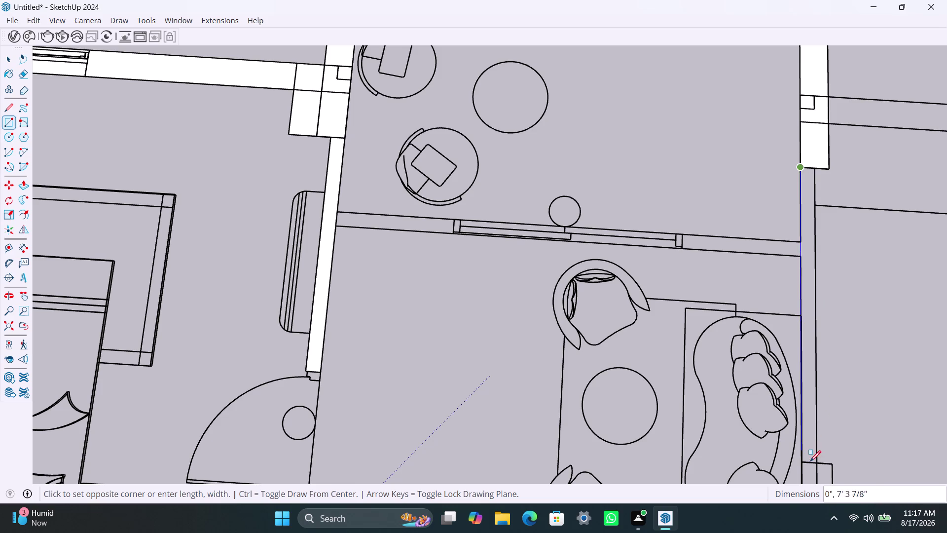
click(820, 462)
Fill the short wall stub beside the sofa as a white face.
scroll(down, 3)
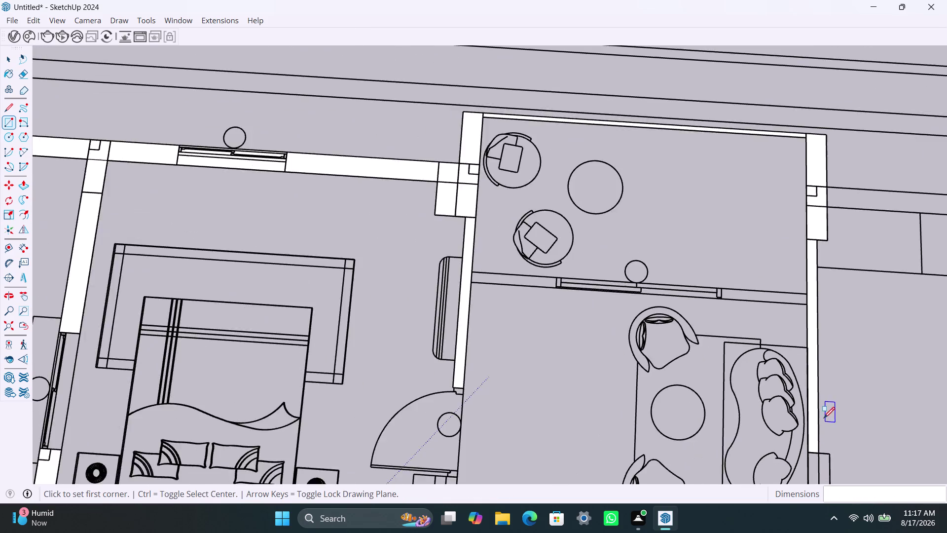
scroll(down, 3)
middle_drag(822, 418, 822, 243)
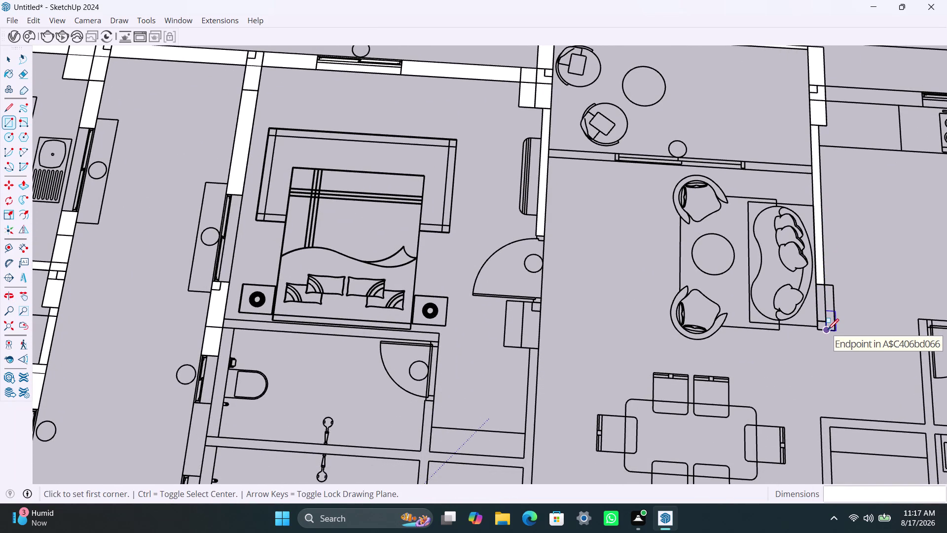
scroll(up, 3)
click(815, 279)
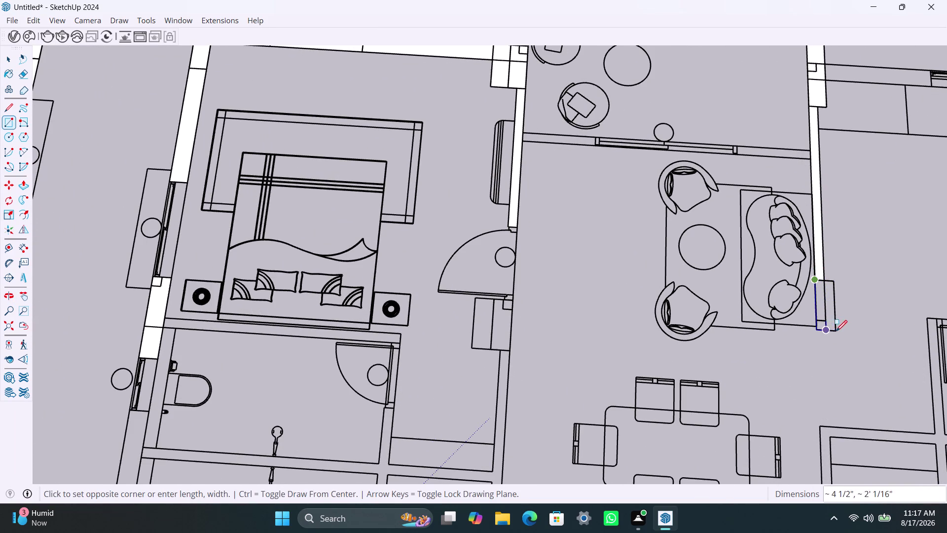
click(838, 331)
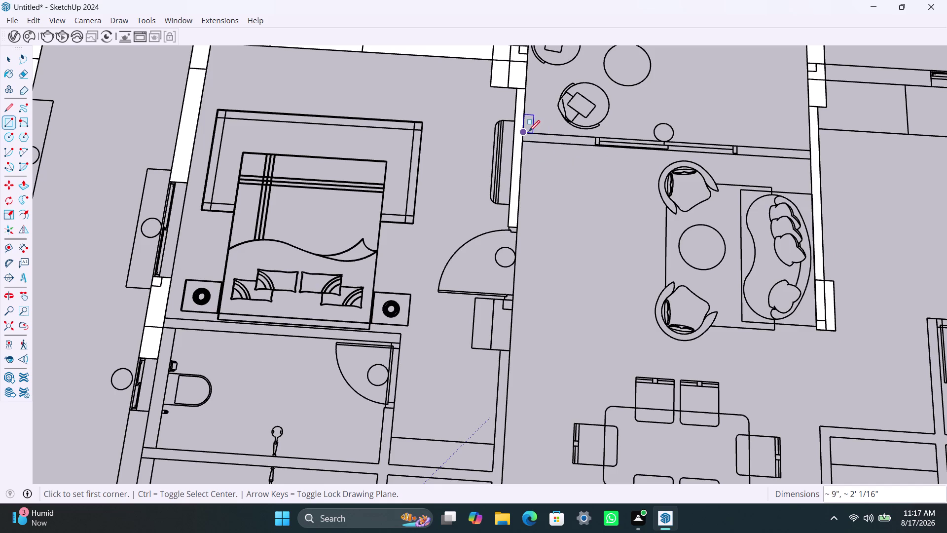
Trace the lower wall pieces on both sides of the opening.
click(529, 131)
scroll(up, 3)
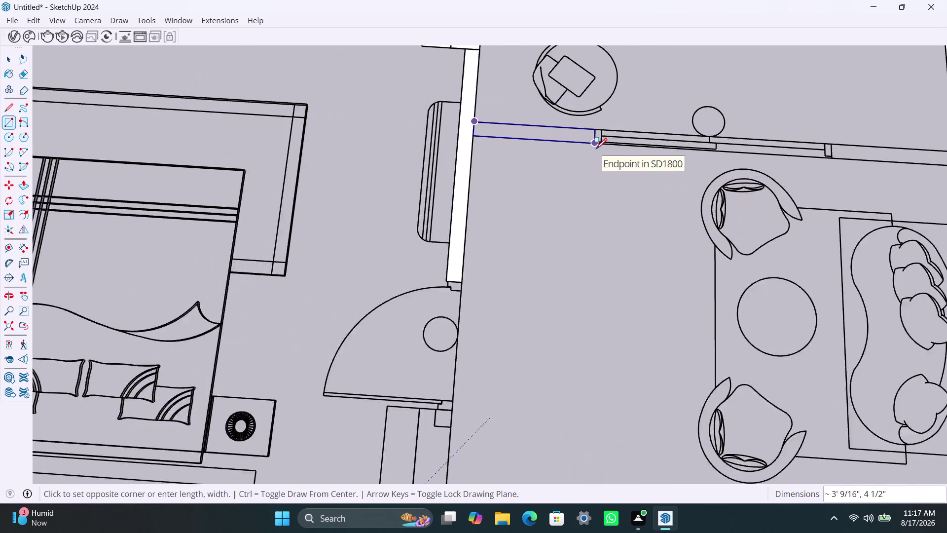
scroll(up, 3)
click(592, 140)
scroll(down, 3)
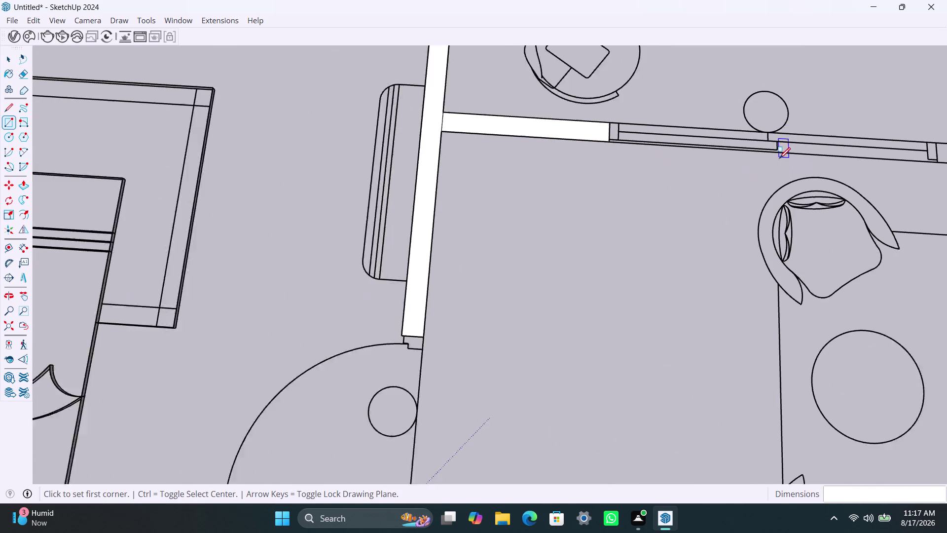
scroll(down, 3)
middle_drag(756, 158, 535, 159)
scroll(up, 3)
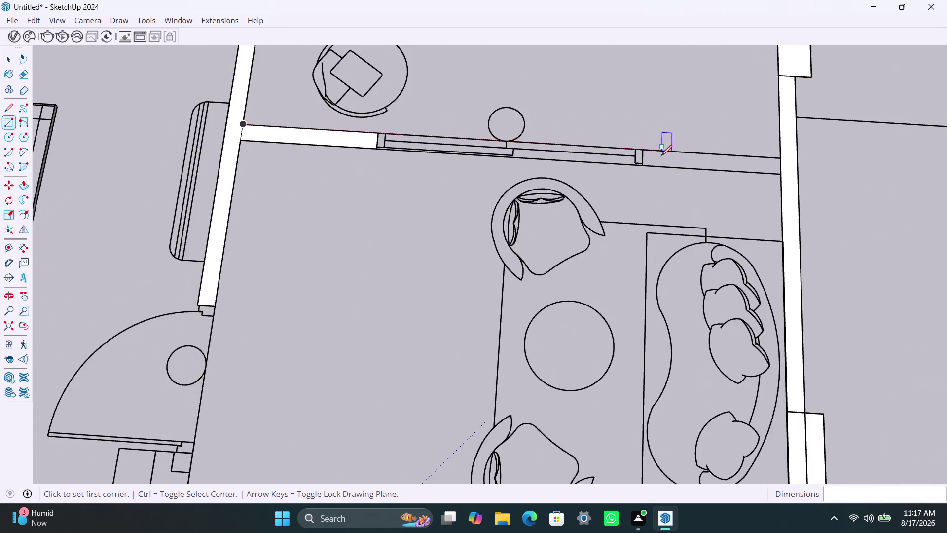
scroll(up, 3)
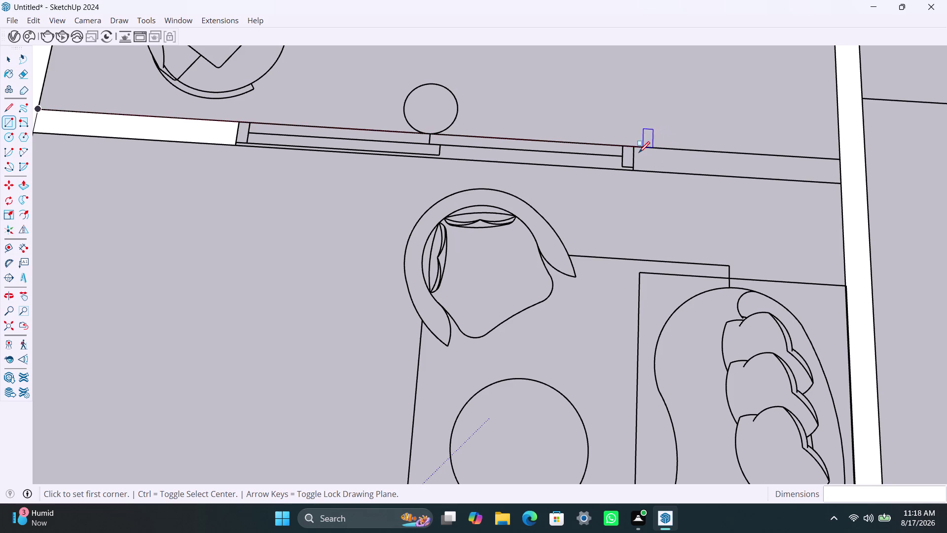
click(634, 148)
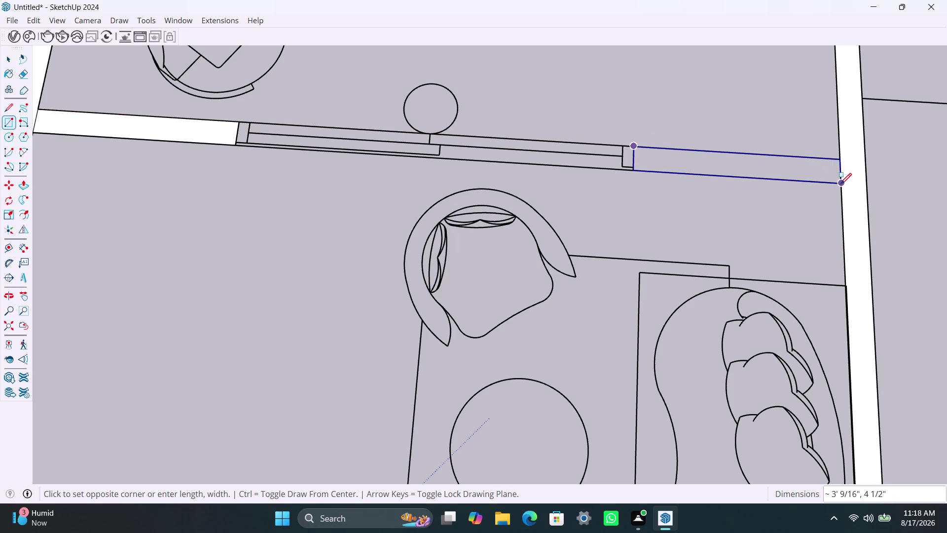
click(840, 184)
scroll(down, 3)
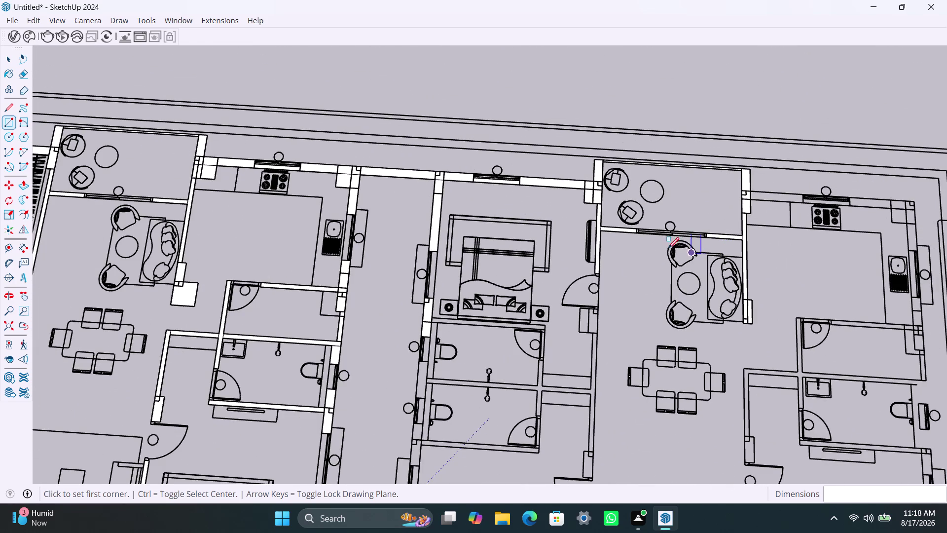
Trace the corridor wall piece between the windows beside the bathrooms.
middle_drag(637, 216, 613, 197)
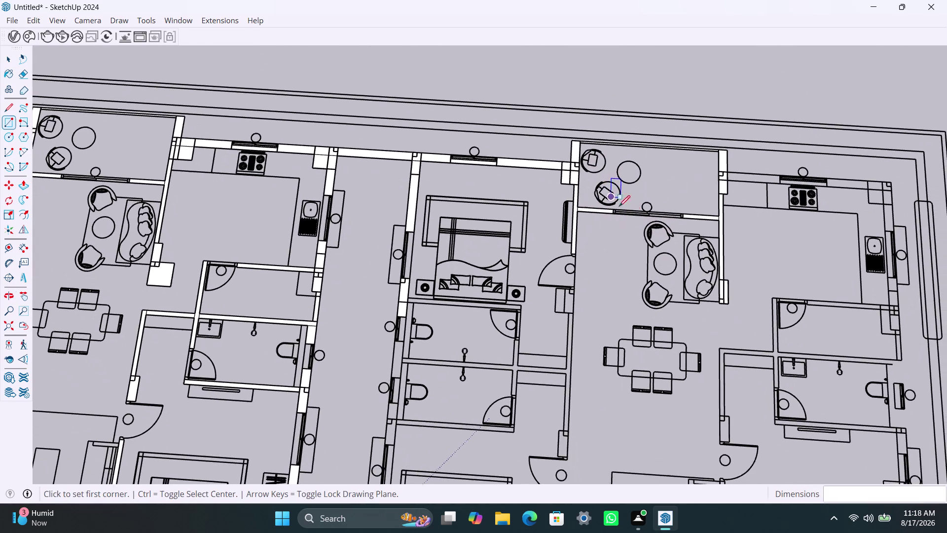
scroll(up, 3)
middle_drag(690, 337, 708, 277)
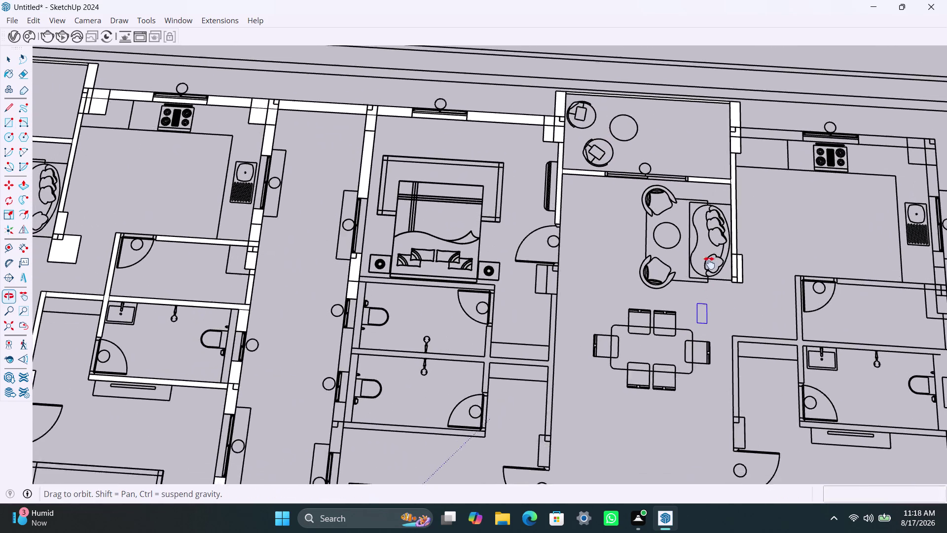
middle_drag(708, 277, 701, 204)
scroll(down, 3)
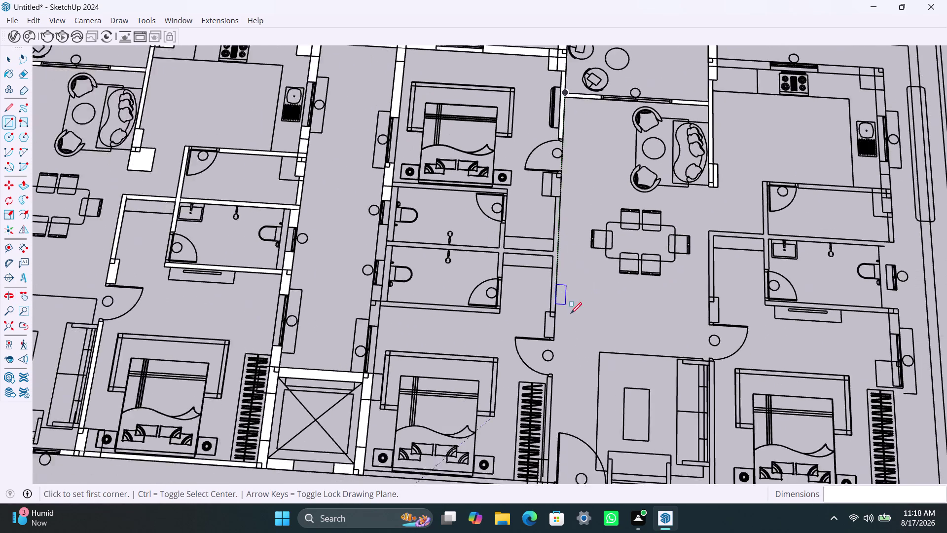
scroll(down, 3)
middle_drag(489, 363, 529, 374)
scroll(up, 3)
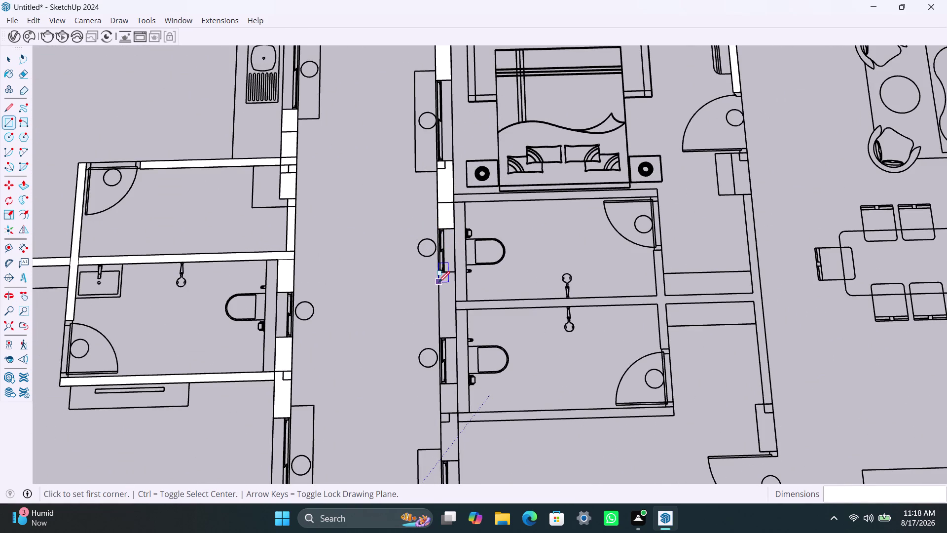
click(438, 272)
click(453, 335)
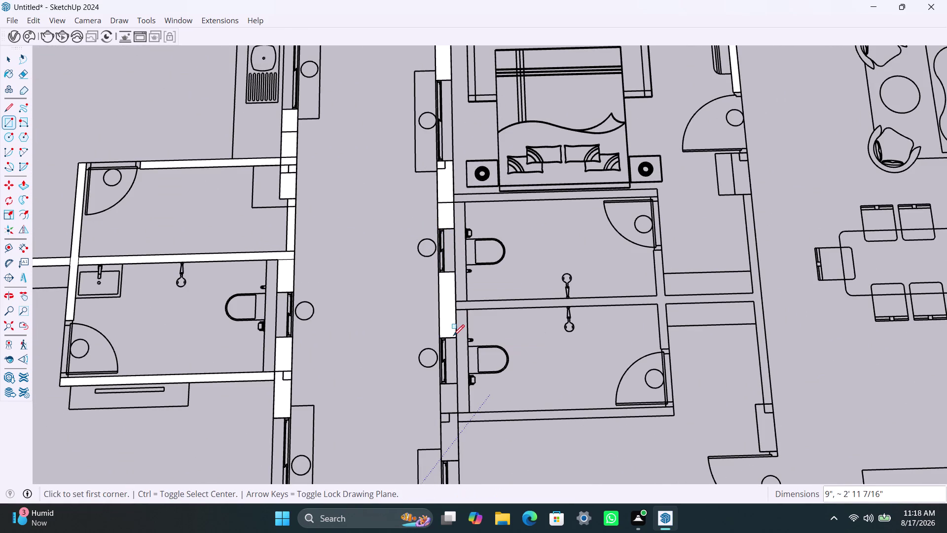
Trace the wall piece below the lower window.
scroll(down, 3)
scroll(down, 3)
middle_drag(483, 320, 495, 246)
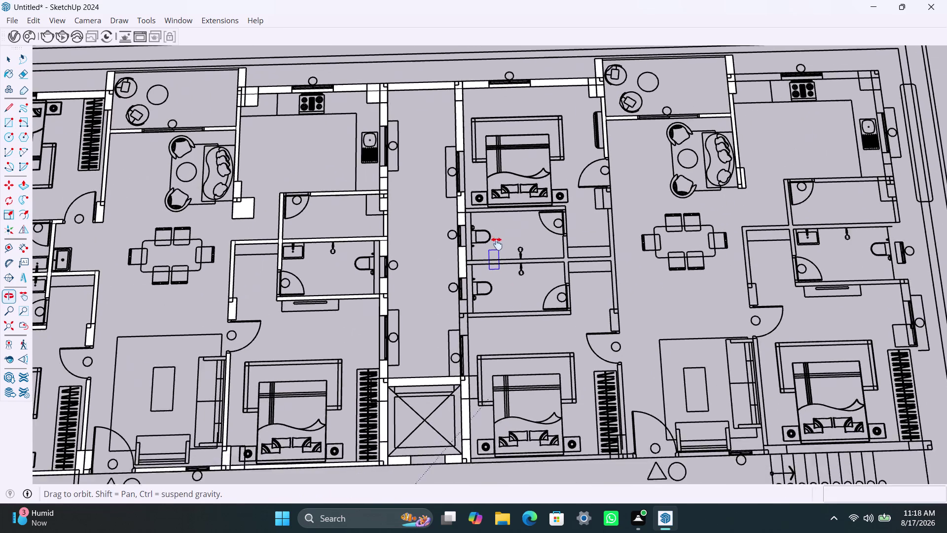
middle_drag(495, 246, 497, 240)
scroll(up, 3)
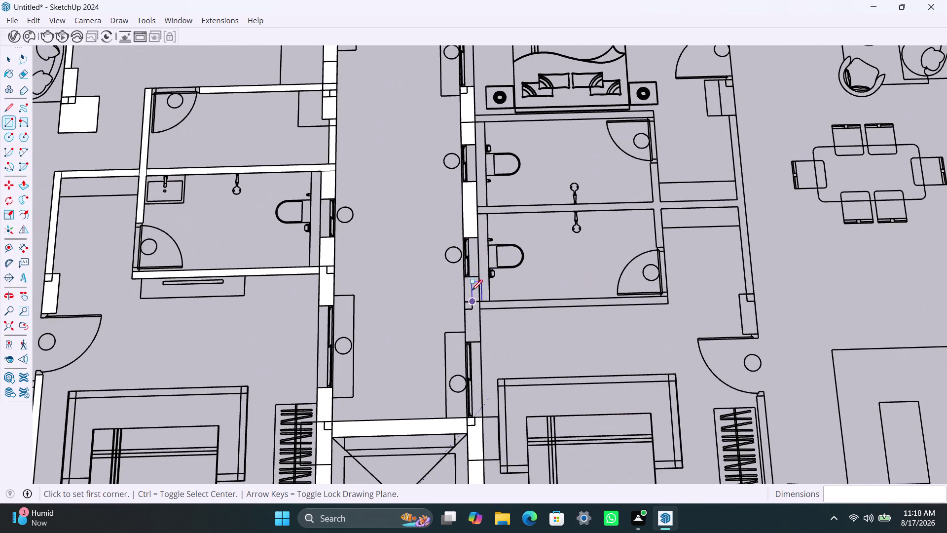
scroll(up, 3)
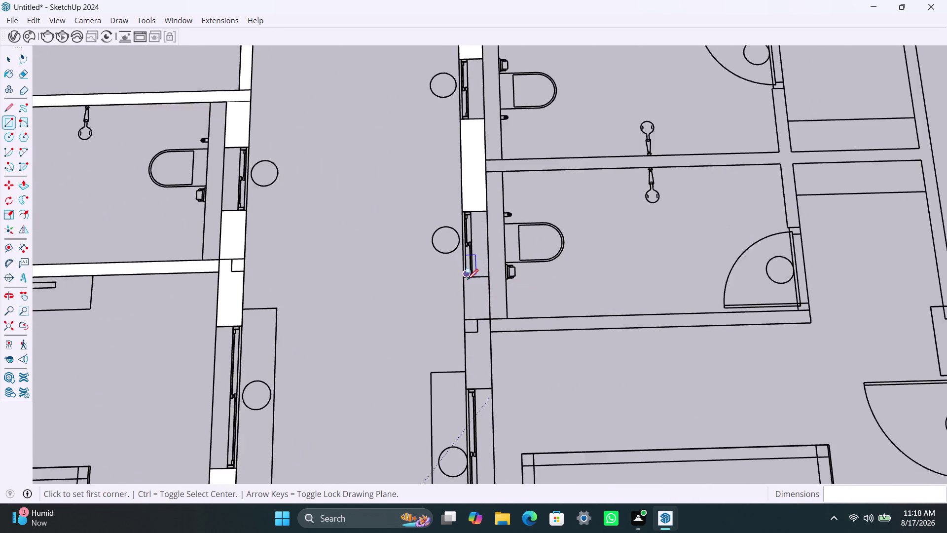
scroll(up, 3)
scroll(up, 3)
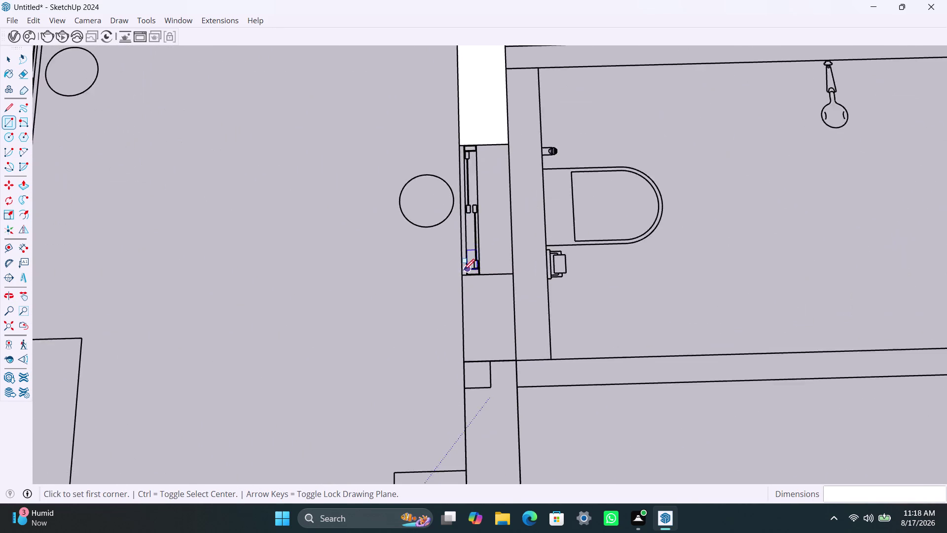
scroll(up, 3)
click(461, 274)
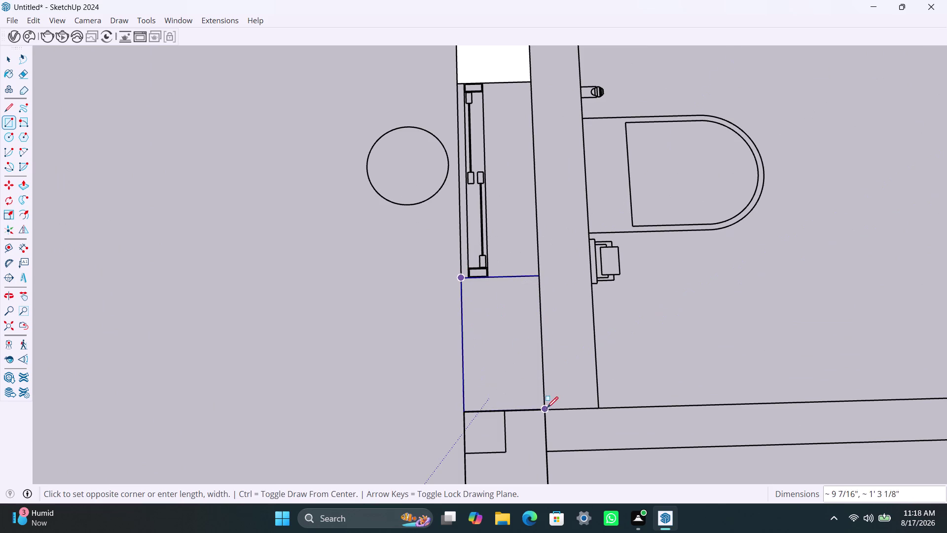
click(543, 409)
Fill the next wall stub between the windows as a face.
scroll(down, 3)
middle_drag(558, 356, 562, 301)
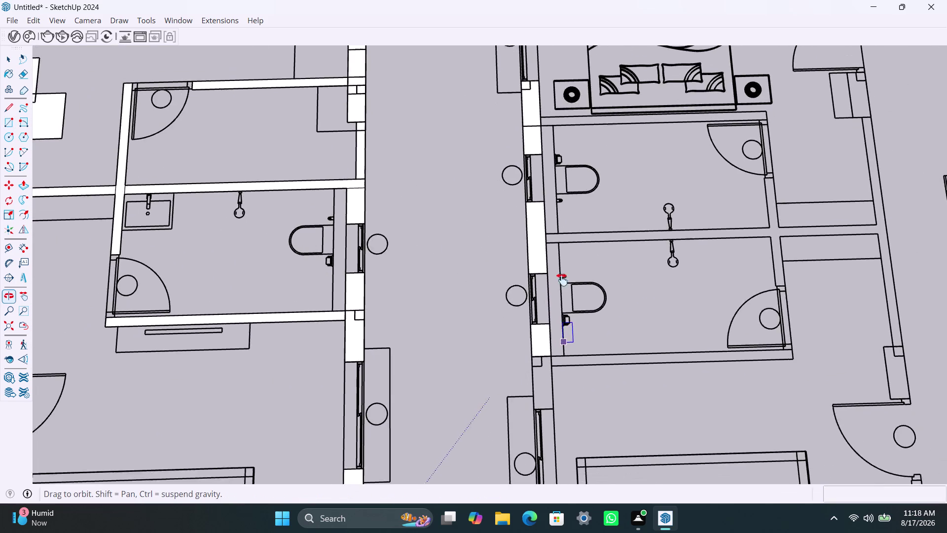
middle_drag(562, 302, 538, 110)
scroll(up, 3)
scroll(up, 3)
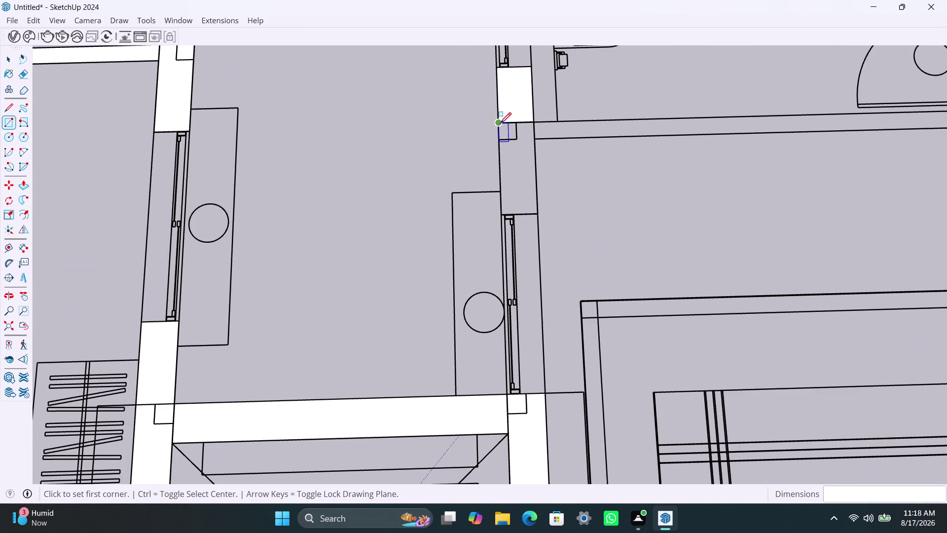
click(501, 123)
click(537, 214)
Trace the lower bathroom's bottom wall.
scroll(down, 3)
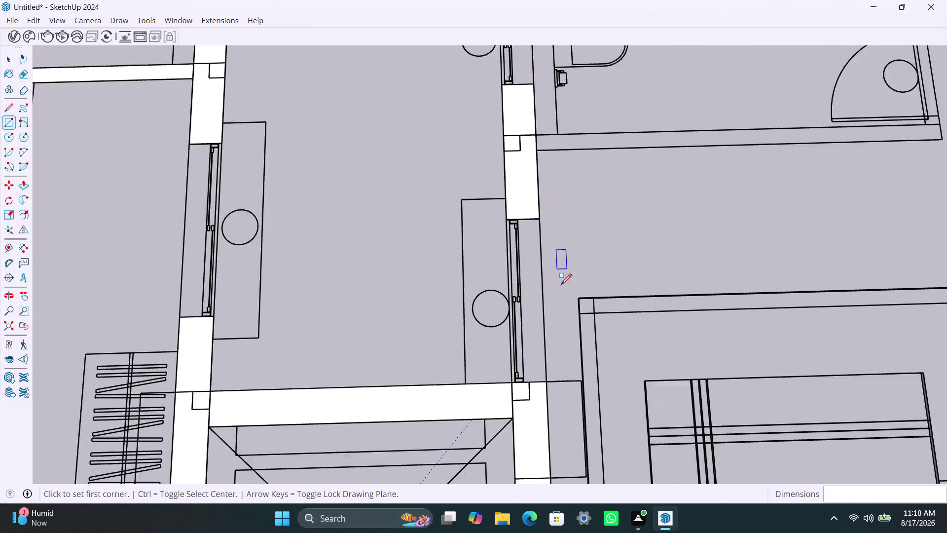
scroll(down, 3)
scroll(up, 3)
scroll(up, 3)
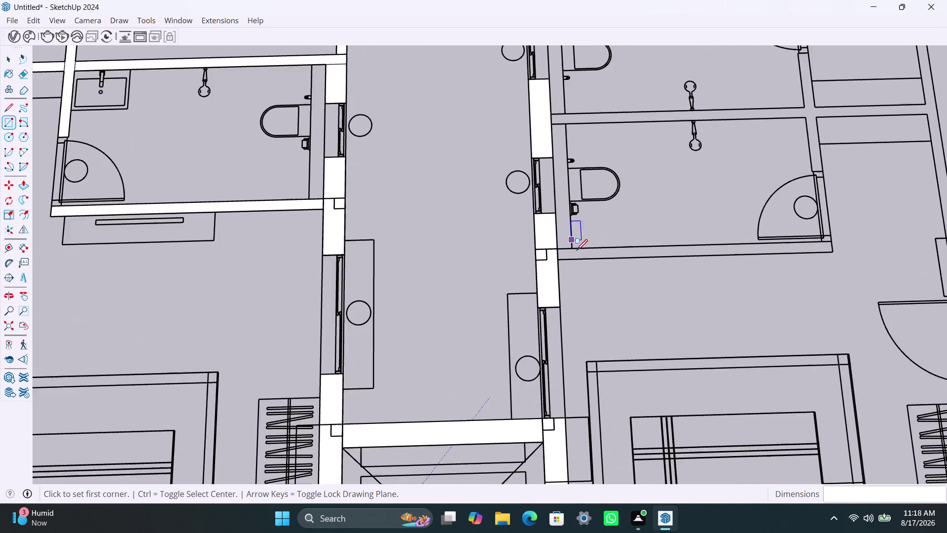
scroll(up, 3)
click(553, 249)
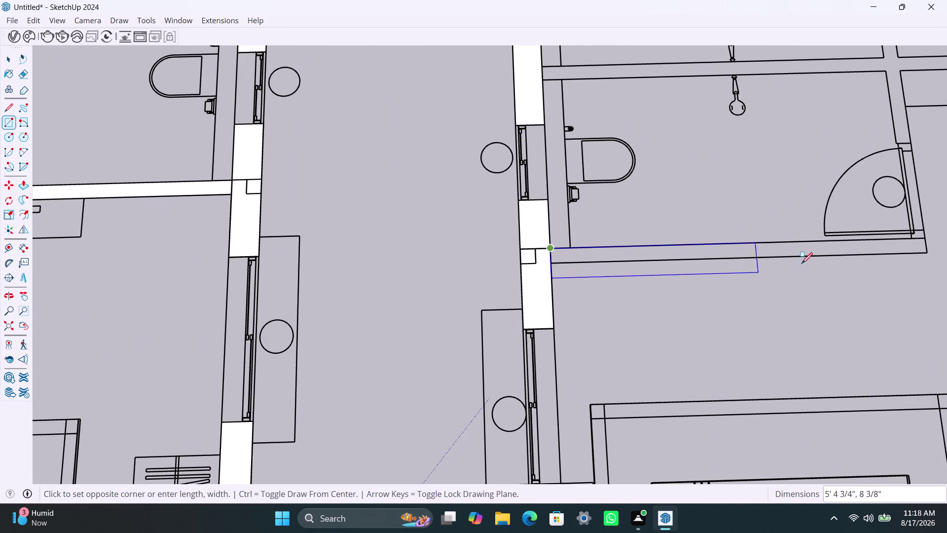
click(926, 250)
Trace the wall dividing the two bathrooms.
scroll(down, 3)
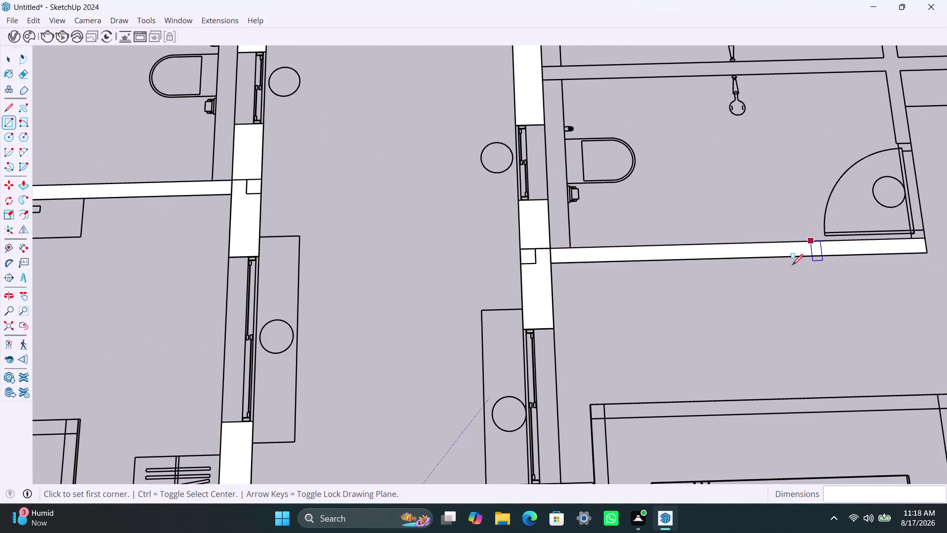
scroll(down, 3)
middle_drag(770, 287, 636, 300)
scroll(up, 3)
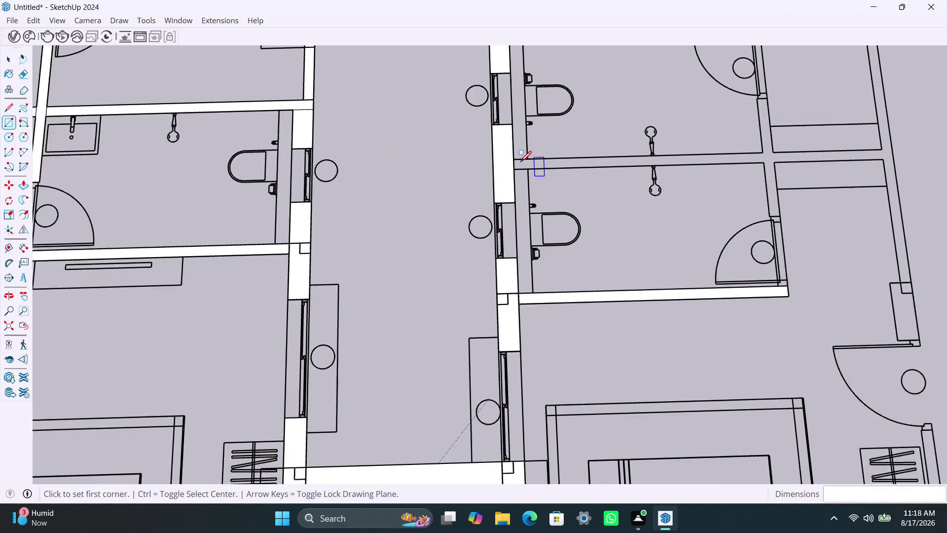
scroll(up, 3)
click(513, 157)
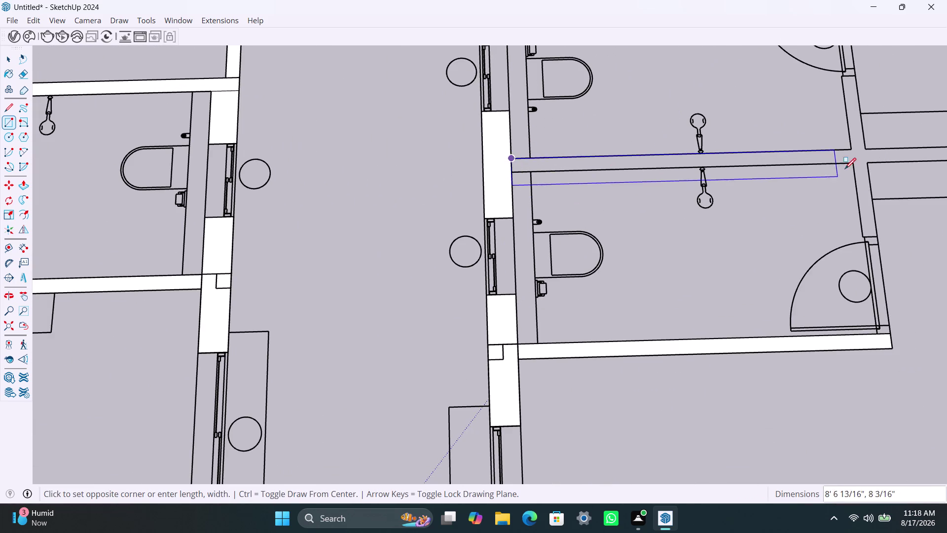
click(853, 162)
Trace the upper bathroom's top wall.
scroll(down, 3)
middle_drag(790, 254, 720, 307)
scroll(up, 3)
click(563, 145)
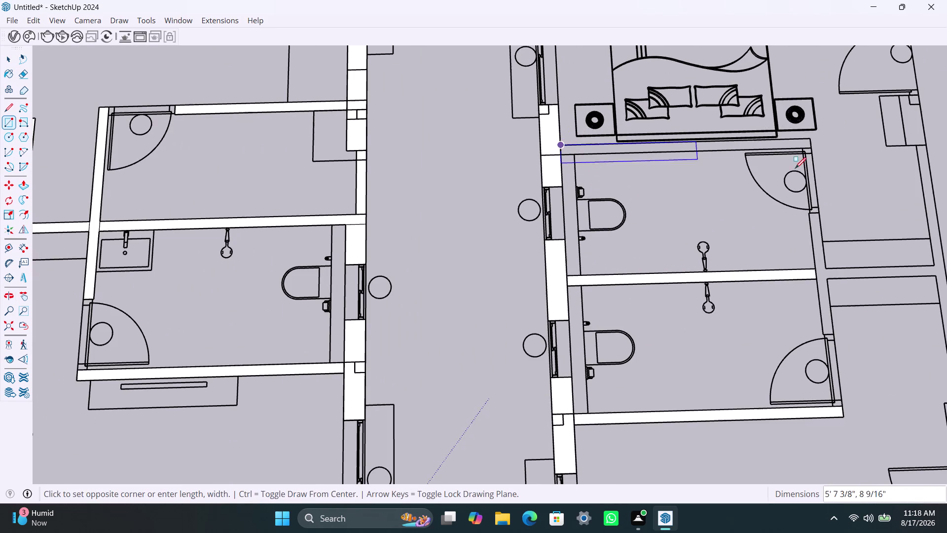
click(810, 148)
scroll(down, 3)
middle_drag(748, 255, 622, 255)
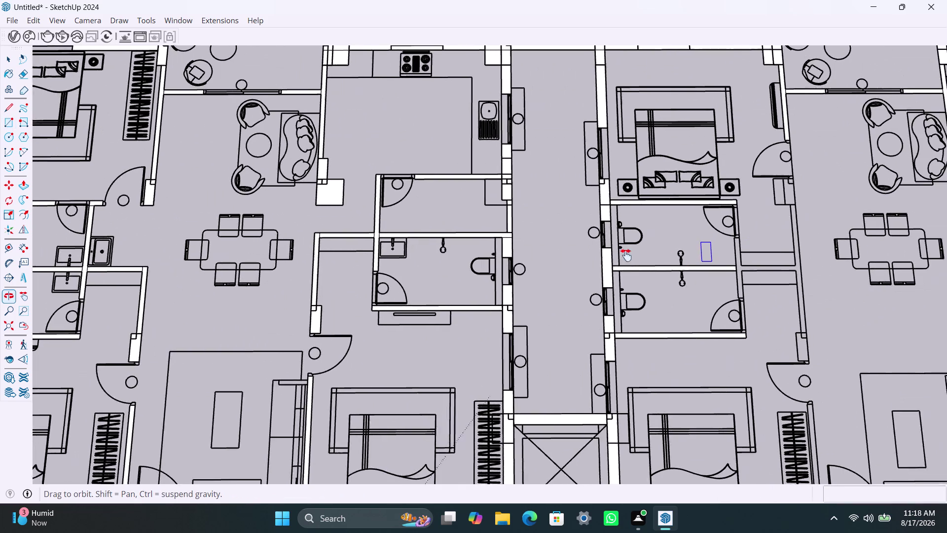
Start rectangles at the wall corner by the door, cancelling both attempts.
middle_drag(623, 255, 566, 249)
scroll(up, 3)
scroll(up, 3)
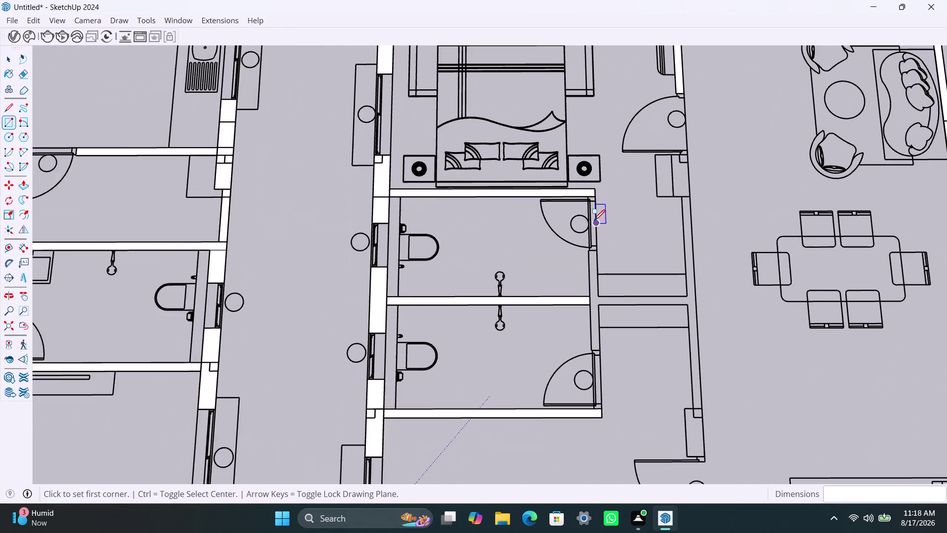
scroll(up, 3)
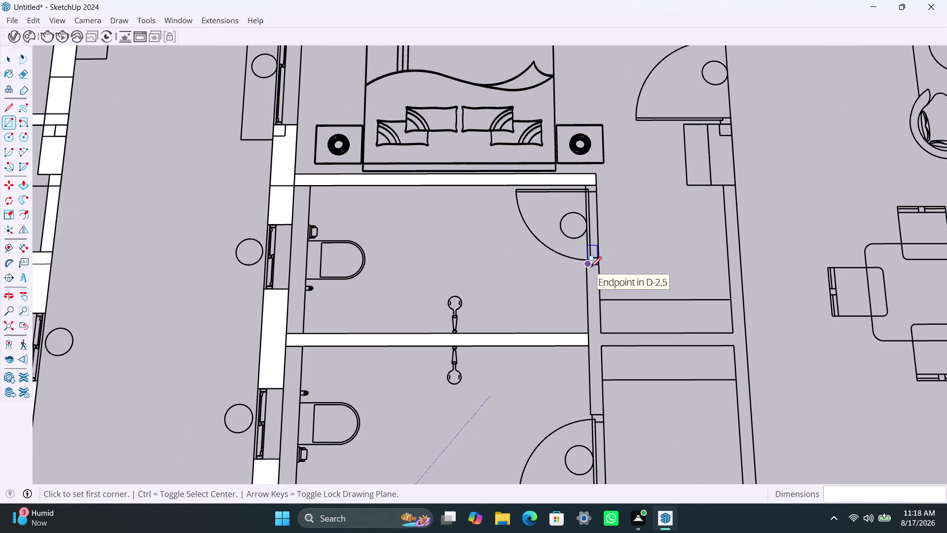
click(590, 267)
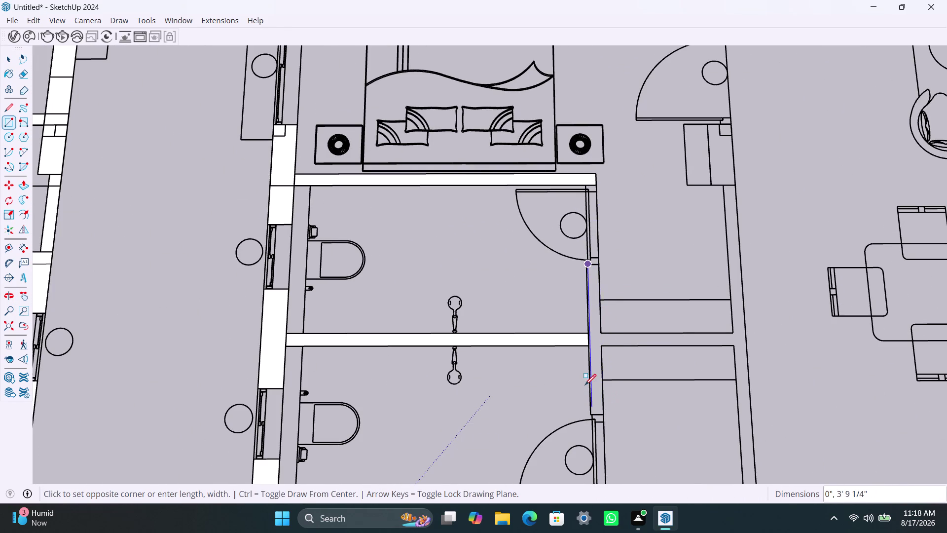
key(Escape)
scroll(up, 3)
scroll(up, 3)
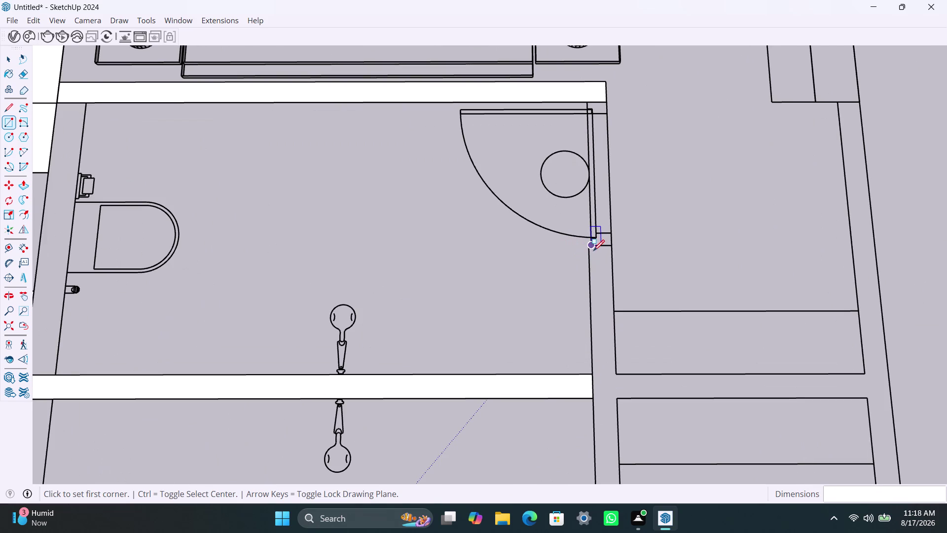
click(592, 248)
key(grave)
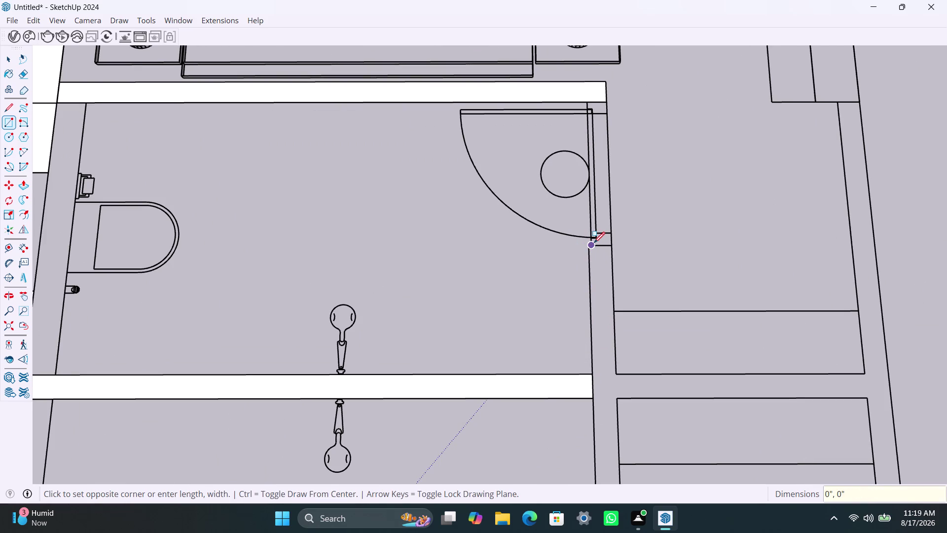
key(Escape)
Trace the vertical wall right of the bathrooms down to its lower end.
scroll(up, 3)
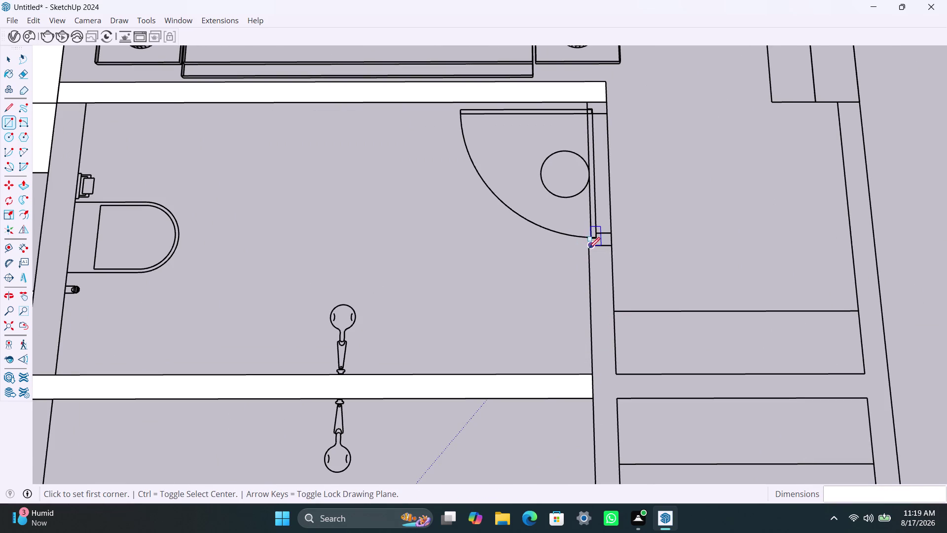
scroll(up, 3)
click(637, 243)
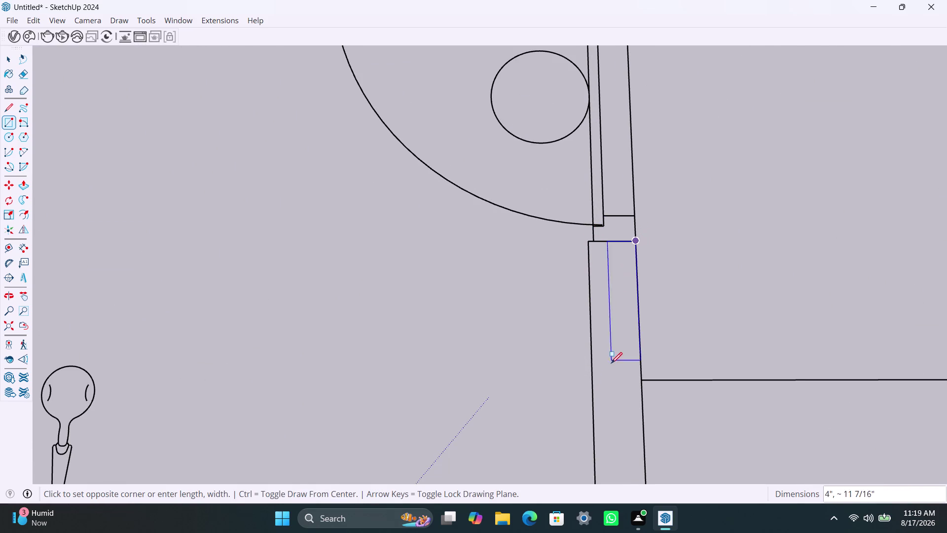
scroll(down, 3)
middle_drag(588, 392, 590, 311)
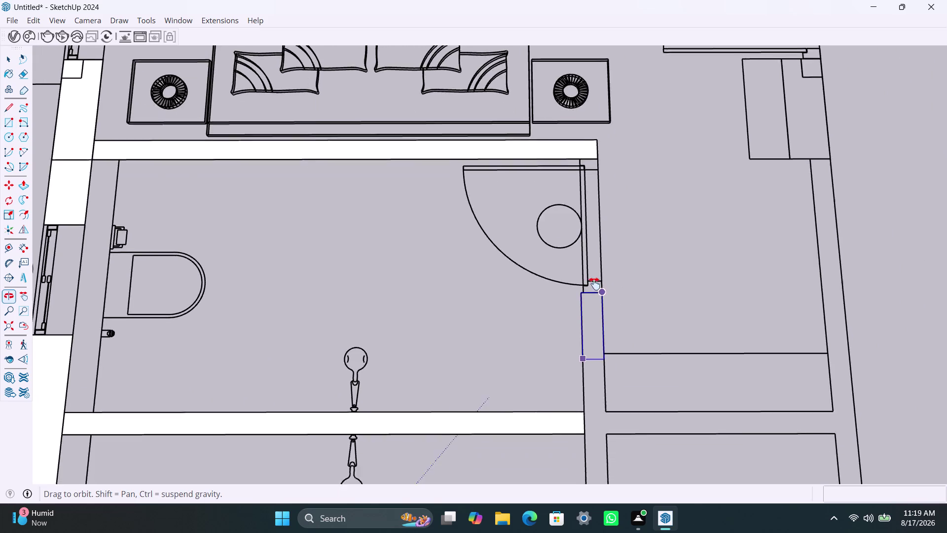
middle_drag(590, 311, 610, 217)
click(618, 406)
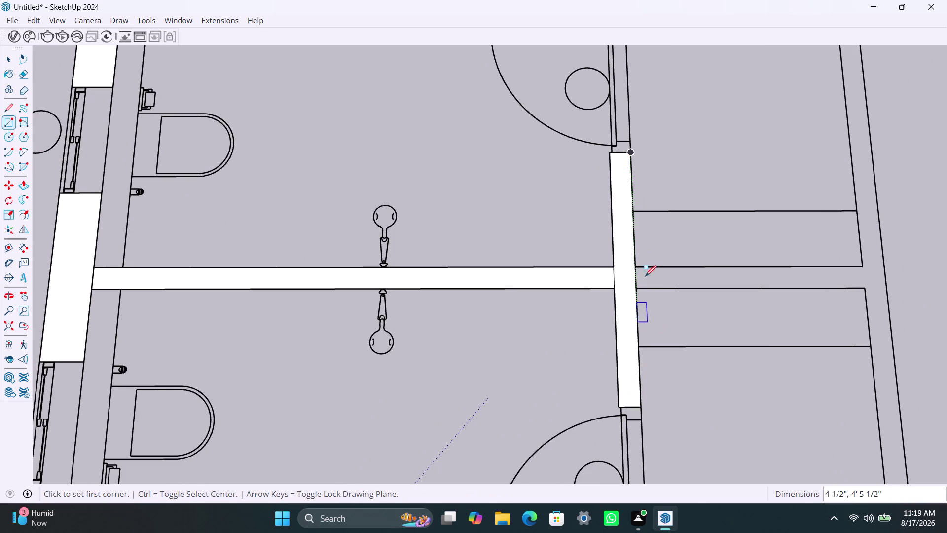
Trace the horizontal partition to the right and the long wall beside the dining area.
click(640, 266)
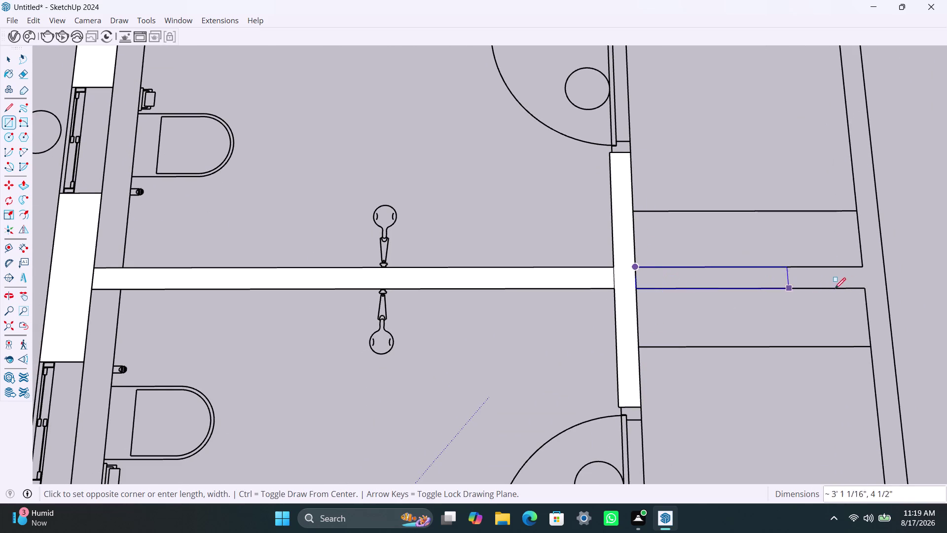
click(862, 289)
scroll(down, 3)
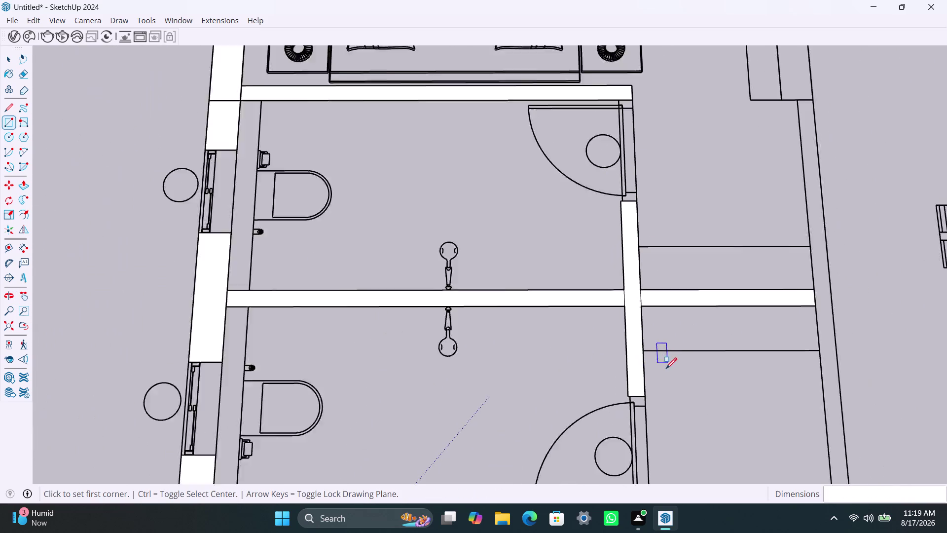
scroll(down, 3)
middle_drag(668, 380, 642, 337)
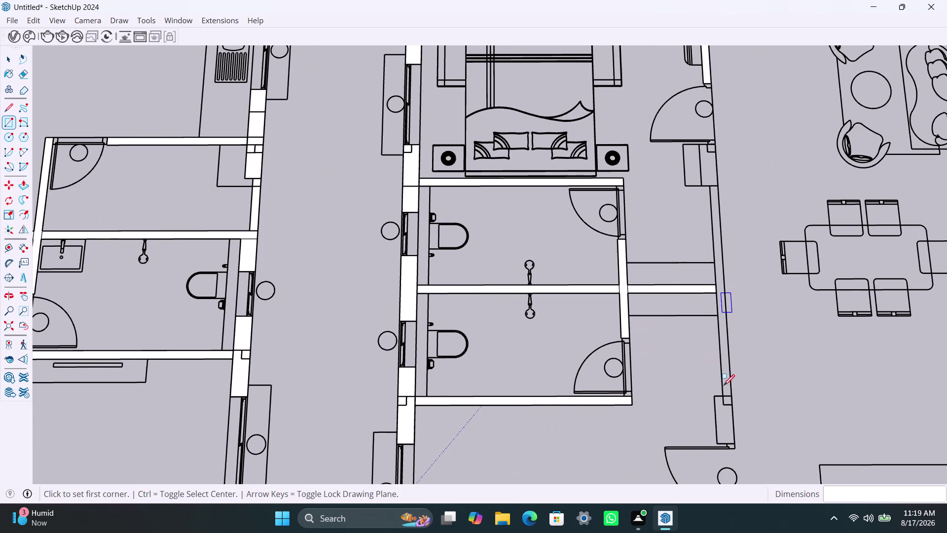
click(727, 406)
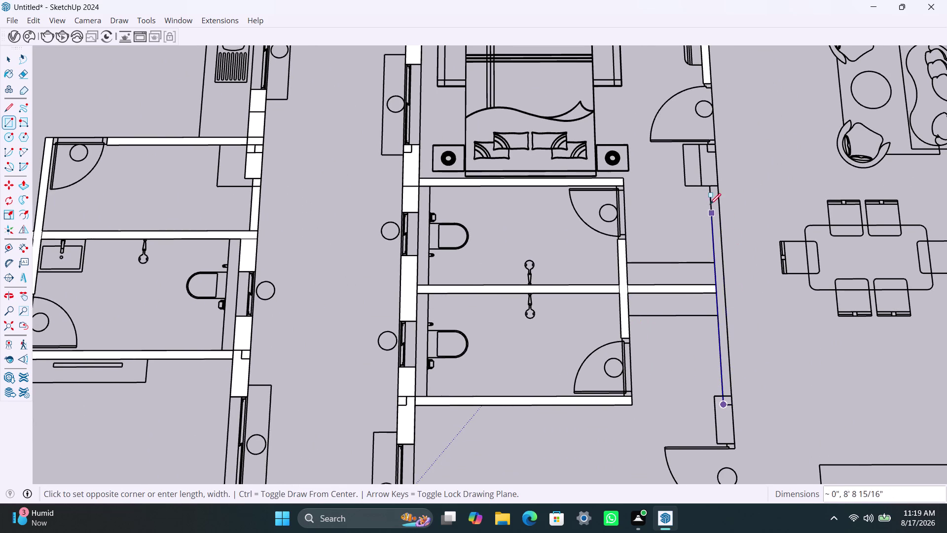
click(719, 187)
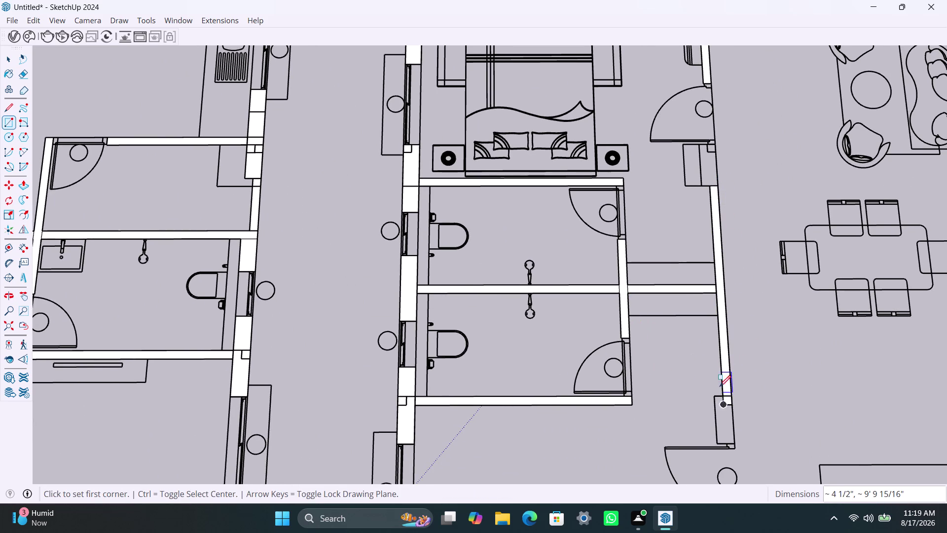
Fill the short wall end below the long wall as a face.
click(713, 395)
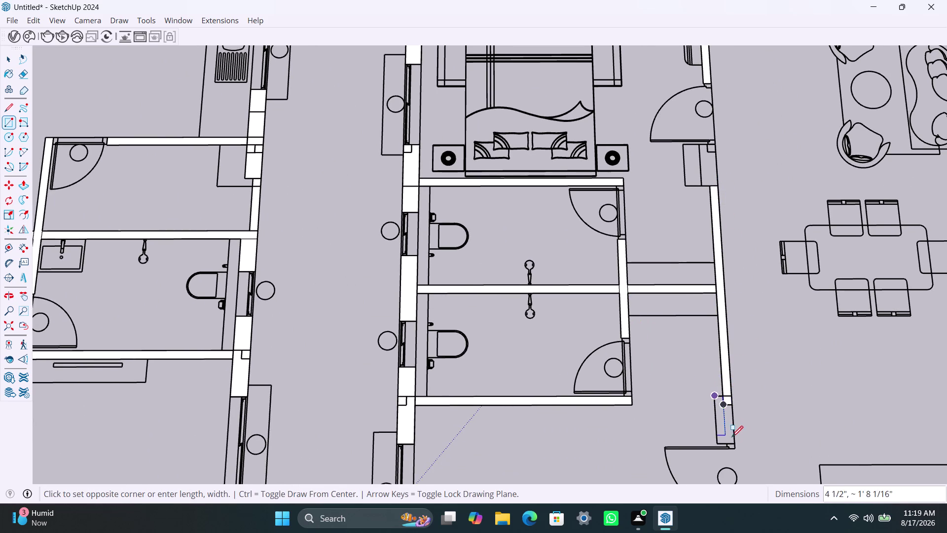
click(734, 438)
scroll(down, 3)
middle_drag(679, 409, 700, 266)
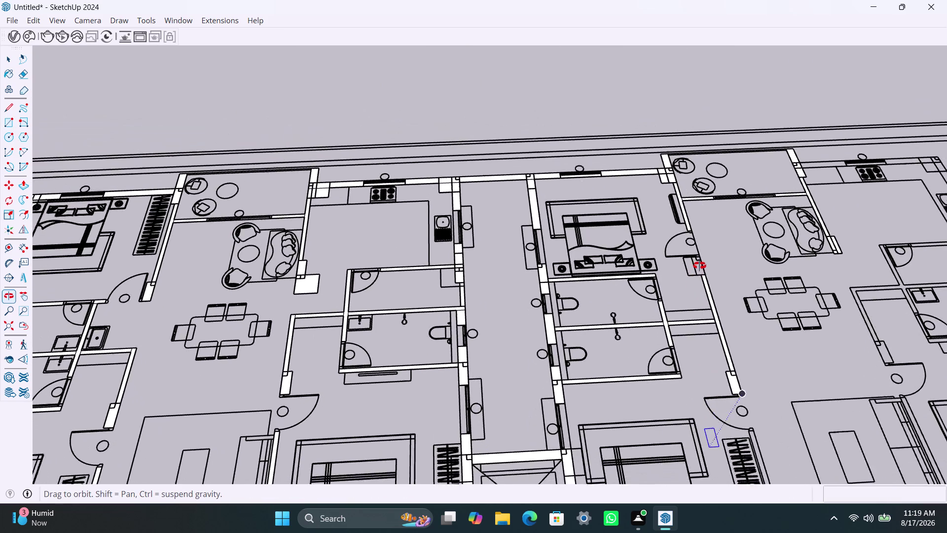
middle_drag(699, 266, 643, 132)
Trace the bedroom's corridor-facing front wall as a white rectangle face.
scroll(up, 3)
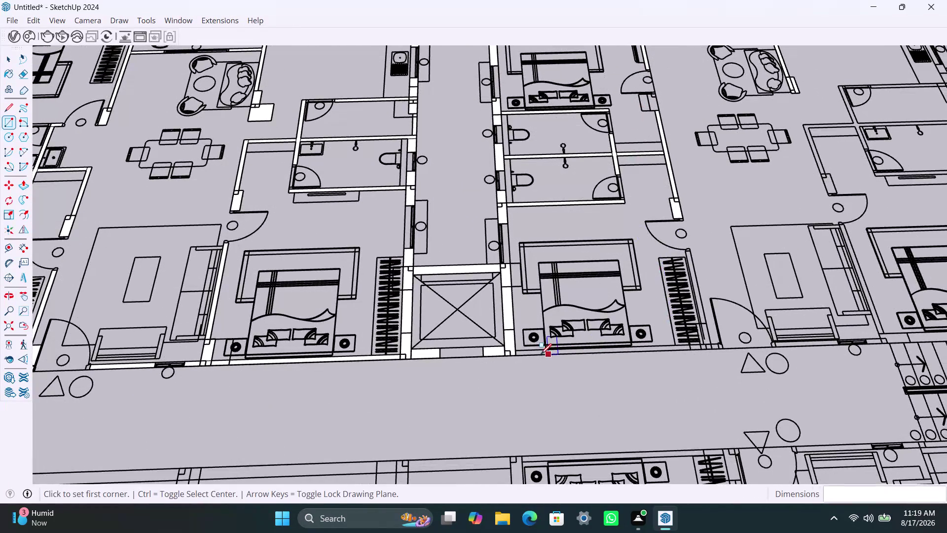
scroll(up, 3)
click(491, 346)
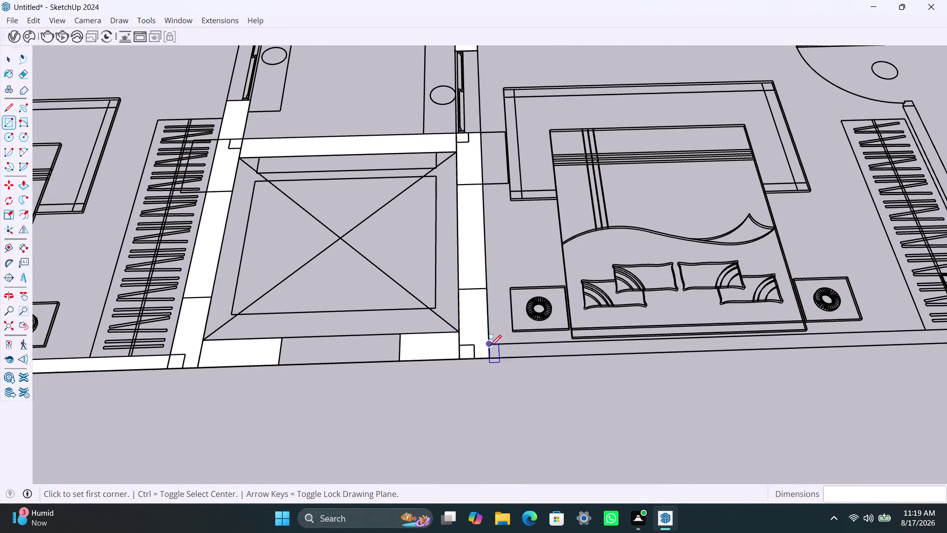
scroll(down, 3)
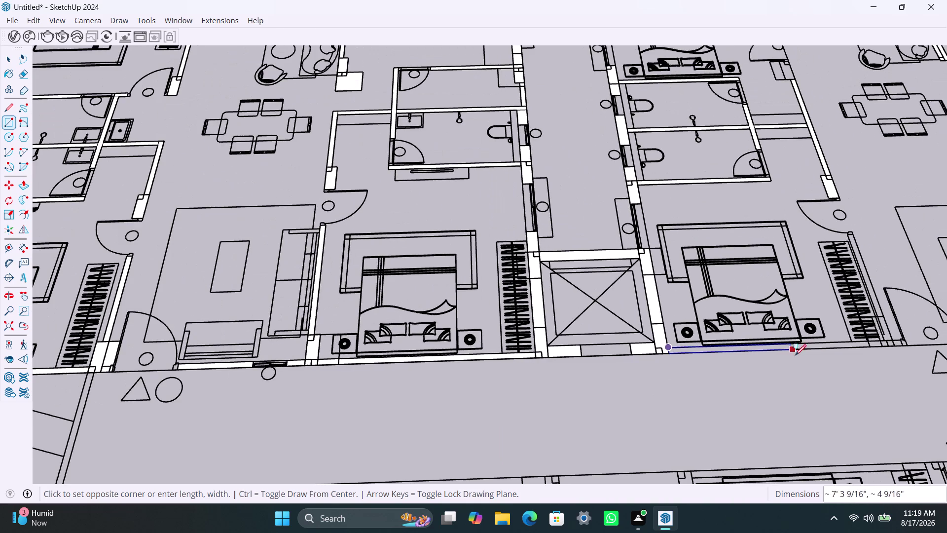
scroll(up, 3)
middle_drag(882, 349, 789, 368)
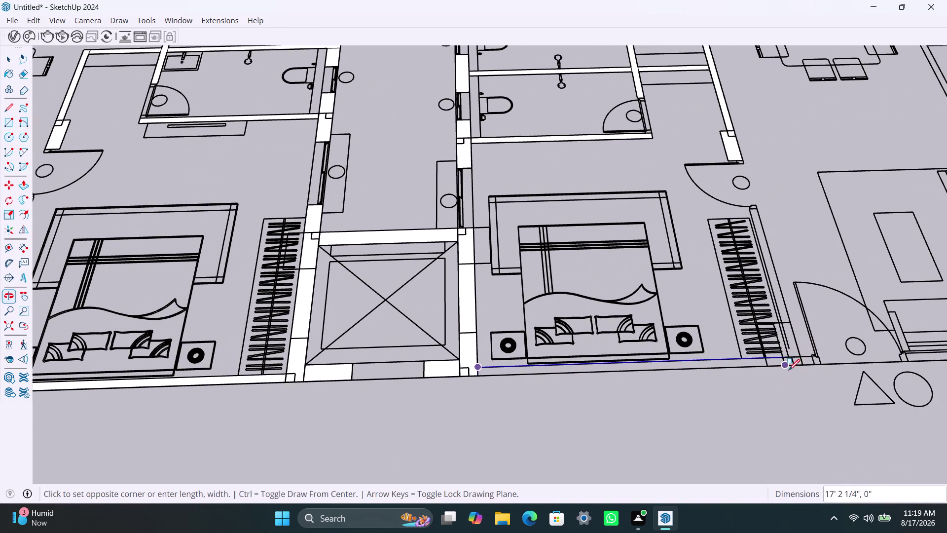
middle_drag(789, 374, 750, 467)
scroll(up, 3)
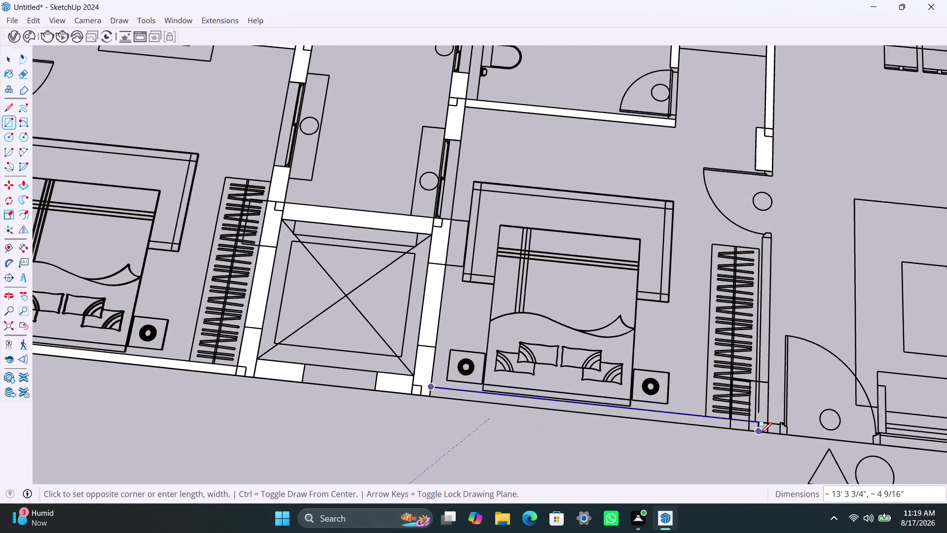
scroll(up, 3)
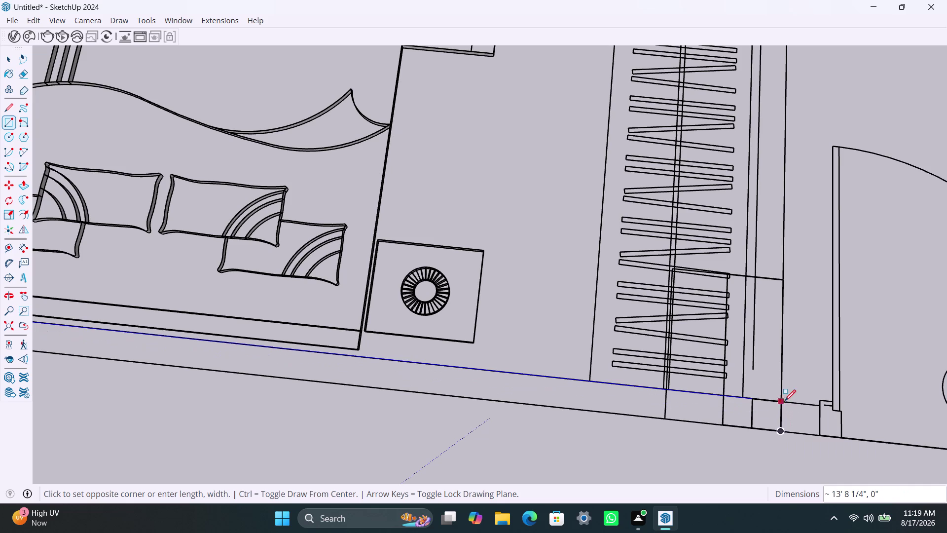
click(823, 432)
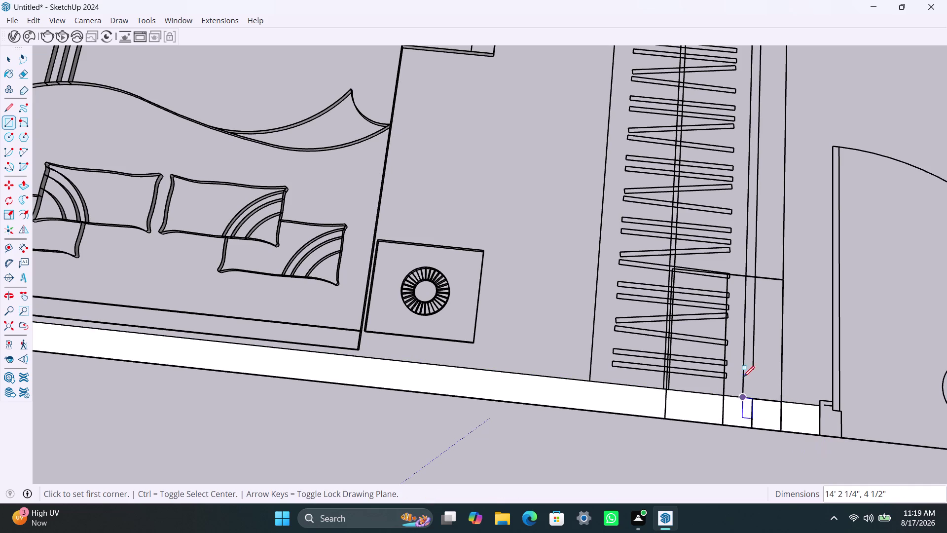
scroll(down, 3)
scroll(down, 3)
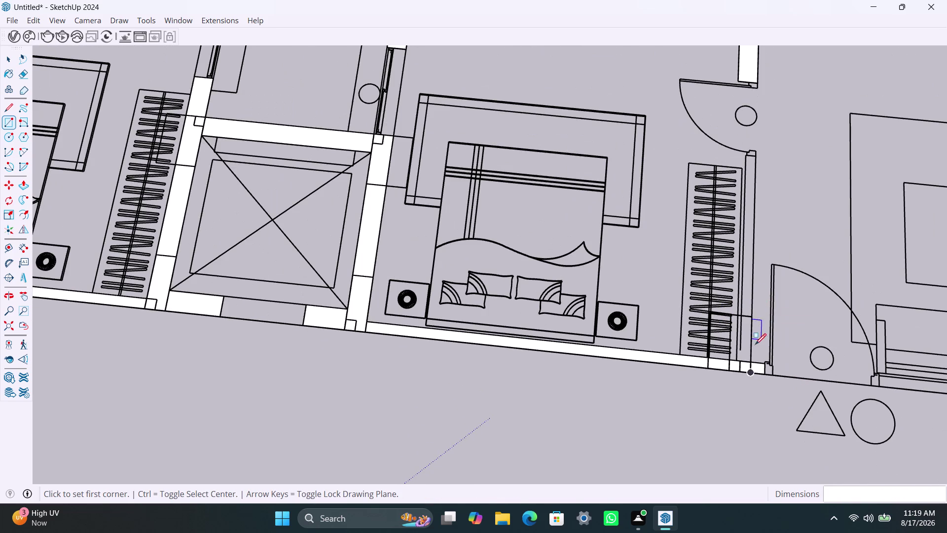
Cancel a misstarted rectangle, then trace the narrow wall beside the wardrobe.
click(748, 157)
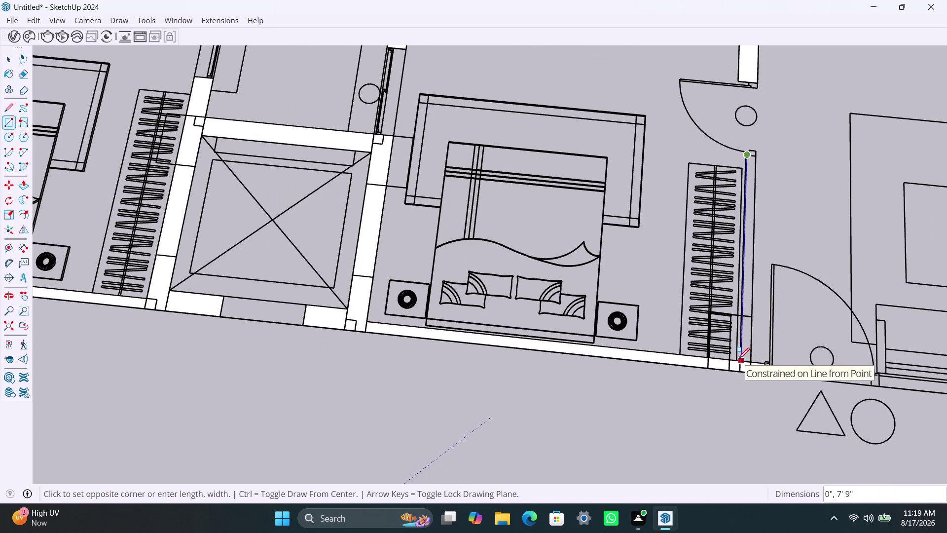
key(Escape)
scroll(up, 3)
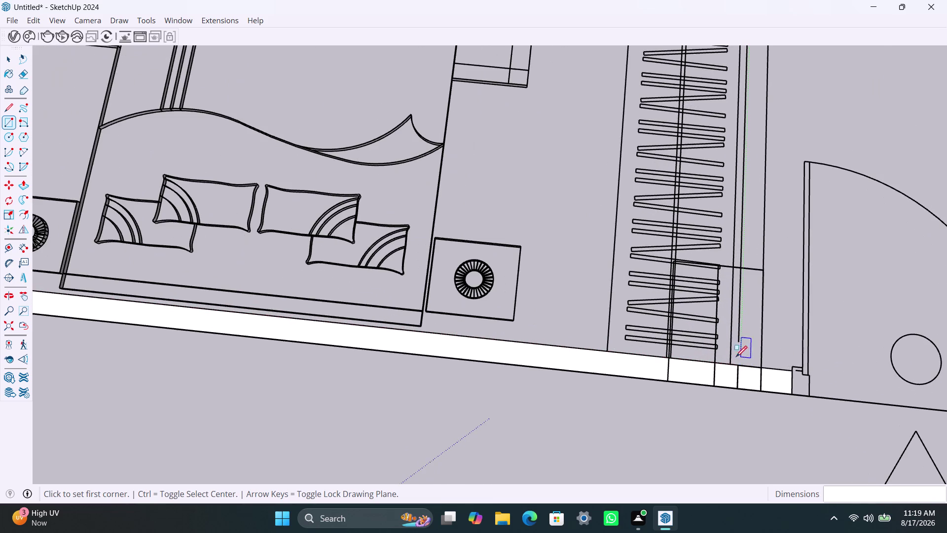
click(732, 363)
scroll(down, 3)
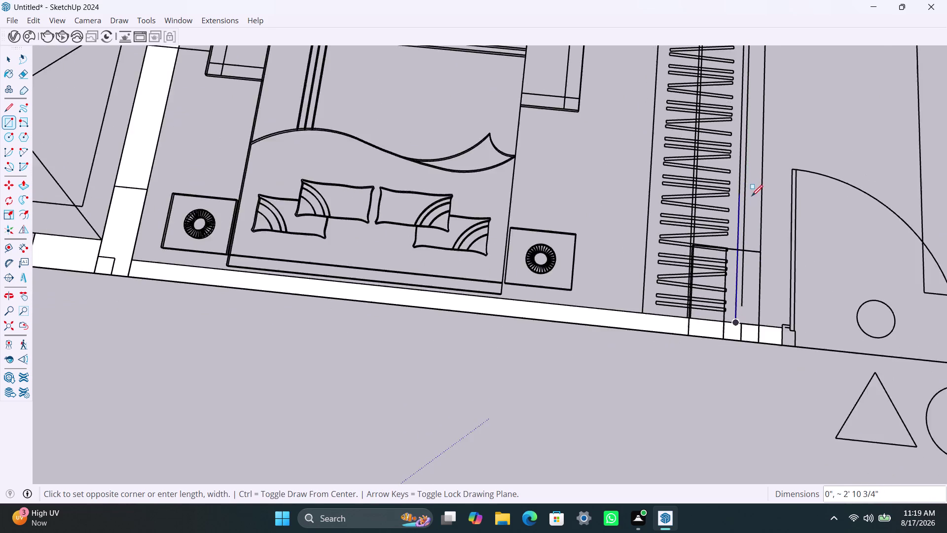
scroll(down, 3)
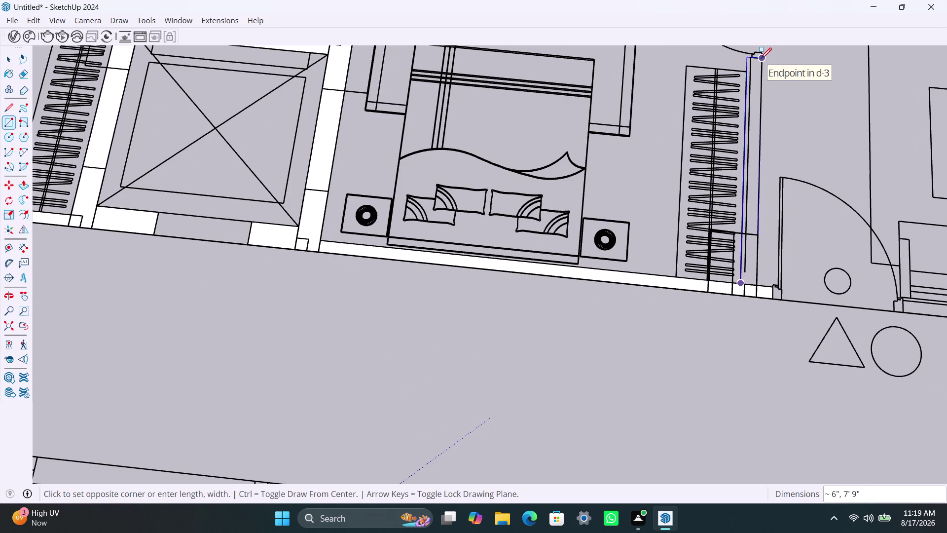
click(760, 59)
scroll(down, 3)
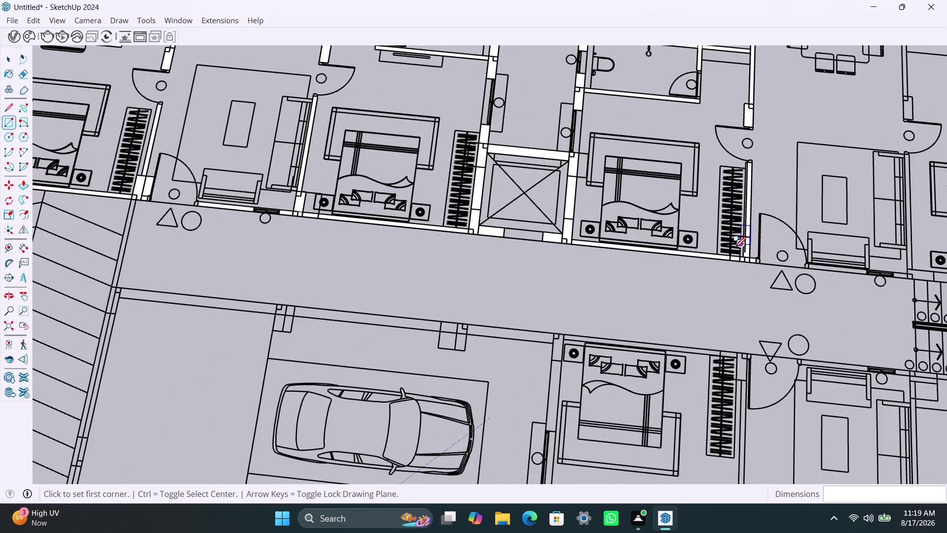
Fill the corridor wall piece beside the door, under the sofa, with a white face.
middle_drag(735, 247, 560, 272)
scroll(up, 3)
scroll(up, 3)
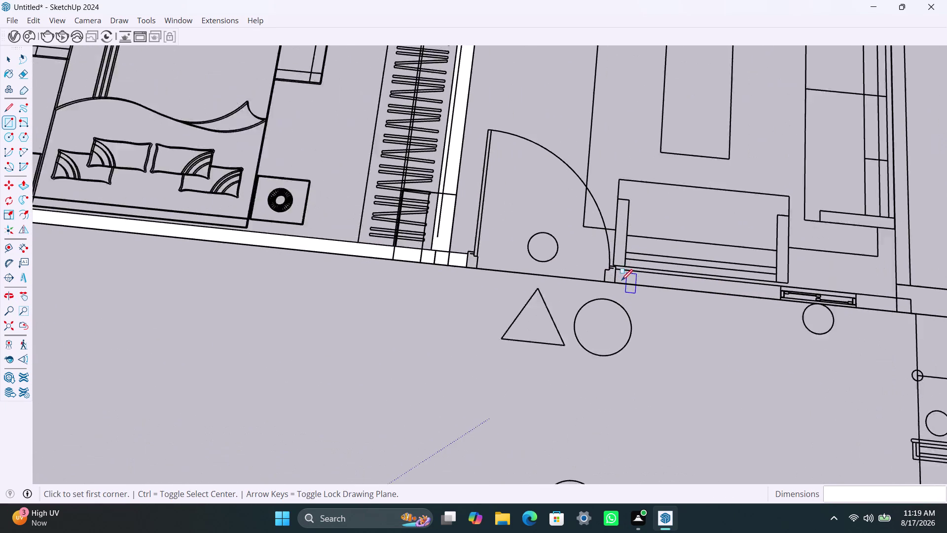
scroll(up, 3)
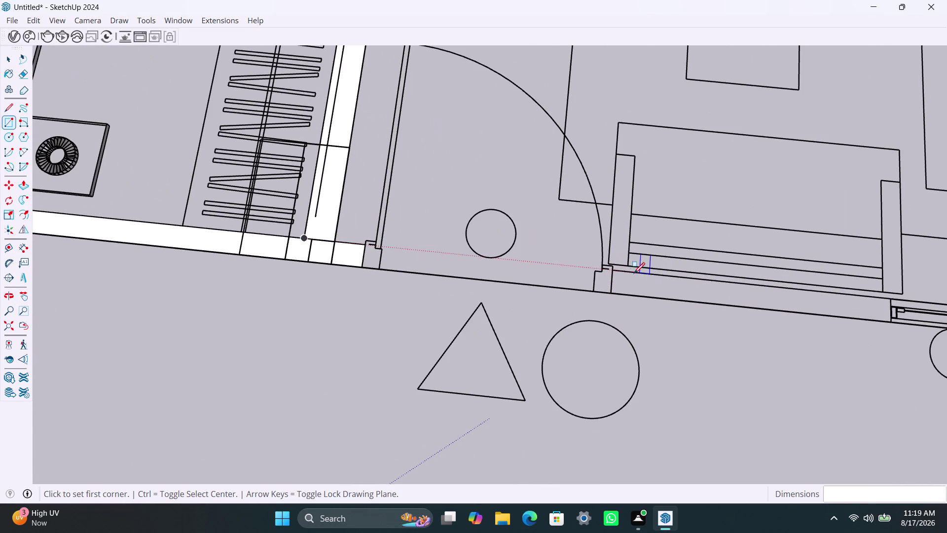
click(615, 270)
scroll(down, 3)
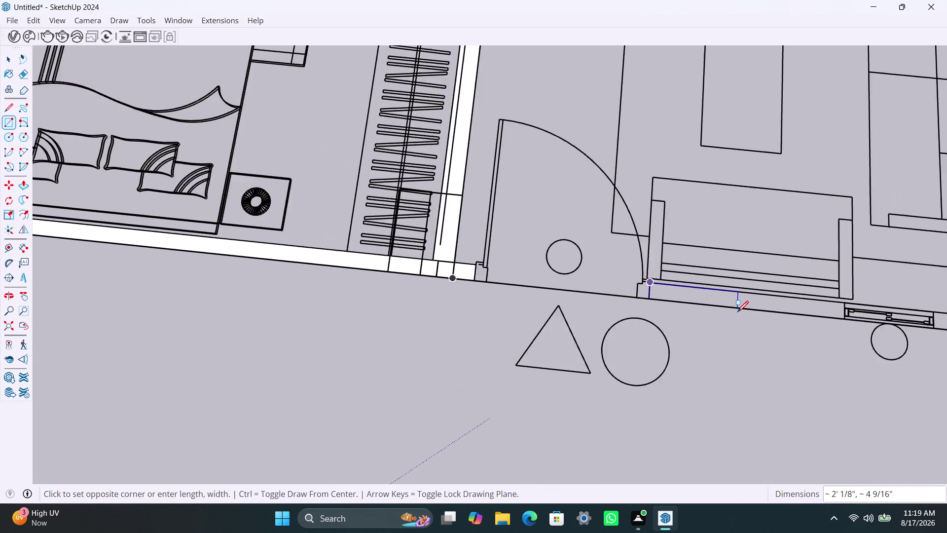
scroll(down, 3)
middle_drag(741, 312, 554, 285)
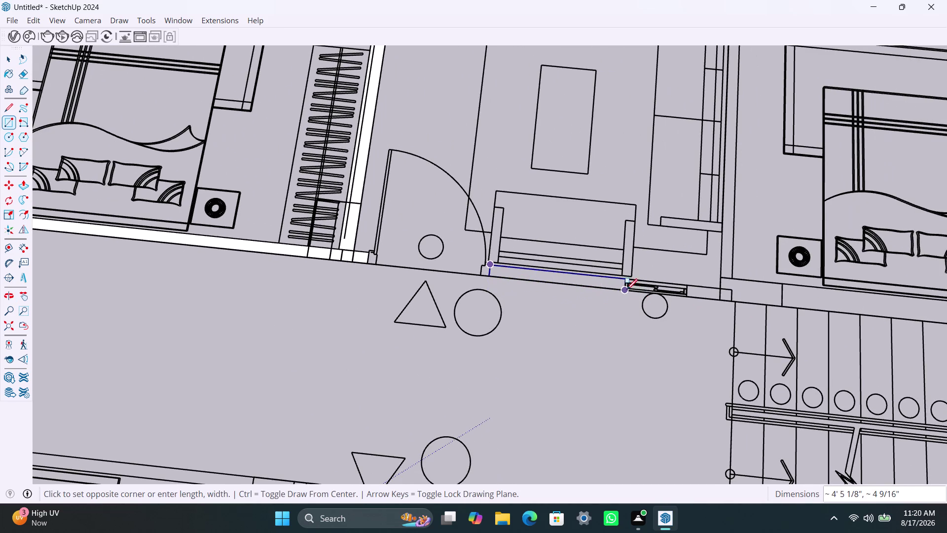
scroll(up, 3)
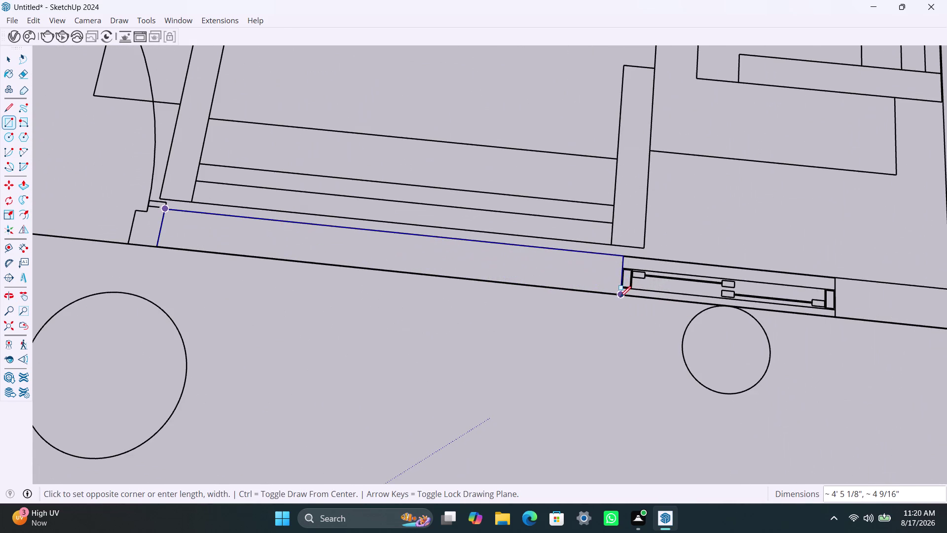
click(620, 297)
Fill the small wall pieces right of the window and at the stair corner.
scroll(down, 3)
scroll(up, 3)
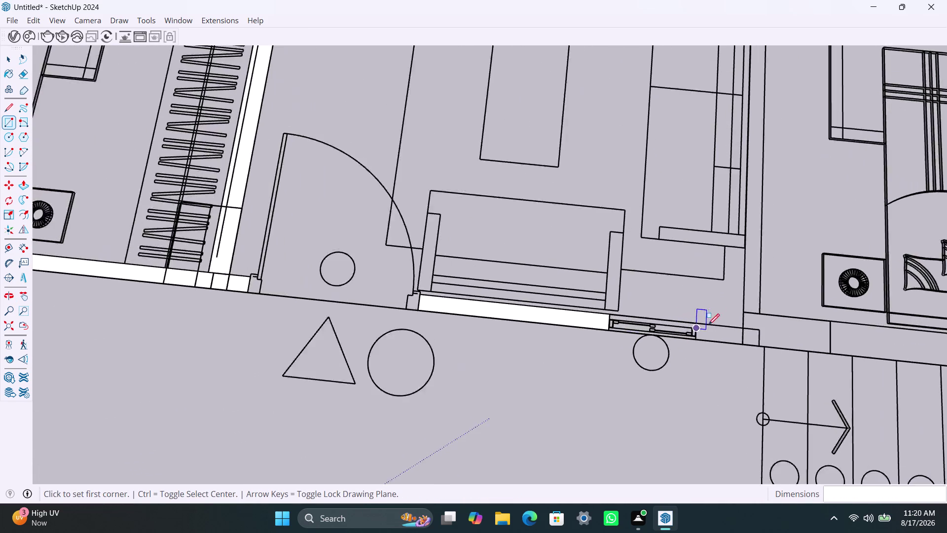
scroll(up, 3)
click(694, 312)
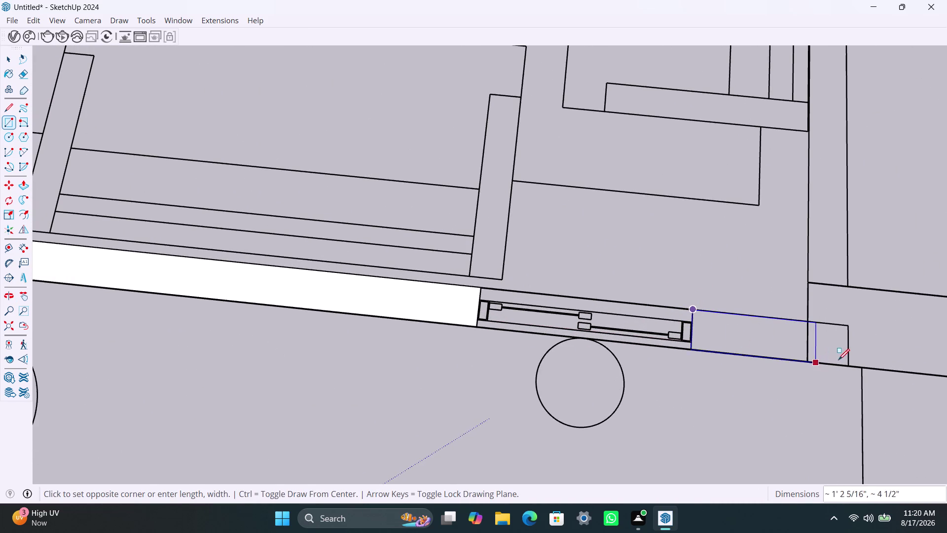
click(808, 359)
scroll(down, 3)
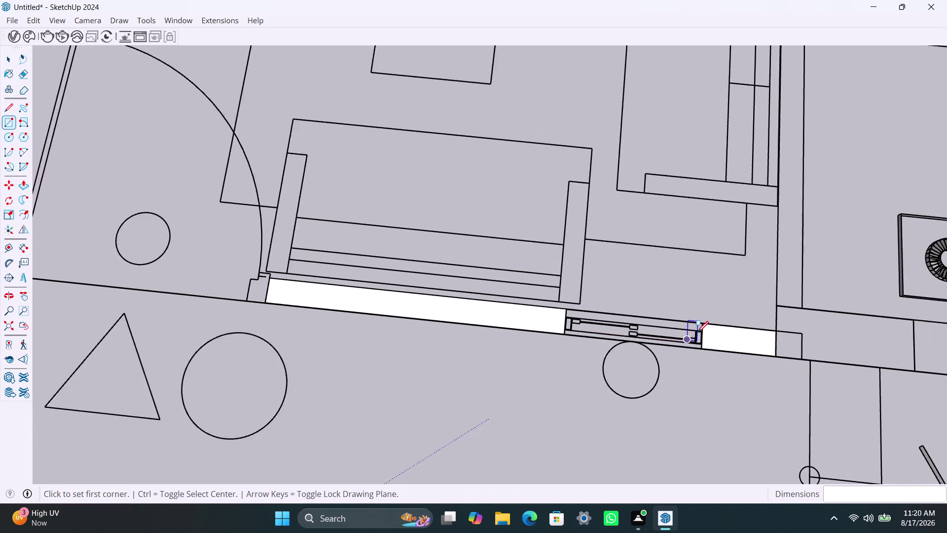
scroll(down, 3)
click(754, 313)
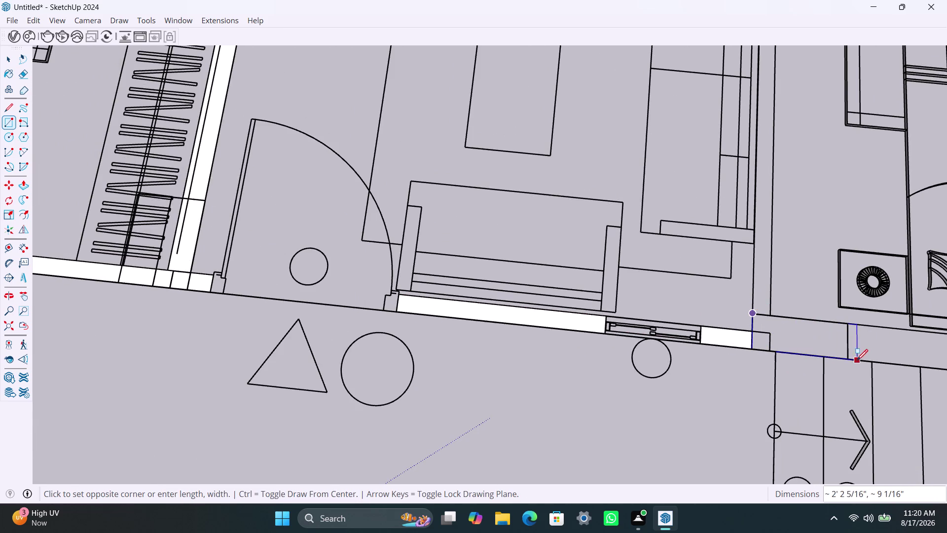
click(848, 359)
scroll(down, 3)
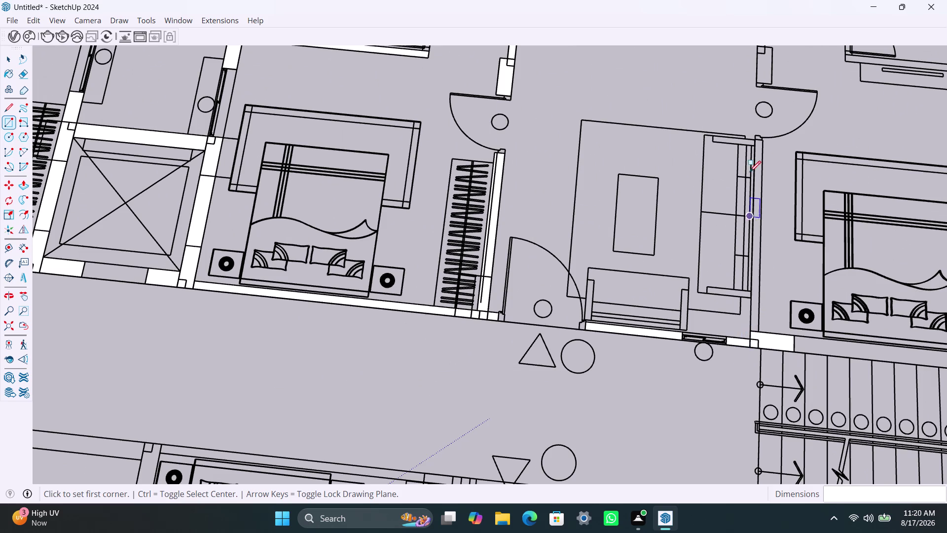
scroll(up, 3)
Trace the living room's right-hand partition wall from top to bottom.
click(754, 139)
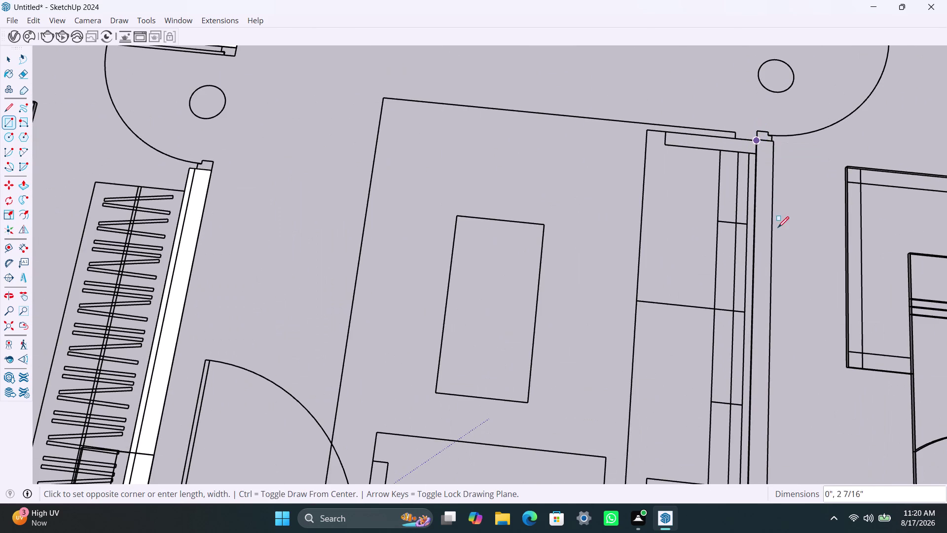
scroll(down, 3)
middle_drag(766, 327, 769, 239)
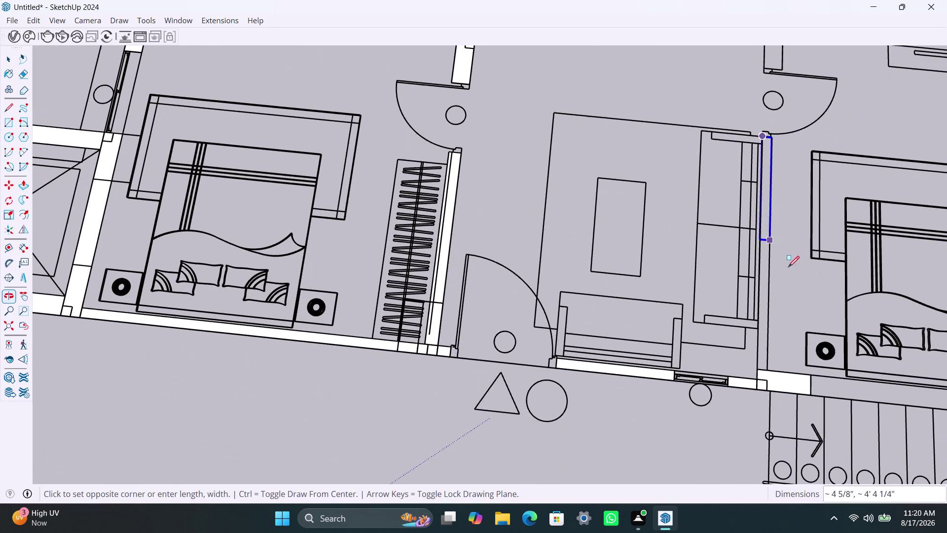
click(768, 366)
scroll(down, 3)
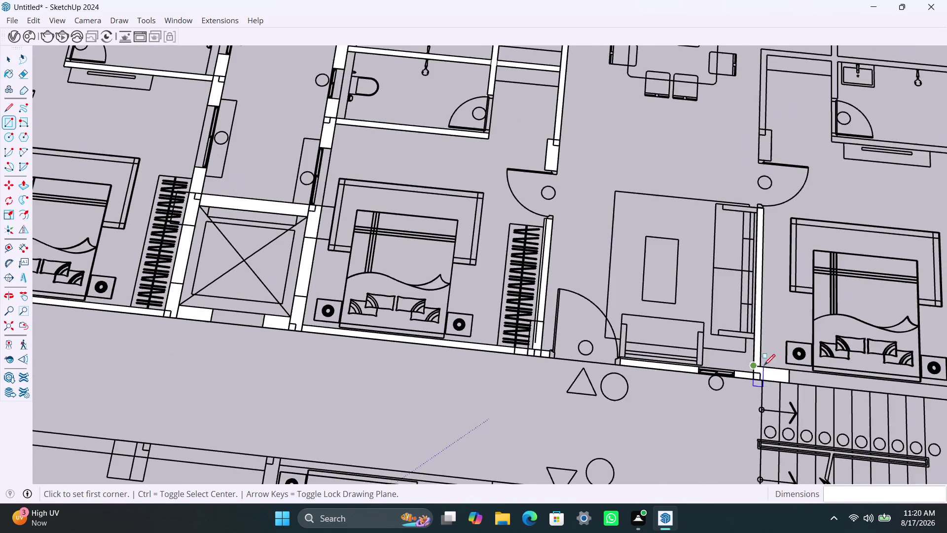
Draw a long rectangle along the wall below the right bedroom to its right end.
scroll(down, 3)
middle_drag(783, 389, 647, 337)
scroll(up, 3)
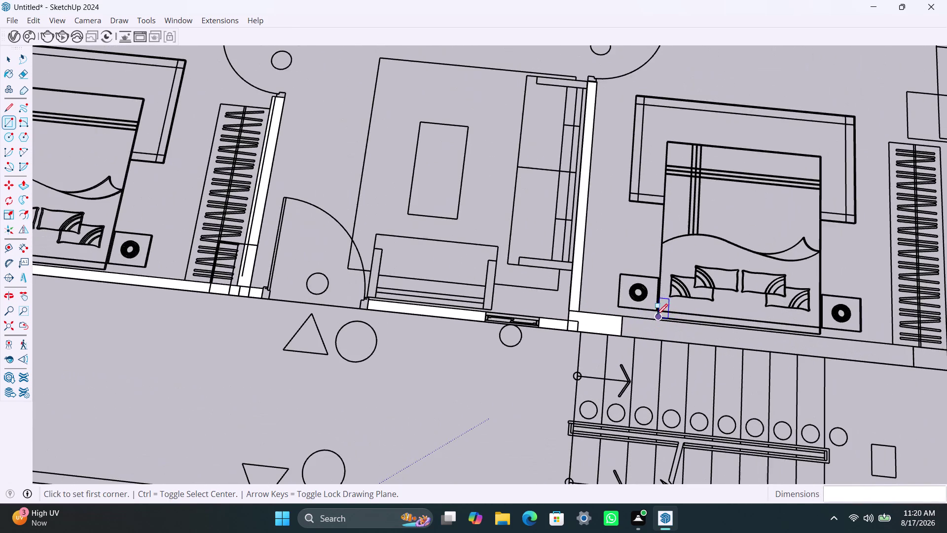
click(623, 317)
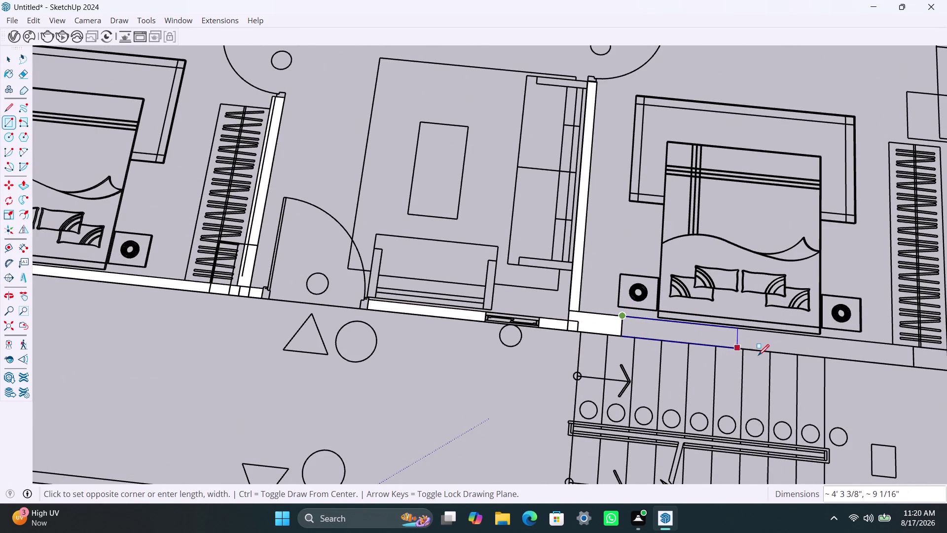
scroll(down, 3)
middle_drag(792, 356, 611, 307)
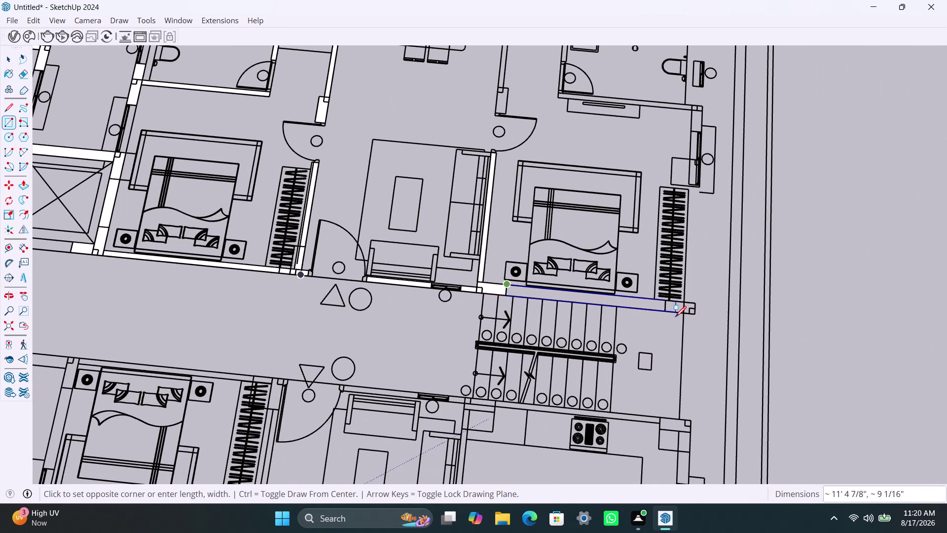
scroll(up, 3)
scroll(up, 3)
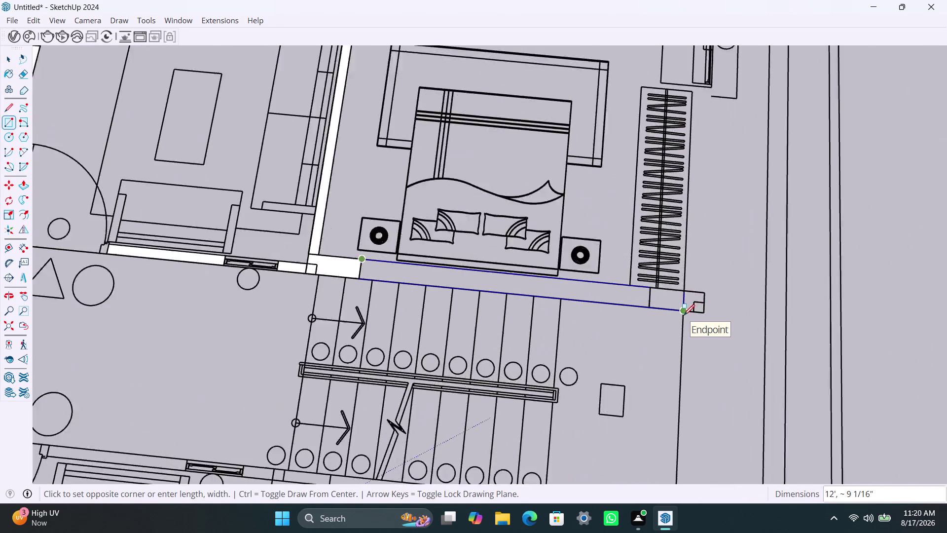
click(707, 314)
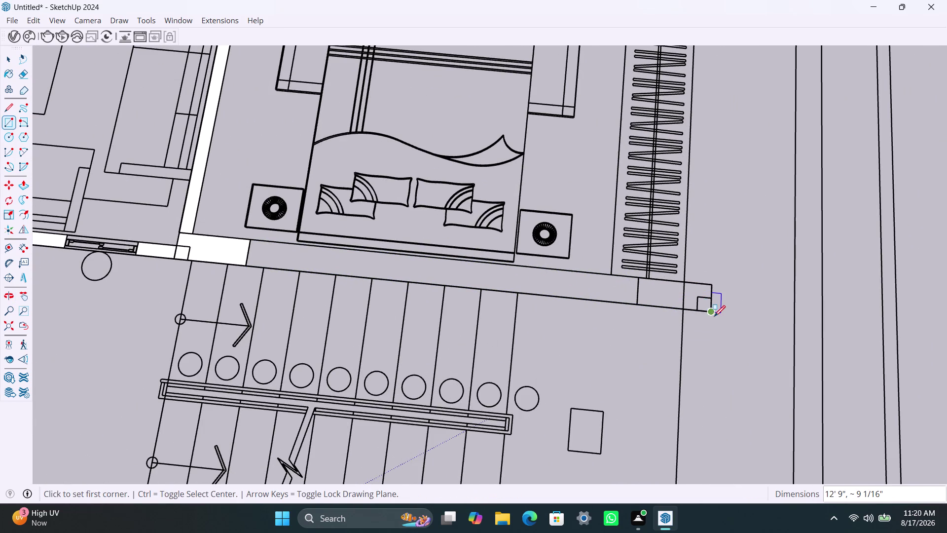
Close the small end corner piece and retrace the long wall face from its left end.
click(714, 312)
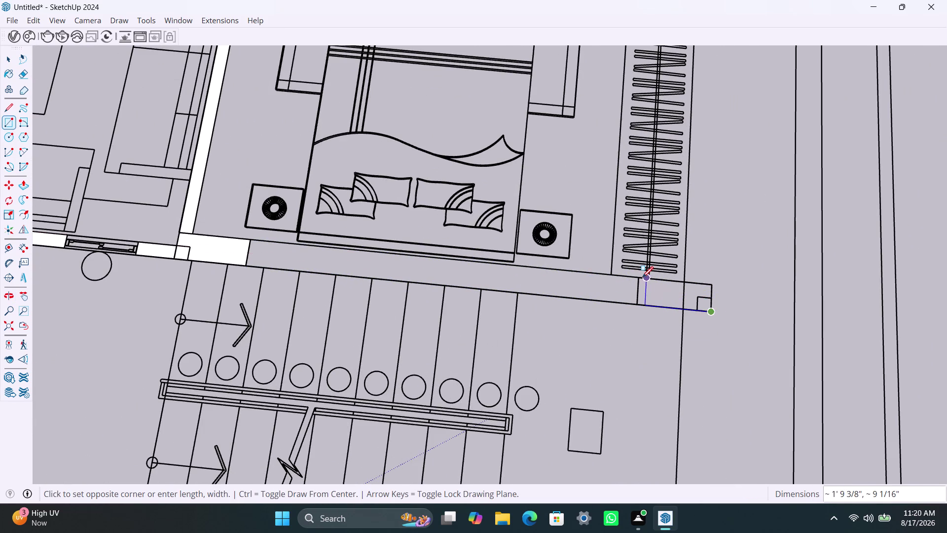
click(249, 245)
click(251, 241)
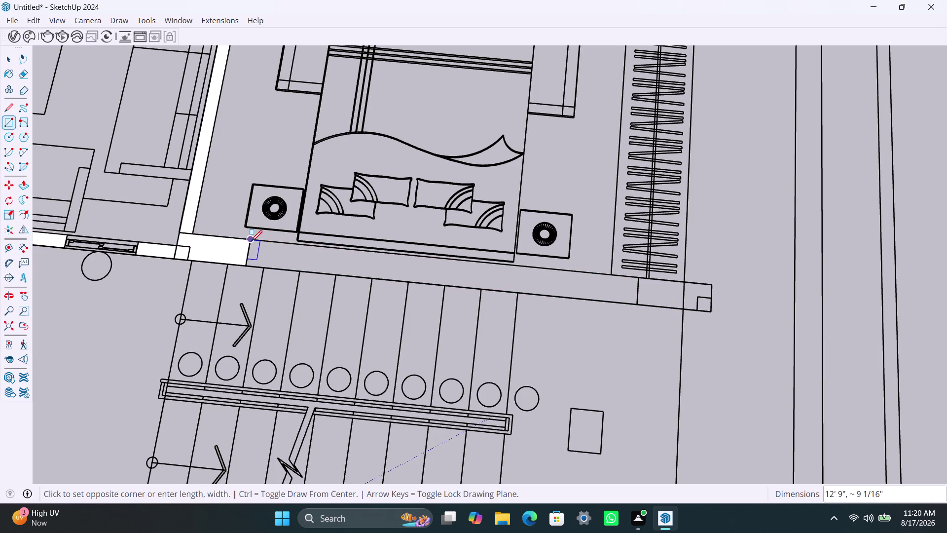
click(635, 305)
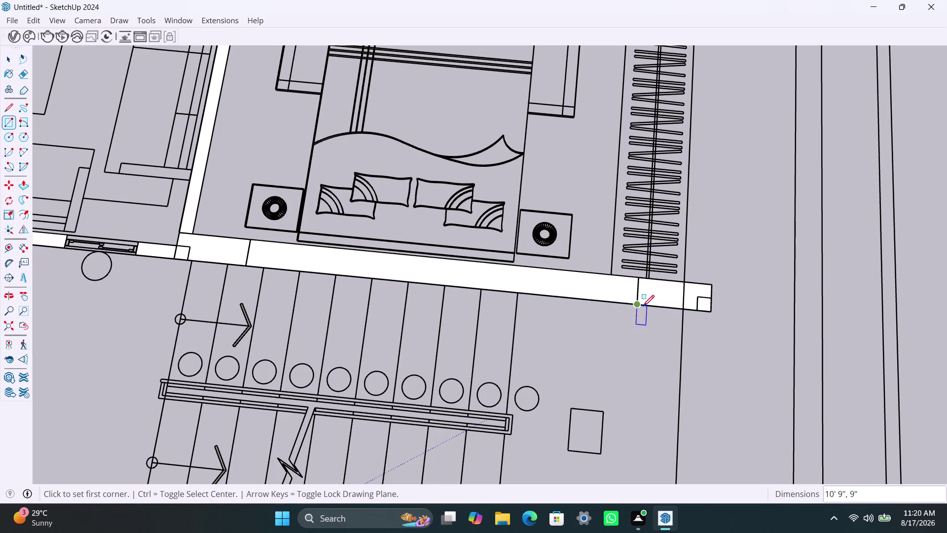
scroll(down, 3)
scroll(down, 3)
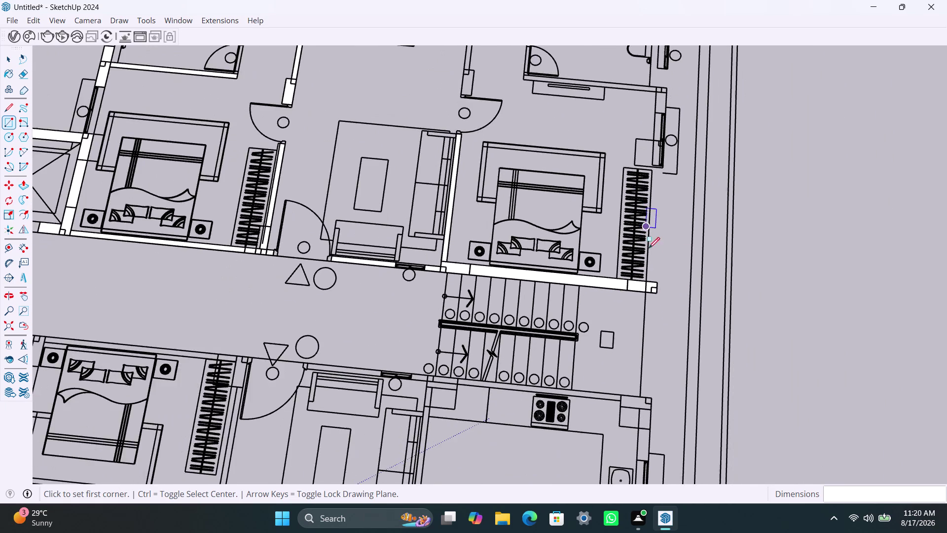
Fill the short wall block at the bathroom corner with a white face.
middle_drag(687, 268, 692, 322)
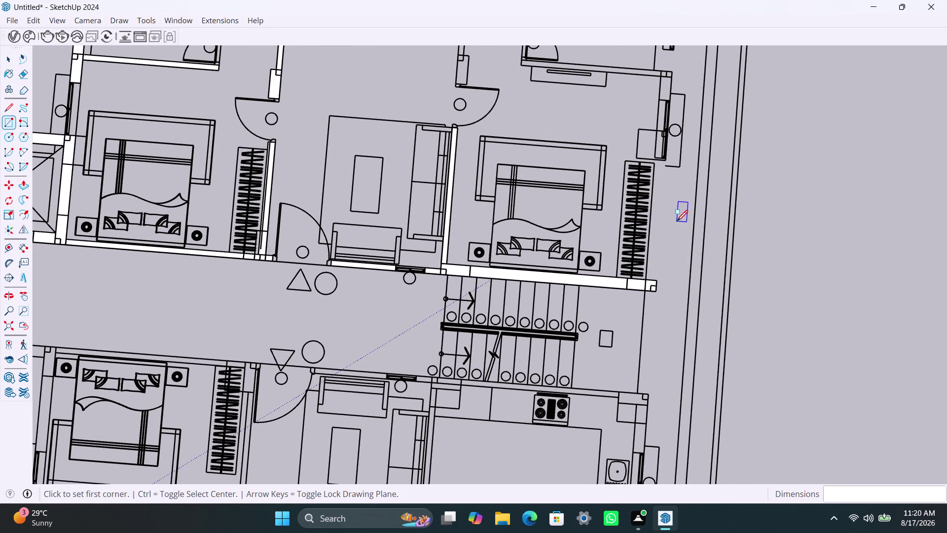
scroll(down, 3)
scroll(down, 3)
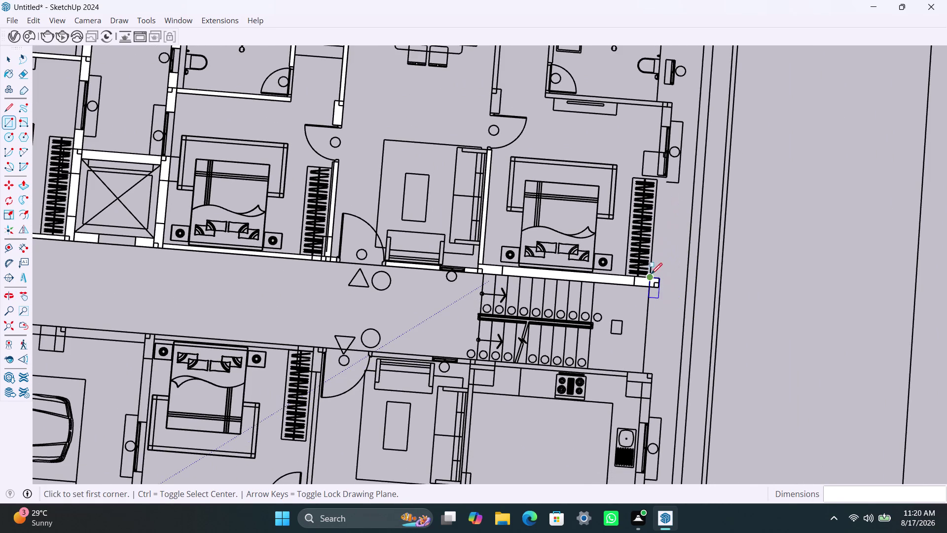
scroll(up, 3)
scroll(up, 3)
scroll(down, 3)
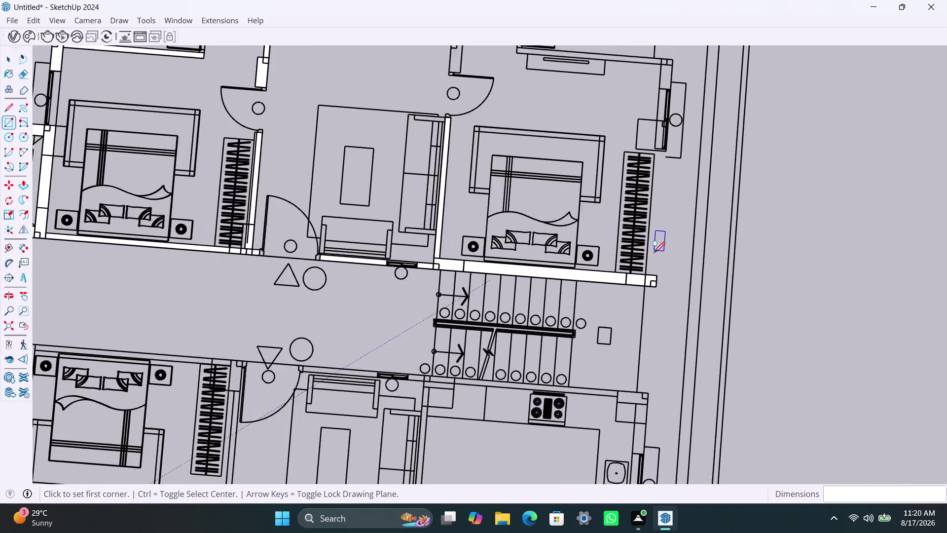
scroll(down, 3)
scroll(up, 3)
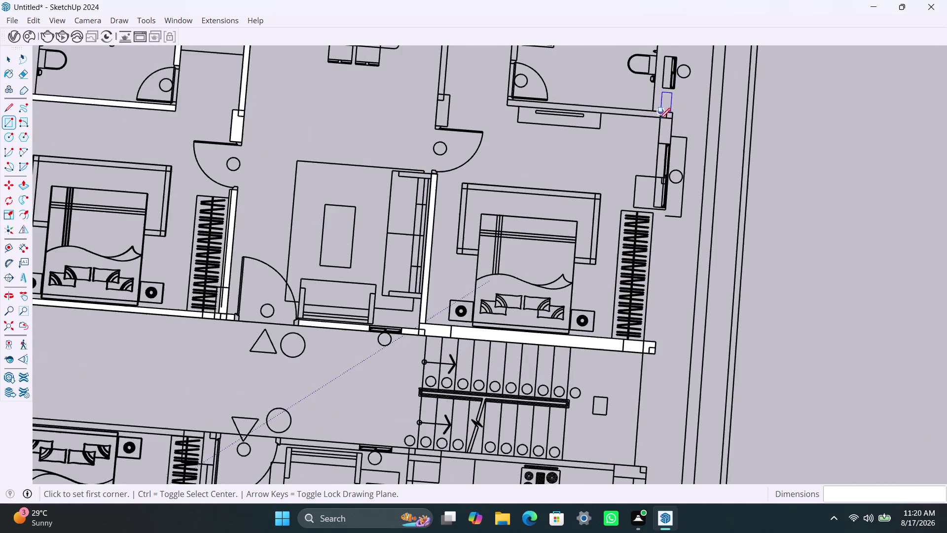
scroll(up, 3)
click(660, 117)
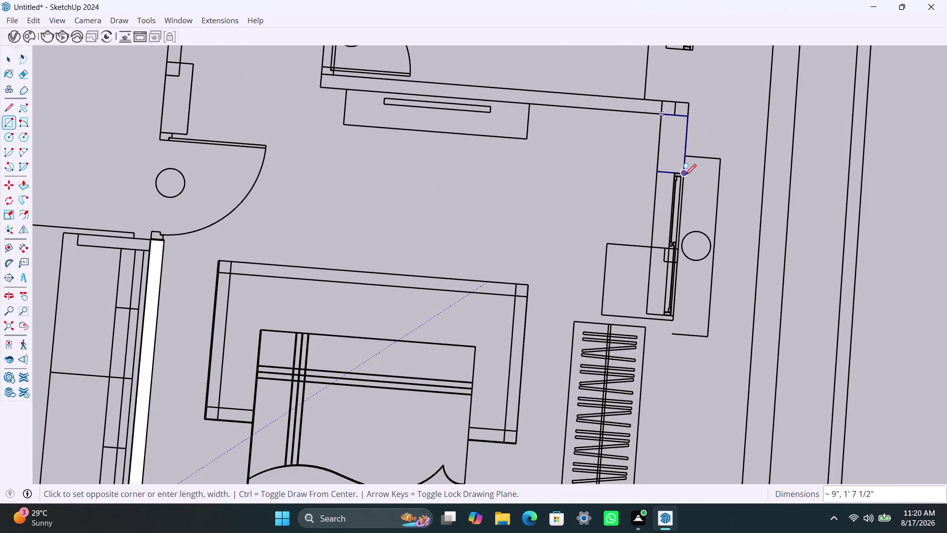
click(685, 174)
Trace the outer wall along the right bedroom's wardrobe as a white face.
scroll(down, 3)
scroll(down, 3)
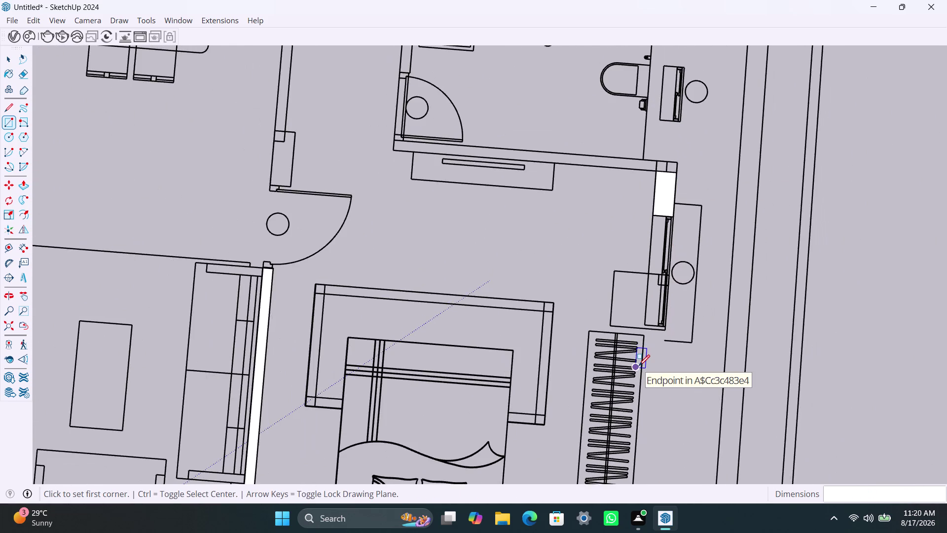
scroll(down, 3)
middle_drag(641, 364, 634, 254)
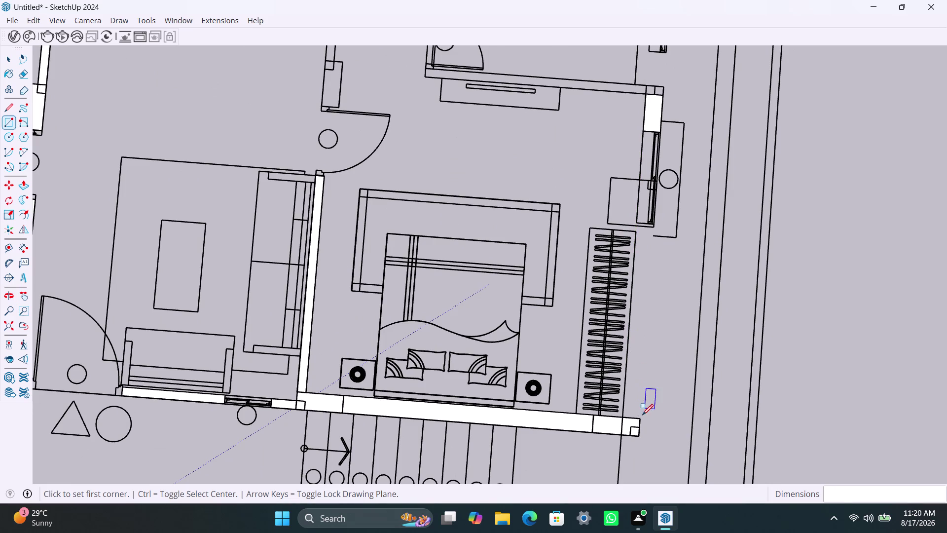
click(637, 417)
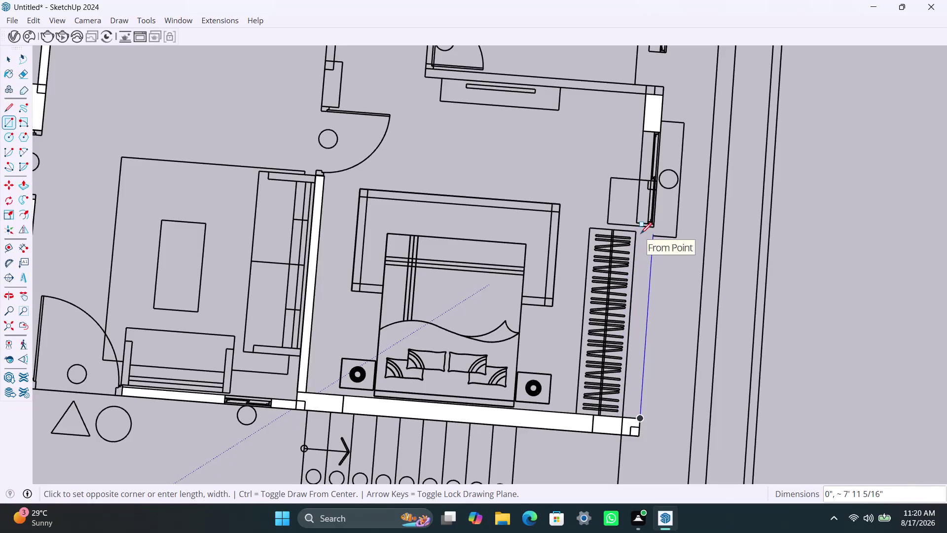
click(637, 233)
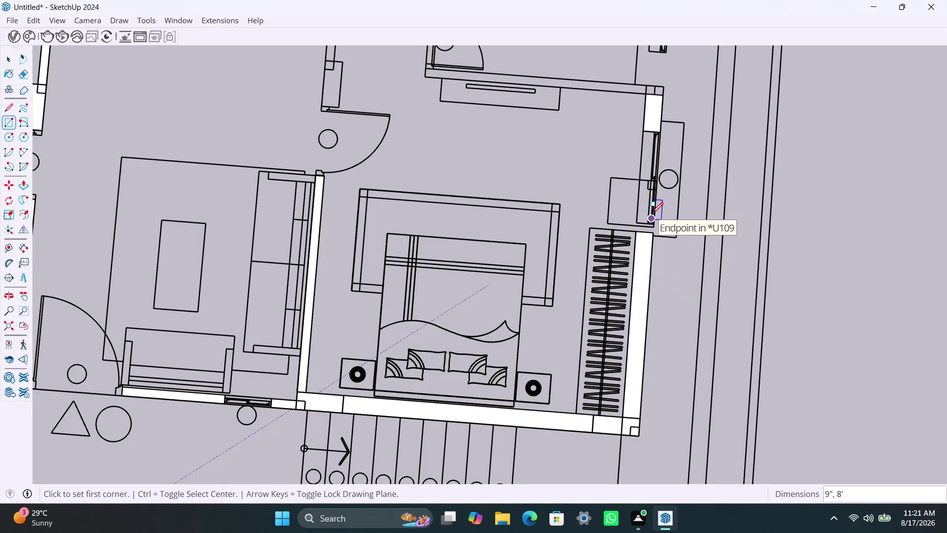
scroll(down, 3)
scroll(down, 3)
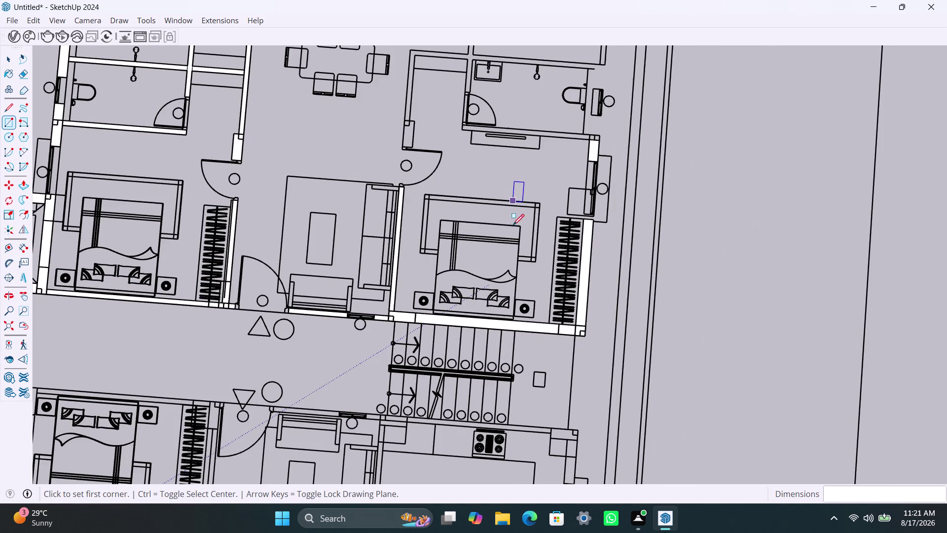
middle_drag(505, 262, 511, 283)
Trace the short wall by the door, the left wall and the top wall near the dining area.
middle_drag(520, 184, 541, 337)
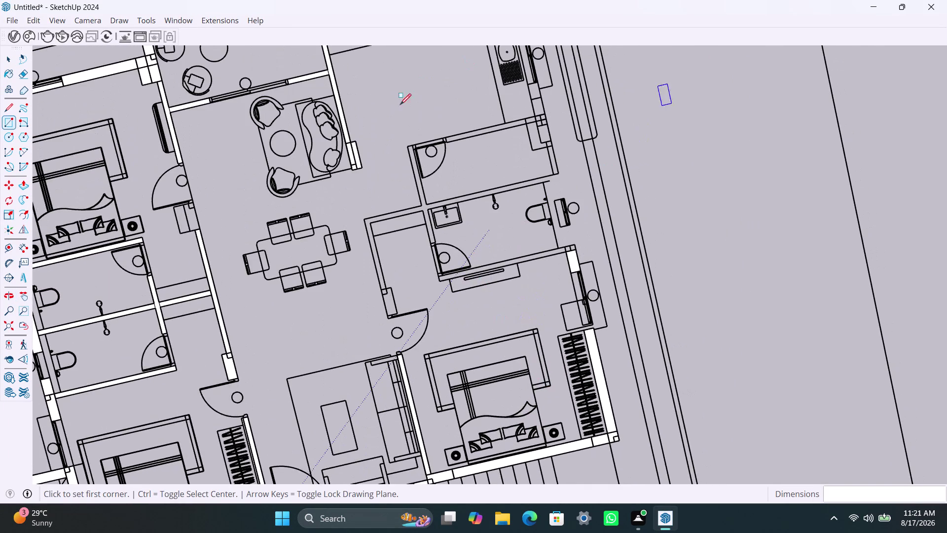
scroll(up, 3)
scroll(up, 3)
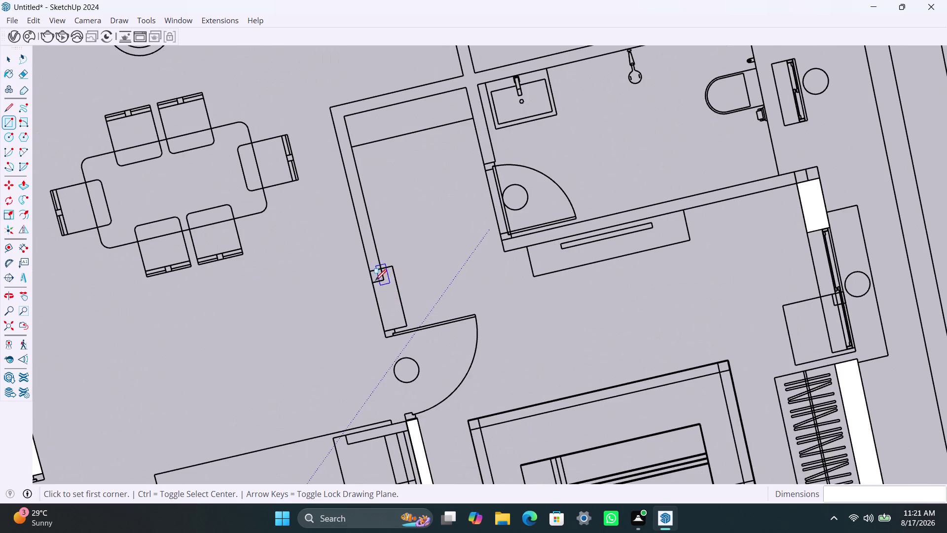
click(368, 272)
click(407, 327)
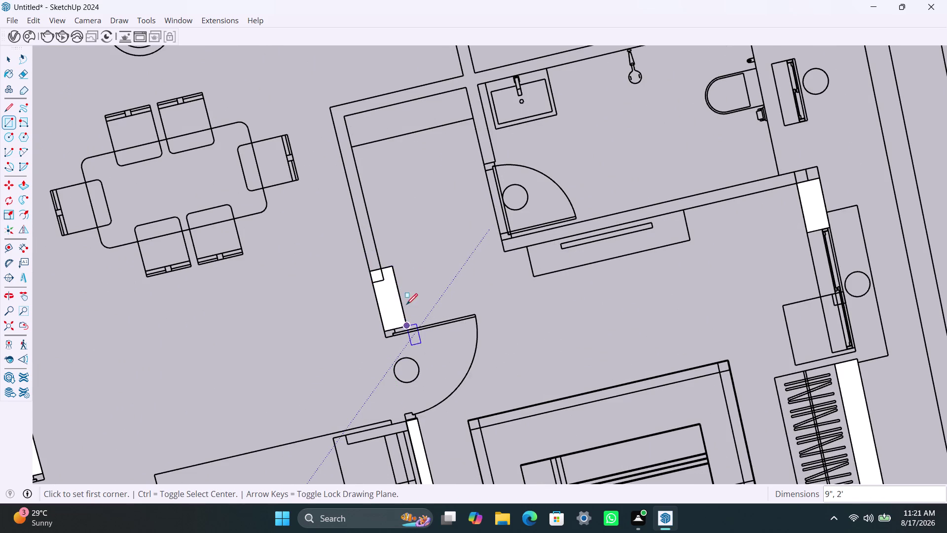
click(378, 266)
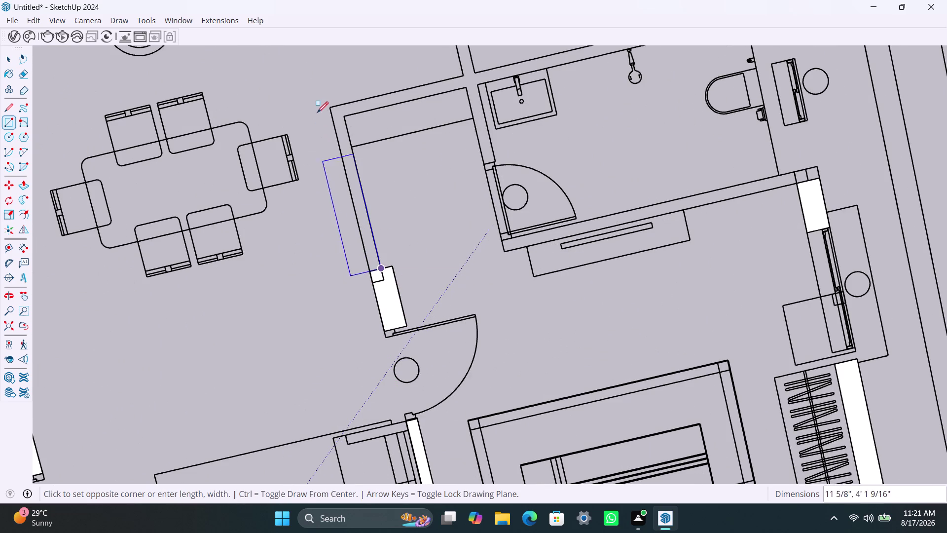
click(330, 109)
click(340, 104)
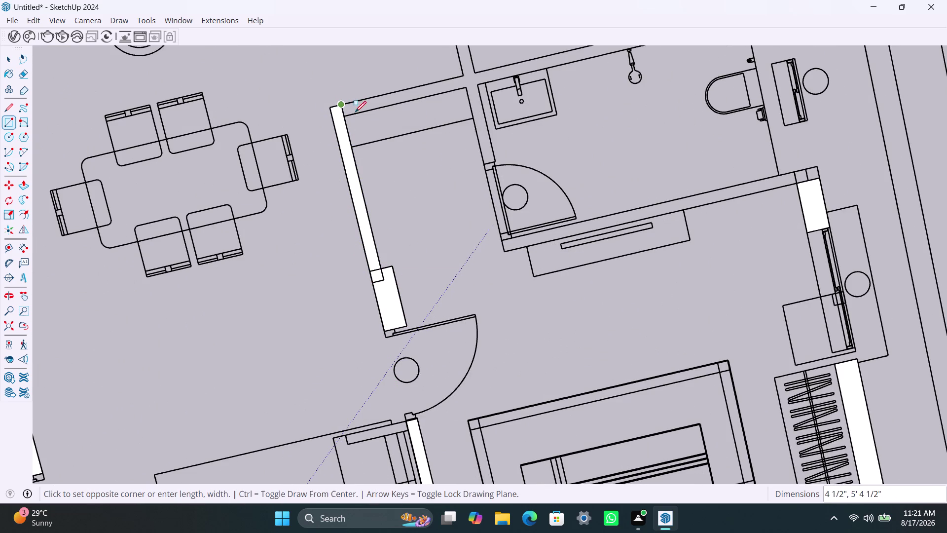
click(465, 88)
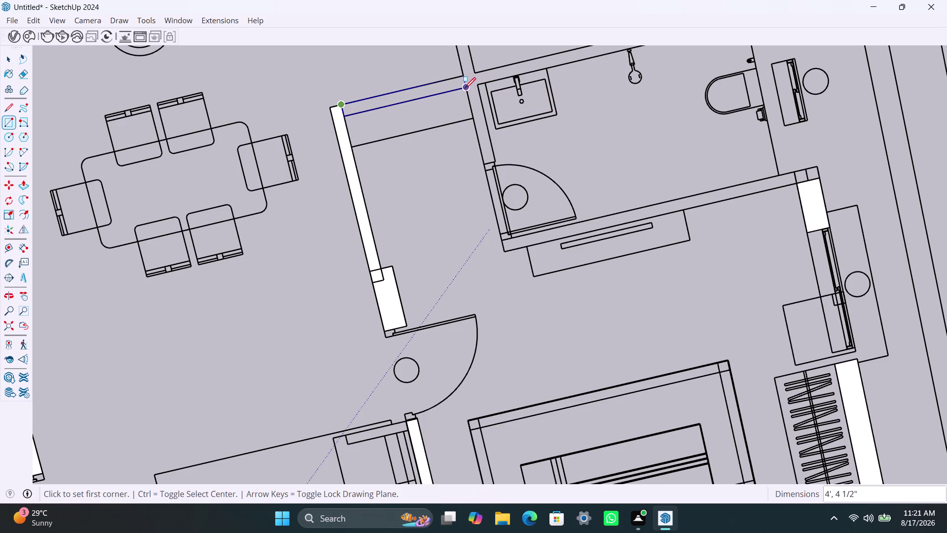
Fill the lower bathroom wall and the bathroom's tall left wall with white faces.
click(503, 239)
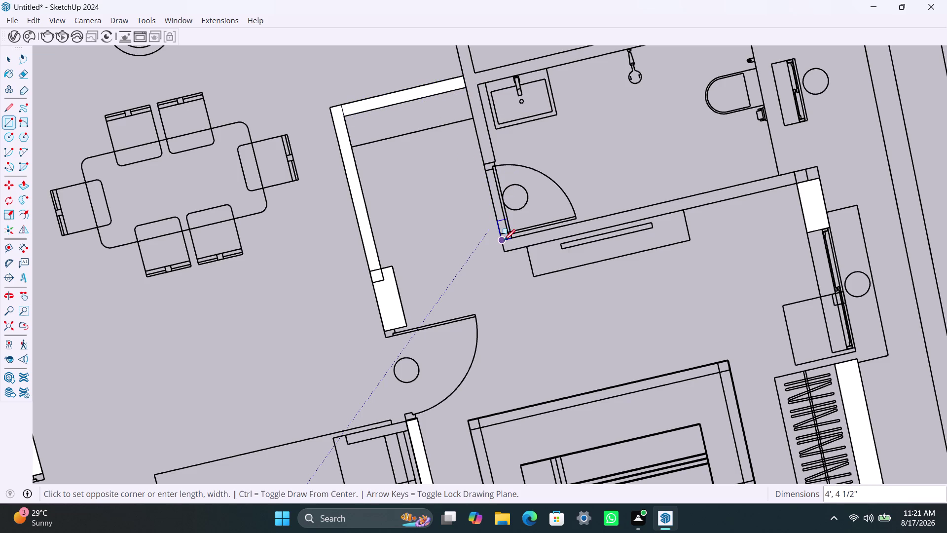
click(819, 179)
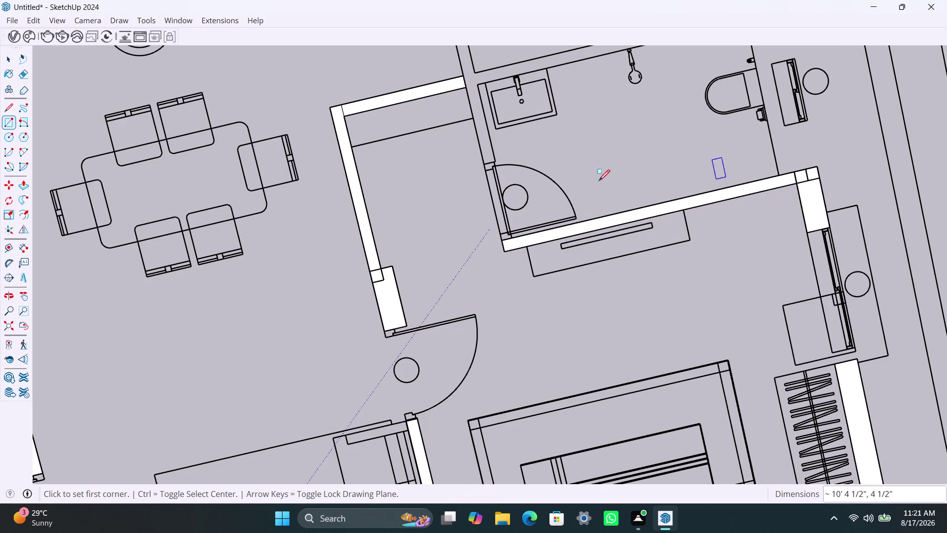
scroll(down, 3)
scroll(down, 3)
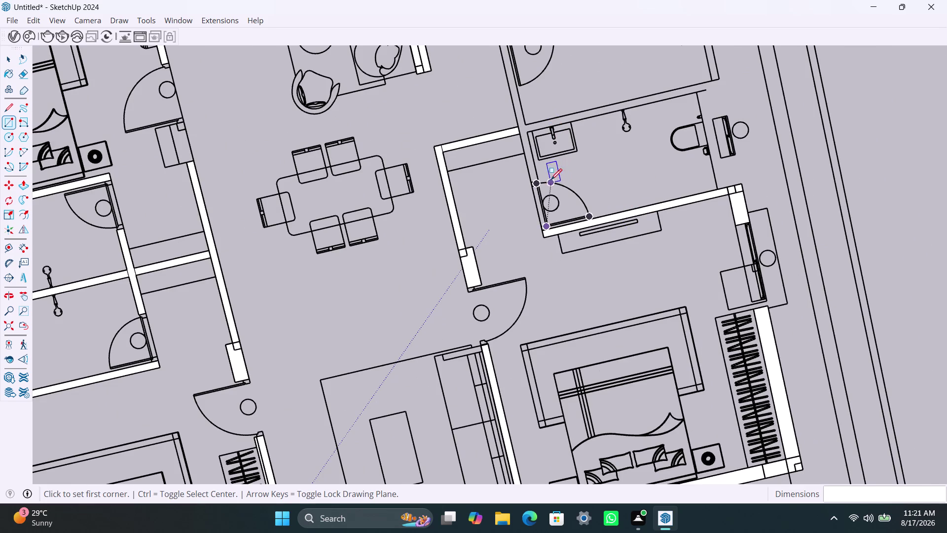
scroll(up, 3)
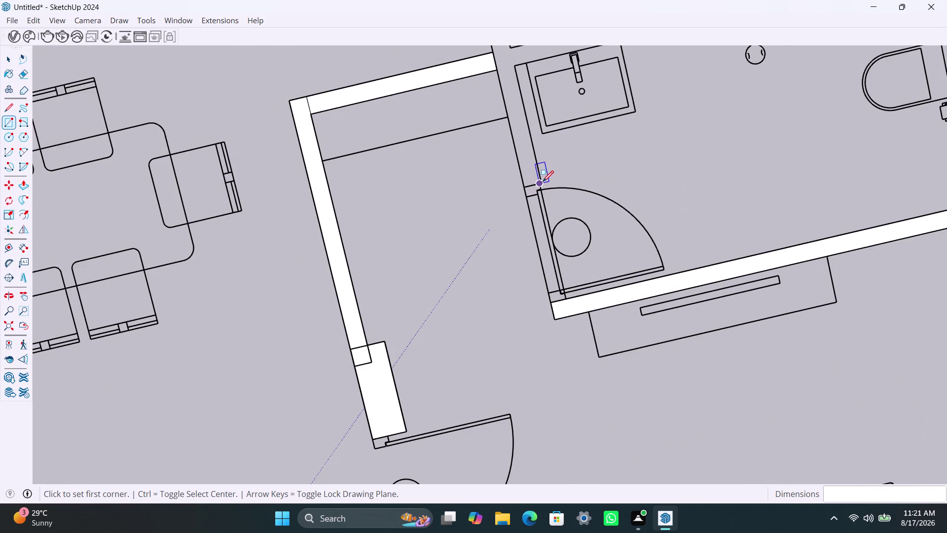
scroll(up, 3)
click(512, 190)
scroll(down, 3)
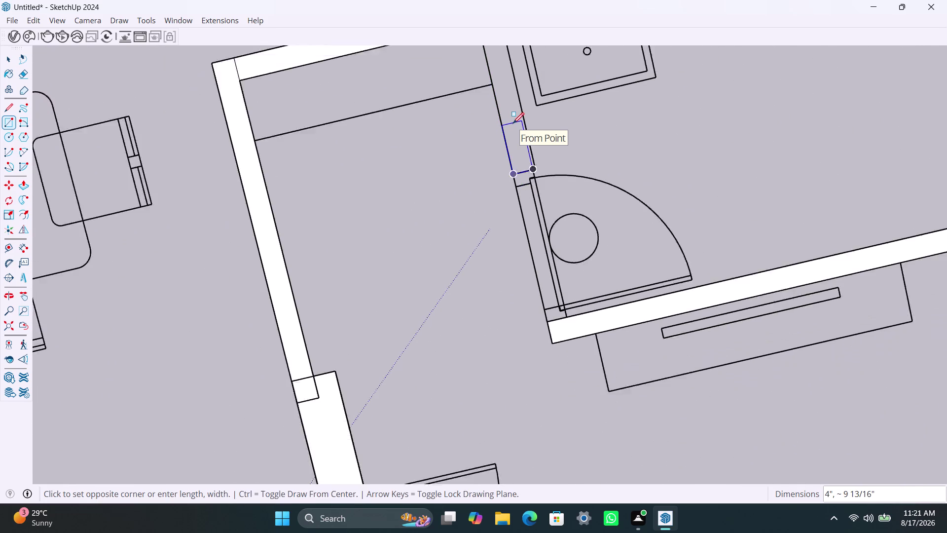
scroll(down, 3)
scroll(down, 3)
middle_drag(514, 144, 478, 275)
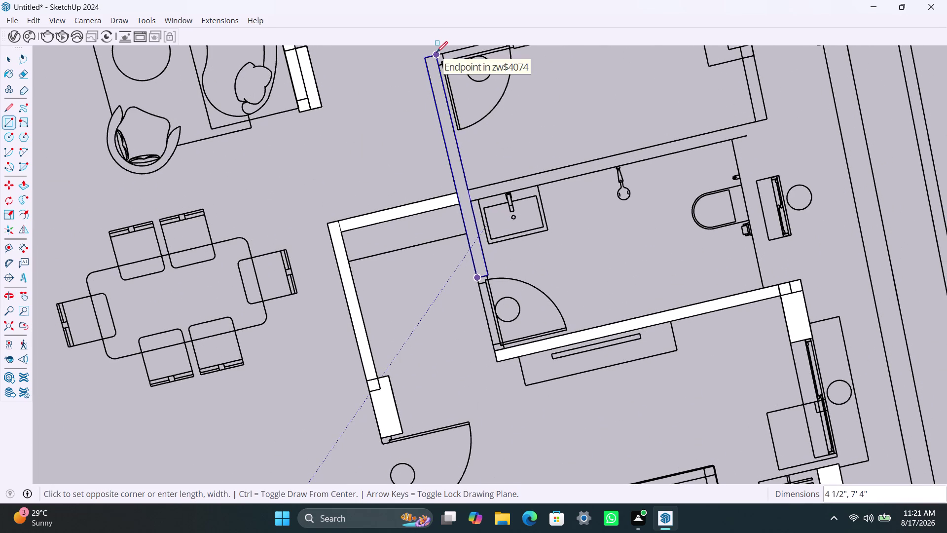
click(436, 53)
Trace the upper bathroom wall and begin the next wall segment.
click(472, 190)
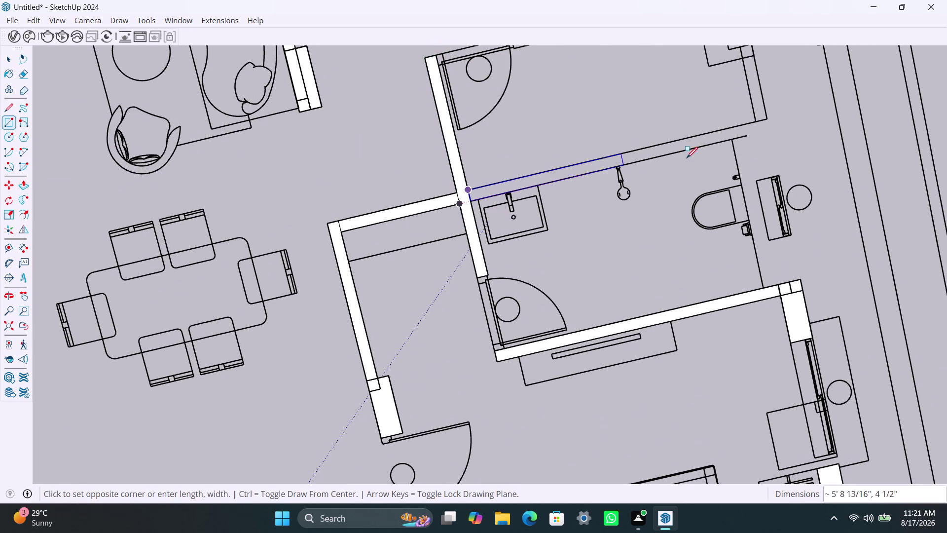
click(770, 134)
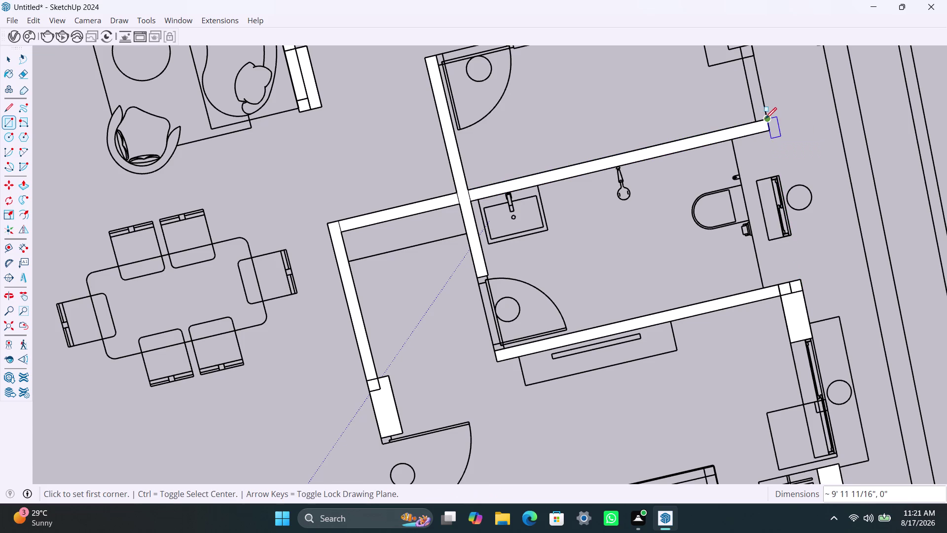
click(767, 118)
scroll(down, 3)
Finish the upper room's right wall, top wall and top-right corner faces.
middle_drag(748, 65, 713, 132)
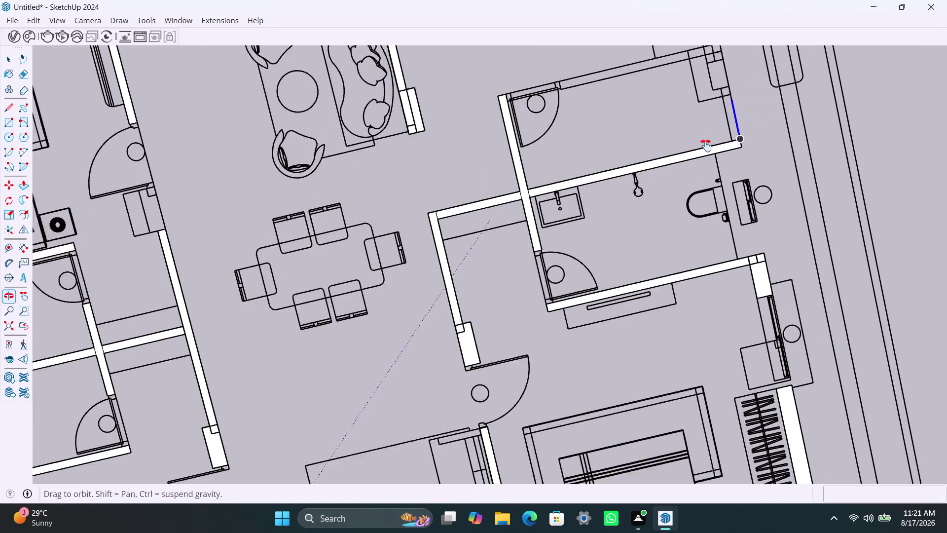
middle_drag(712, 132, 688, 187)
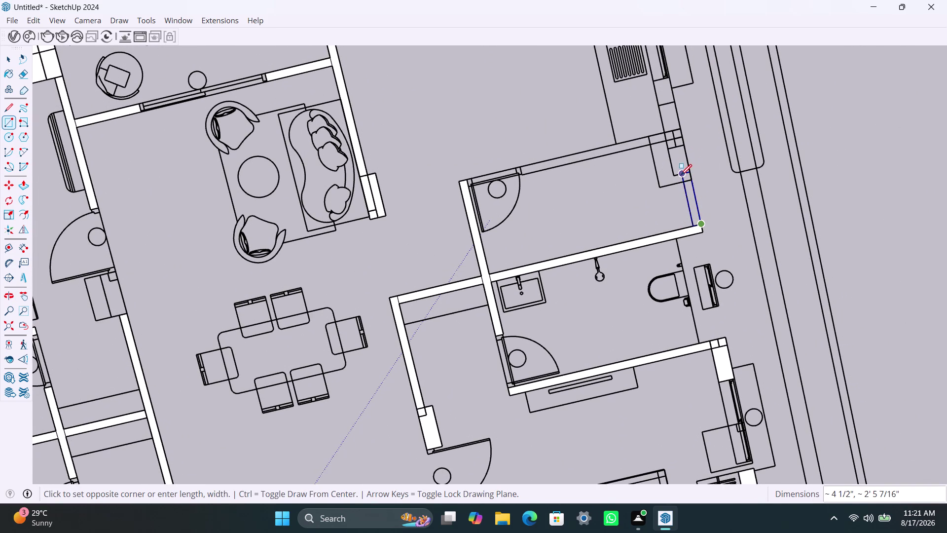
click(681, 175)
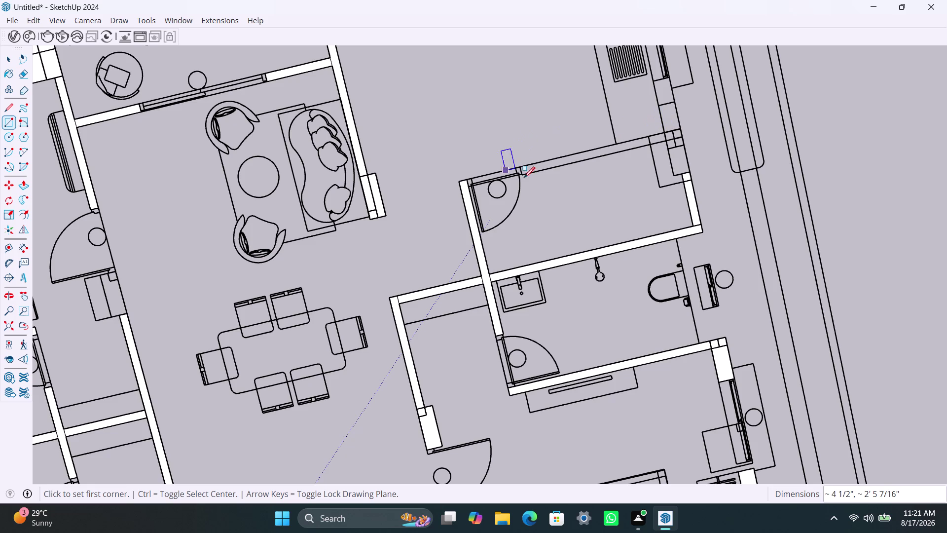
scroll(up, 3)
click(519, 168)
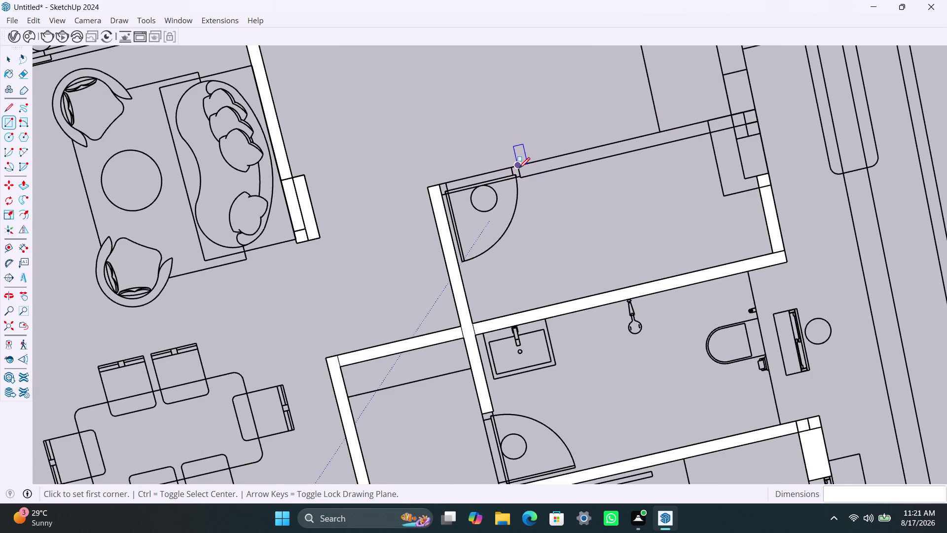
click(755, 124)
click(734, 125)
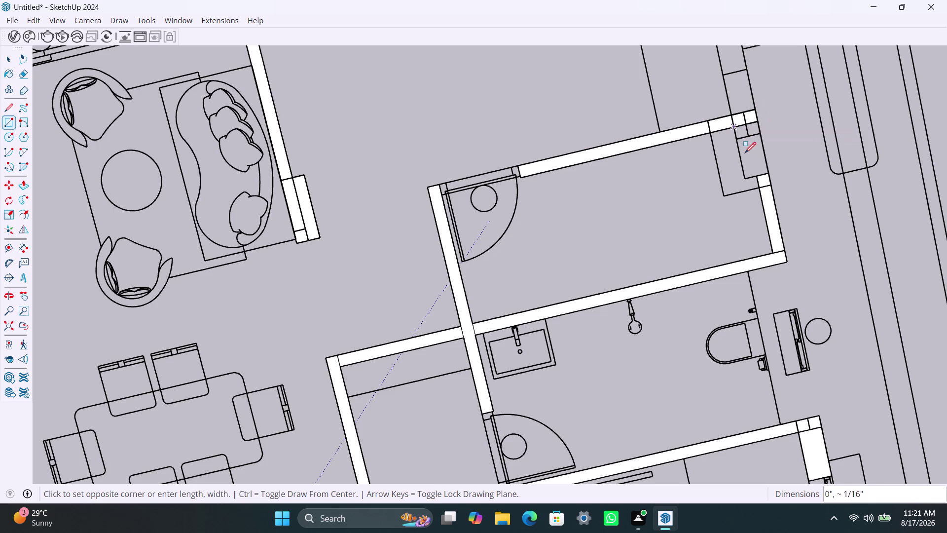
click(769, 173)
Fill the kitchen's right wall, corner block and wall piece beside the sink.
scroll(down, 3)
middle_drag(708, 237, 676, 313)
click(659, 96)
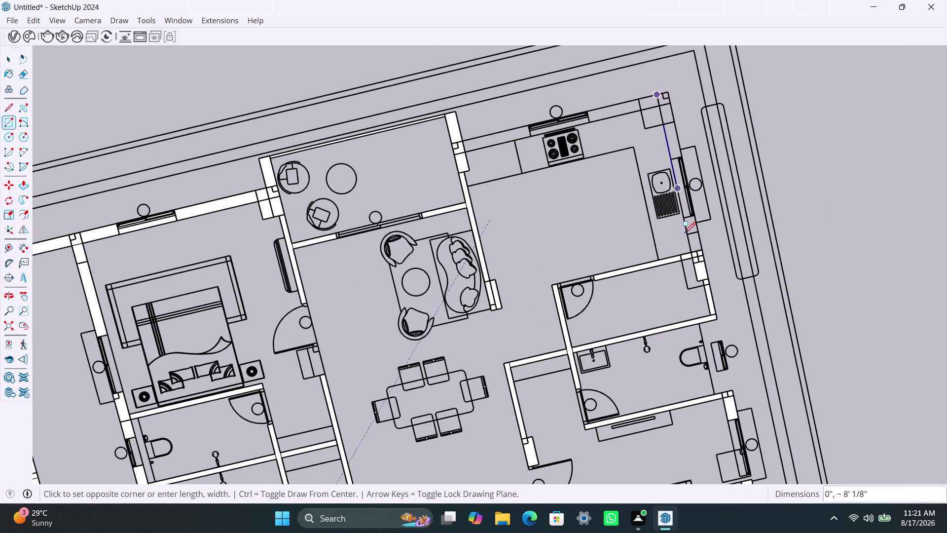
click(685, 154)
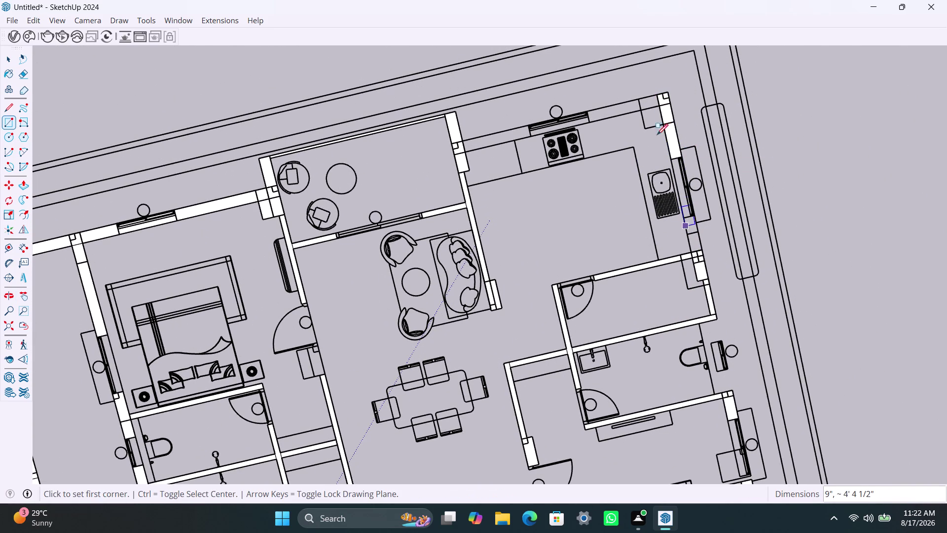
click(639, 98)
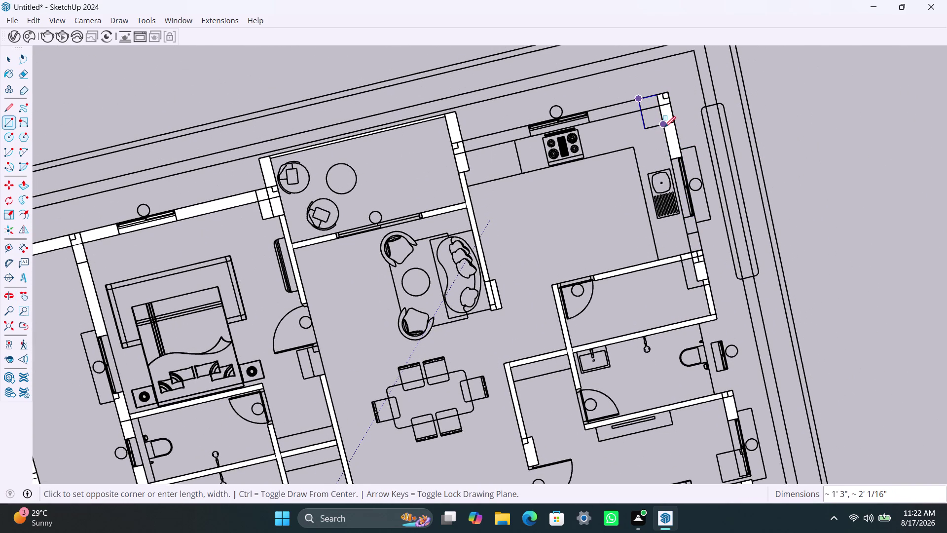
click(664, 127)
click(687, 218)
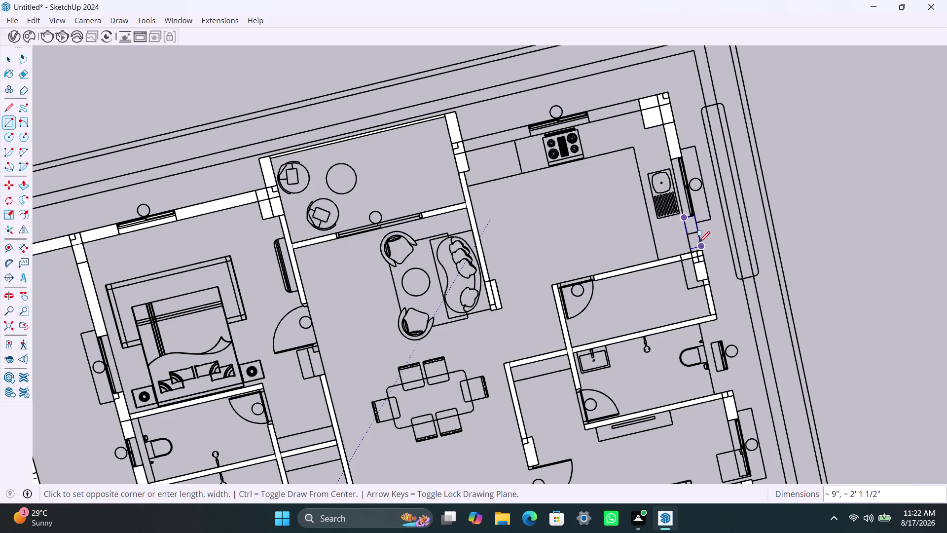
click(699, 246)
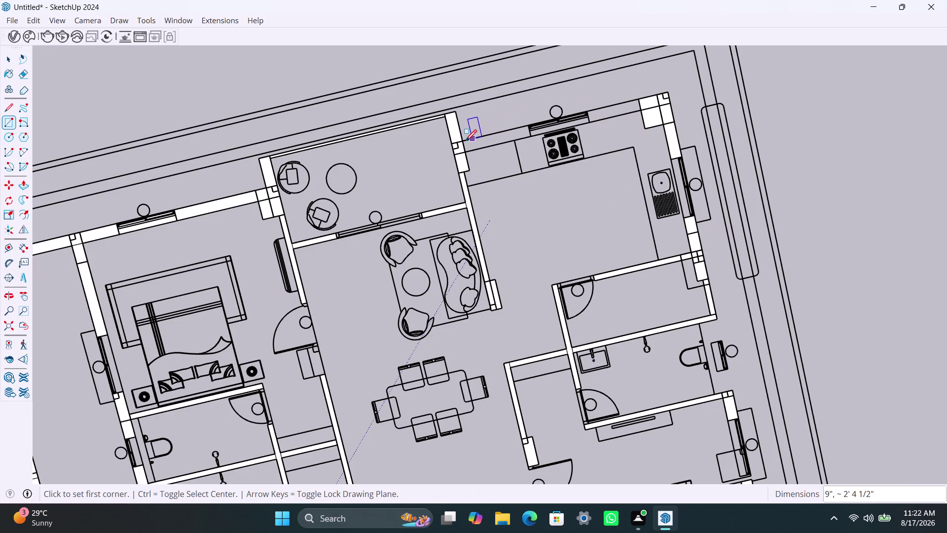
Trace the kitchen top wall pieces either side of the window, then start saving.
click(464, 140)
click(533, 137)
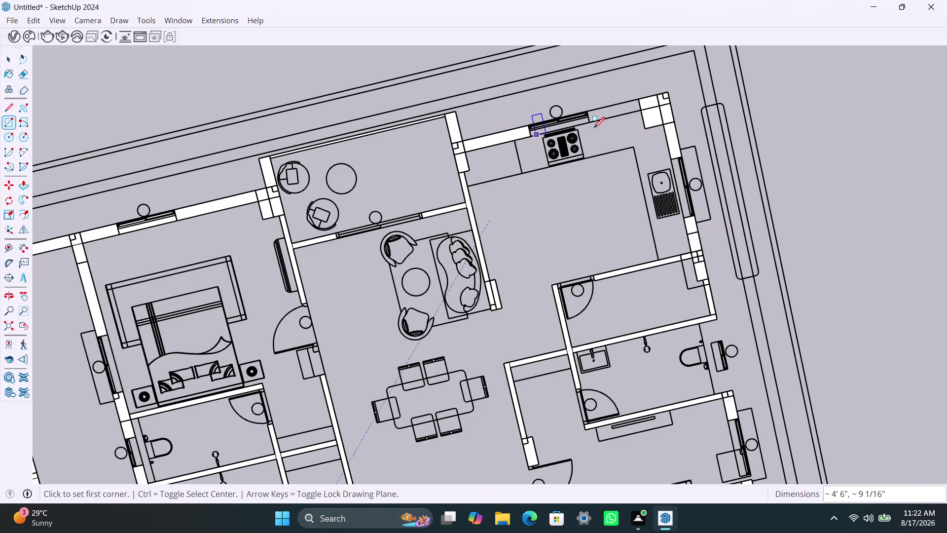
click(591, 110)
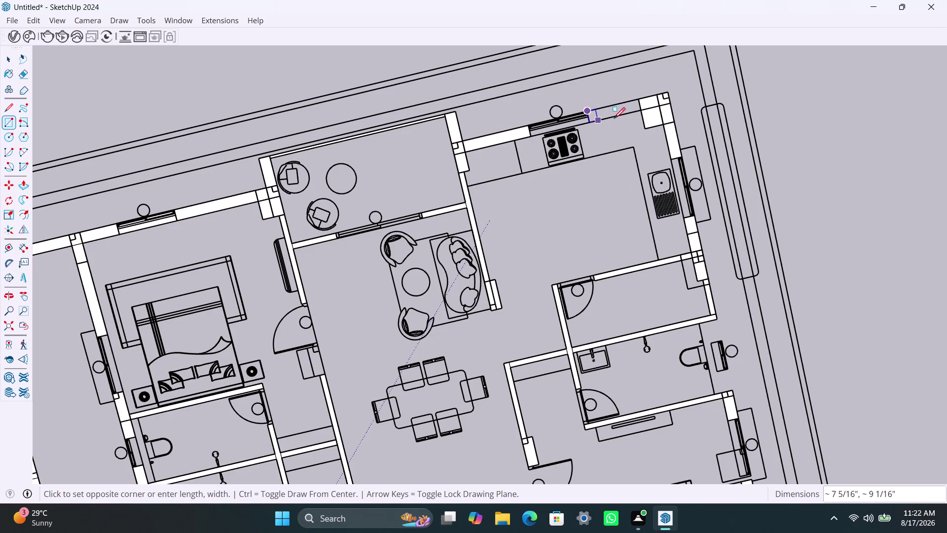
click(644, 112)
scroll(down, 3)
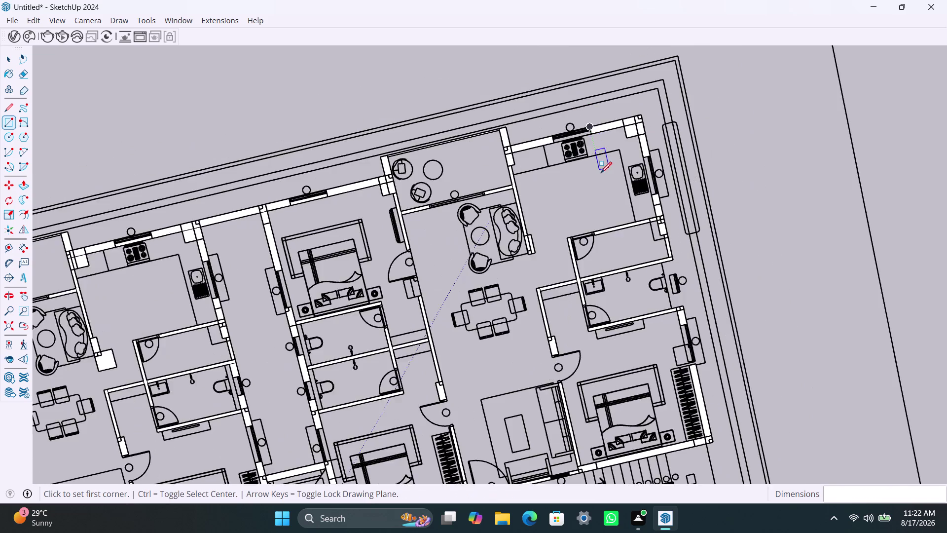
scroll(down, 3)
scroll(down, 3)
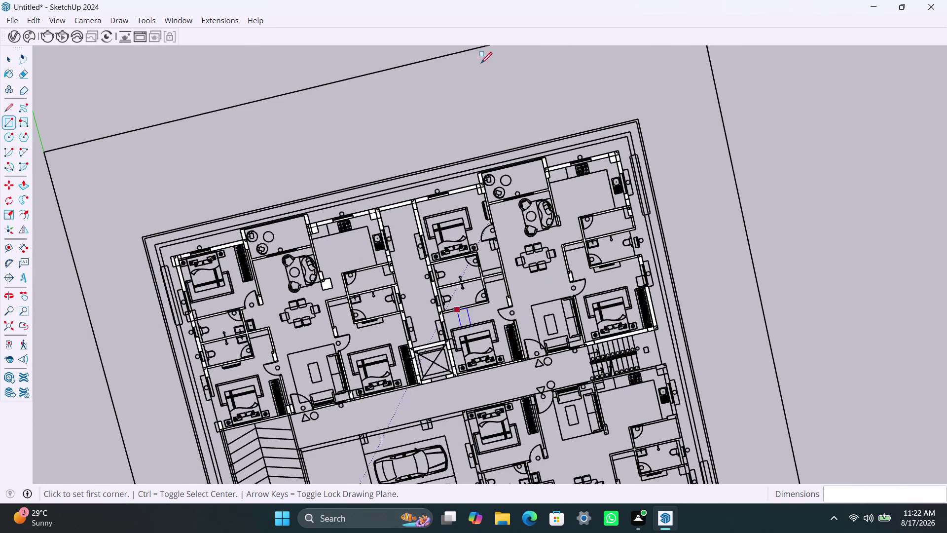
scroll(down, 3)
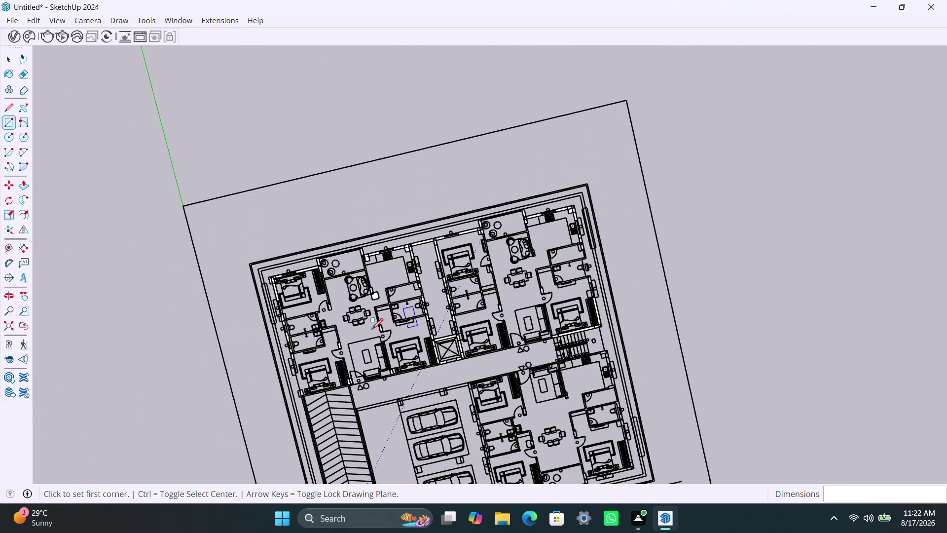
key(ctrl+s)
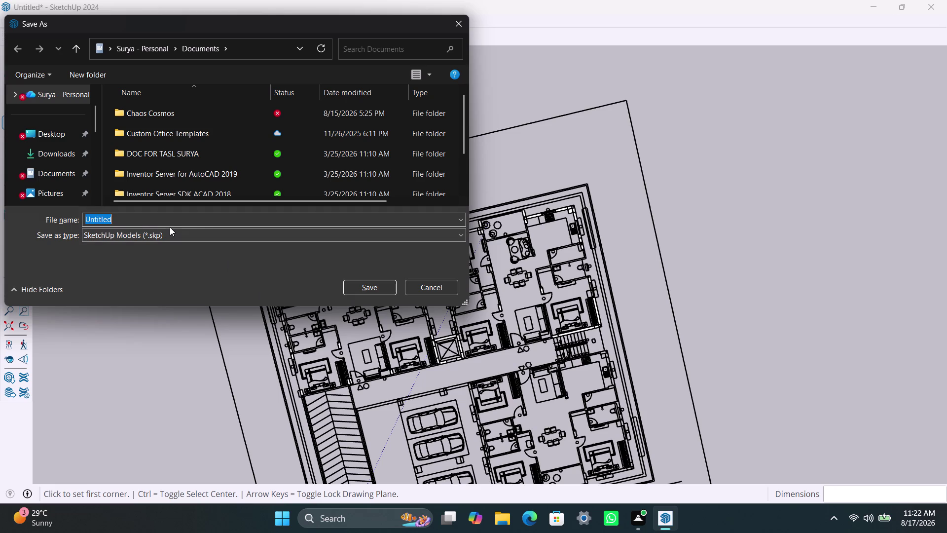
Save the model as 'ARCH PLAN' in the Desktop > internship folder.
drag(157, 221, 69, 215)
key(a)
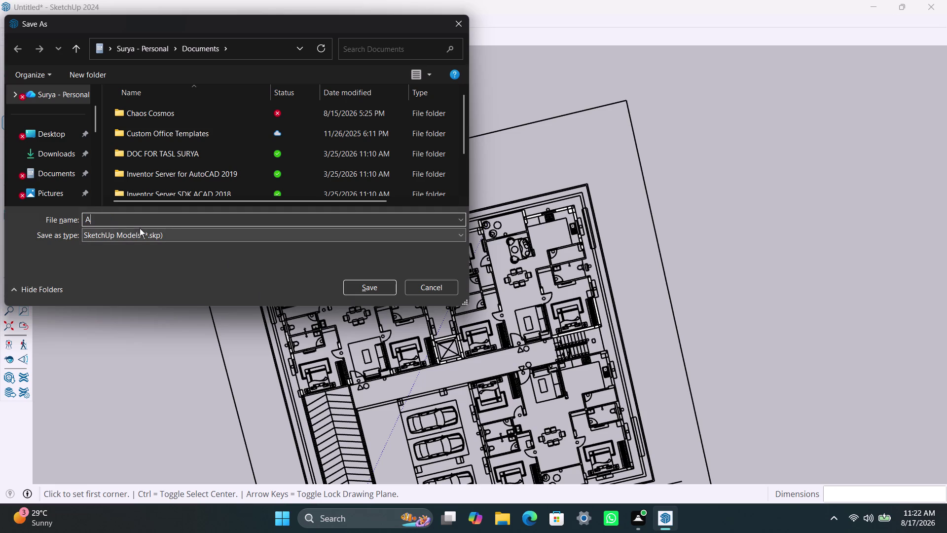
key(r)
key(c)
text(H PLA)
text(N)
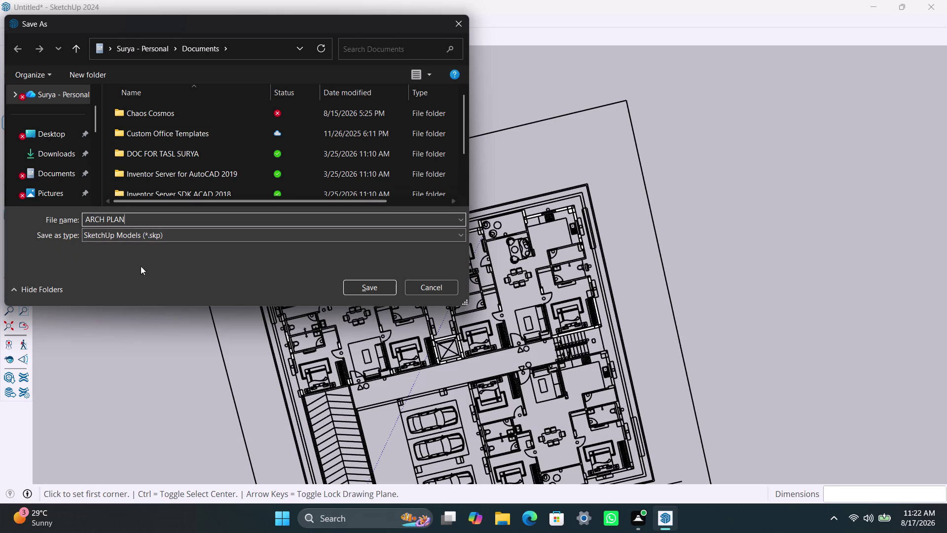
double_click(29, 132)
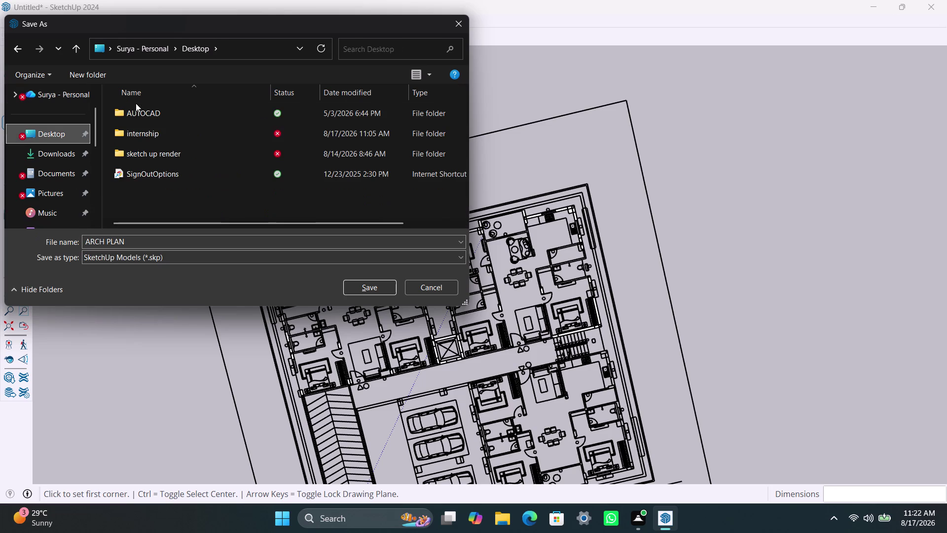
double_click(141, 135)
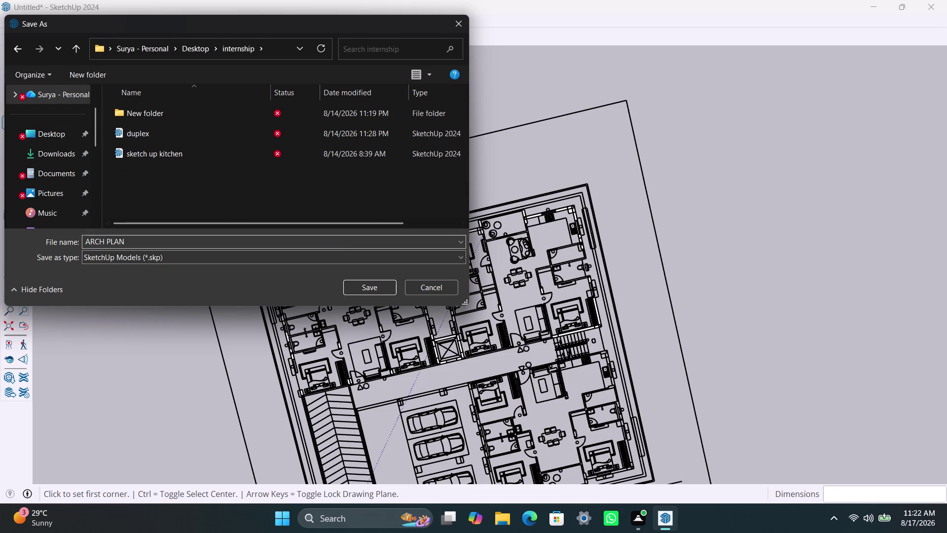
click(371, 287)
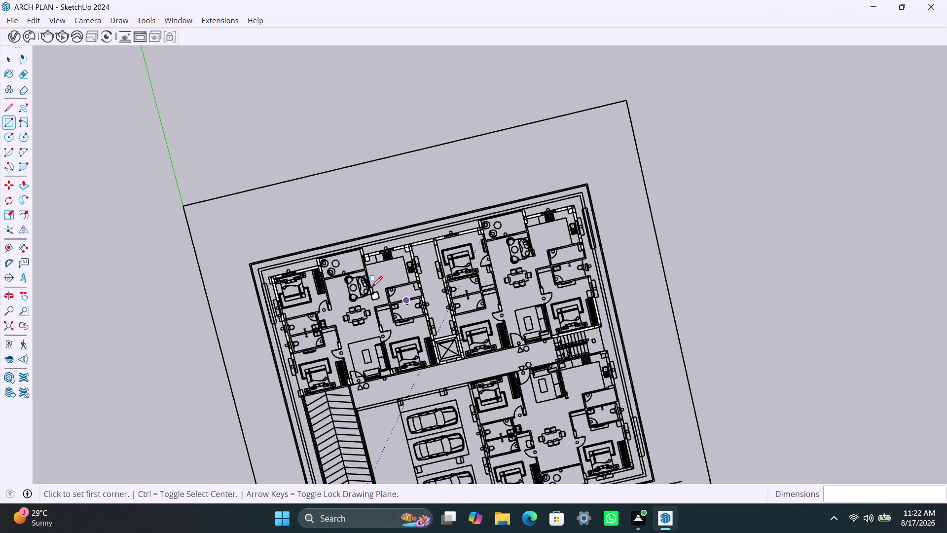
scroll(down, 3)
middle_drag(368, 289, 335, 285)
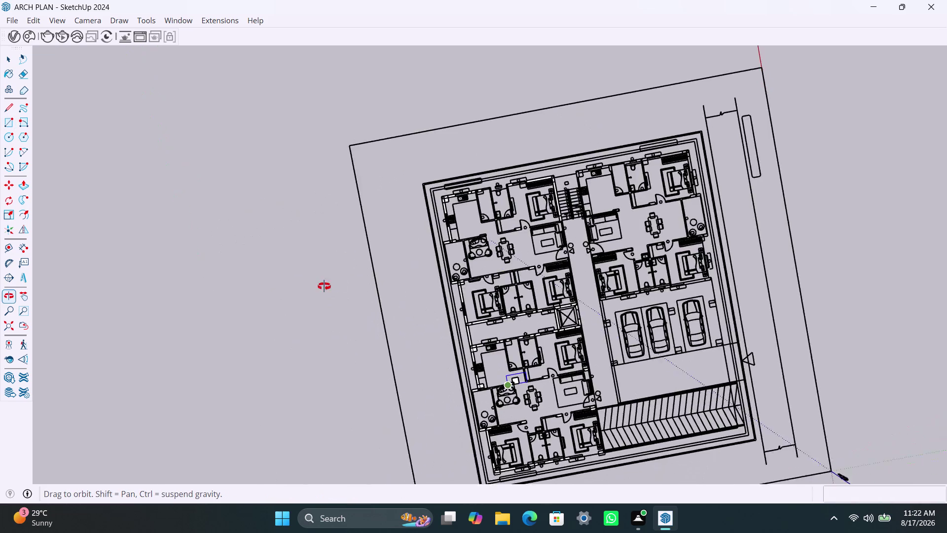
middle_drag(335, 286, 310, 288)
scroll(down, 3)
scroll(up, 3)
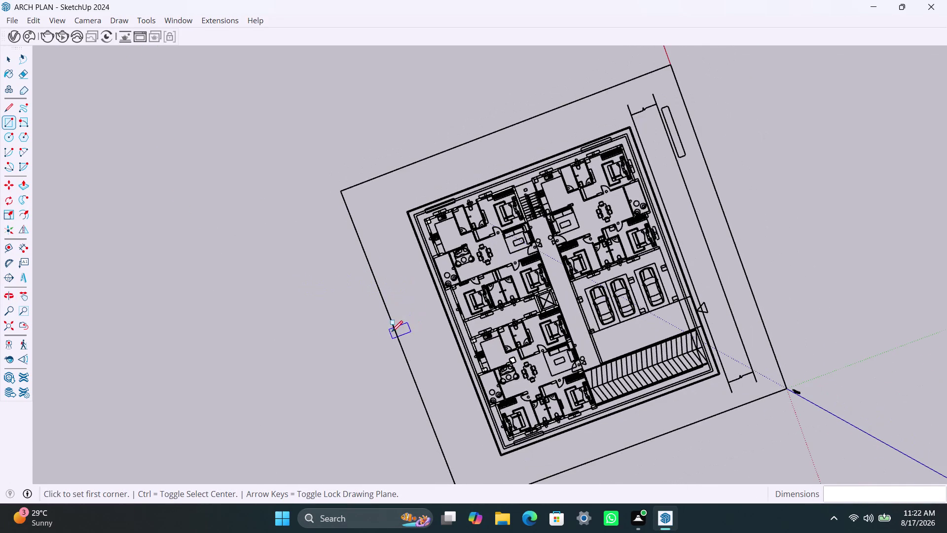
scroll(up, 3)
scroll(up, 3)
middle_drag(422, 333, 426, 323)
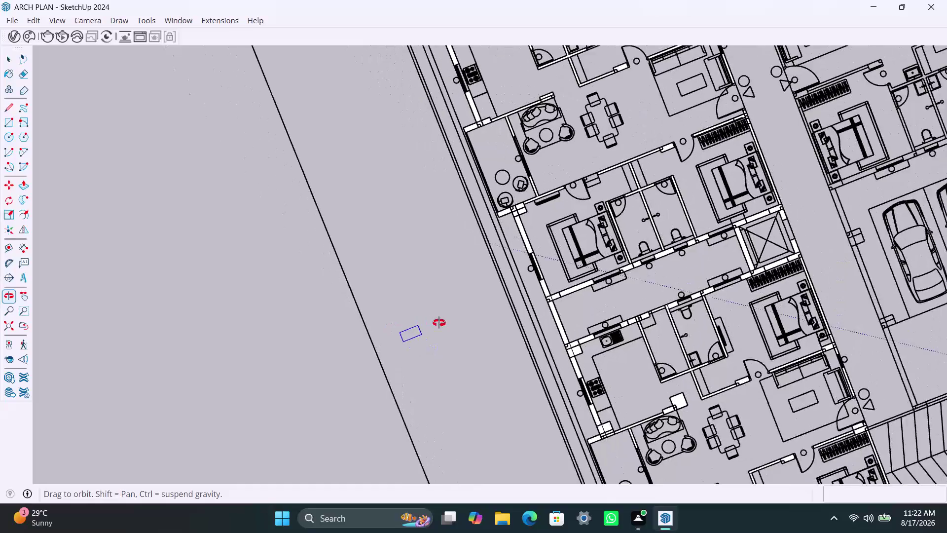
middle_drag(426, 323, 552, 396)
scroll(up, 3)
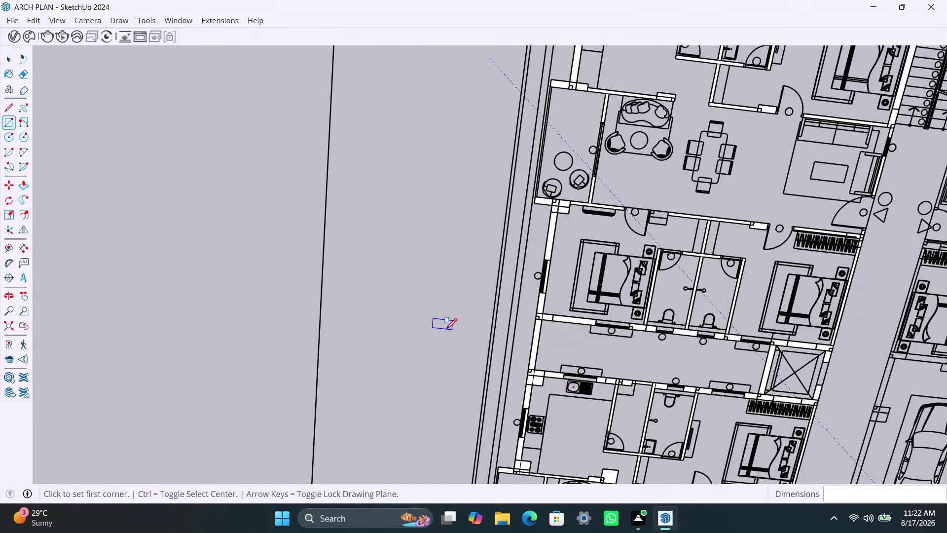
middle_drag(444, 328, 392, 347)
scroll(down, 3)
middle_drag(513, 318, 488, 323)
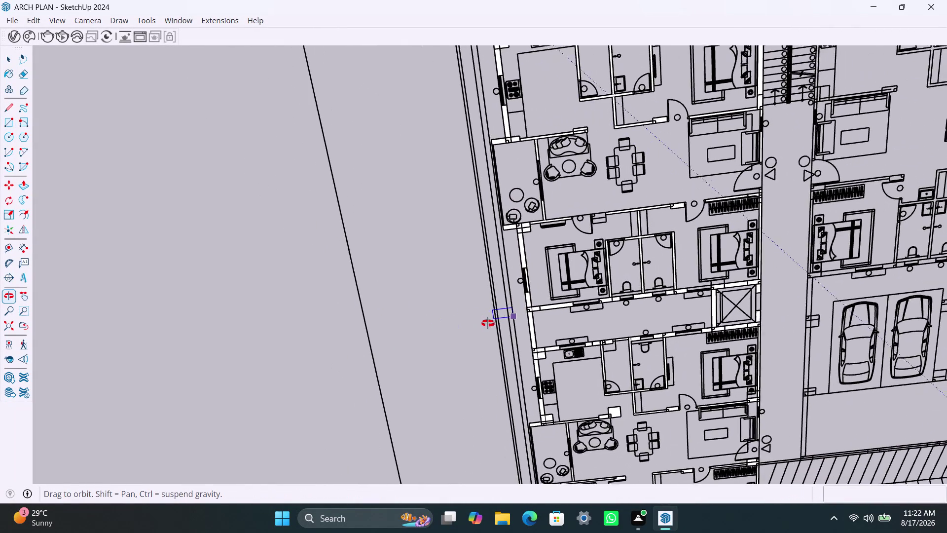
middle_drag(489, 323, 549, 316)
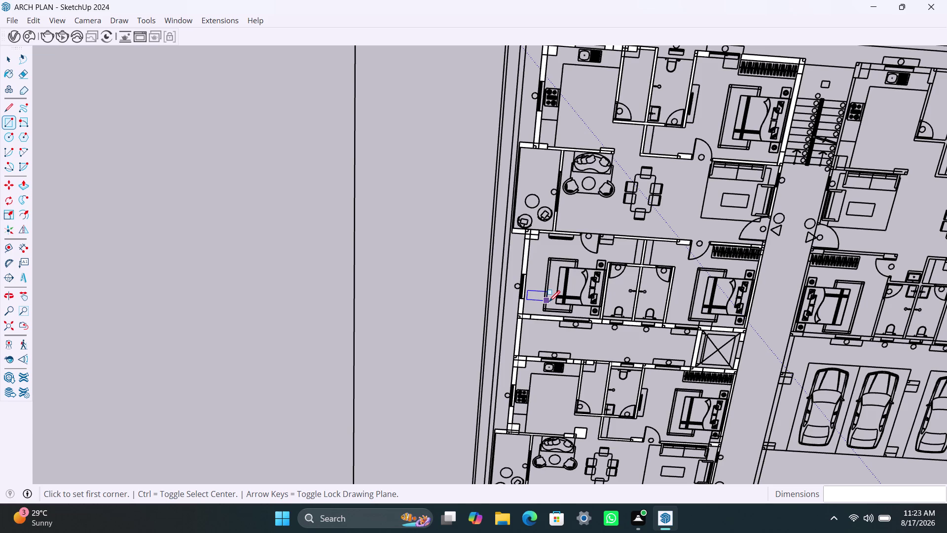
scroll(down, 3)
scroll(down, 3)
middle_drag(584, 283, 587, 282)
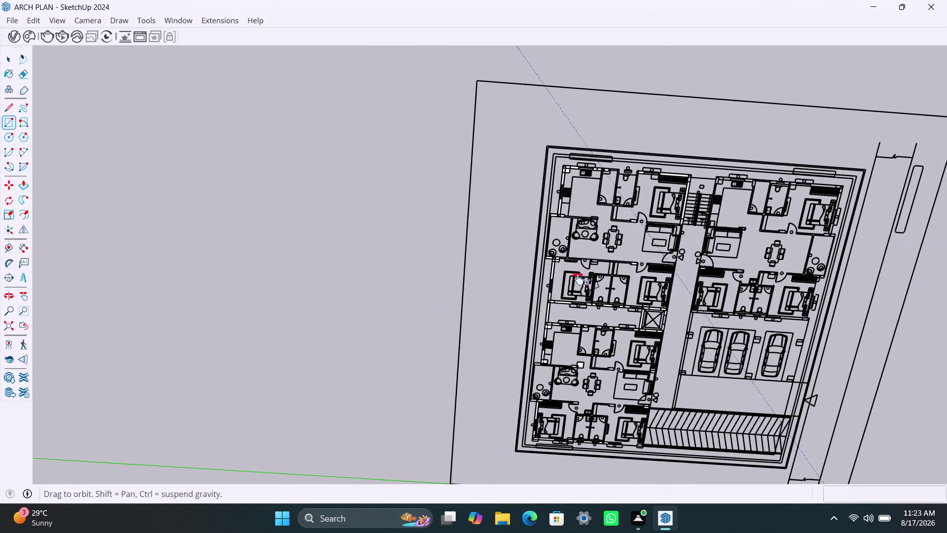
middle_drag(587, 281, 508, 237)
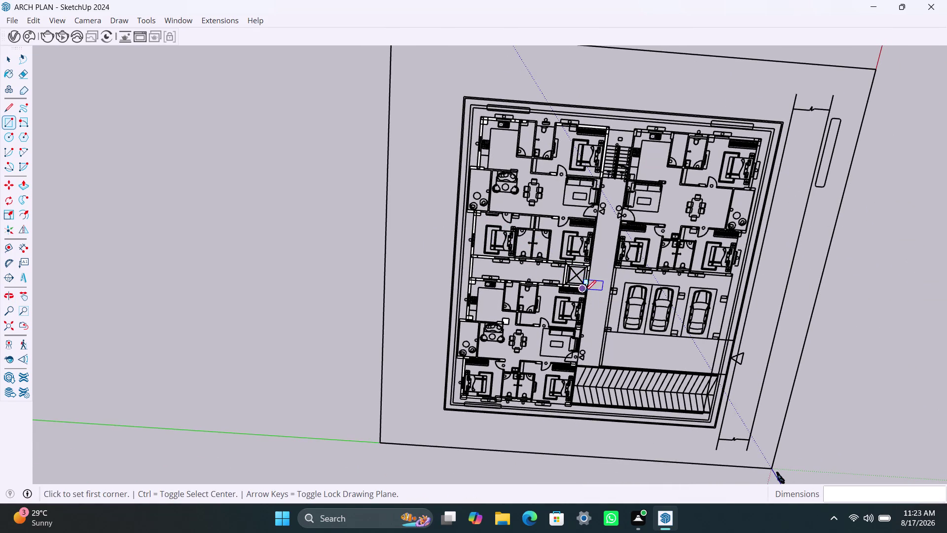
middle_drag(592, 291, 549, 96)
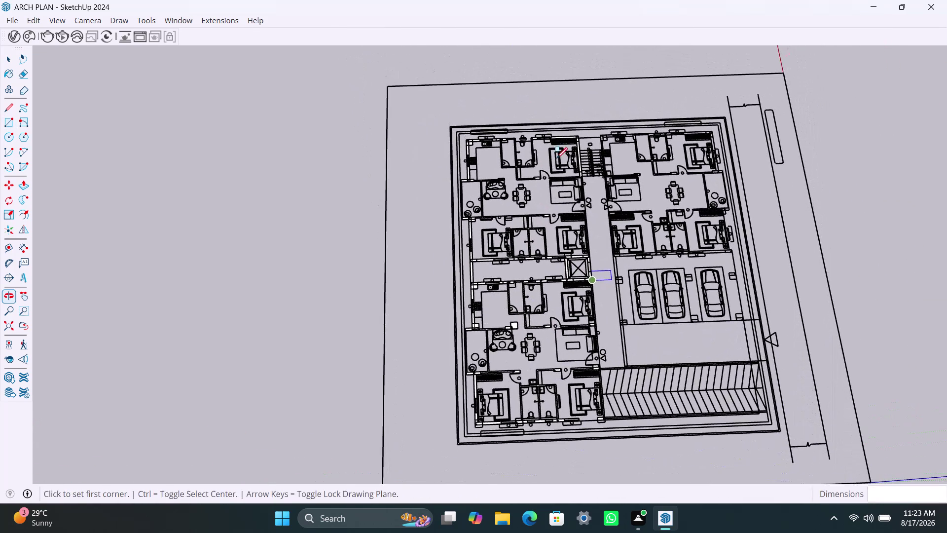
scroll(down, 3)
middle_drag(650, 387, 482, 351)
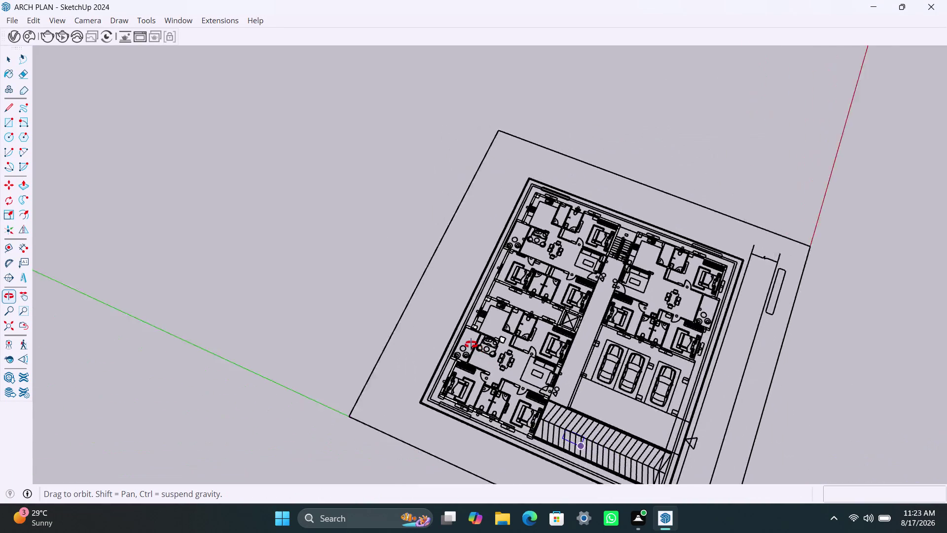
middle_drag(483, 351, 265, 254)
scroll(down, 3)
middle_drag(493, 382, 439, 379)
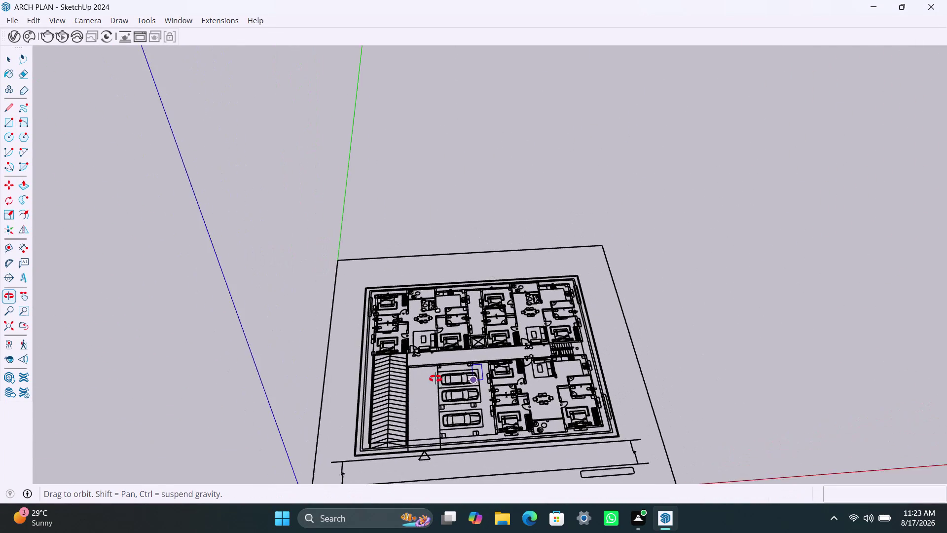
middle_drag(439, 380, 421, 376)
scroll(up, 3)
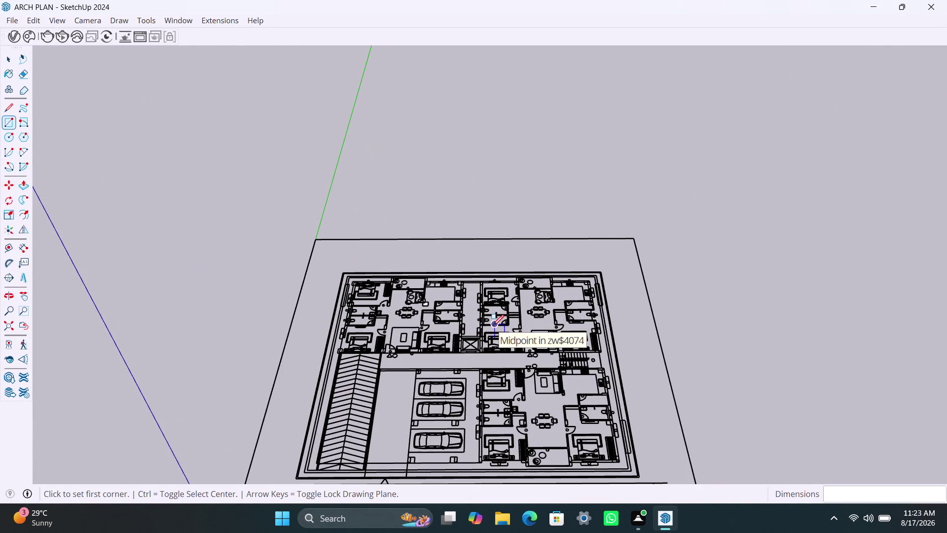
middle_drag(492, 326, 510, 258)
scroll(up, 3)
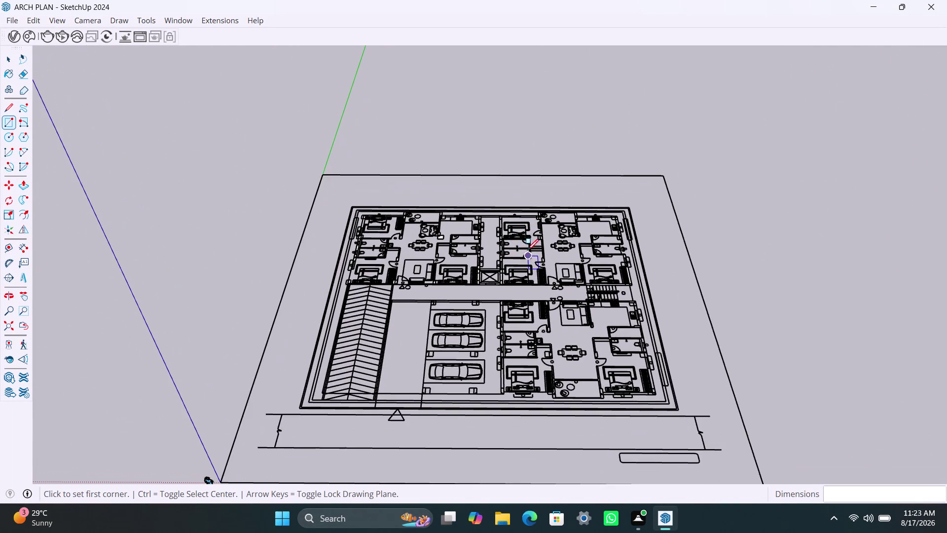
middle_drag(531, 256, 531, 388)
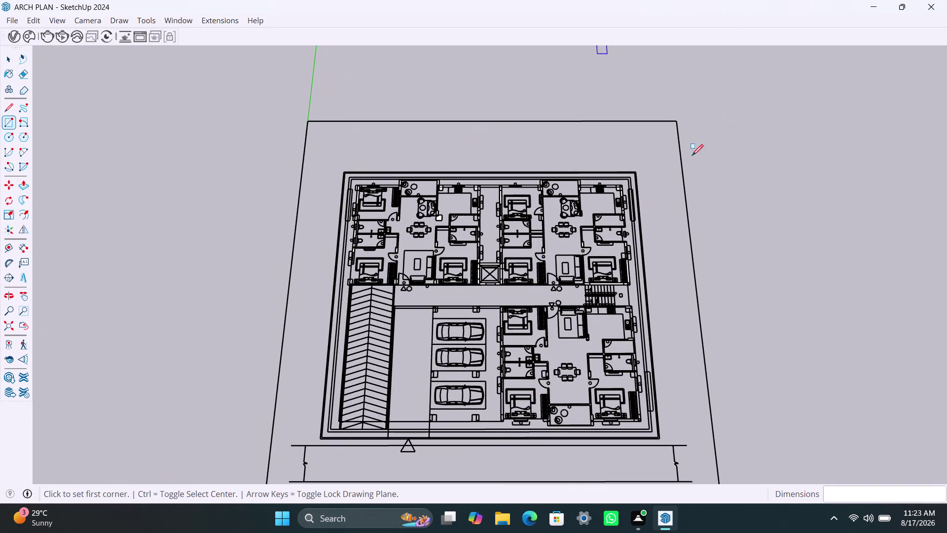
scroll(down, 3)
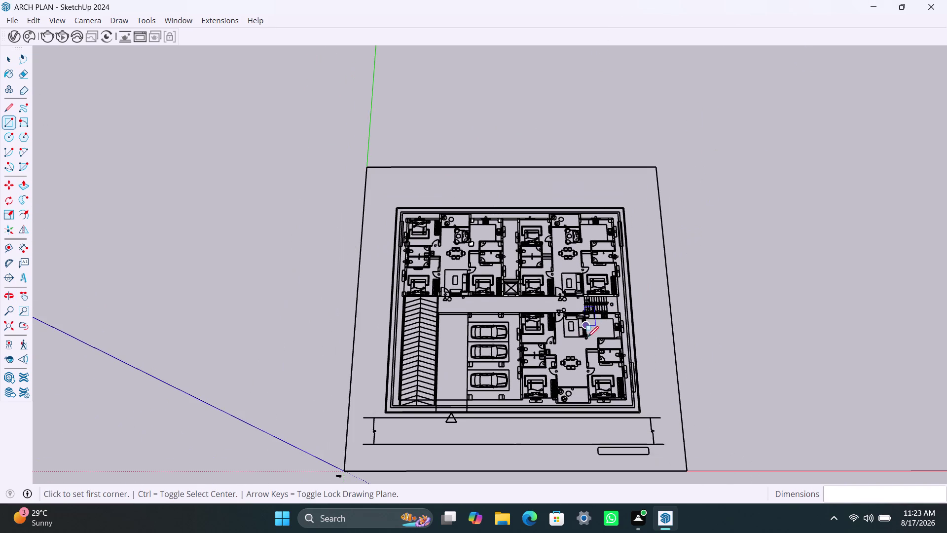
scroll(up, 3)
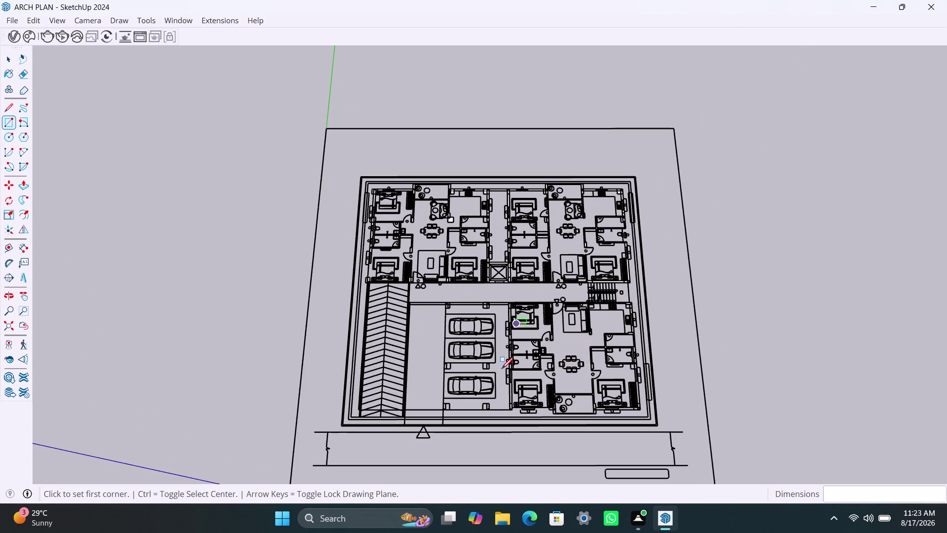
scroll(up, 3)
scroll(up, 3)
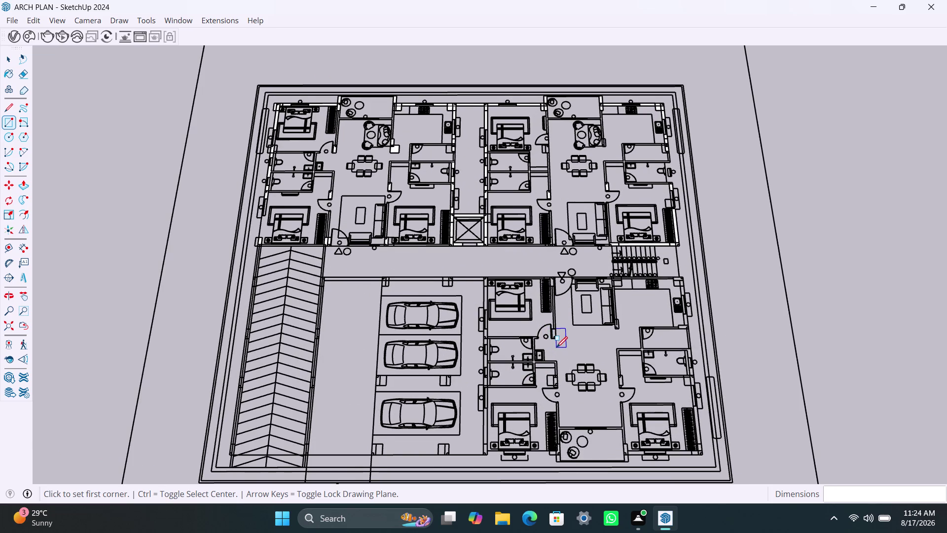
scroll(up, 3)
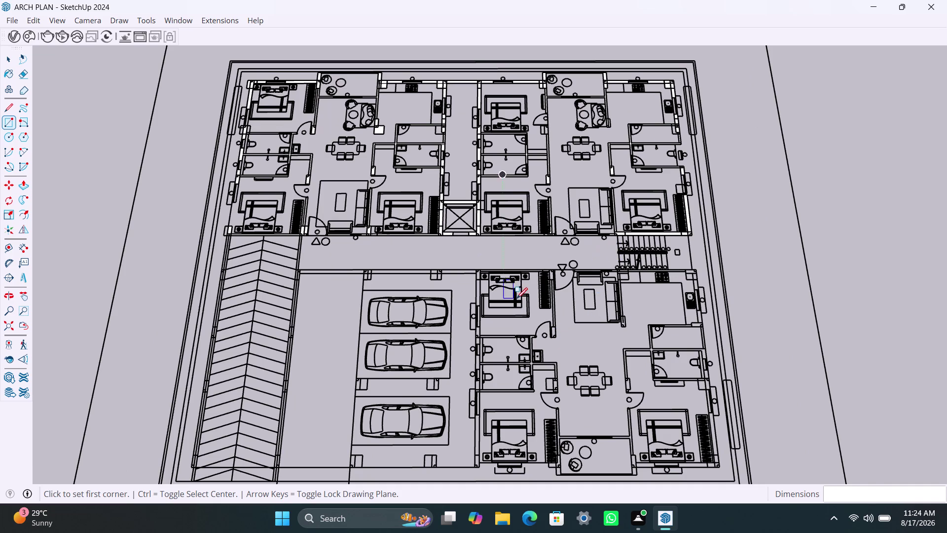
scroll(up, 3)
scroll(up, 3)
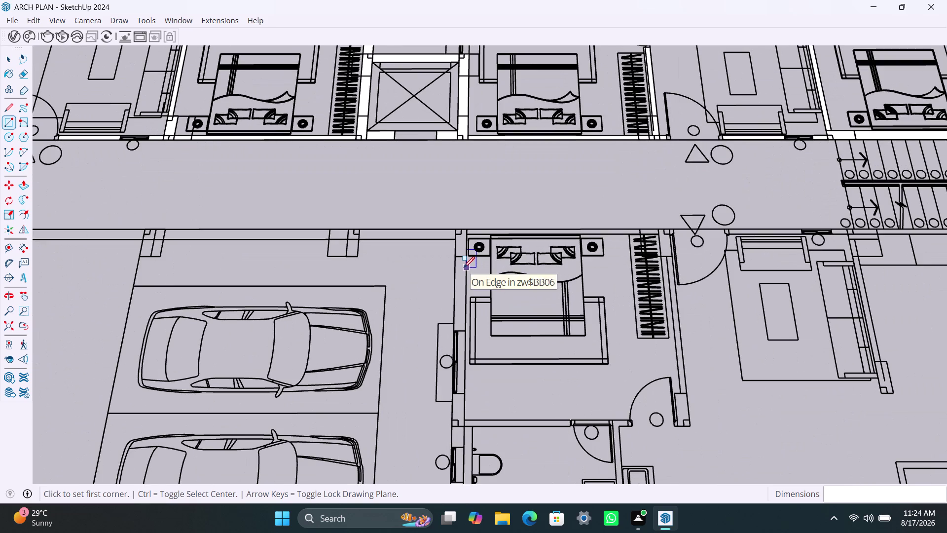
click(456, 228)
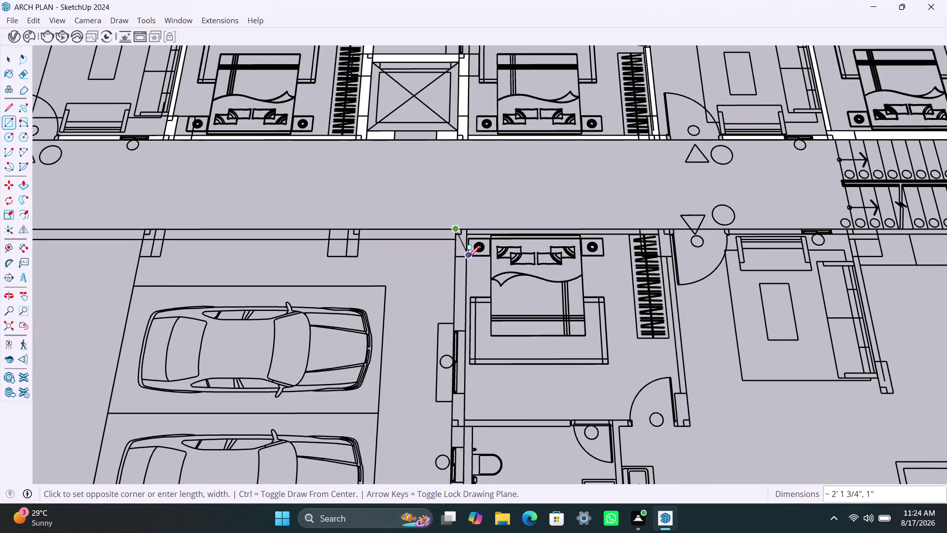
click(467, 259)
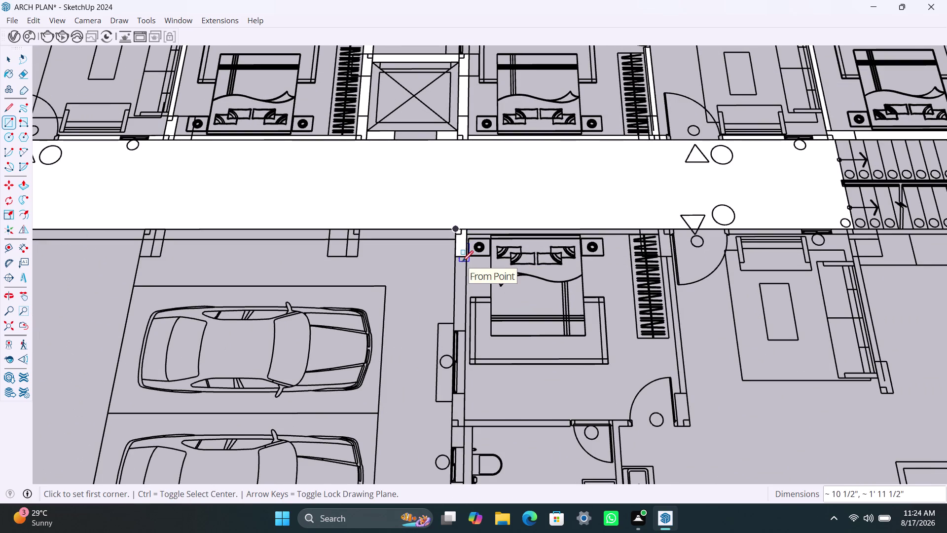
key(ctrl+z)
scroll(up, 3)
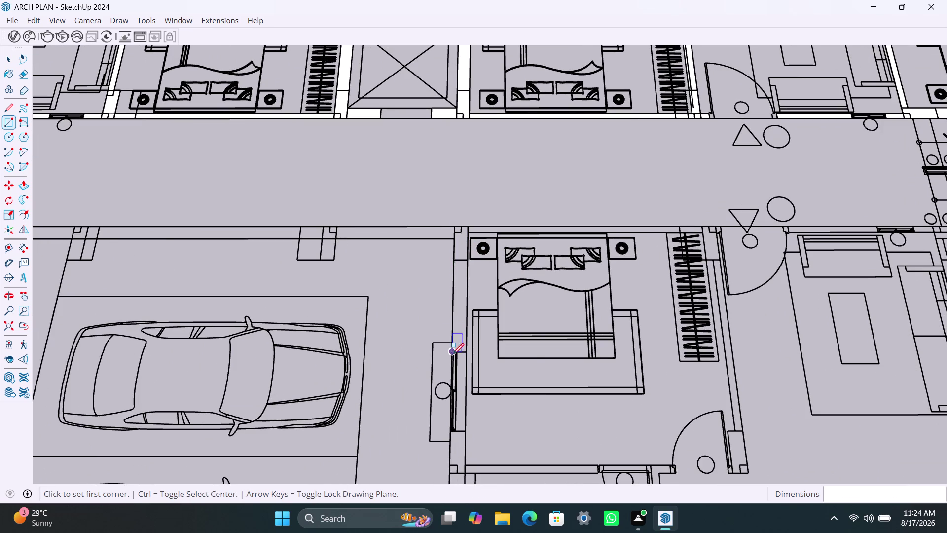
scroll(up, 3)
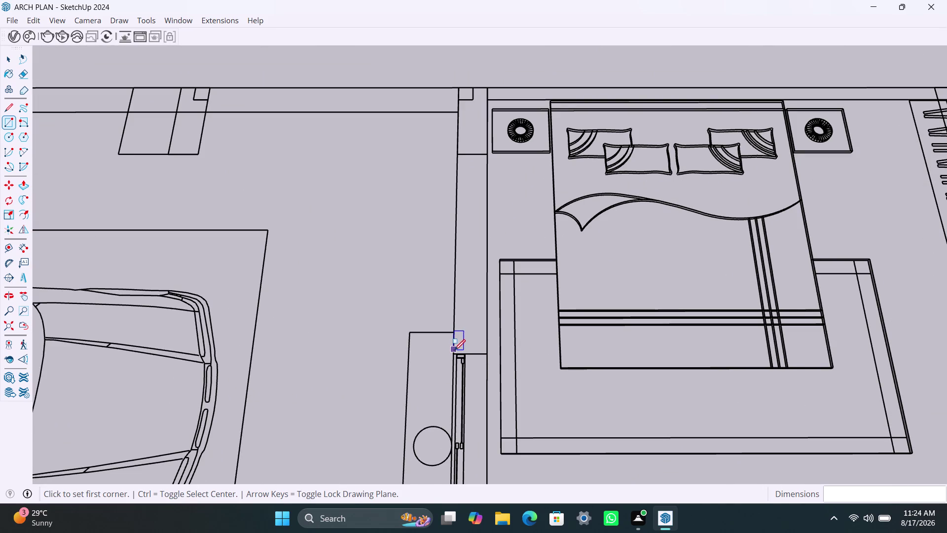
click(454, 351)
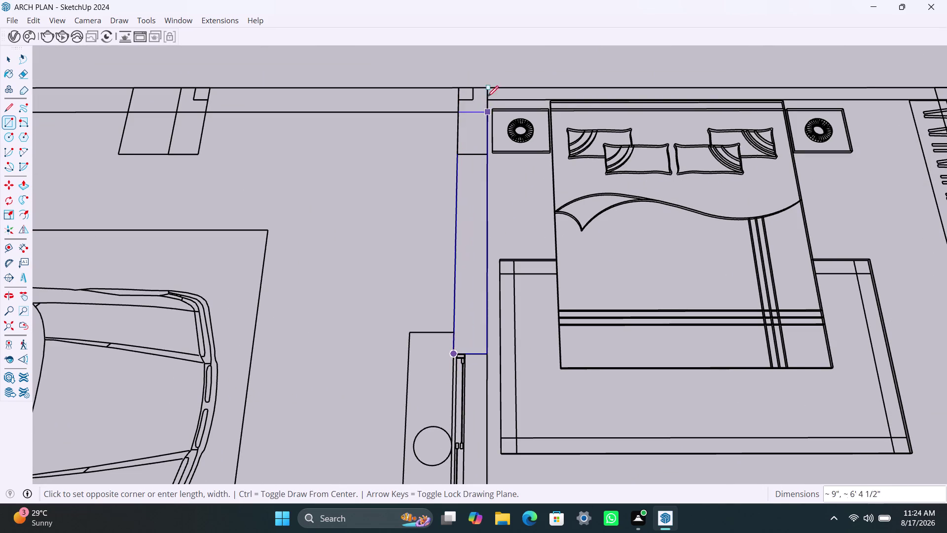
click(488, 89)
scroll(down, 3)
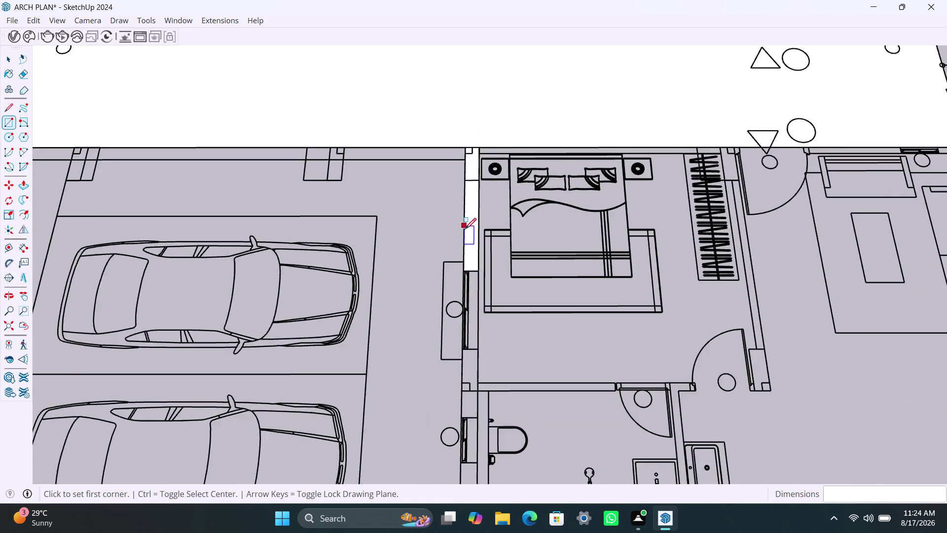
scroll(down, 3)
key(ctrl+z)
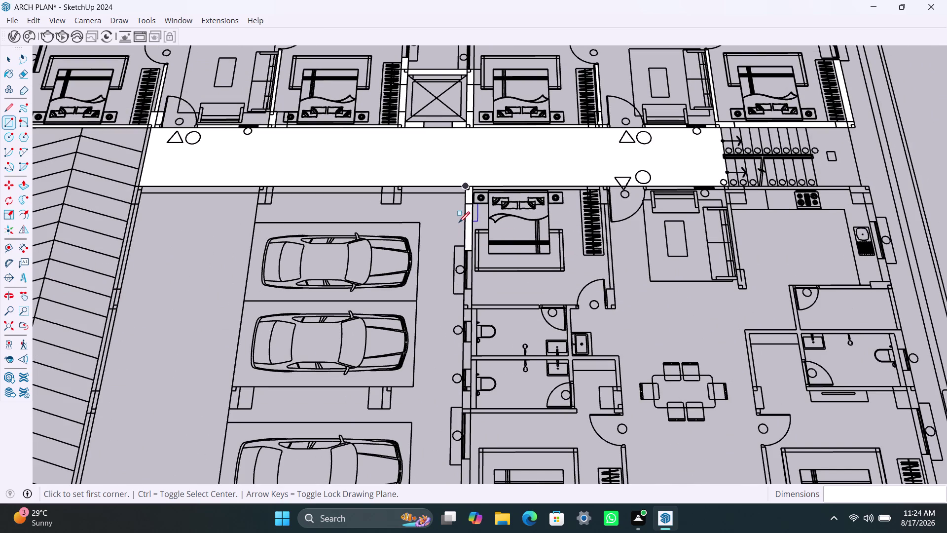
scroll(up, 3)
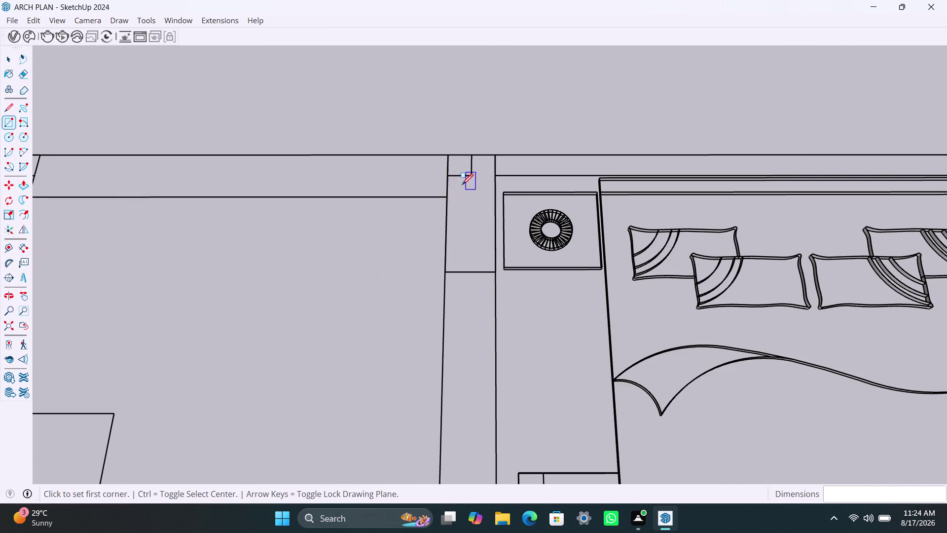
click(450, 155)
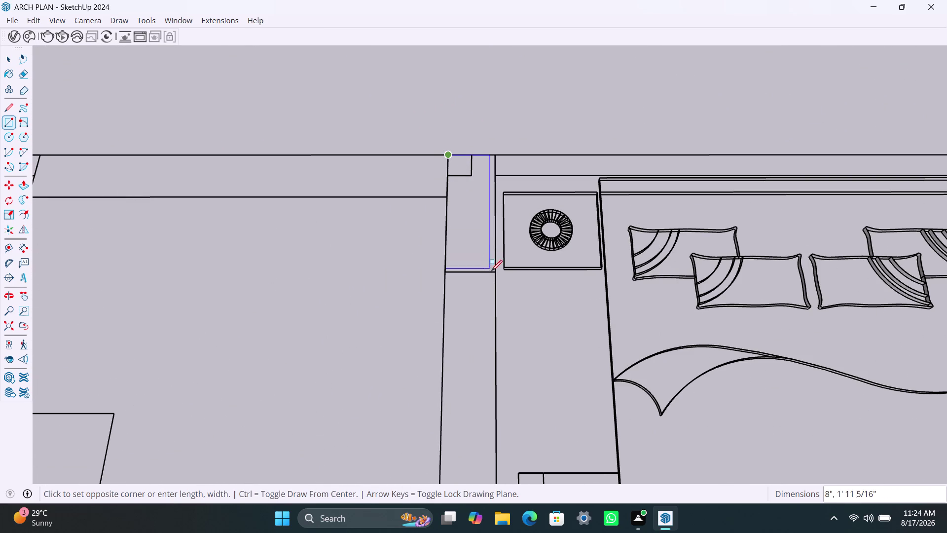
click(495, 272)
key(ctrl+z)
key(space)
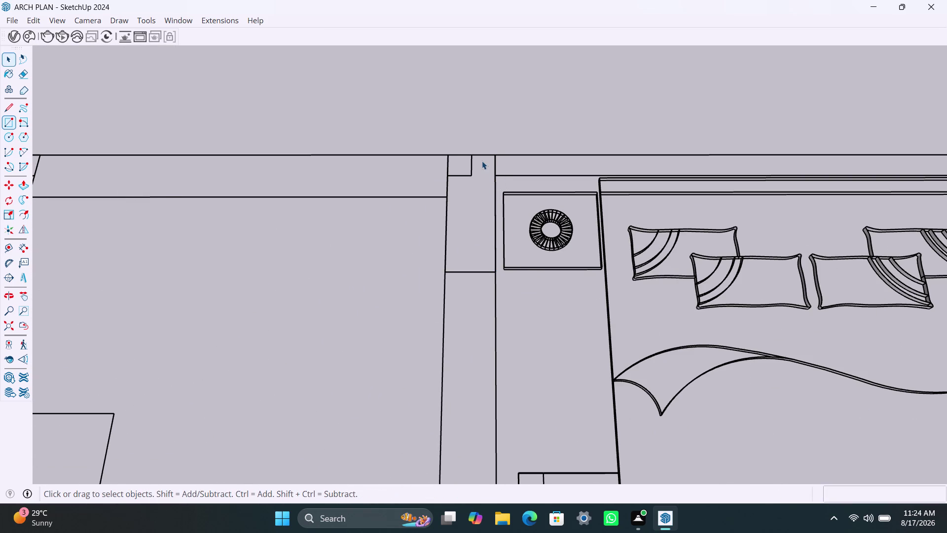
click(479, 155)
click(476, 151)
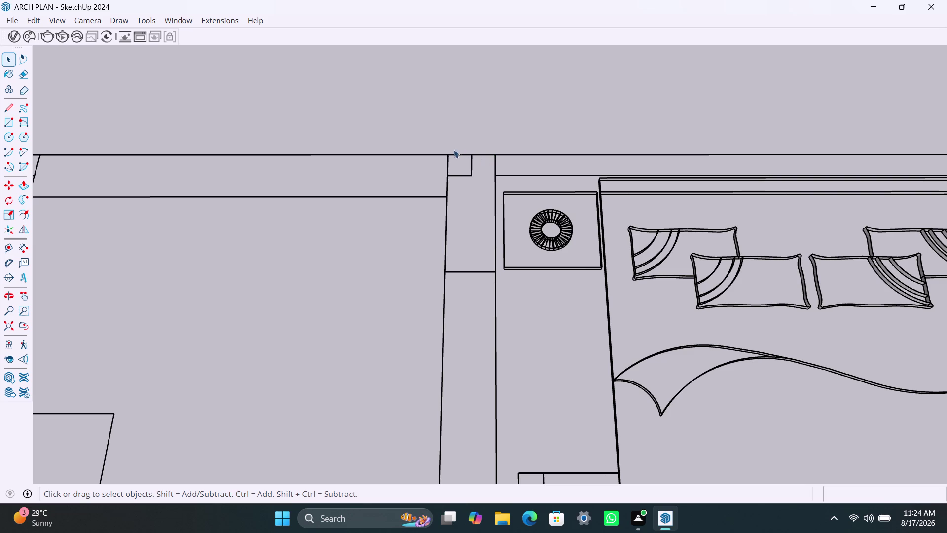
click(446, 152)
click(462, 157)
click(444, 152)
double_click(434, 155)
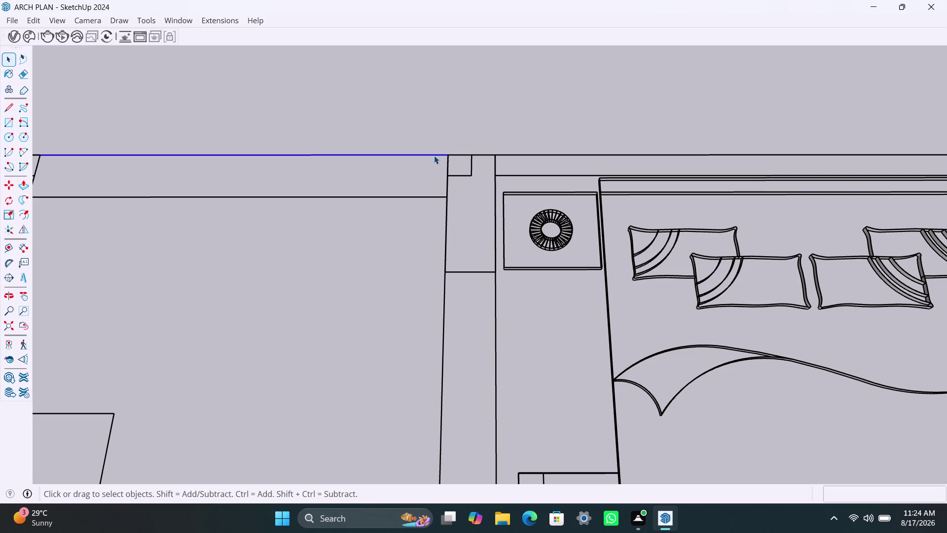
click(451, 156)
double_click(456, 155)
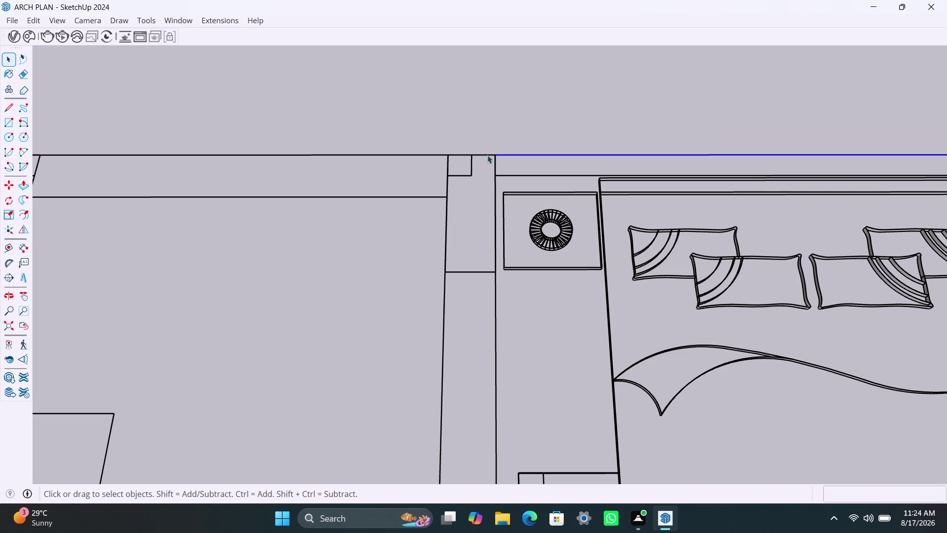
click(513, 169)
scroll(down, 3)
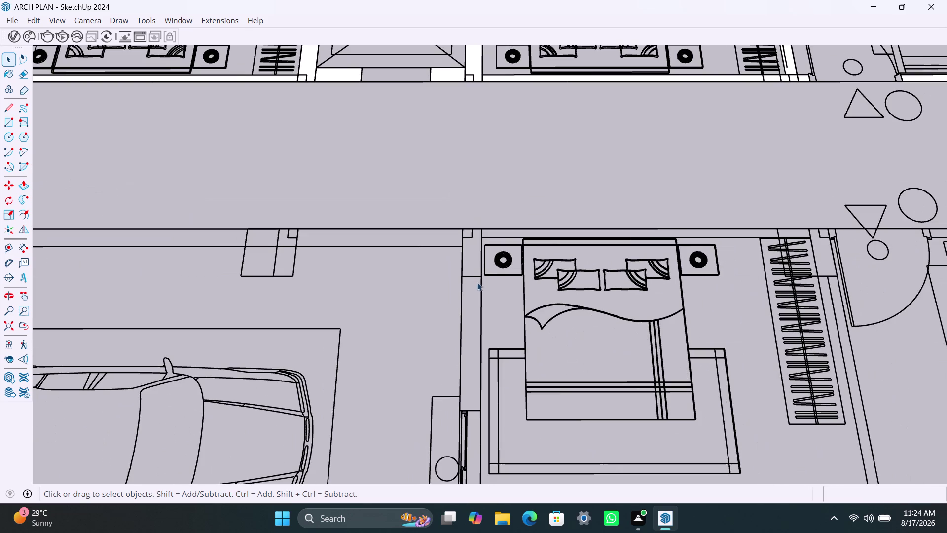
key(r)
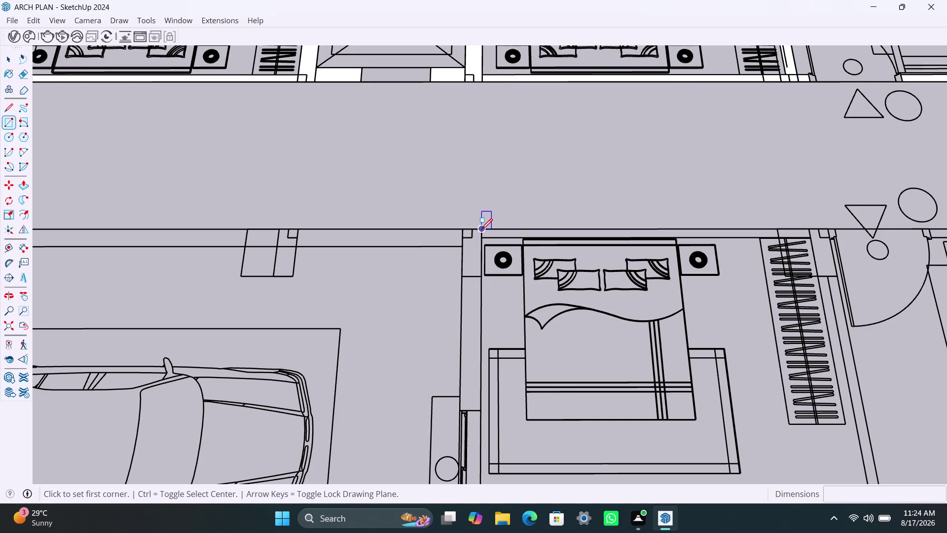
click(482, 230)
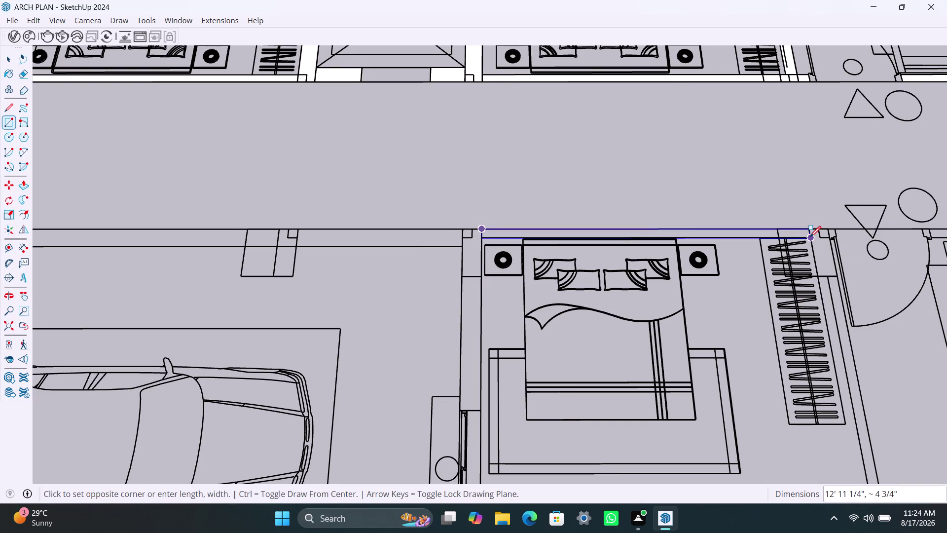
scroll(up, 3)
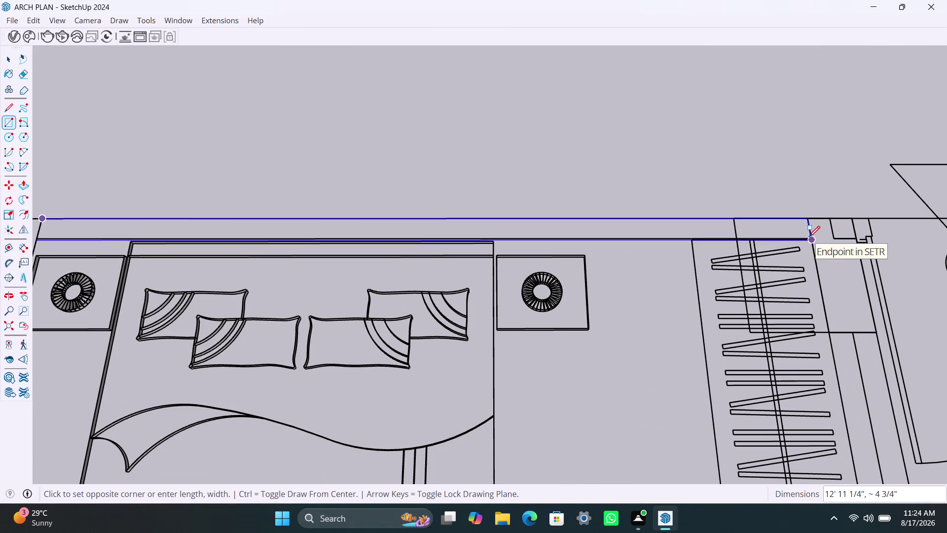
click(809, 236)
scroll(down, 3)
key(ctrl+z)
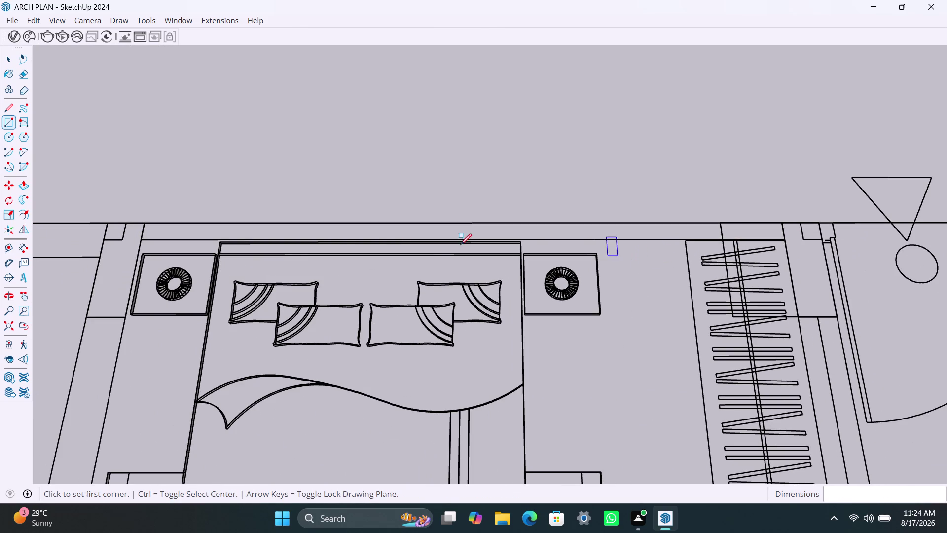
key(space)
scroll(down, 3)
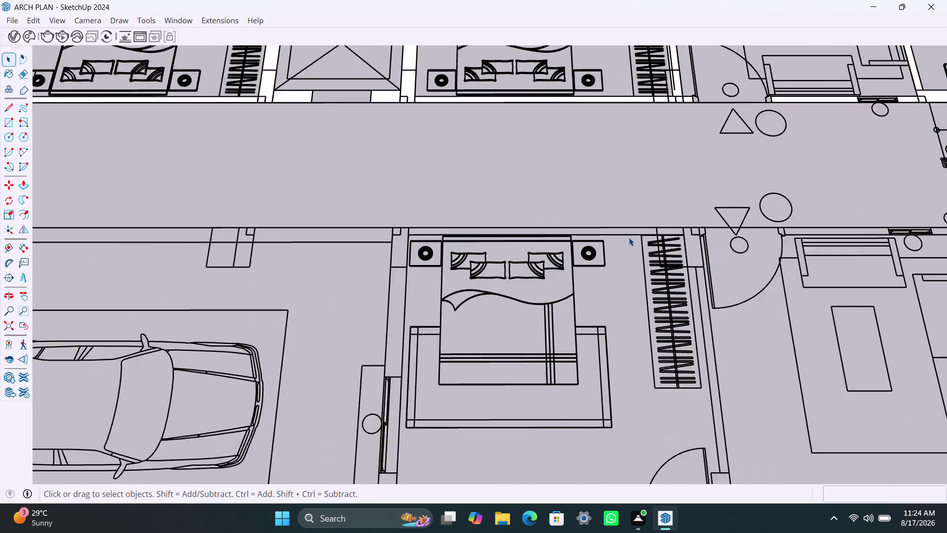
scroll(down, 3)
scroll(down, 3)
middle_click(693, 268)
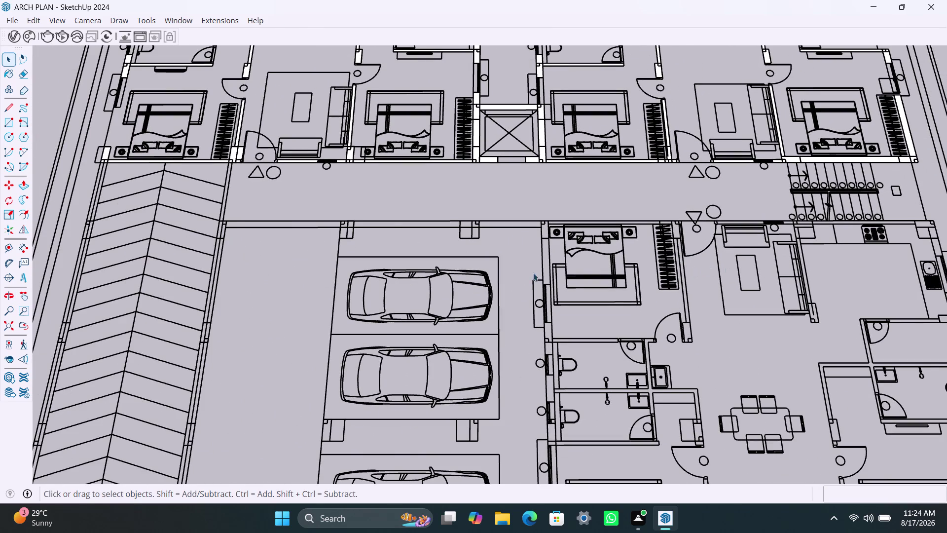
scroll(down, 3)
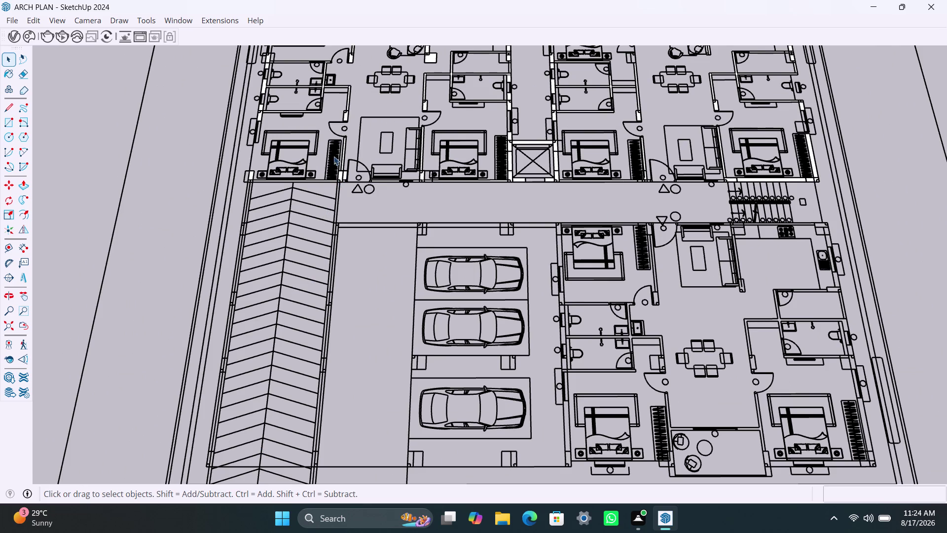
scroll(up, 3)
key(r)
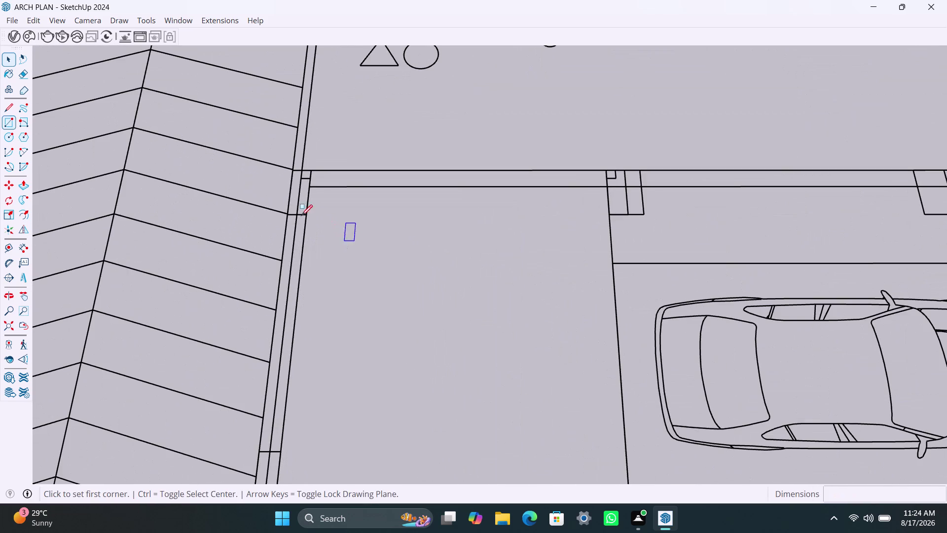
click(313, 170)
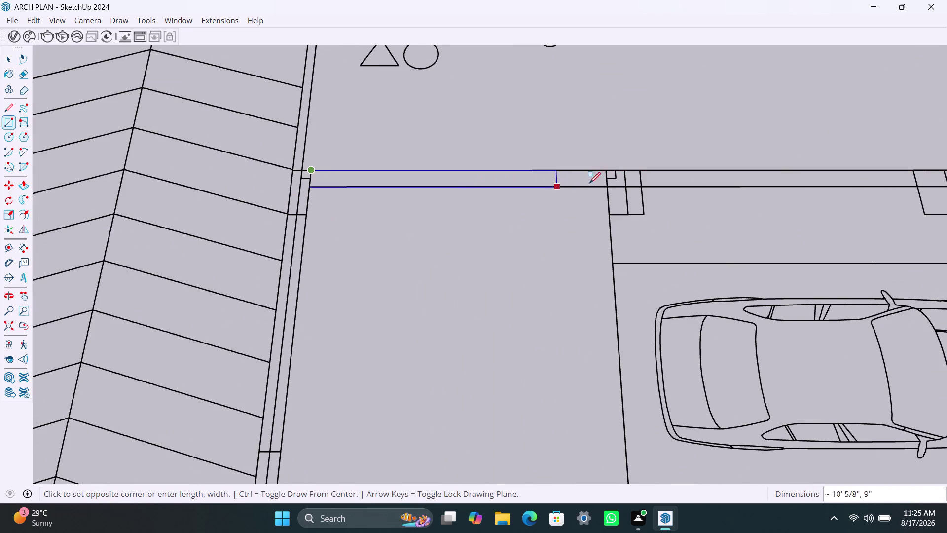
click(607, 188)
scroll(down, 3)
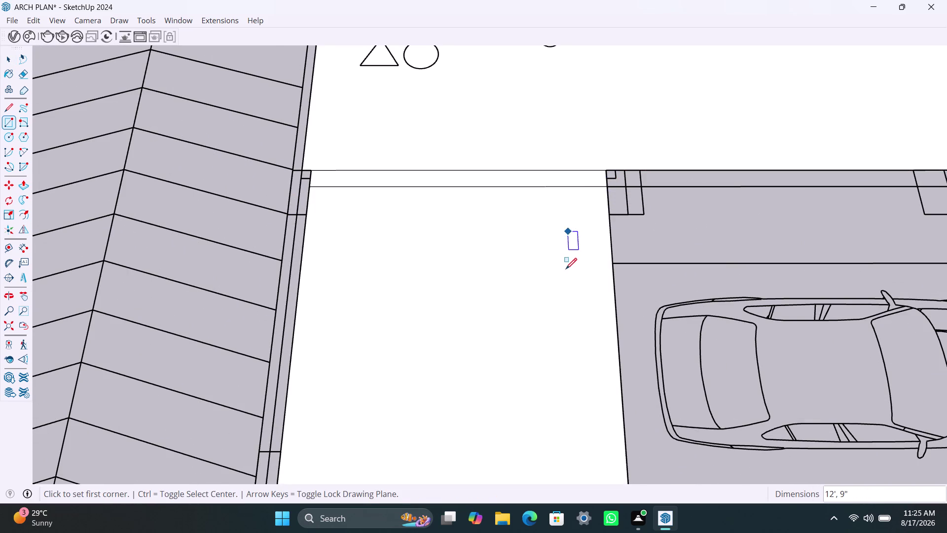
scroll(down, 3)
scroll(down, 3)
scroll(down, 3)
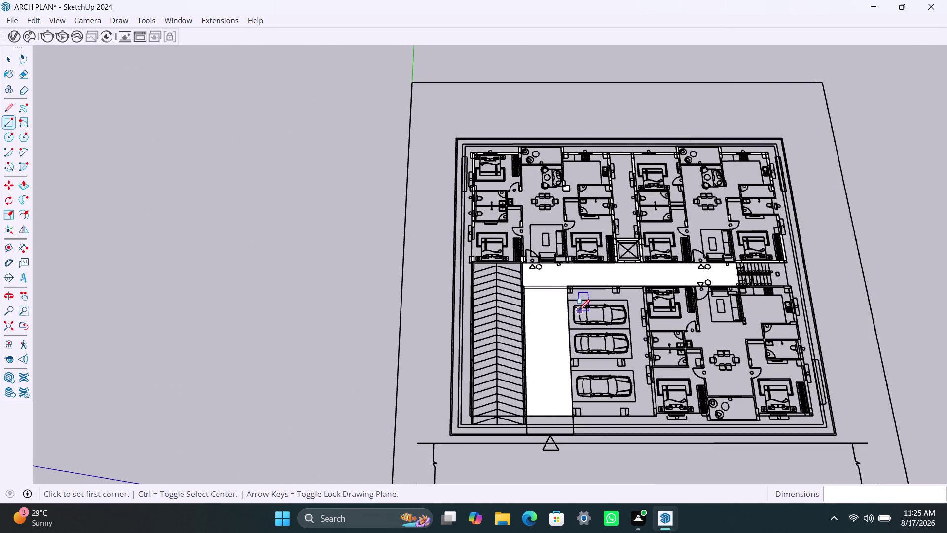
key(ctrl+z)
scroll(up, 3)
scroll(up, 3)
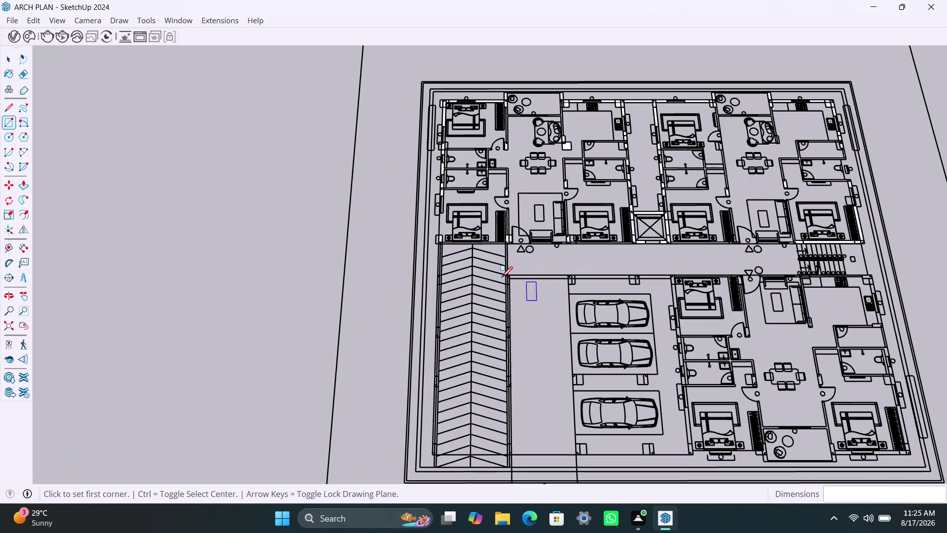
scroll(up, 3)
key(space)
Select the corridor outline and lower wall edges, then apply a context-menu option.
click(534, 282)
key(Escape)
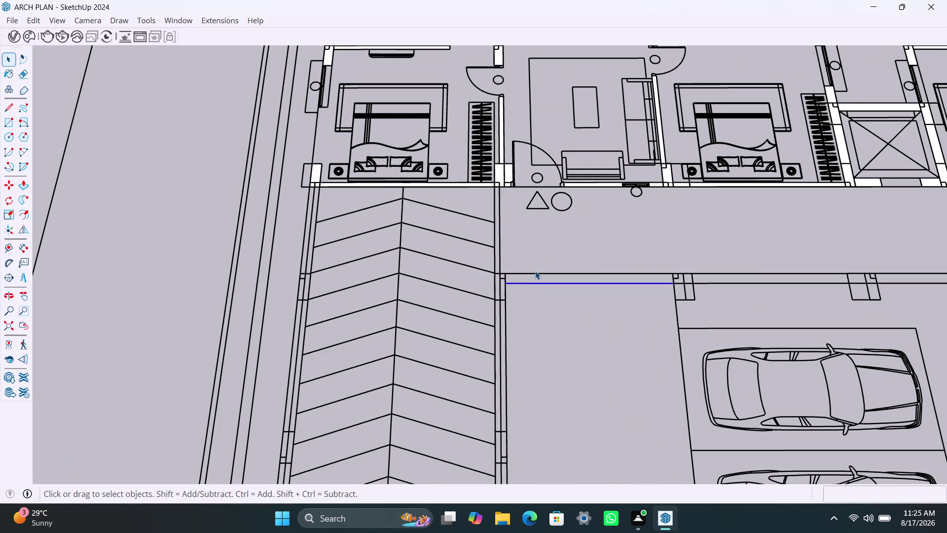
triple_click(535, 271)
triple_click(537, 273)
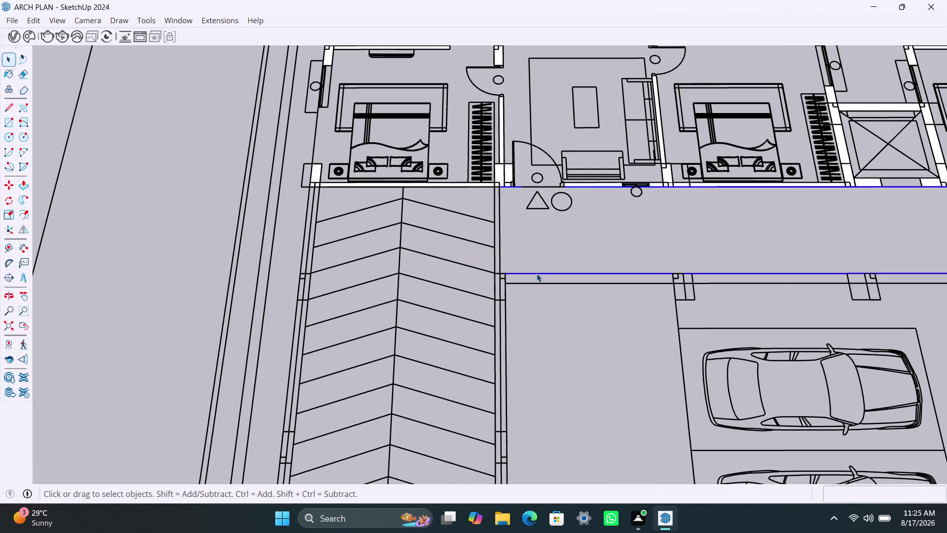
click(536, 273)
scroll(down, 3)
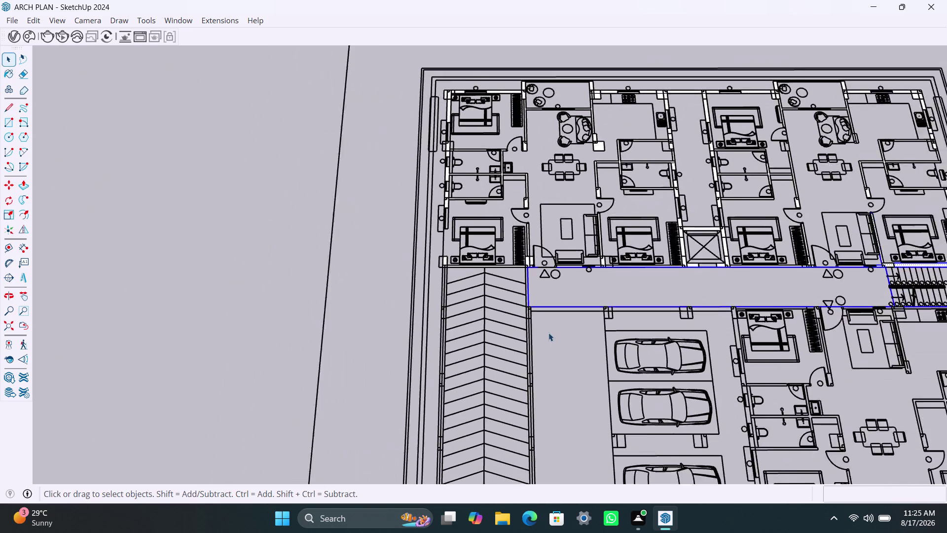
scroll(up, 3)
scroll(up, 3)
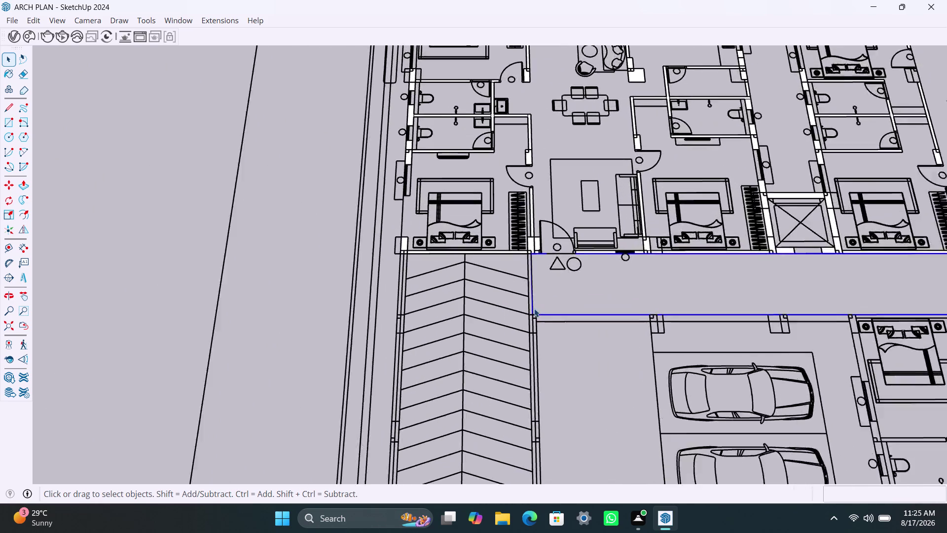
scroll(up, 3)
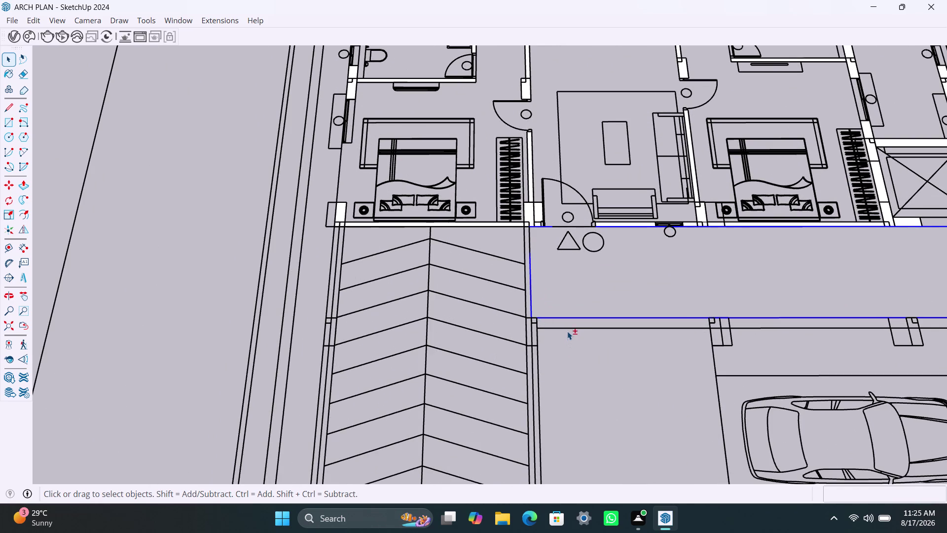
click(570, 328)
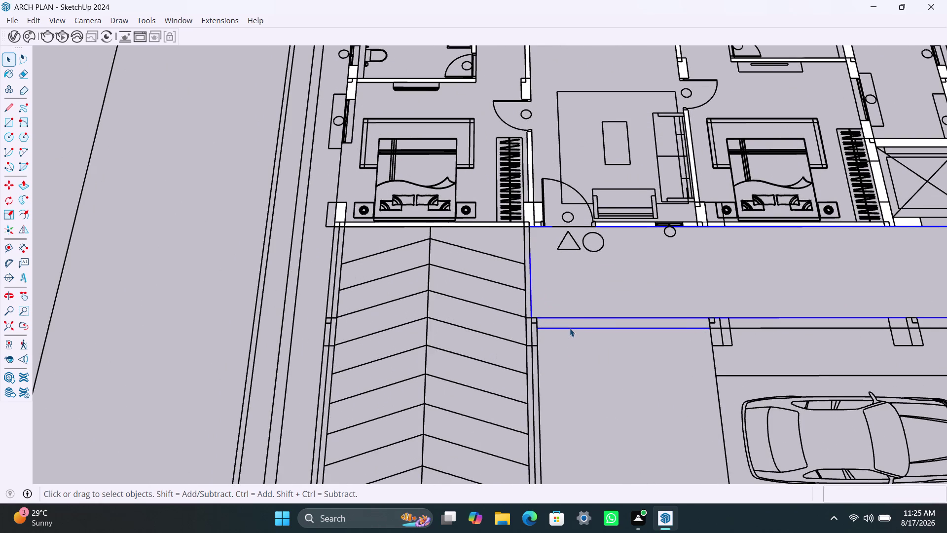
right_click(570, 328)
click(622, 165)
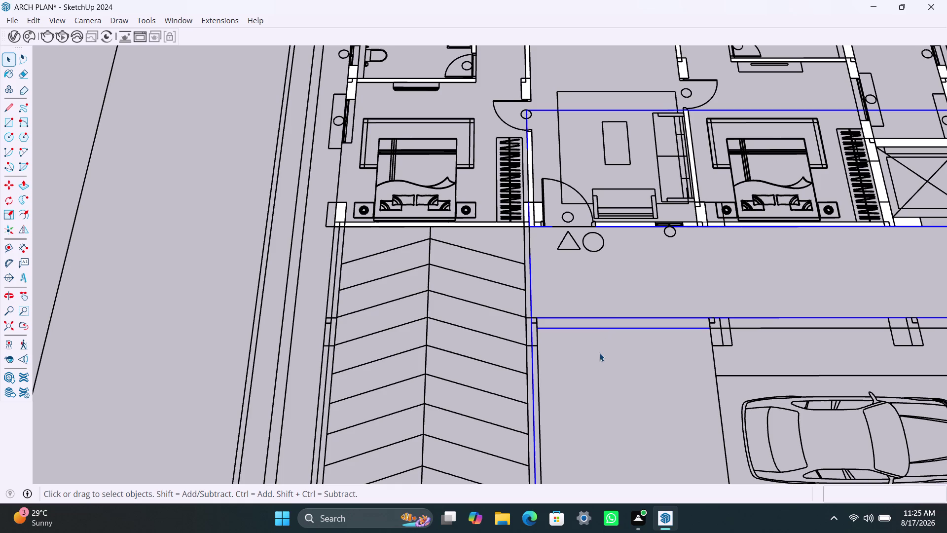
Draw a thin white rectangle along the parking wall strip, redoing a misplaced first attempt.
key(r)
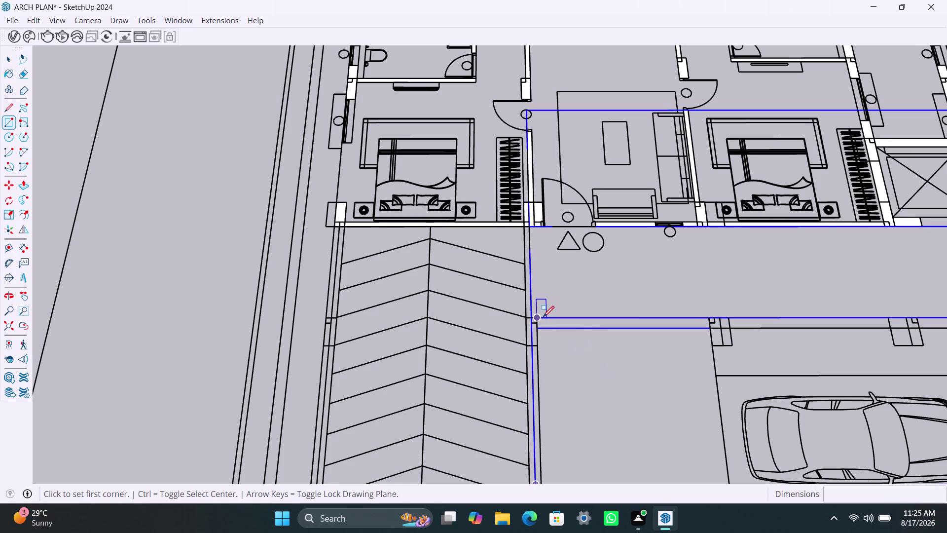
click(541, 317)
click(710, 325)
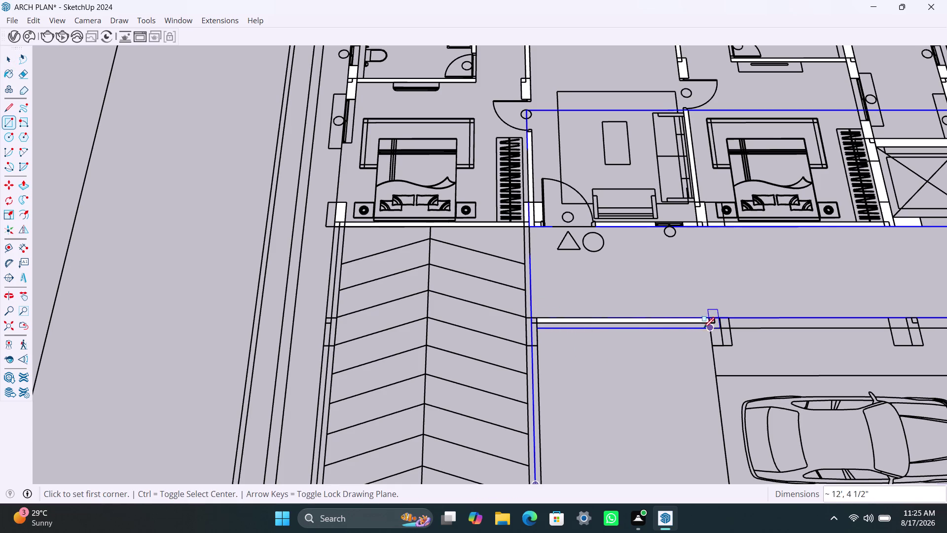
key(ctrl+z)
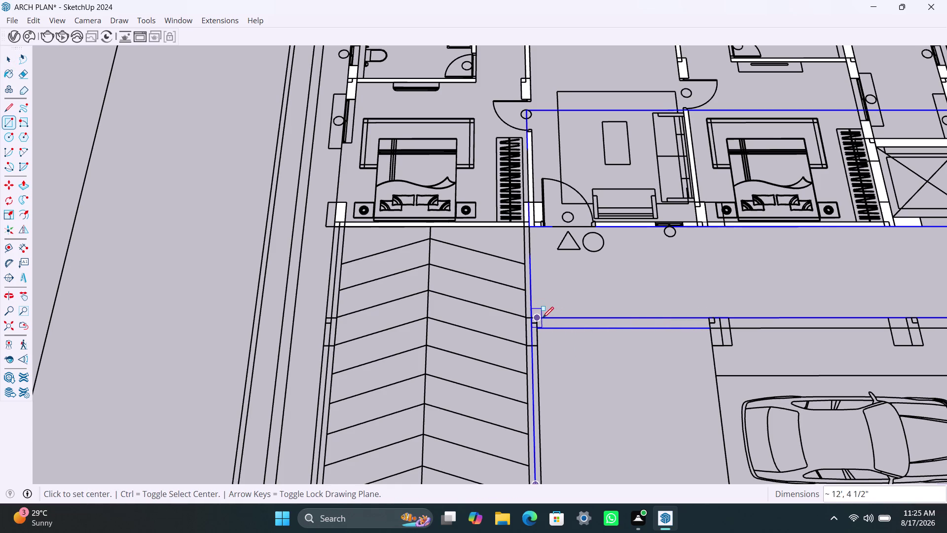
click(543, 318)
key(Escape)
key(r)
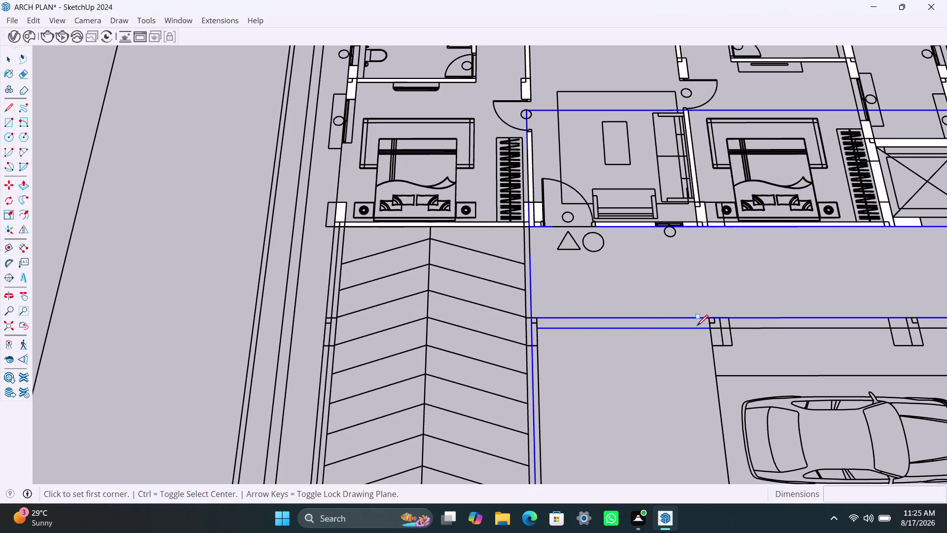
click(542, 318)
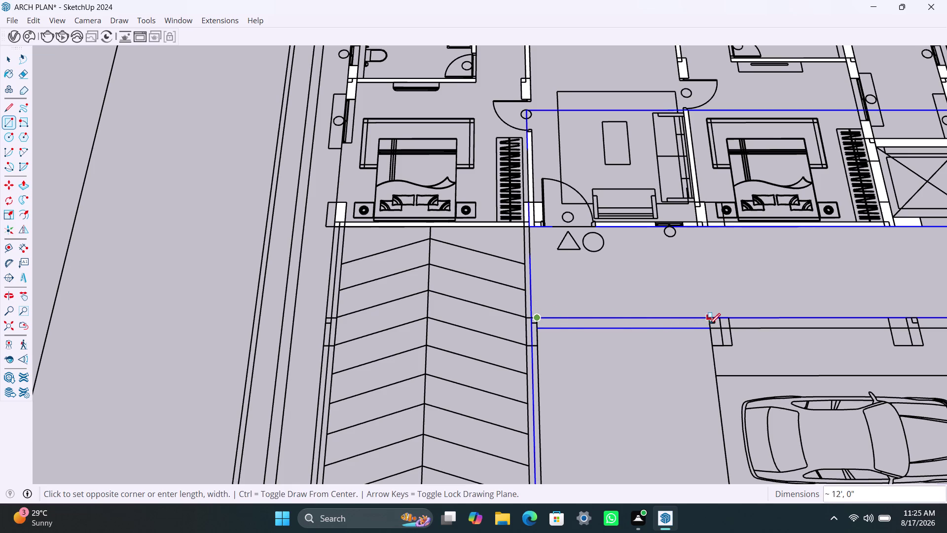
click(708, 328)
Delete the stray white face that landed in the parking aisle.
scroll(down, 3)
scroll(down, 3)
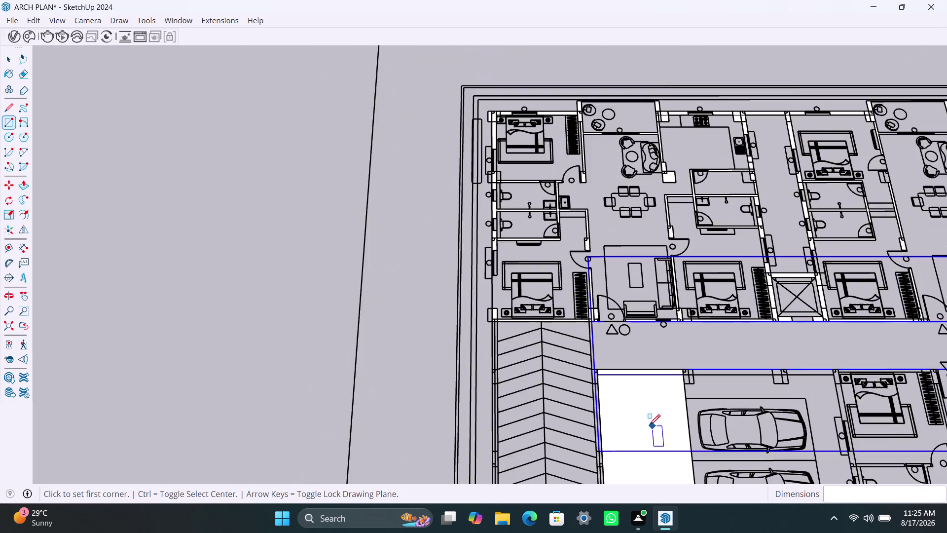
scroll(down, 3)
middle_drag(610, 407, 548, 346)
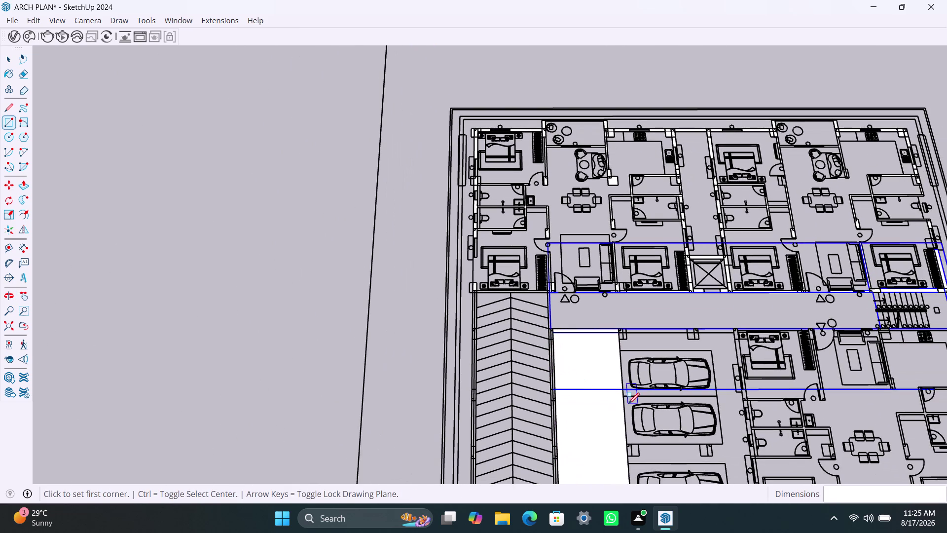
key(space)
click(593, 377)
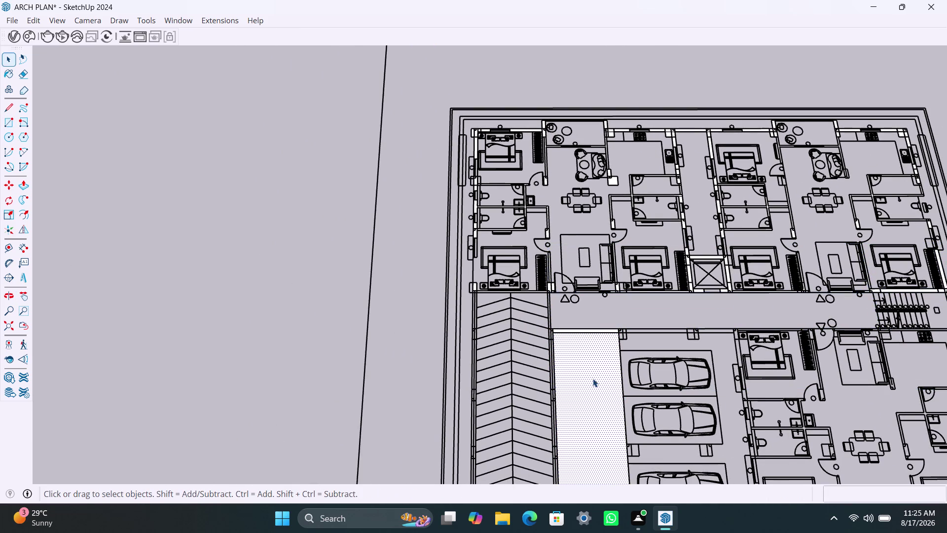
key(Delete)
scroll(down, 3)
middle_drag(607, 430, 550, 425)
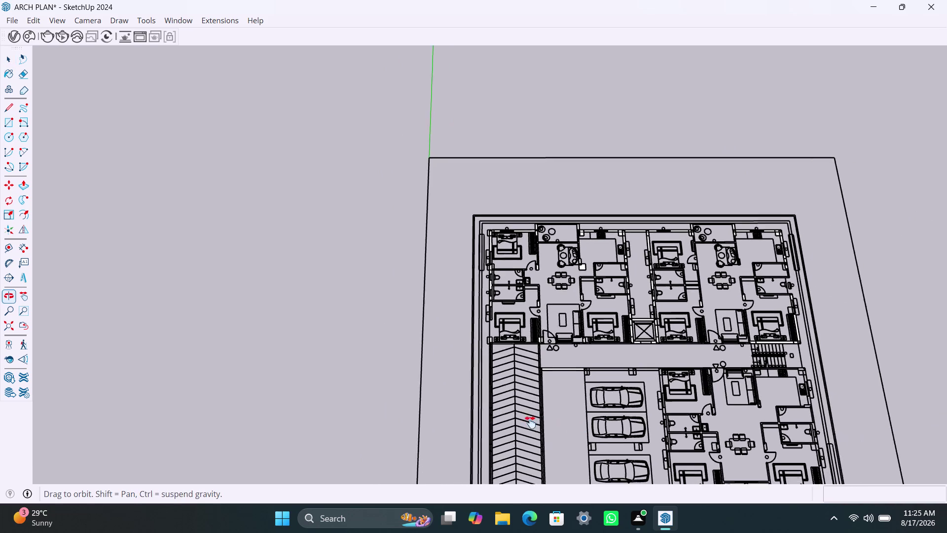
middle_drag(551, 425, 467, 329)
scroll(up, 3)
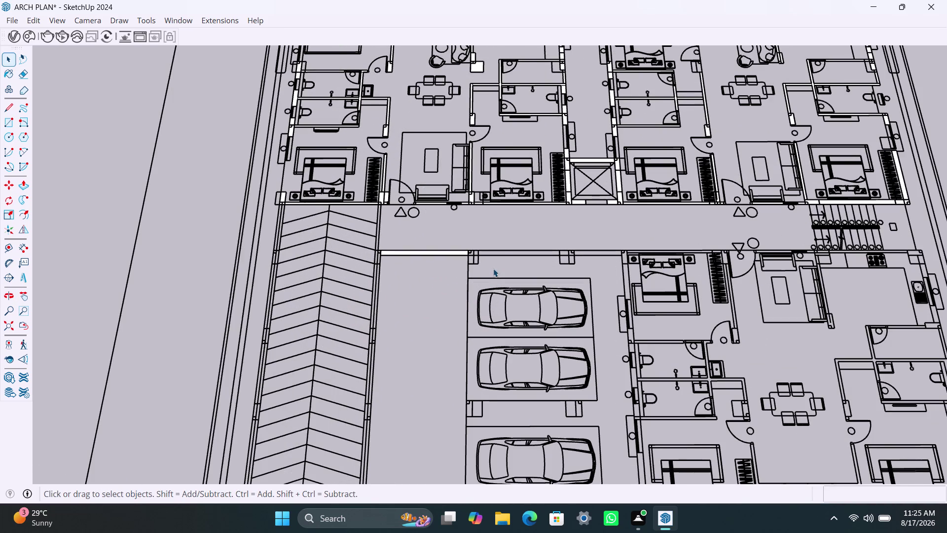
Cover the corridor's lower wall strip with white rectangle faces.
key(r)
scroll(up, 3)
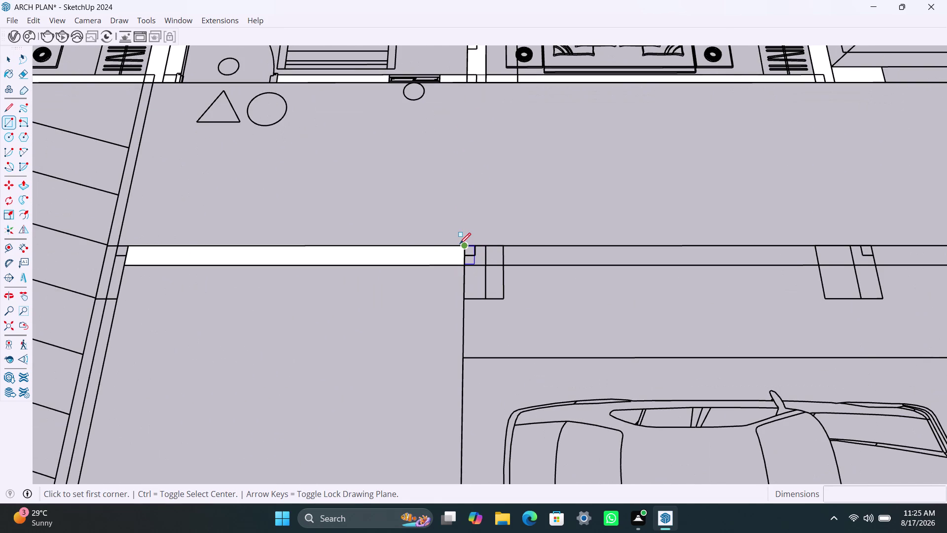
click(463, 244)
click(504, 297)
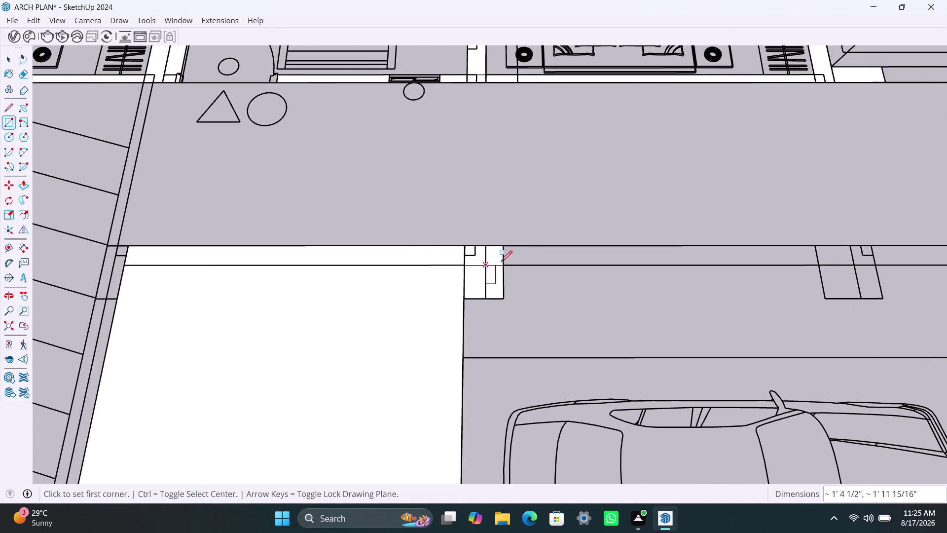
click(506, 244)
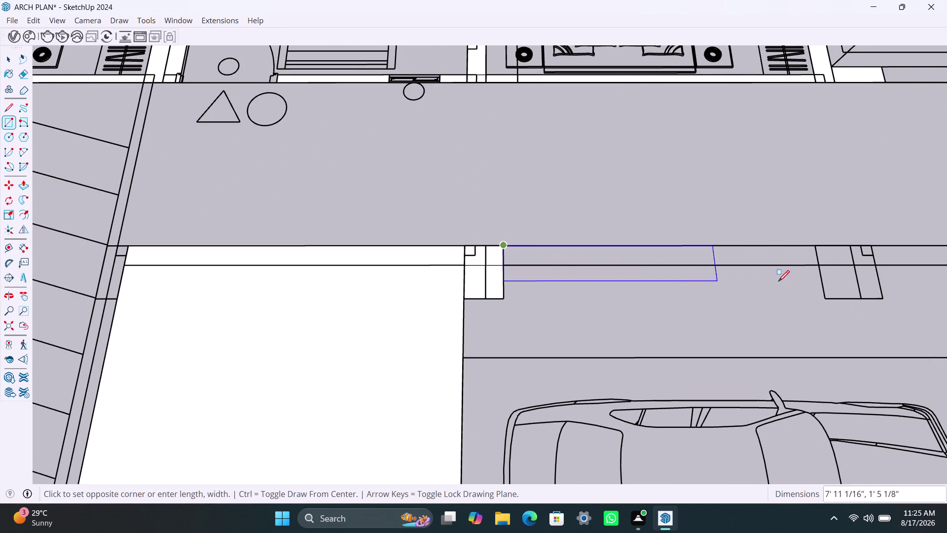
scroll(down, 3)
scroll(down, 3)
middle_drag(829, 267, 757, 262)
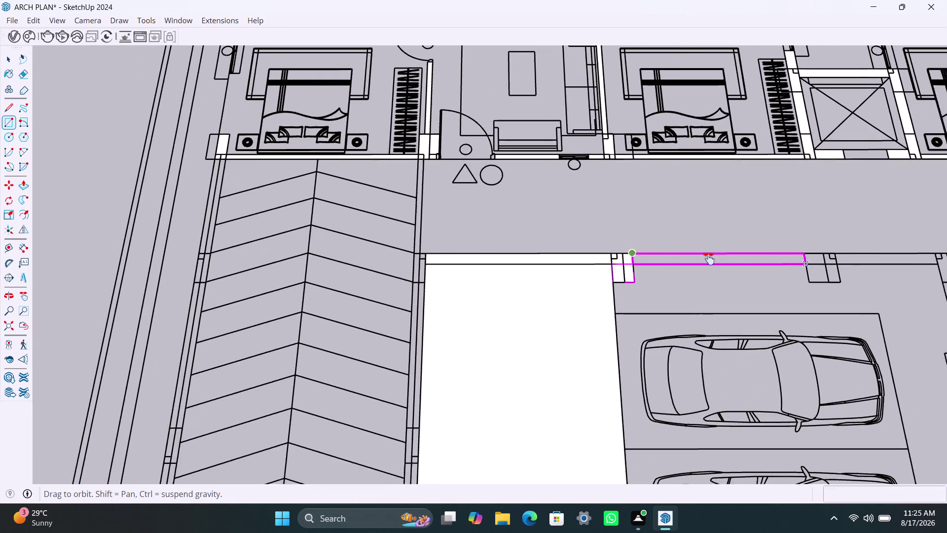
middle_drag(757, 263, 573, 262)
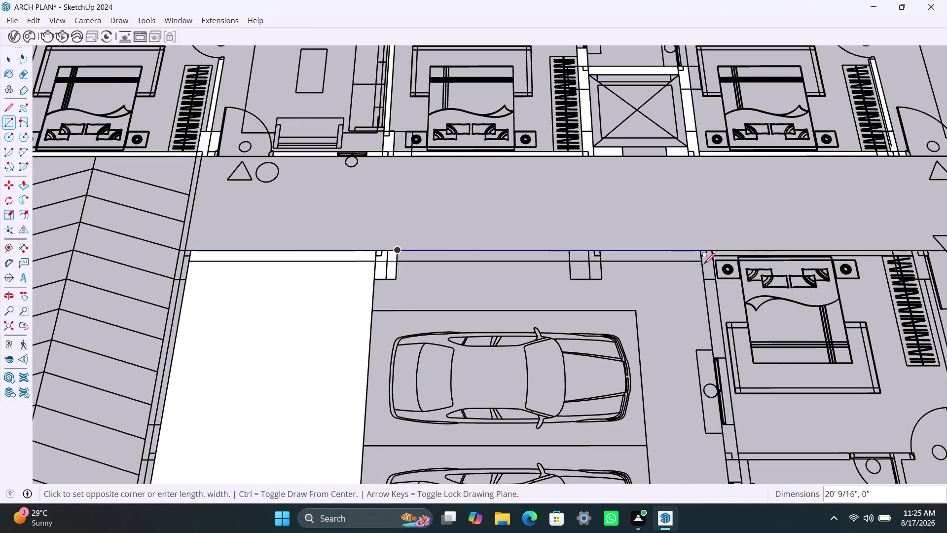
click(702, 262)
click(571, 249)
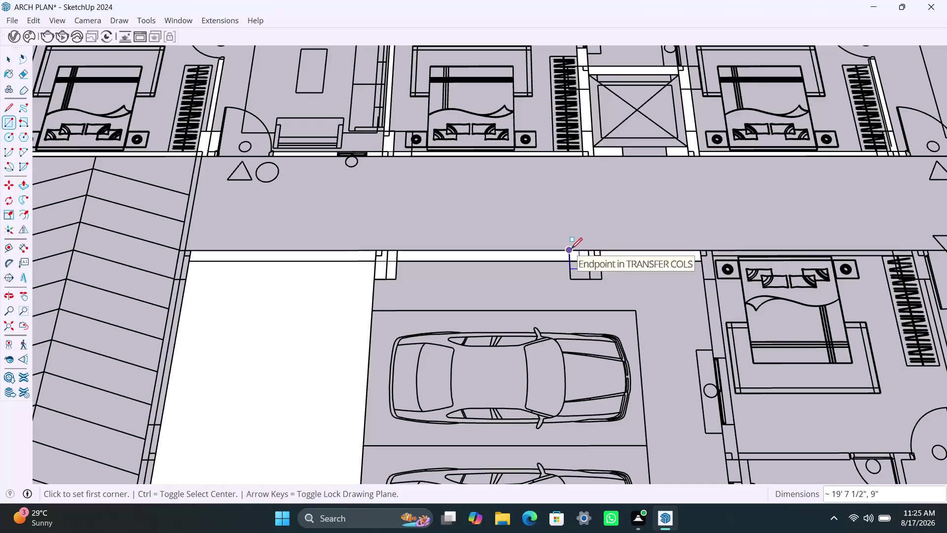
key(Escape)
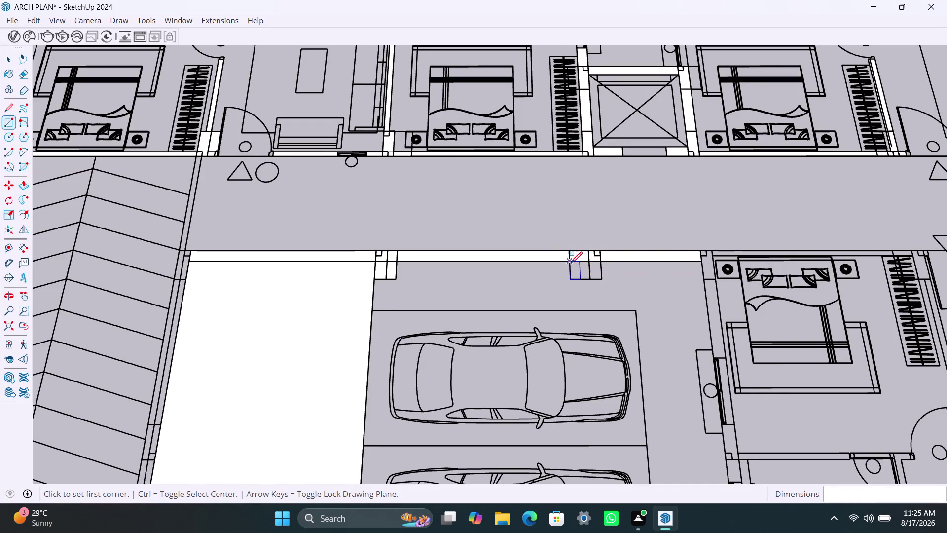
Trace the column block white, then undo the short wall piece rectangle.
click(570, 253)
click(601, 280)
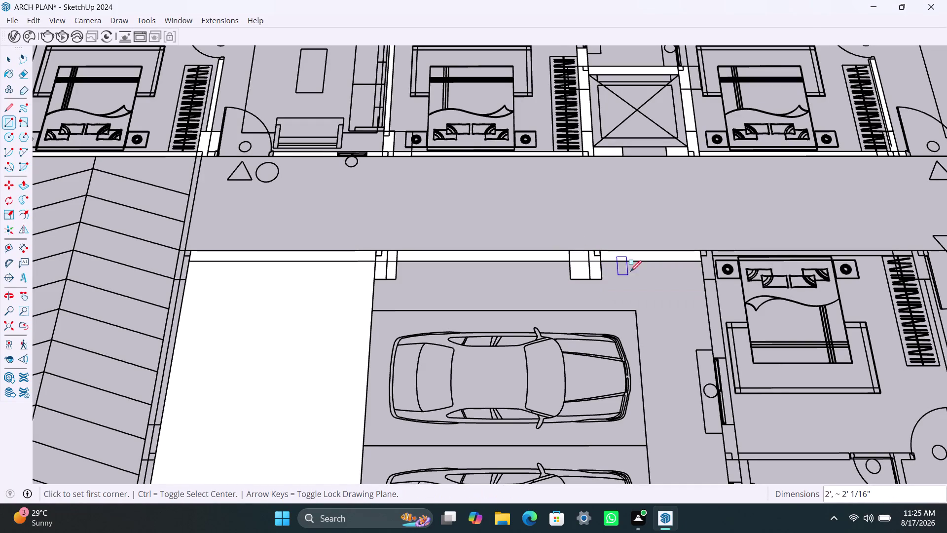
scroll(up, 3)
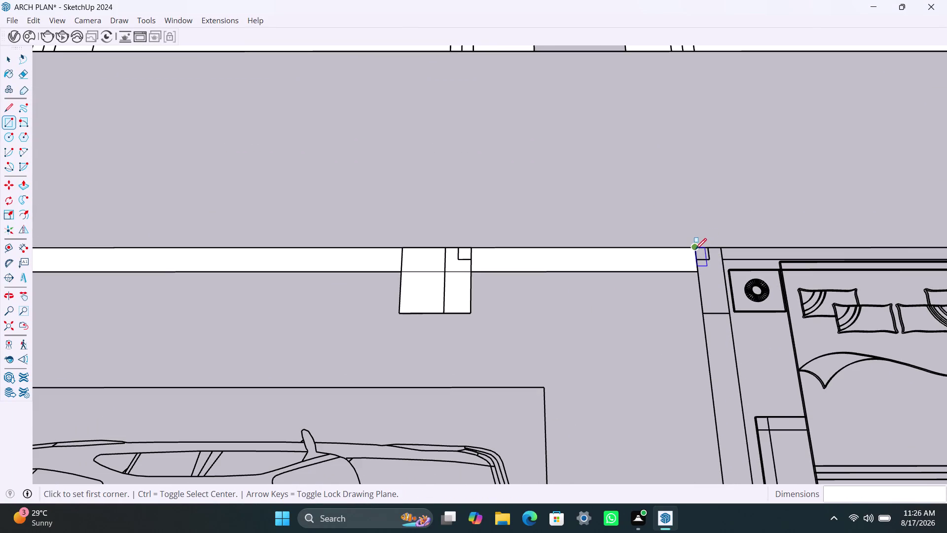
click(695, 249)
click(731, 313)
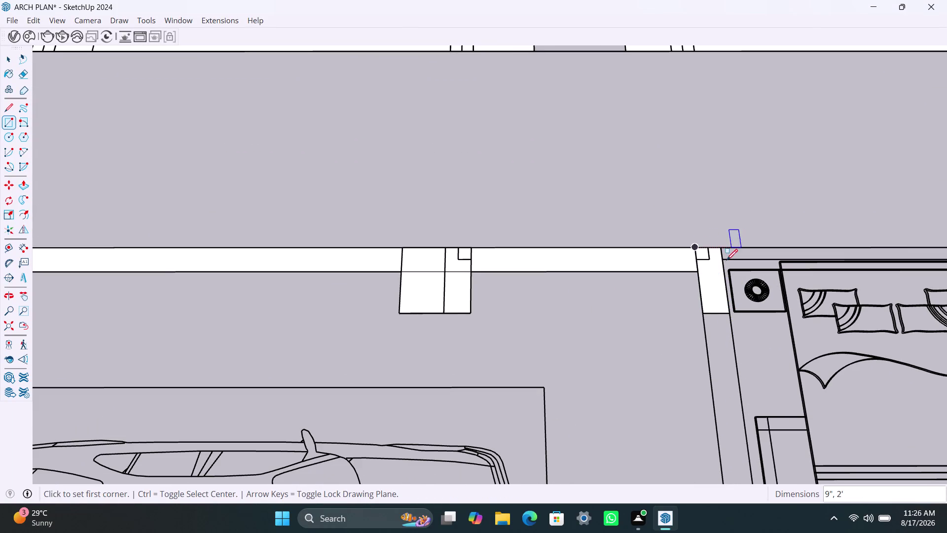
scroll(down, 3)
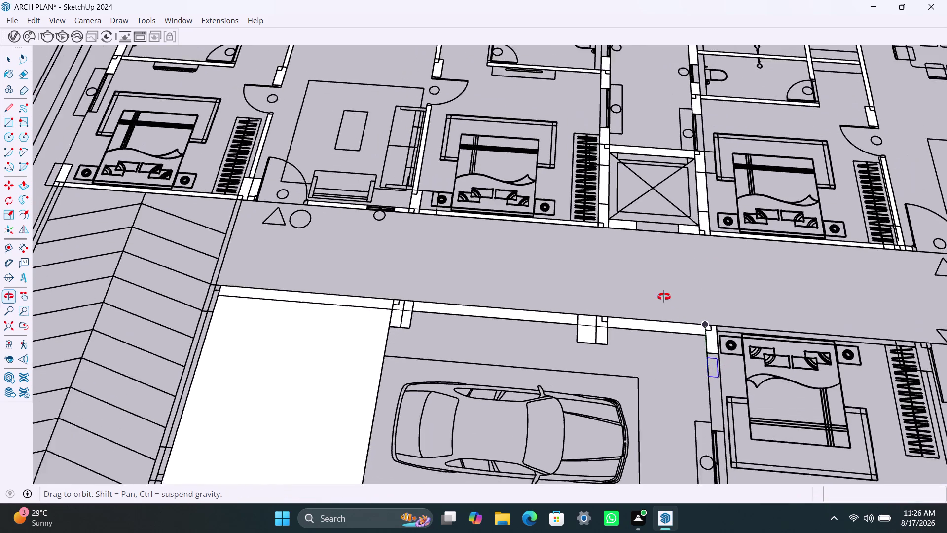
key(ctrl+z)
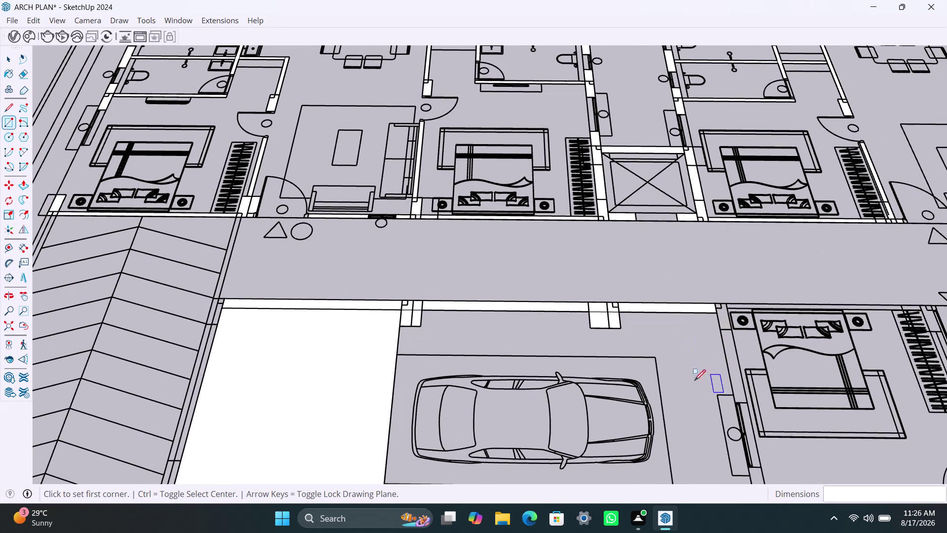
scroll(down, 3)
middle_drag(693, 351, 617, 225)
scroll(up, 3)
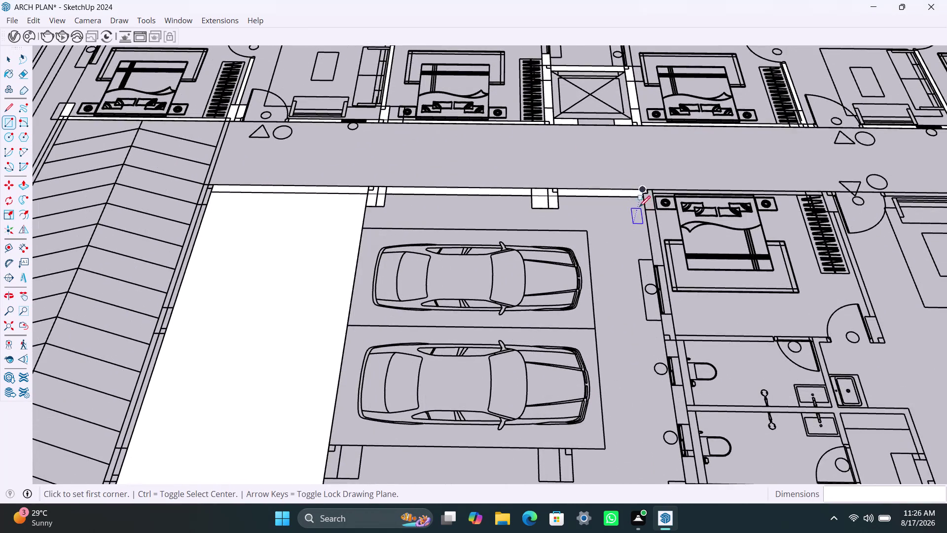
middle_drag(649, 258, 647, 197)
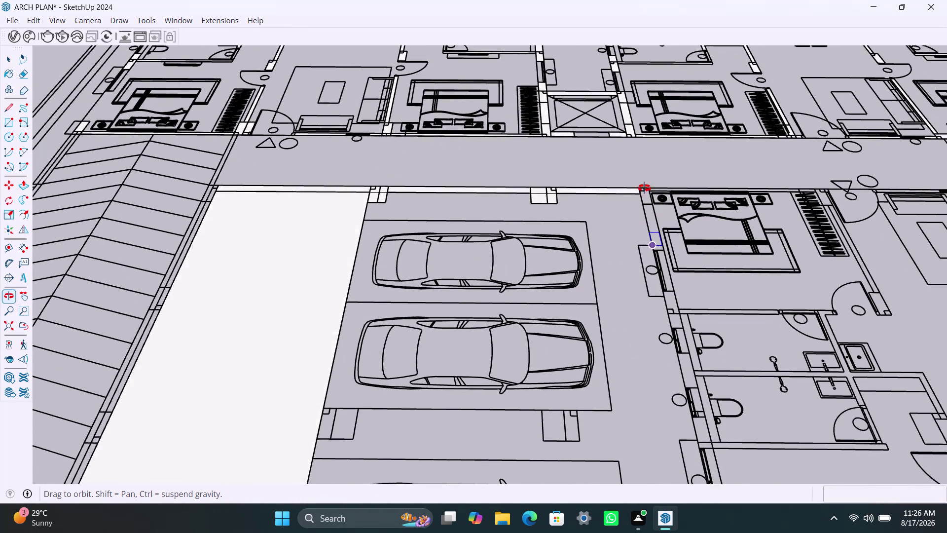
middle_drag(647, 196, 630, 153)
scroll(down, 3)
scroll(down, 3)
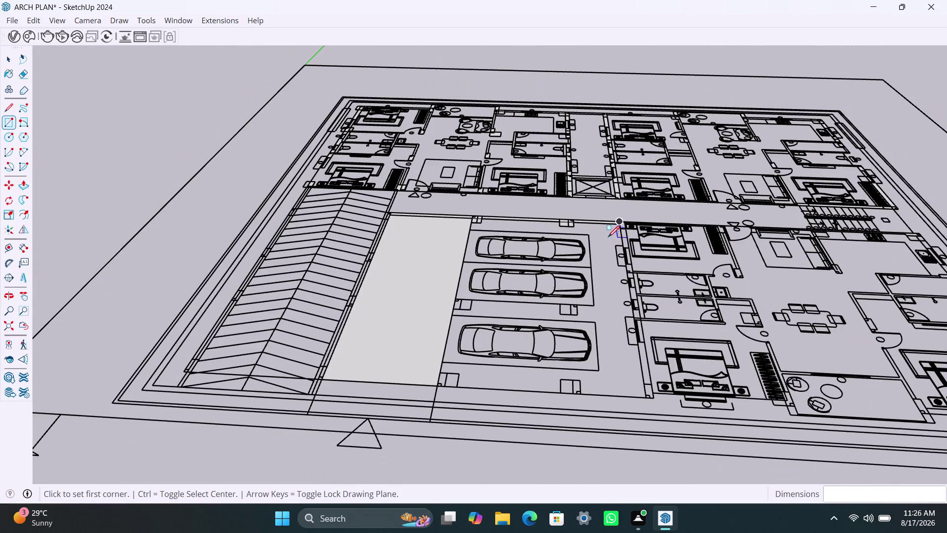
middle_drag(605, 243, 634, 405)
scroll(down, 3)
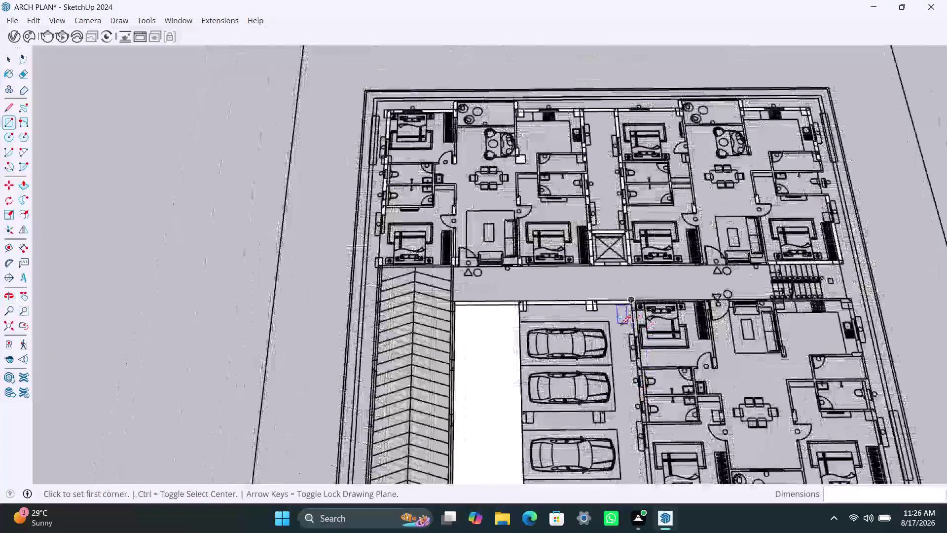
middle_drag(620, 324, 478, 200)
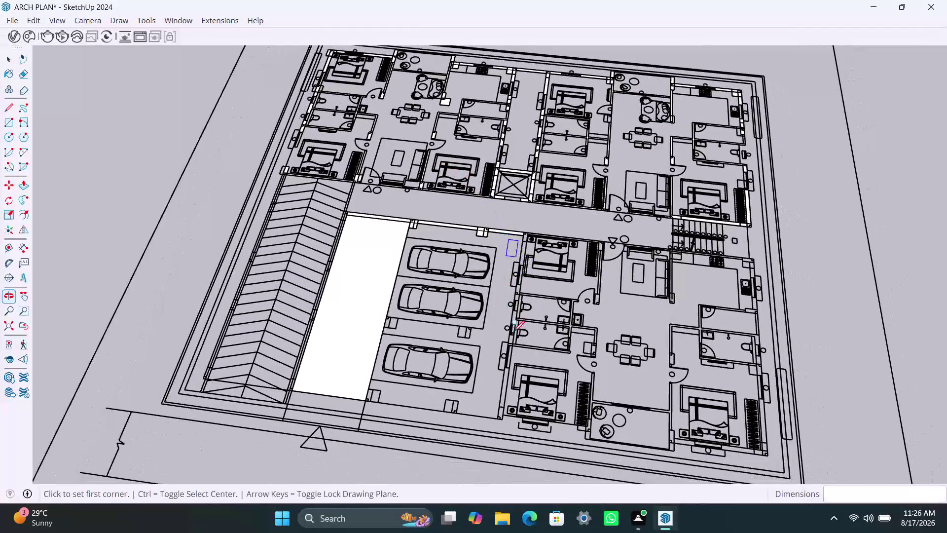
middle_drag(479, 423, 495, 424)
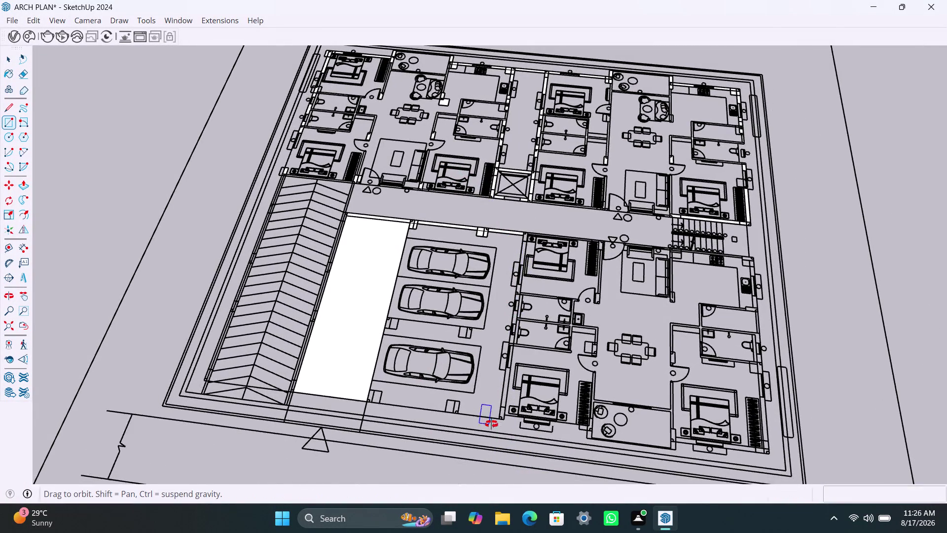
middle_drag(495, 424, 509, 430)
scroll(up, 3)
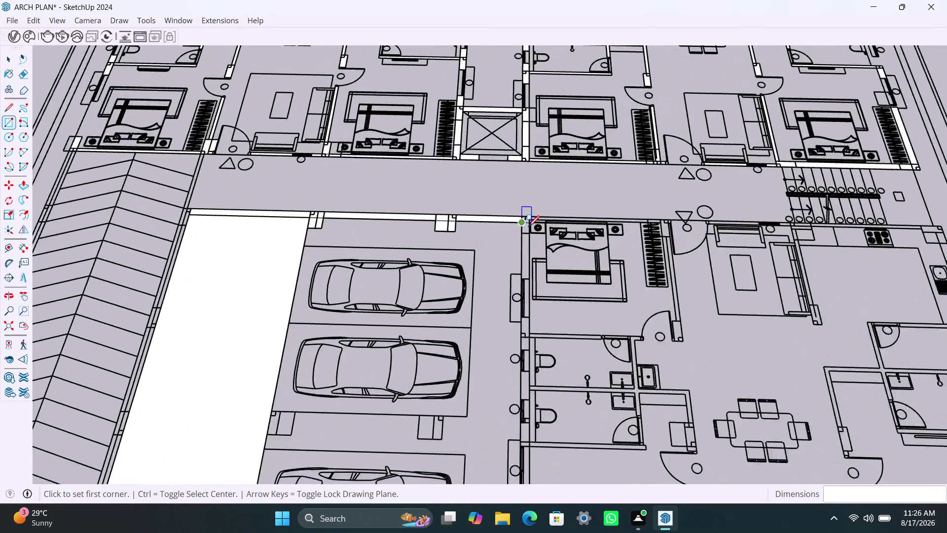
Fill the two wall pieces beside the bedroom facing the parking white.
scroll(up, 3)
click(520, 213)
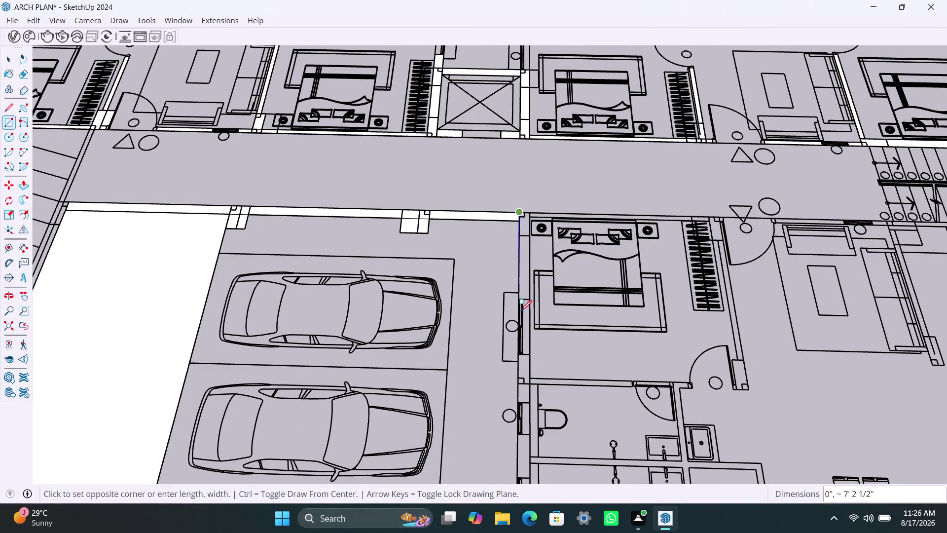
click(532, 300)
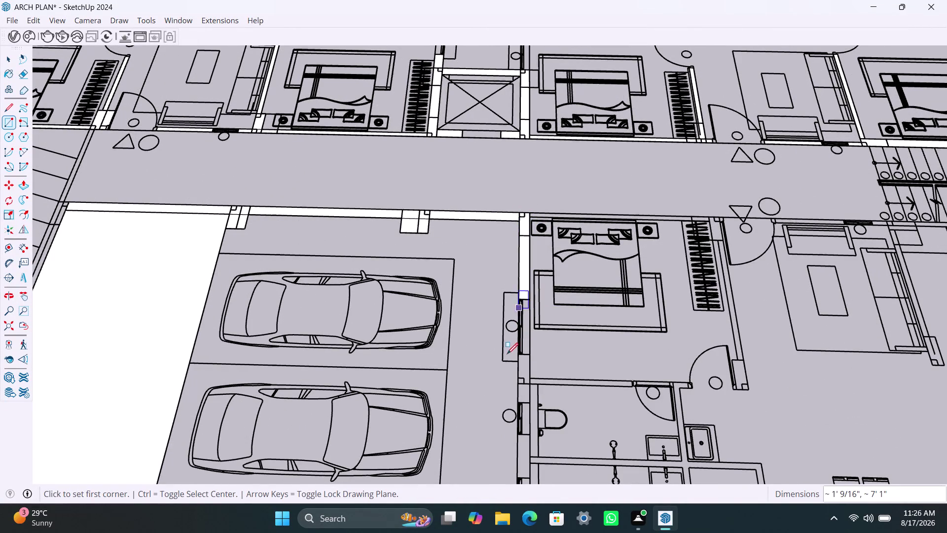
click(518, 356)
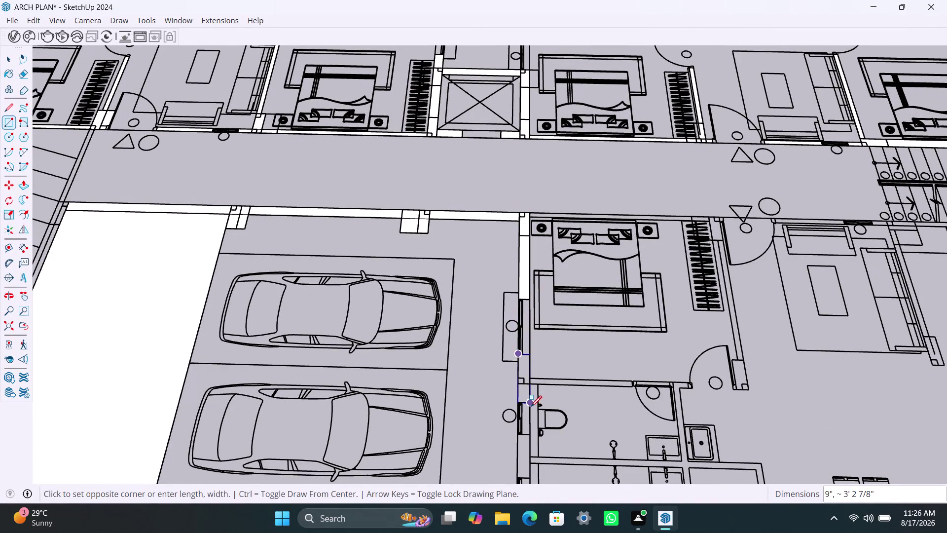
click(531, 404)
scroll(down, 3)
middle_drag(541, 391, 551, 241)
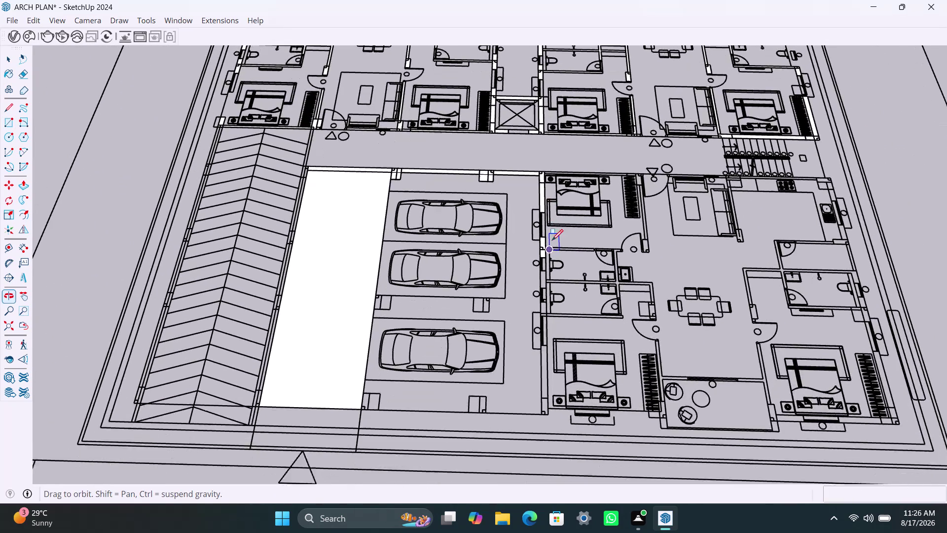
scroll(up, 3)
Trace the wall beside the bathroom and the lower wall piece, cancelling misplaced starts.
click(538, 240)
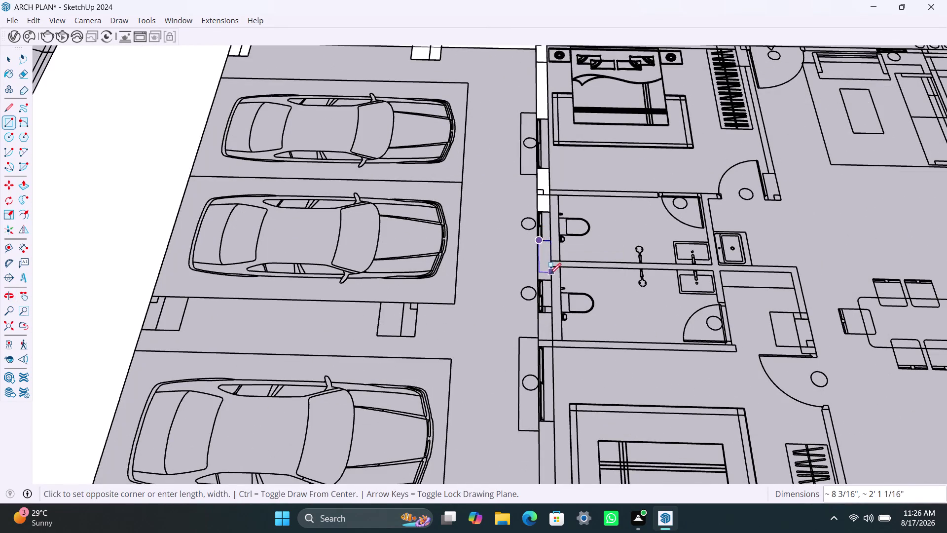
key(Escape)
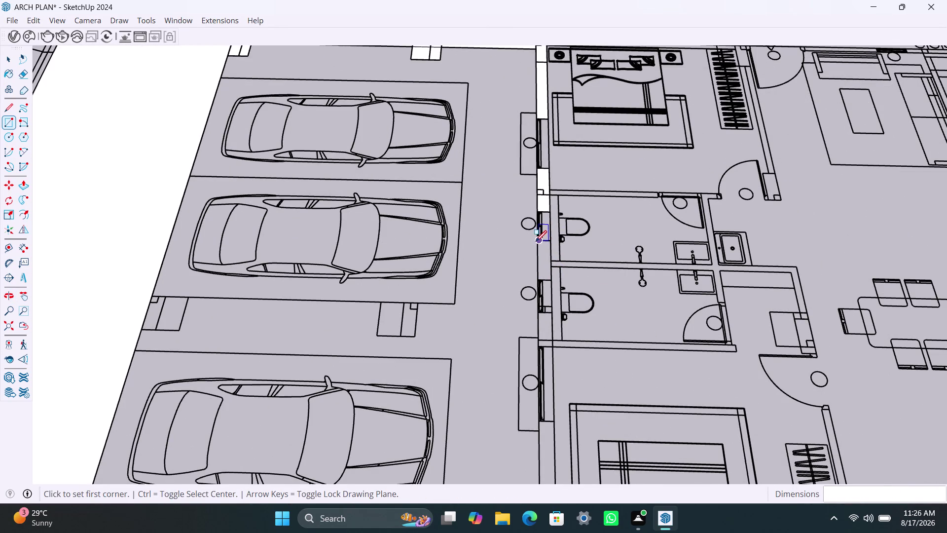
click(536, 242)
key(Escape)
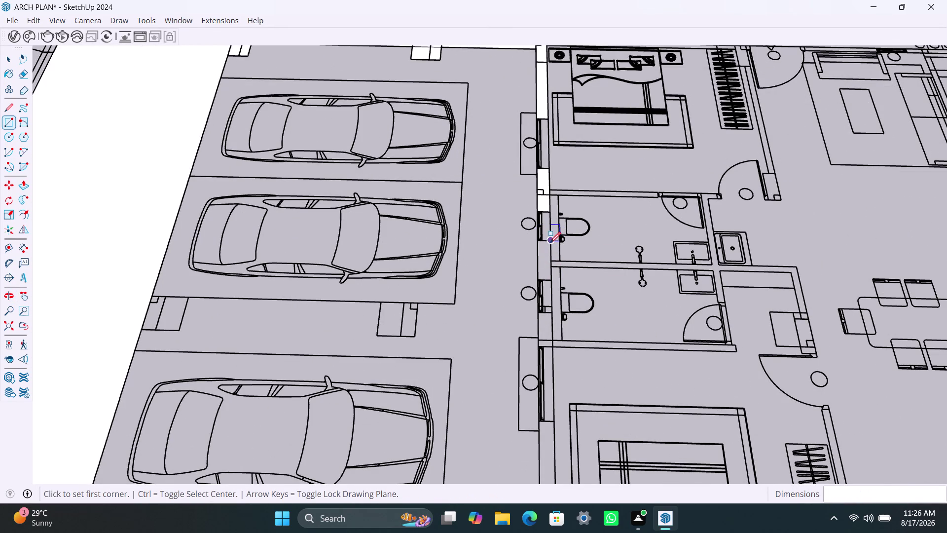
click(550, 243)
key(r)
click(552, 241)
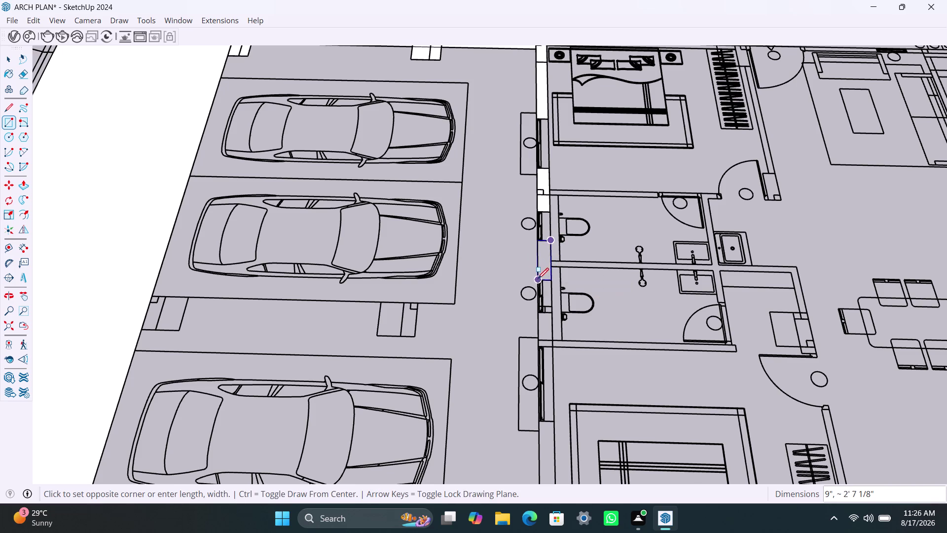
click(537, 278)
click(551, 314)
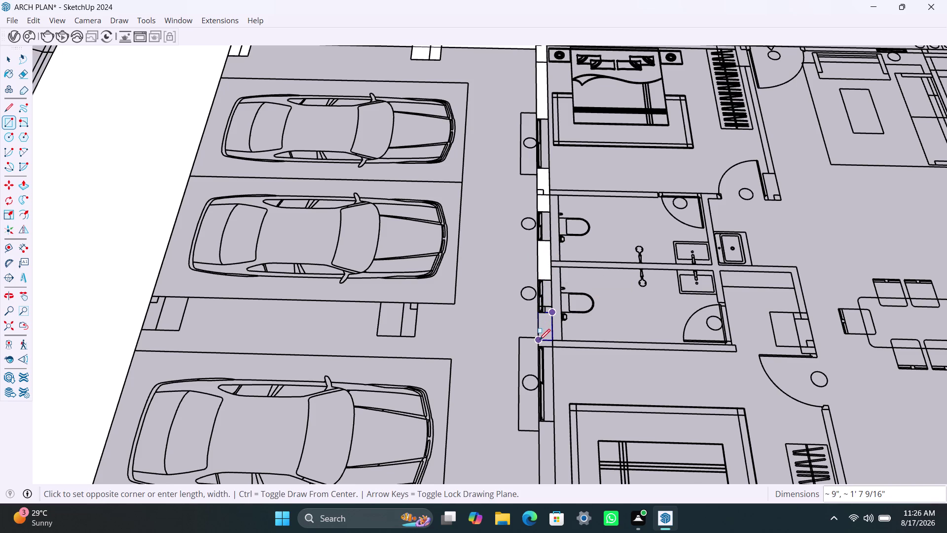
click(538, 341)
Draw a white rectangle along the wall below the bathrooms.
click(540, 340)
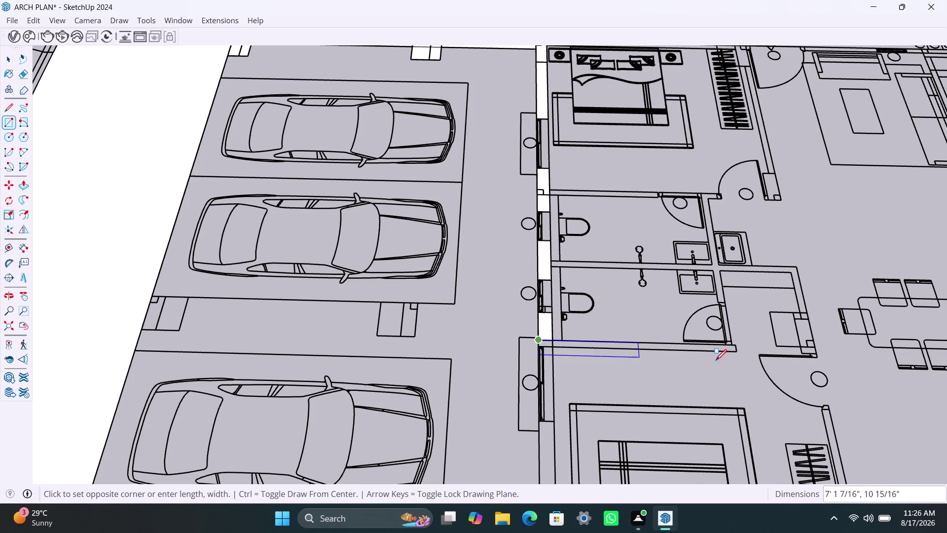
scroll(up, 3)
click(735, 352)
scroll(down, 3)
scroll(down, 3)
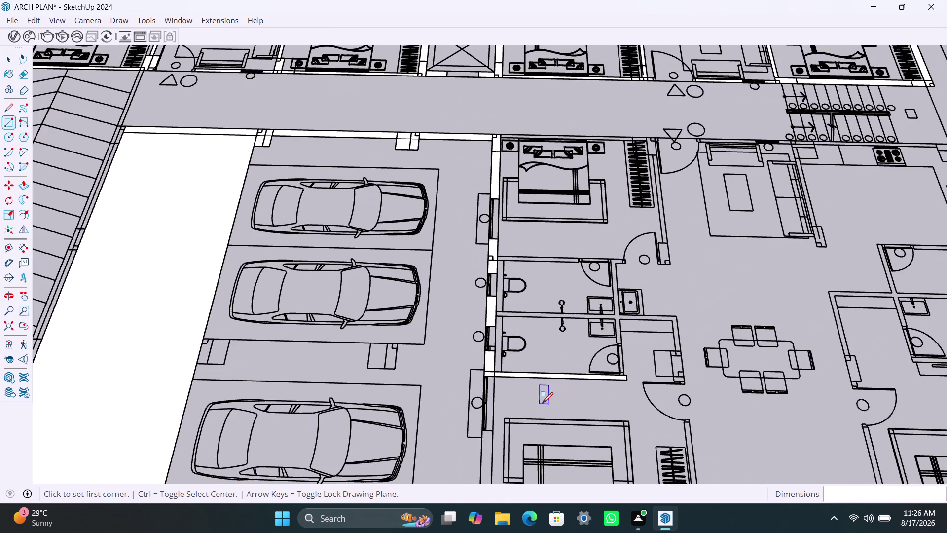
Fill the wall beside the lower bedroom and a column block at the parking's bottom edge.
middle_drag(552, 386, 563, 222)
scroll(up, 3)
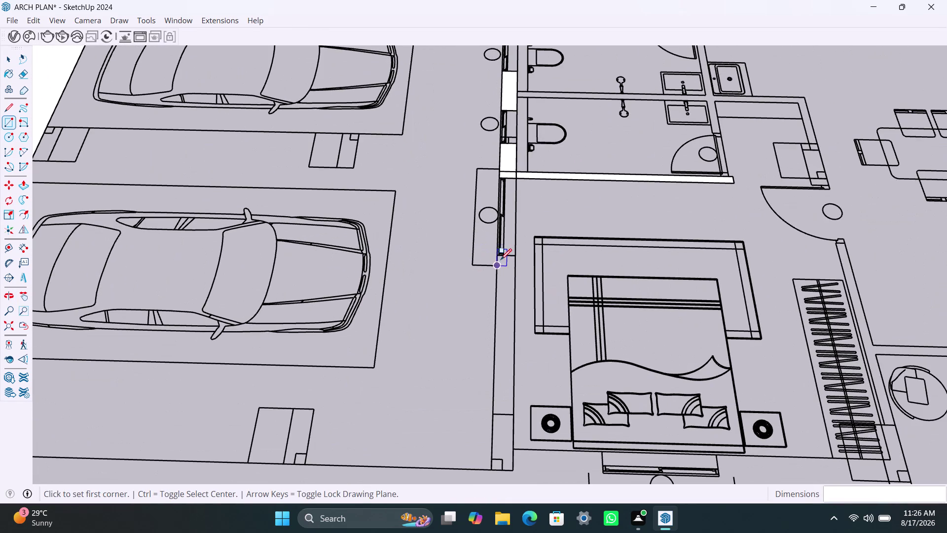
click(498, 256)
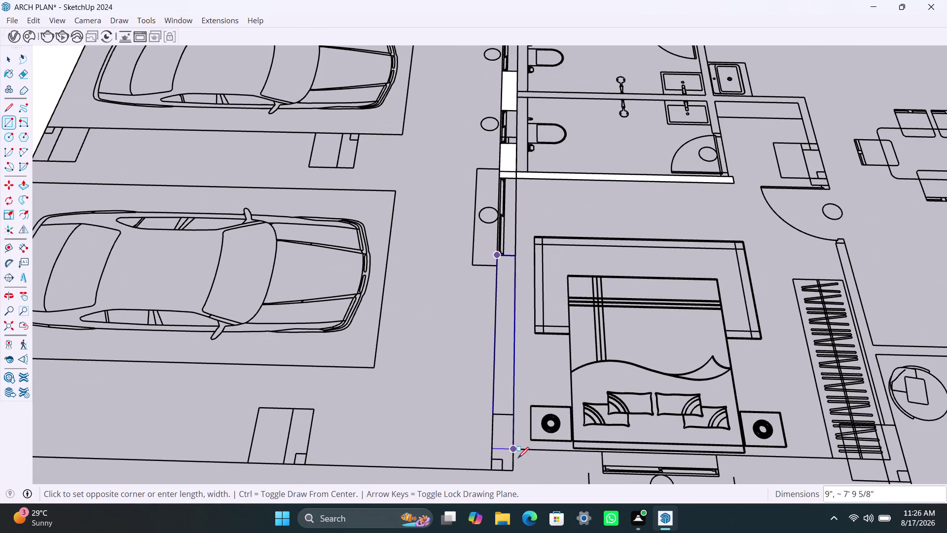
click(513, 467)
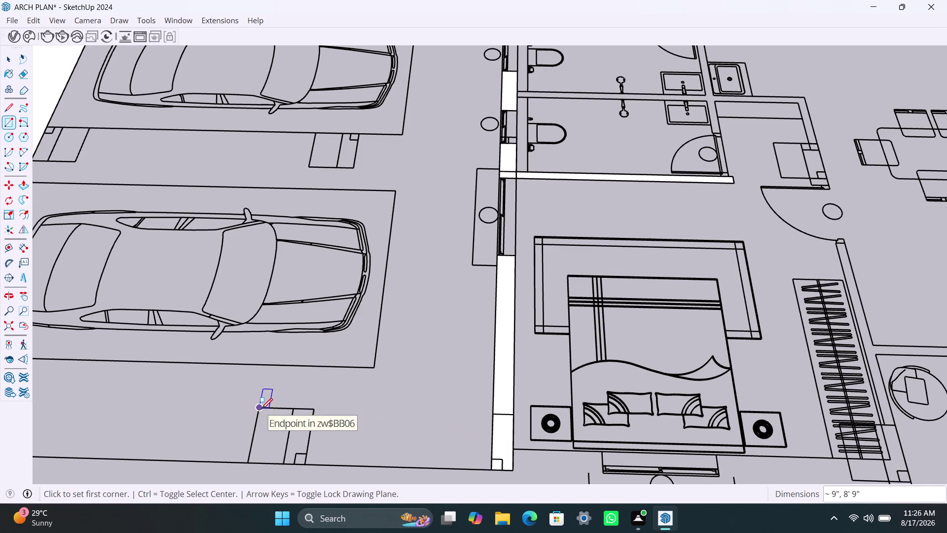
click(261, 409)
click(301, 463)
scroll(down, 3)
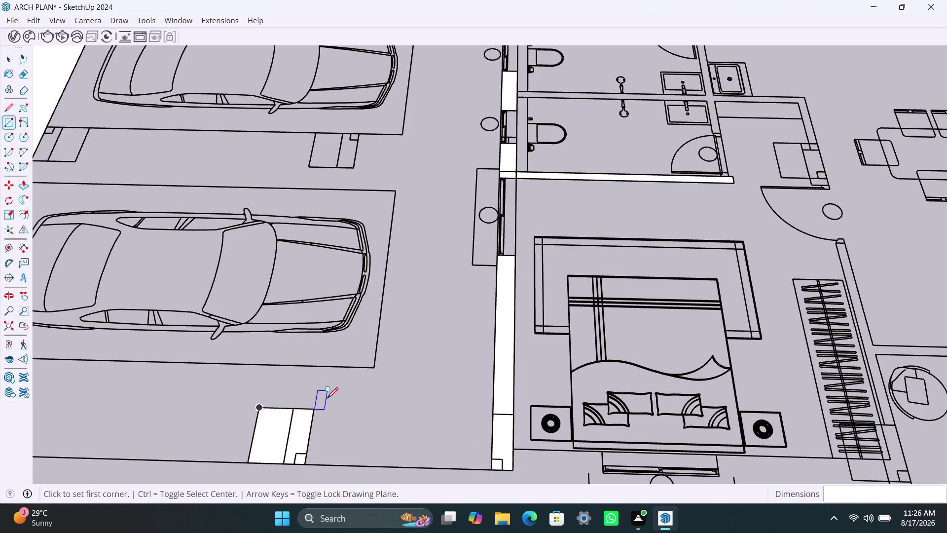
scroll(down, 3)
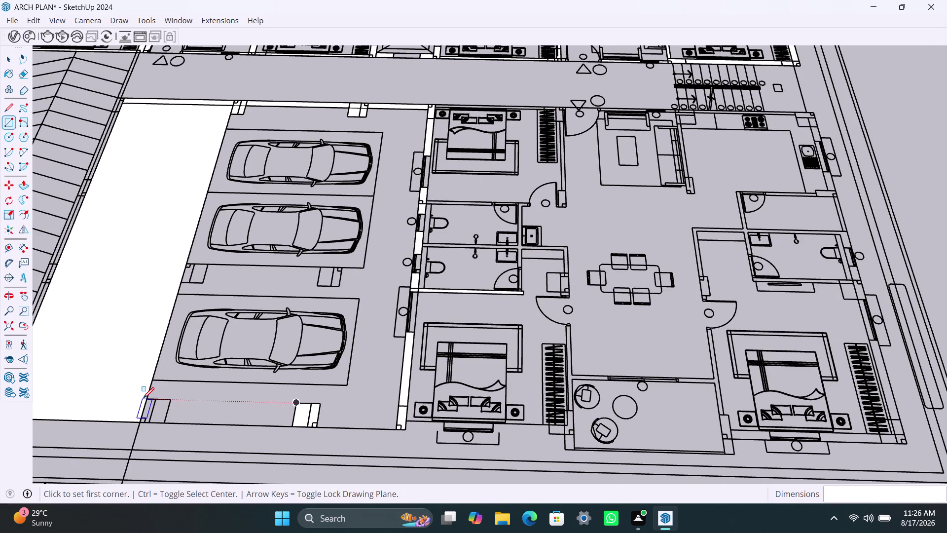
Cancel the stray rectangle and trace the small wall stub at the parking corner.
key(Escape)
key(Escape)
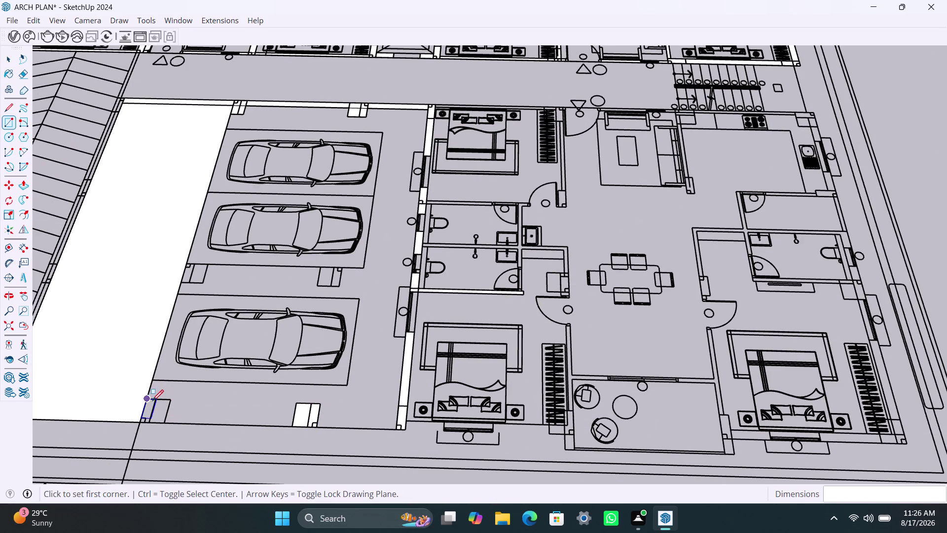
click(146, 401)
click(166, 421)
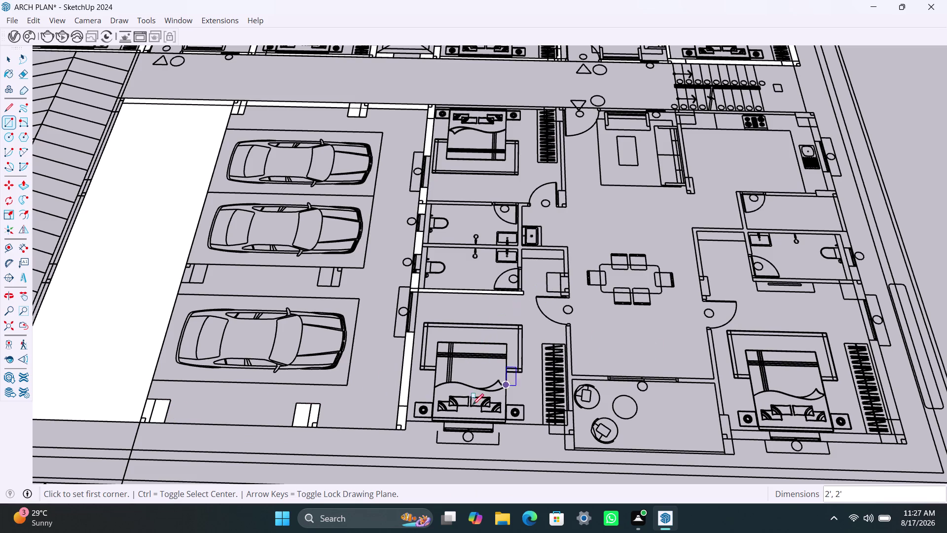
scroll(up, 3)
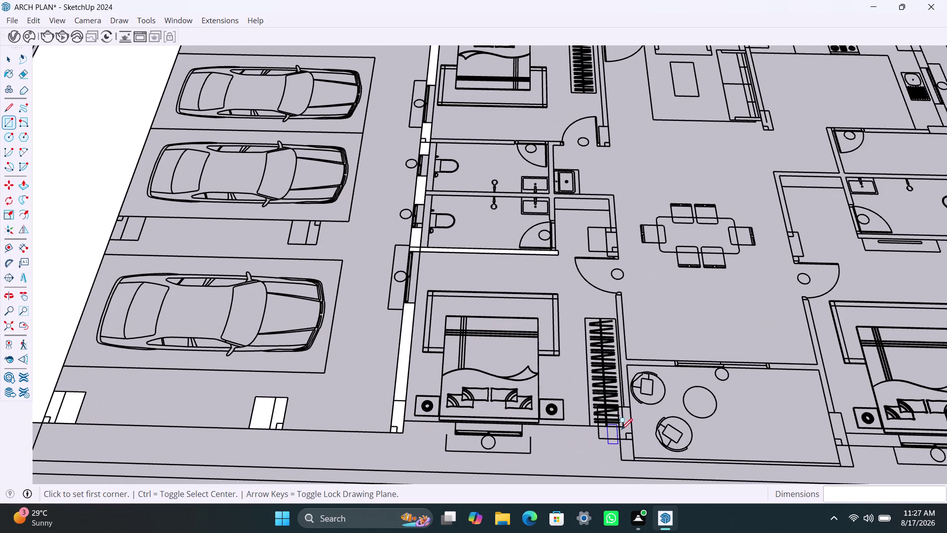
Trace the bedroom's bottom wall sections and the short wall beside the wardrobe.
click(620, 427)
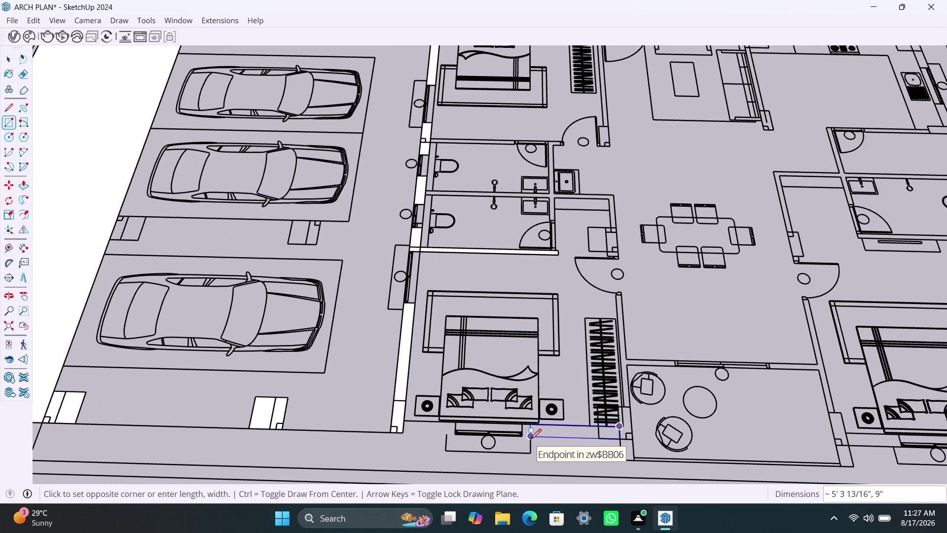
click(530, 440)
click(404, 423)
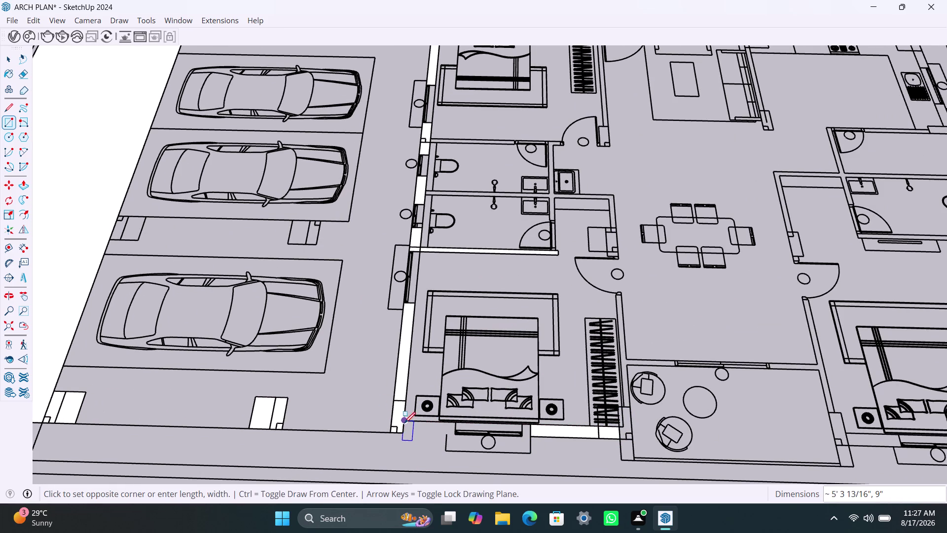
click(447, 437)
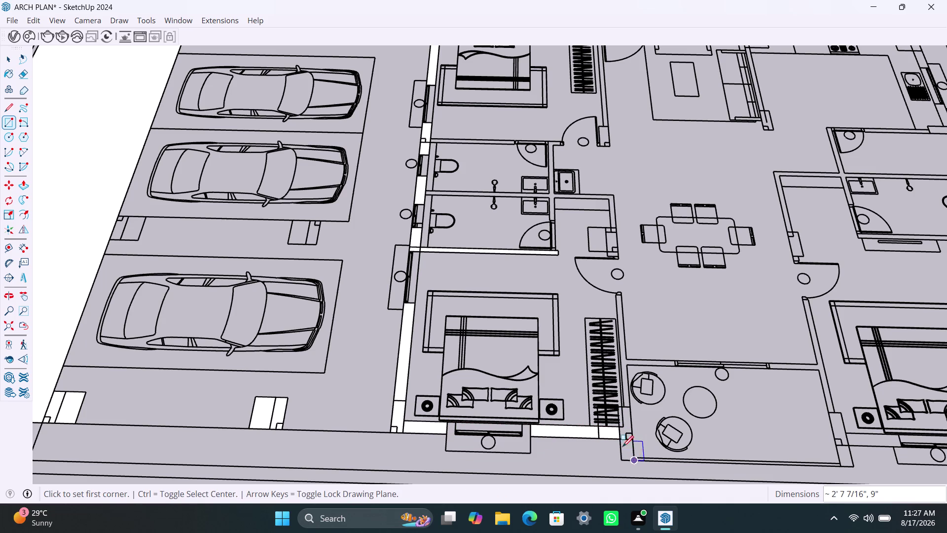
click(619, 406)
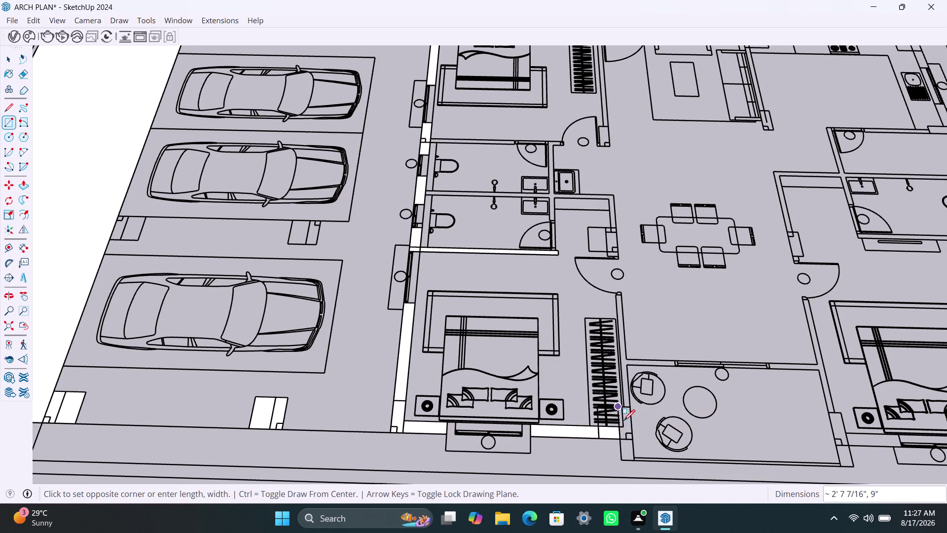
click(633, 460)
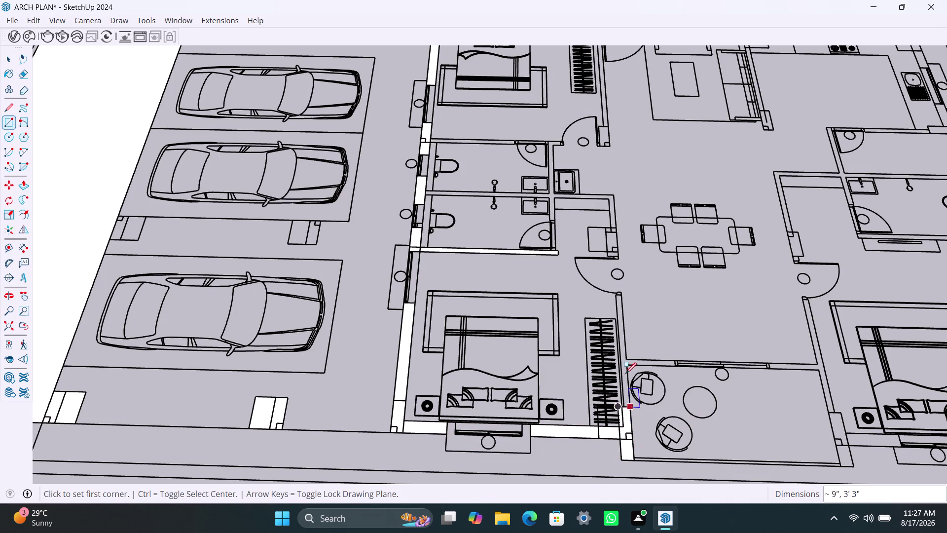
scroll(up, 3)
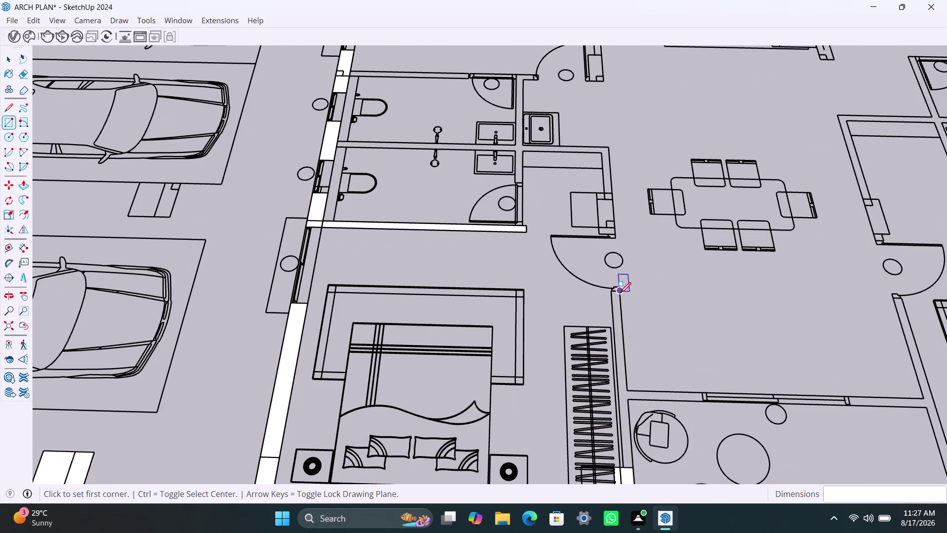
Fill the lounge's left wall strip and its top wall sections white.
click(620, 293)
click(627, 466)
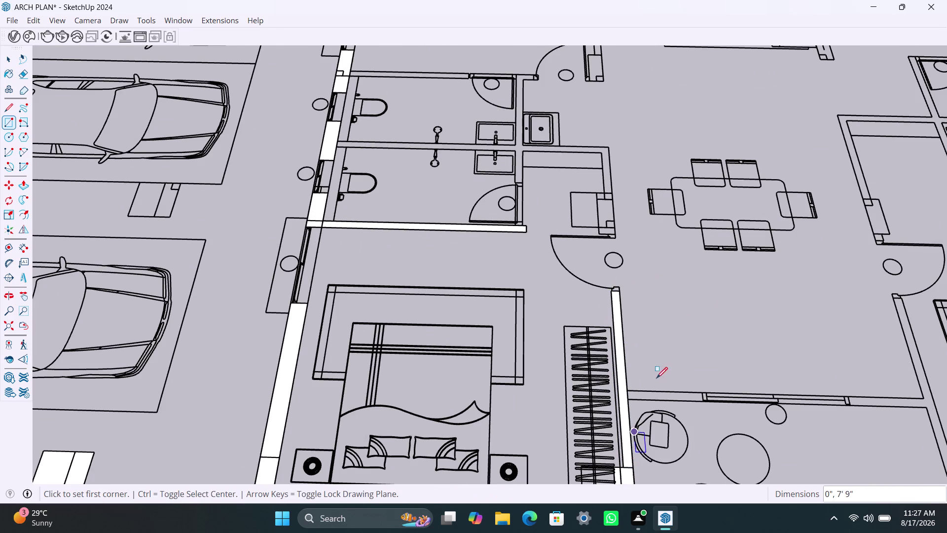
click(627, 389)
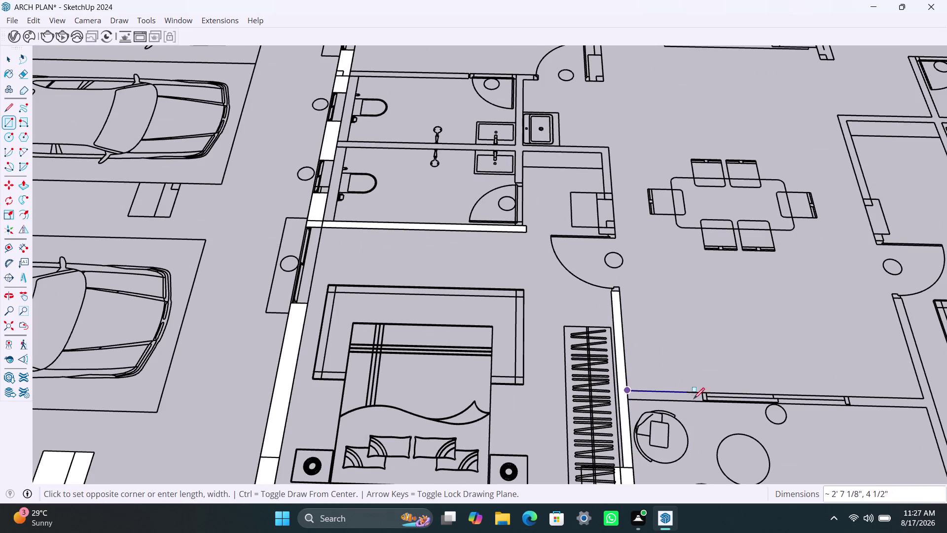
click(698, 403)
scroll(down, 3)
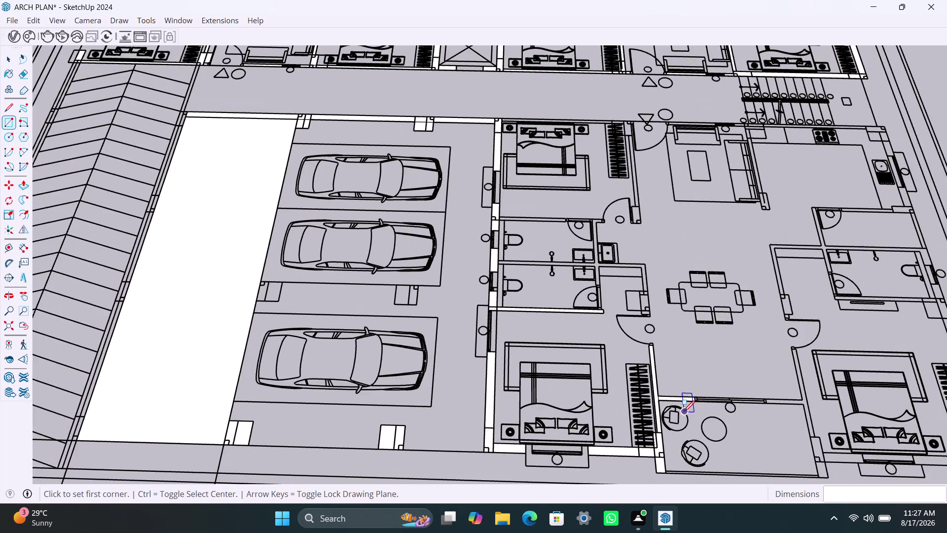
middle_drag(683, 411, 537, 363)
scroll(up, 3)
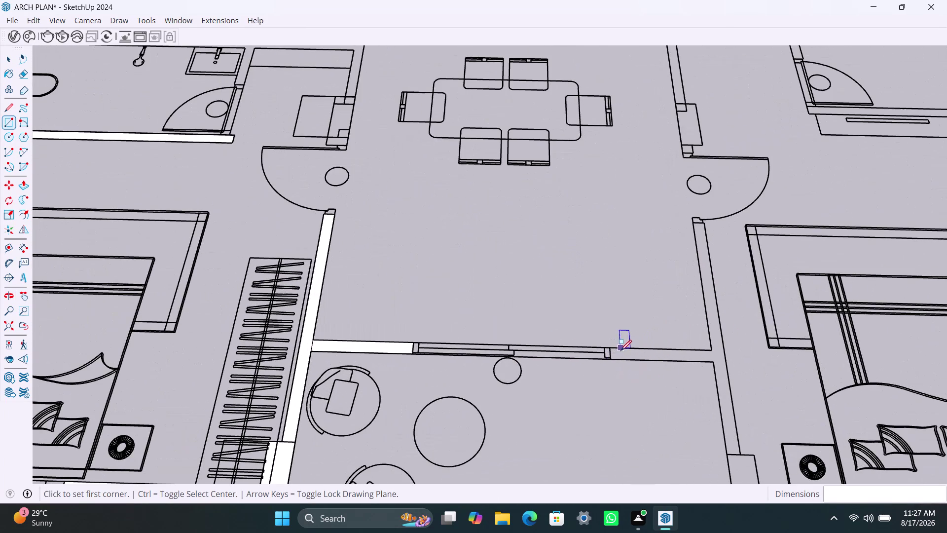
click(609, 348)
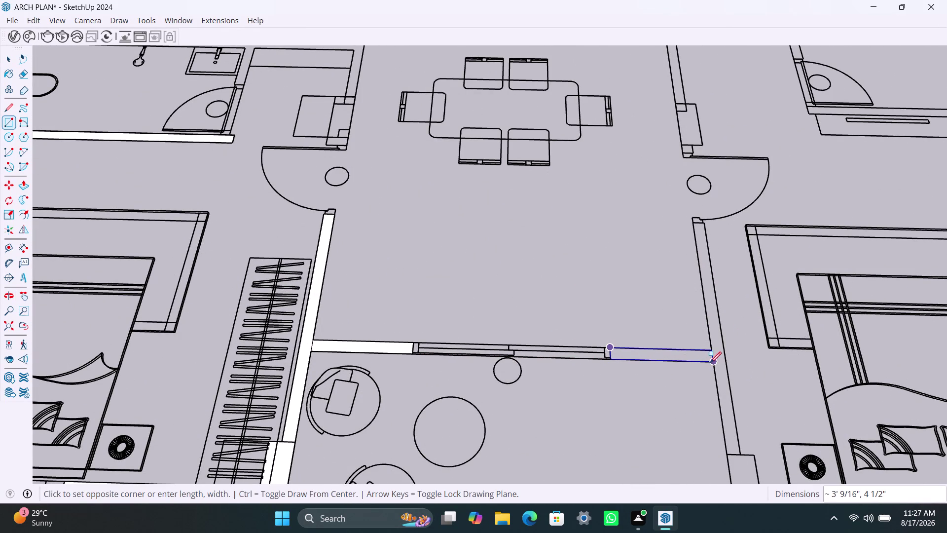
click(710, 362)
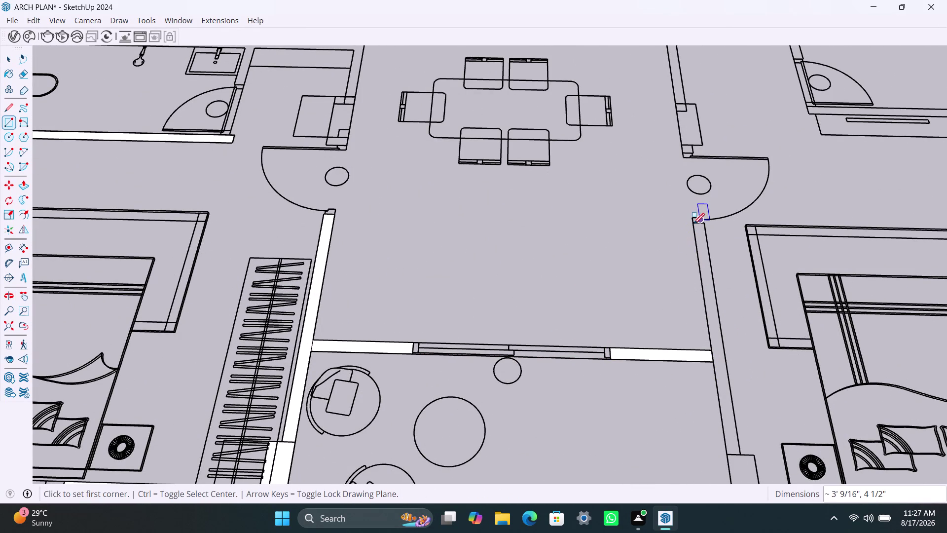
Trace the lounge's right wall strip and its lower end piece.
click(690, 224)
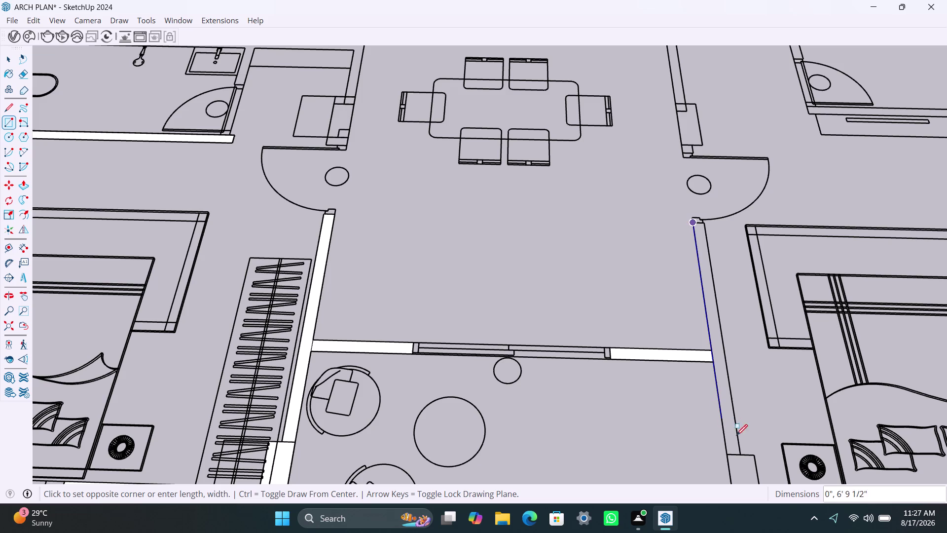
click(739, 452)
scroll(down, 3)
middle_drag(722, 431, 709, 343)
scroll(up, 3)
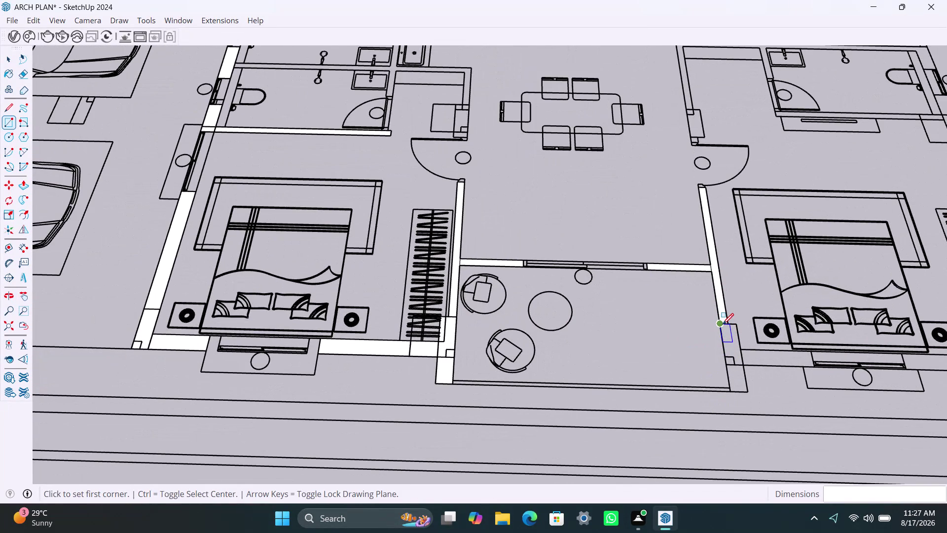
click(722, 324)
click(748, 392)
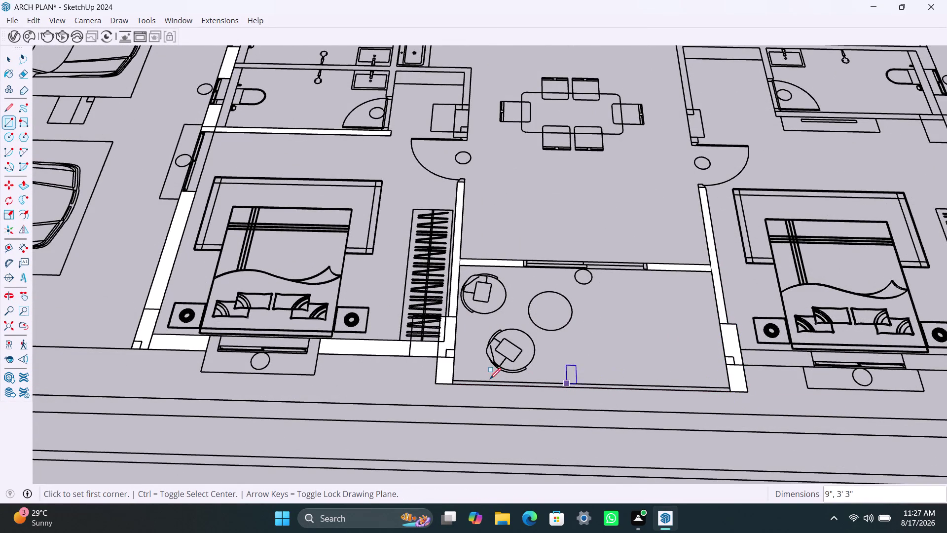
scroll(up, 3)
Draw the lounge's long bottom wall as one white rectangle face.
click(452, 387)
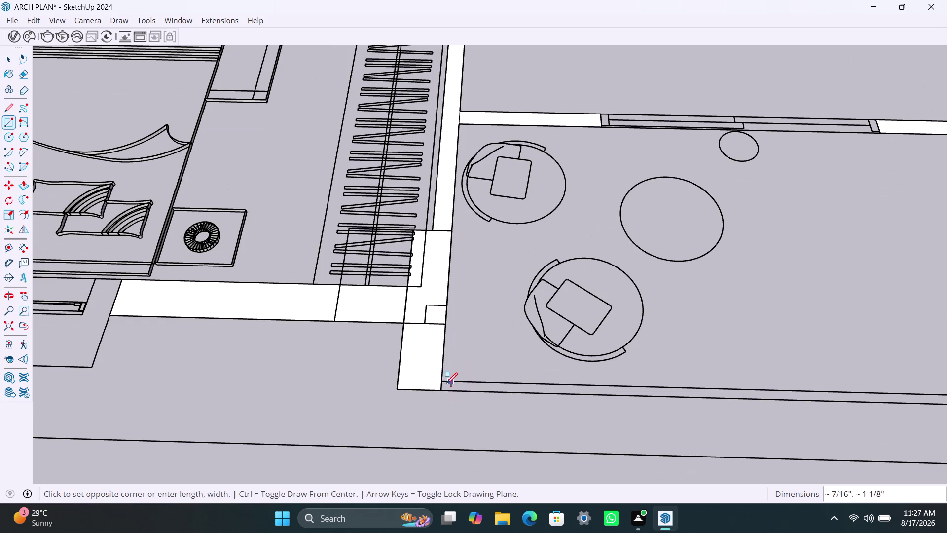
key(Escape)
key(r)
click(441, 382)
scroll(down, 3)
scroll(down, 3)
middle_drag(627, 396, 506, 382)
scroll(up, 3)
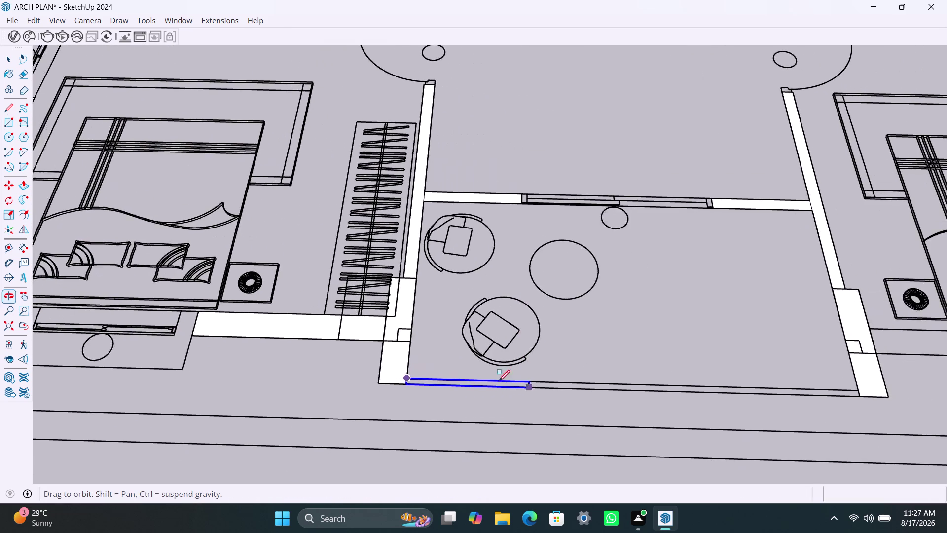
middle_drag(506, 383, 499, 381)
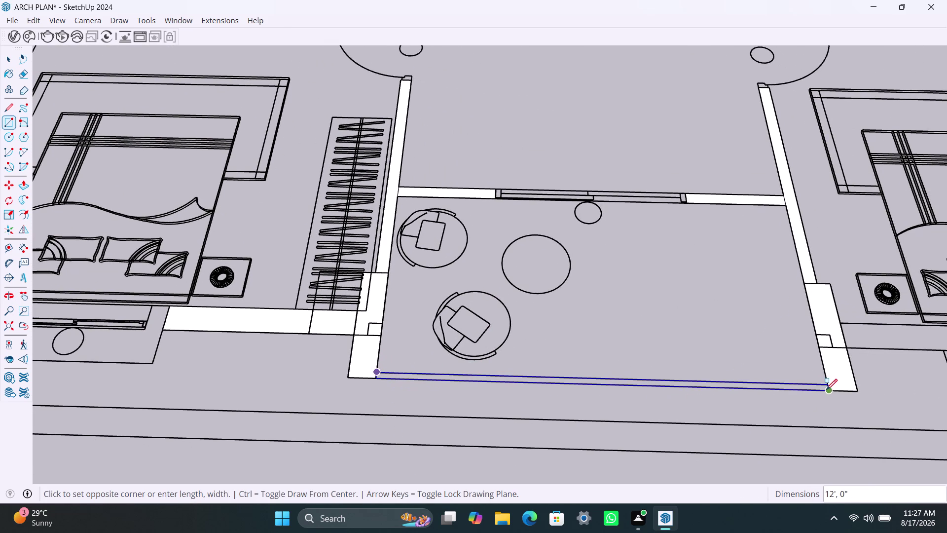
click(829, 392)
scroll(down, 3)
scroll(down, 3)
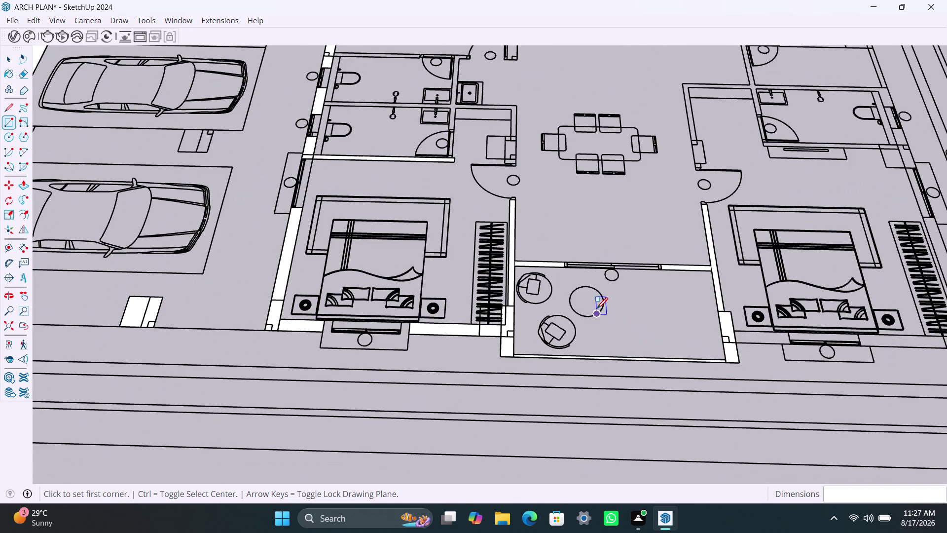
scroll(down, 3)
scroll(down, 3)
scroll(up, 3)
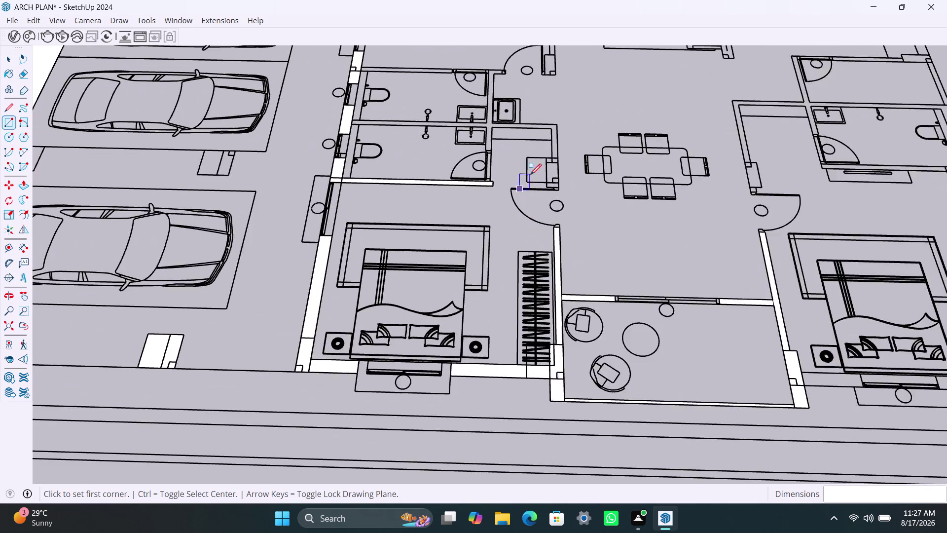
scroll(up, 3)
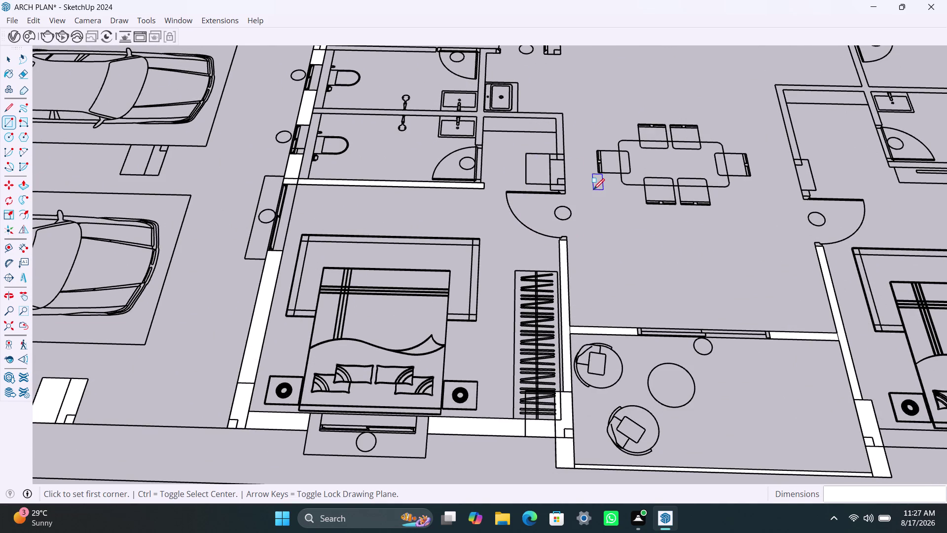
scroll(down, 3)
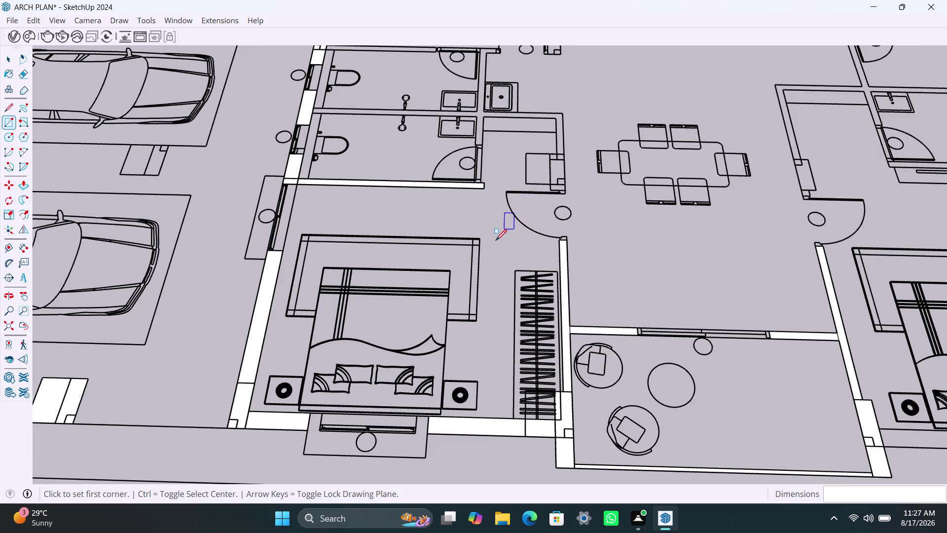
scroll(down, 3)
Fill the partition between the two bathrooms and the right-hand wall strip with white faces.
middle_drag(450, 219, 436, 312)
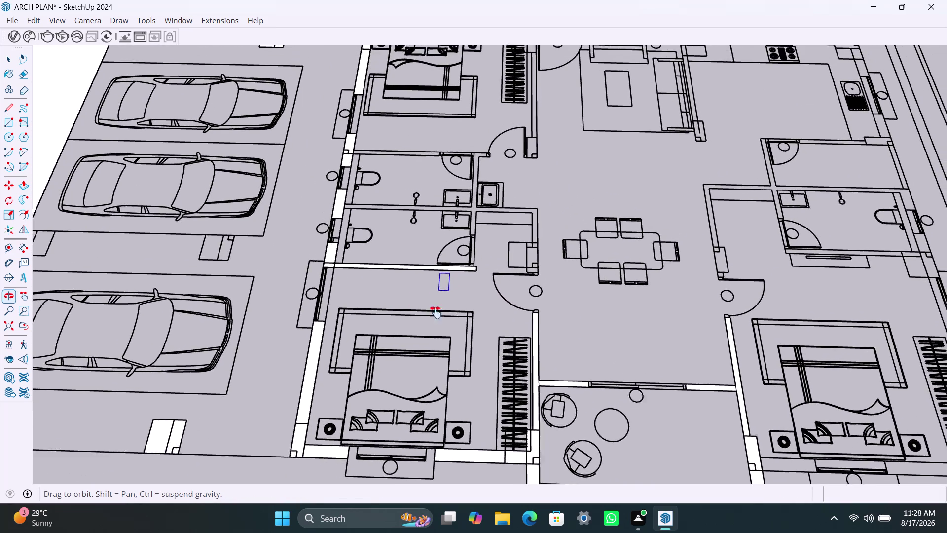
scroll(up, 3)
scroll(up, 3)
scroll(up, 3)
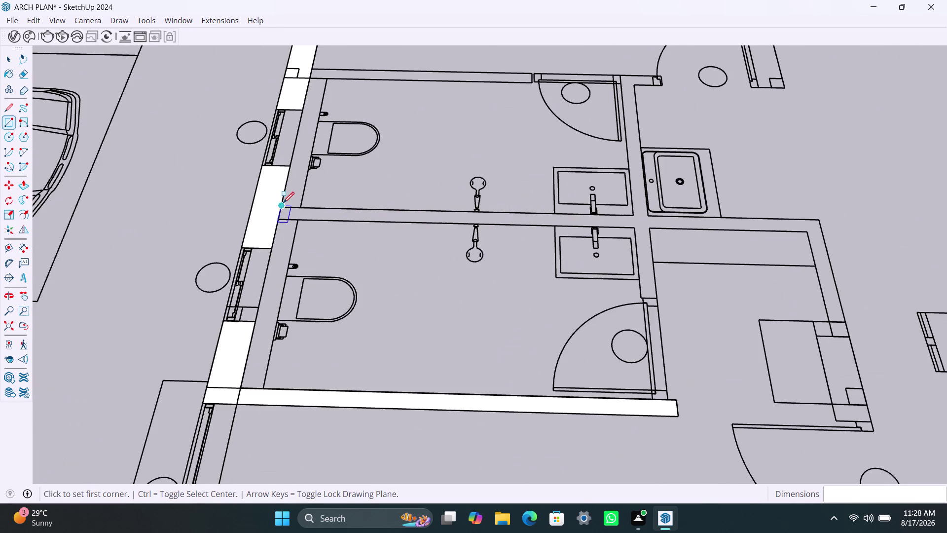
click(282, 209)
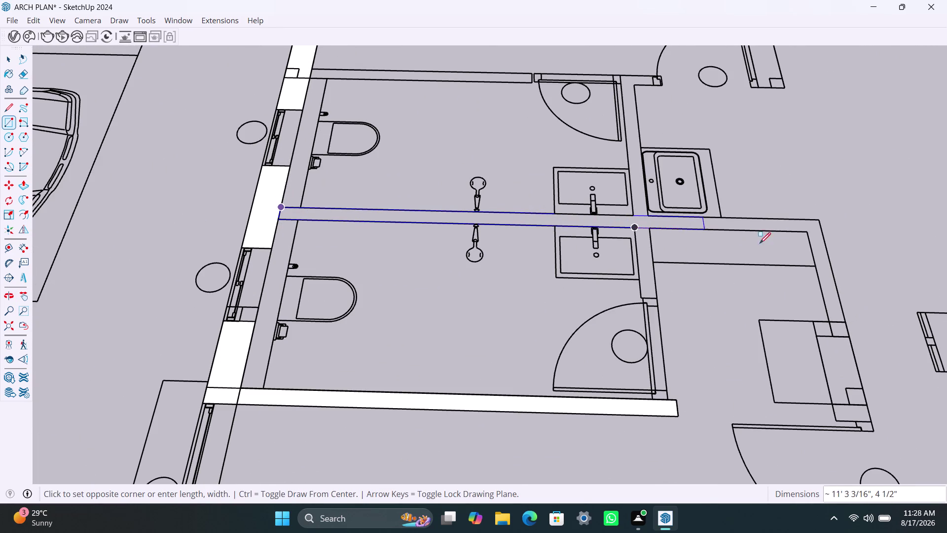
click(822, 235)
click(821, 232)
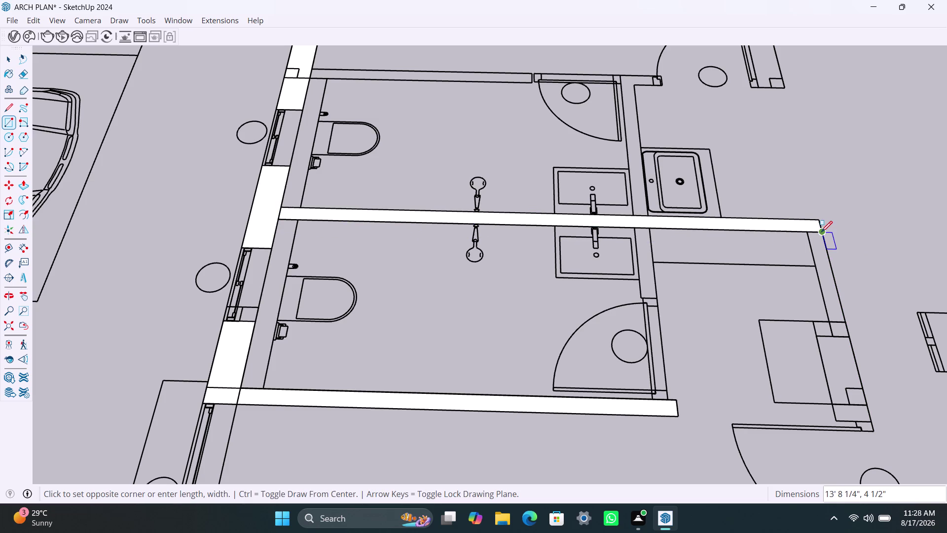
click(833, 321)
click(814, 323)
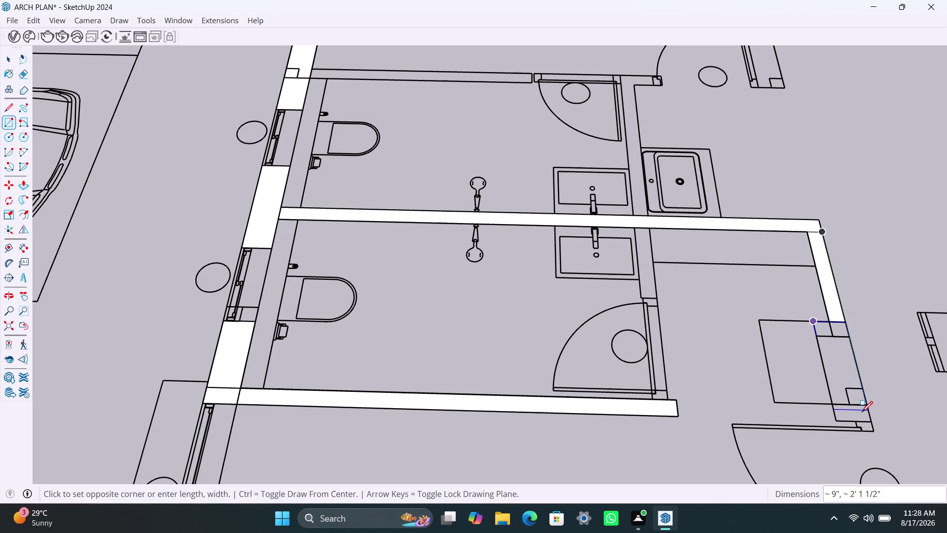
click(871, 419)
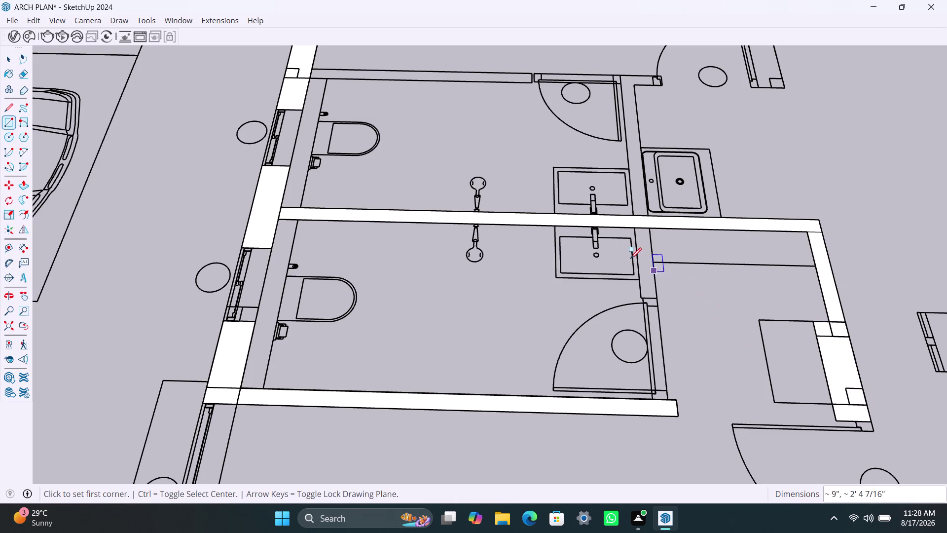
Trace the wall between the basins and the two top wall stub pieces as rectangles.
click(659, 296)
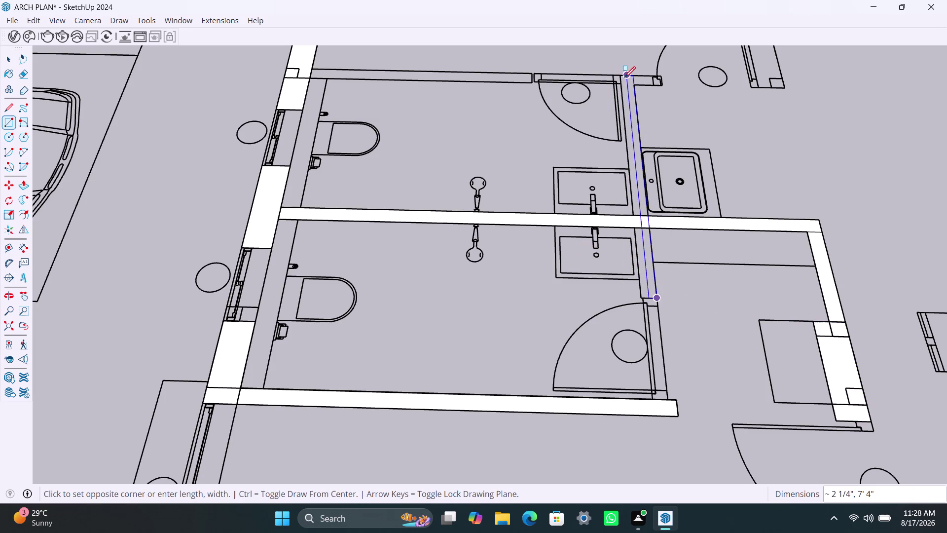
click(623, 85)
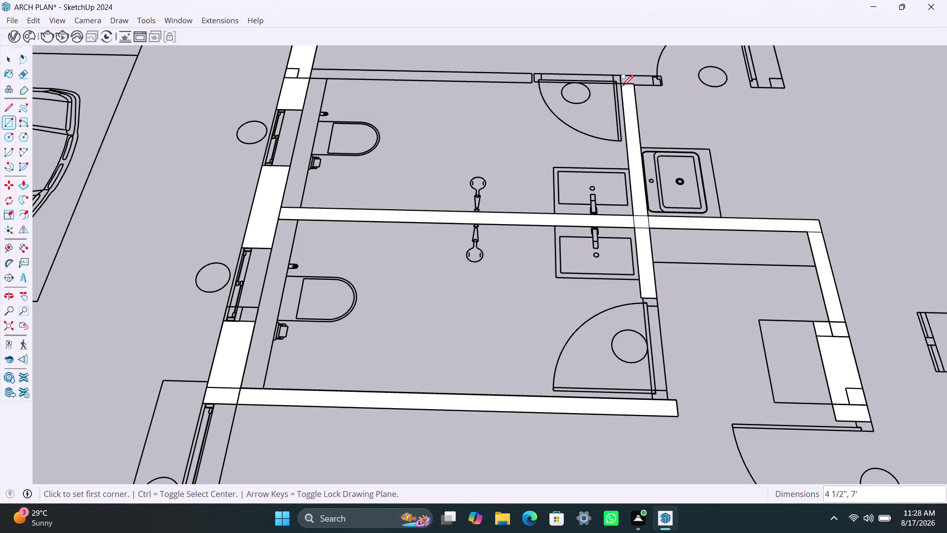
click(313, 68)
click(532, 82)
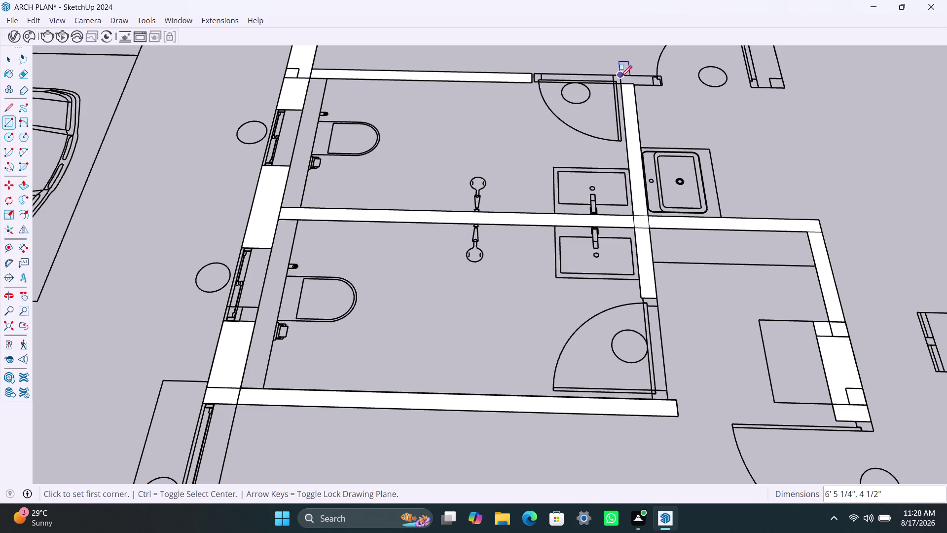
click(622, 75)
click(651, 84)
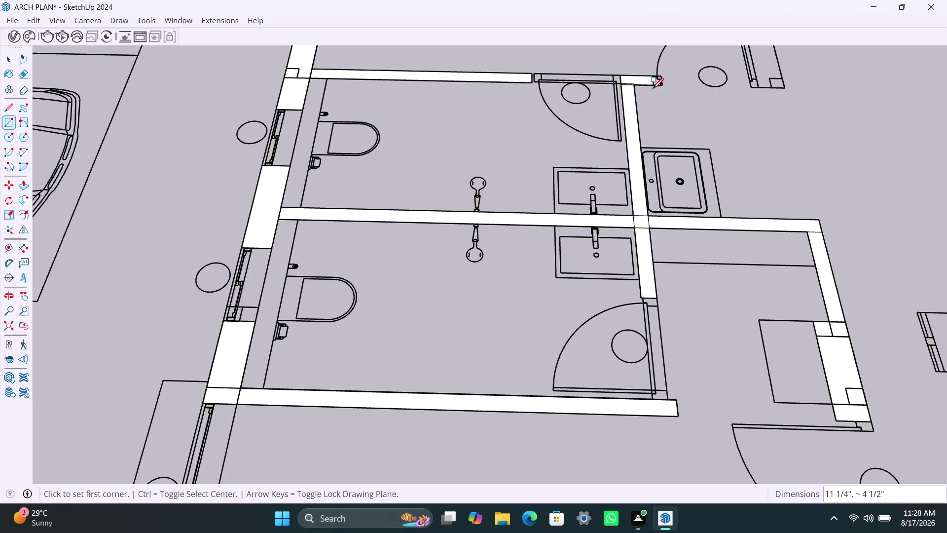
scroll(up, 3)
scroll(up, 3)
scroll(up, 3)
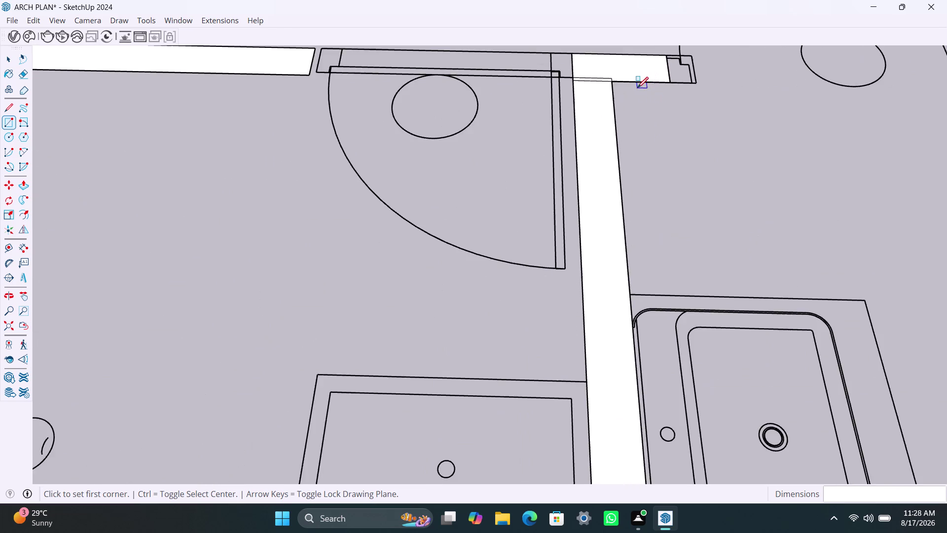
scroll(down, 3)
scroll(down, 3)
scroll(down, 3)
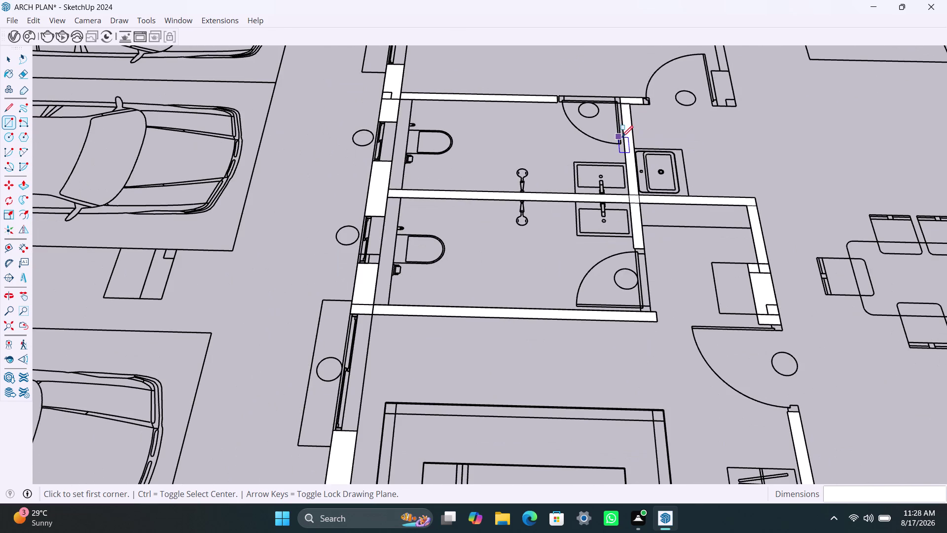
middle_drag(621, 142, 521, 384)
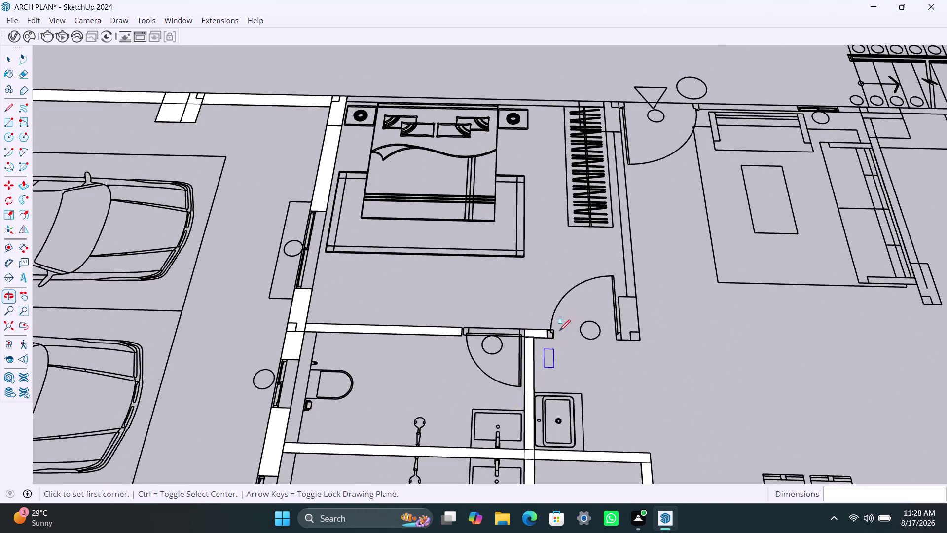
Trace the top bedroom wall and the small wall piece near the wardrobe.
scroll(up, 3)
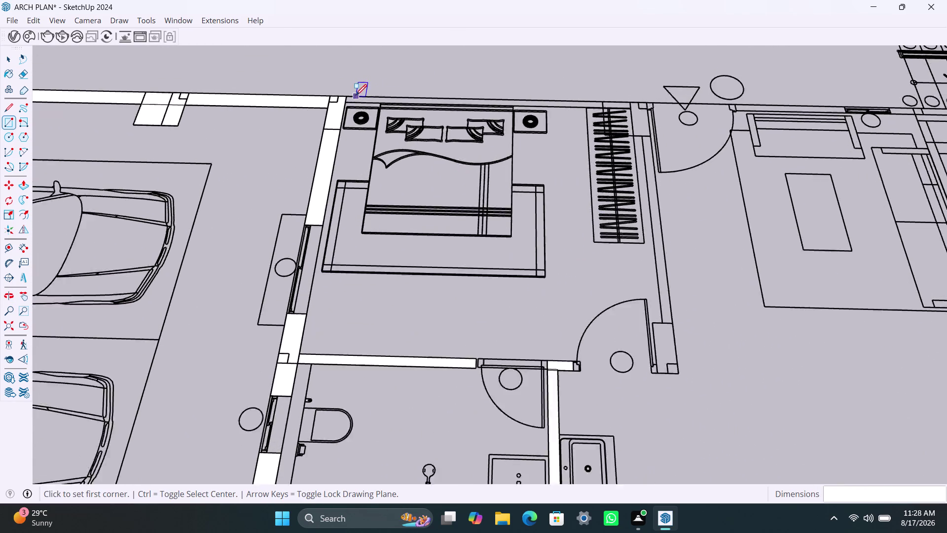
scroll(up, 3)
click(344, 95)
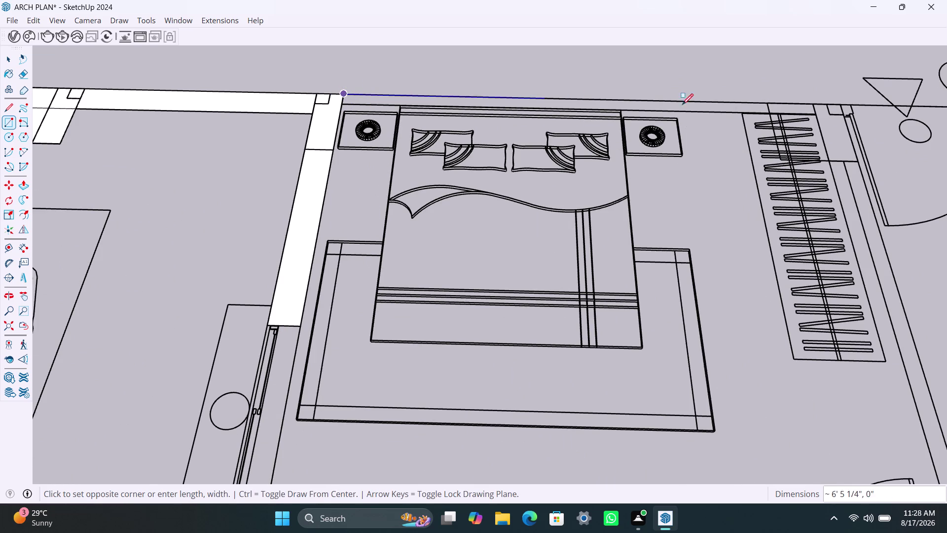
click(816, 114)
click(814, 101)
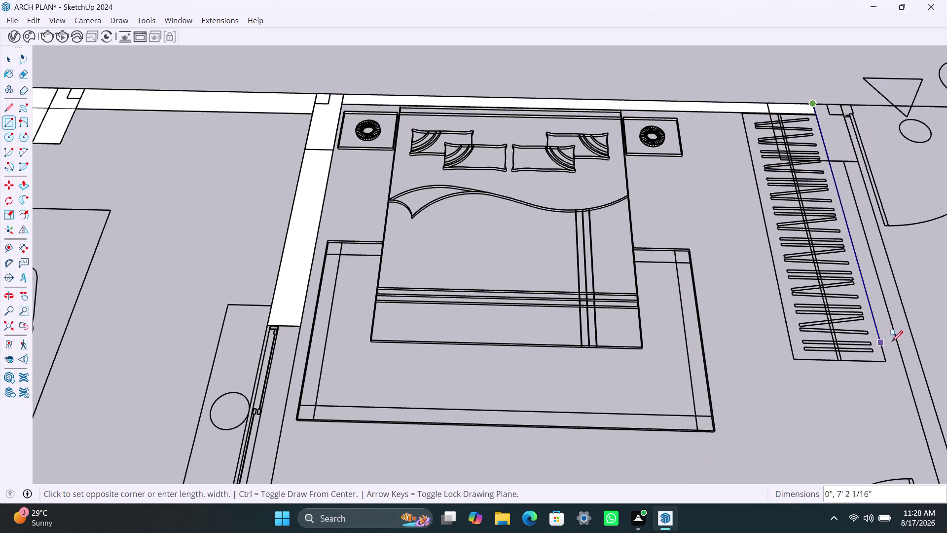
scroll(down, 3)
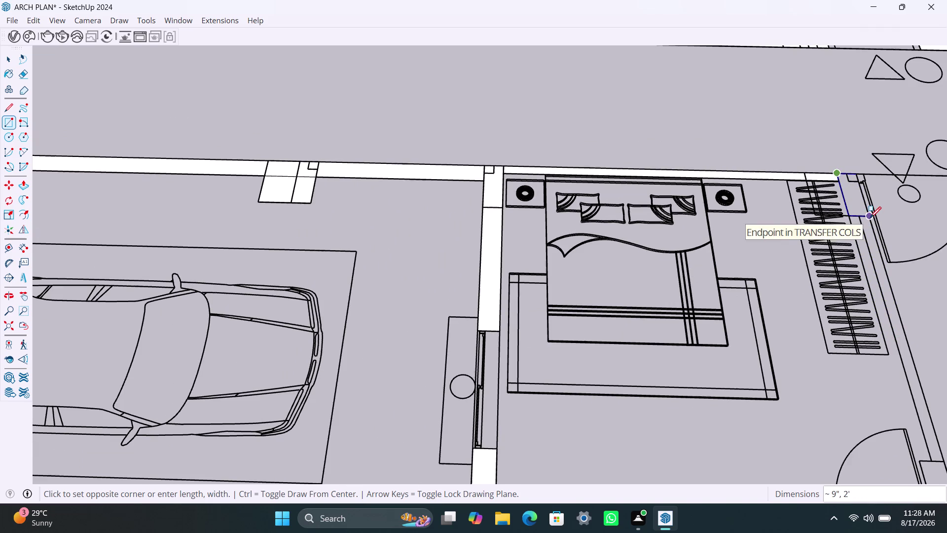
click(870, 218)
Fill the longer wardrobe-side wall and its small end by the door with white faces.
click(874, 221)
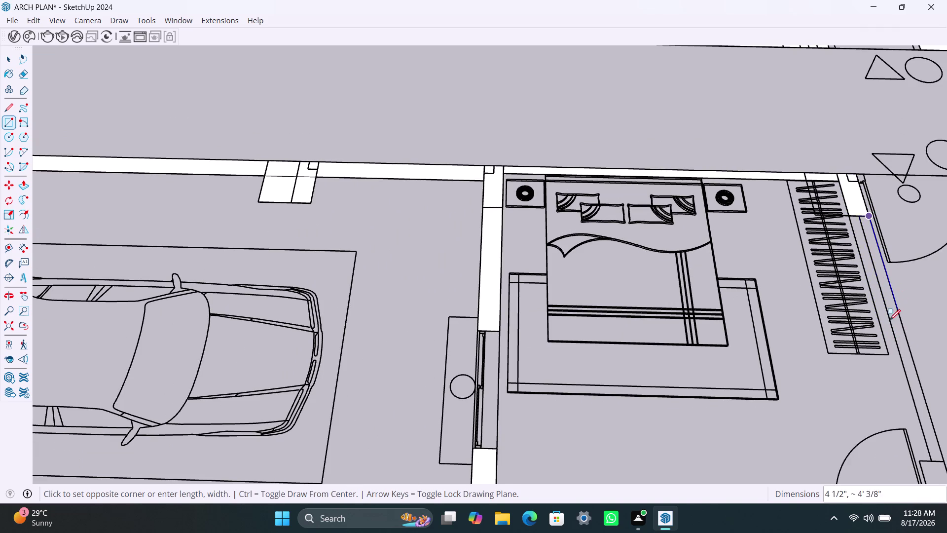
scroll(down, 3)
middle_drag(899, 346, 795, 217)
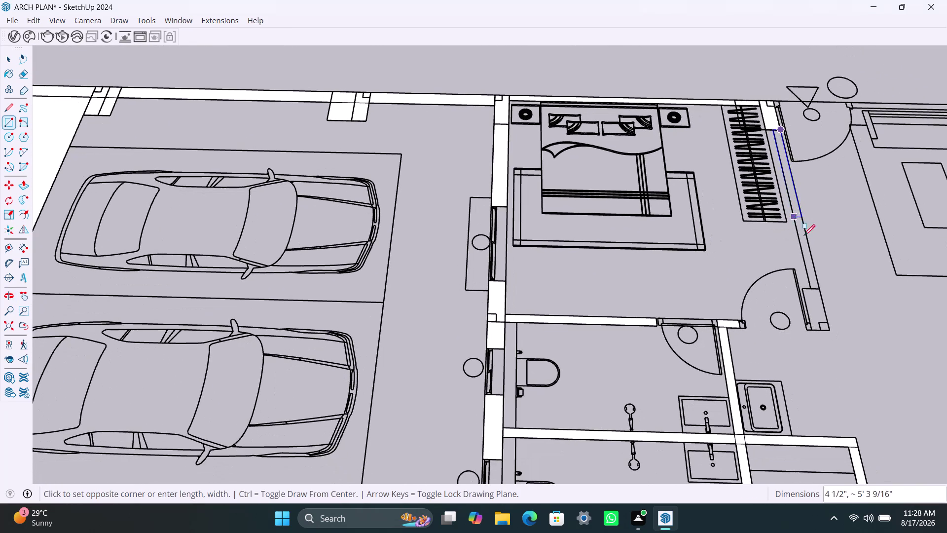
click(812, 291)
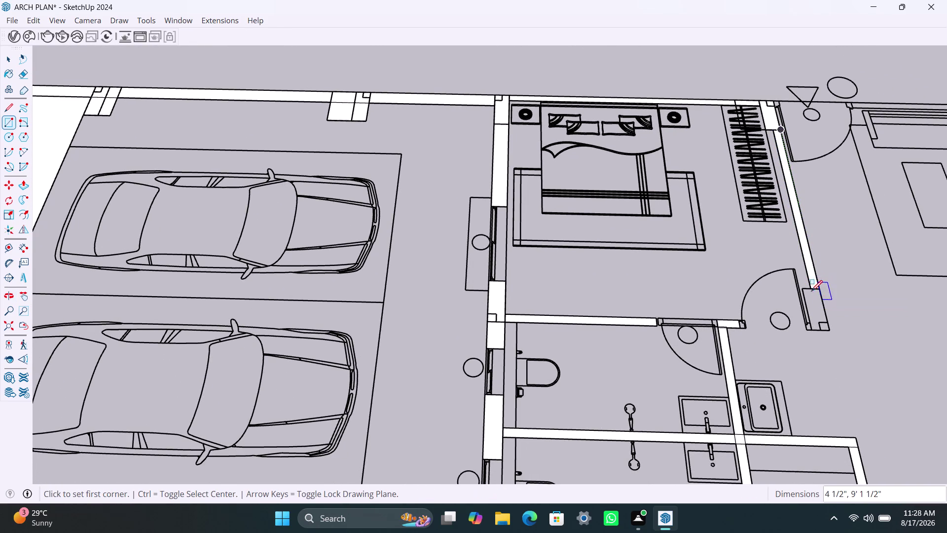
click(804, 289)
click(829, 329)
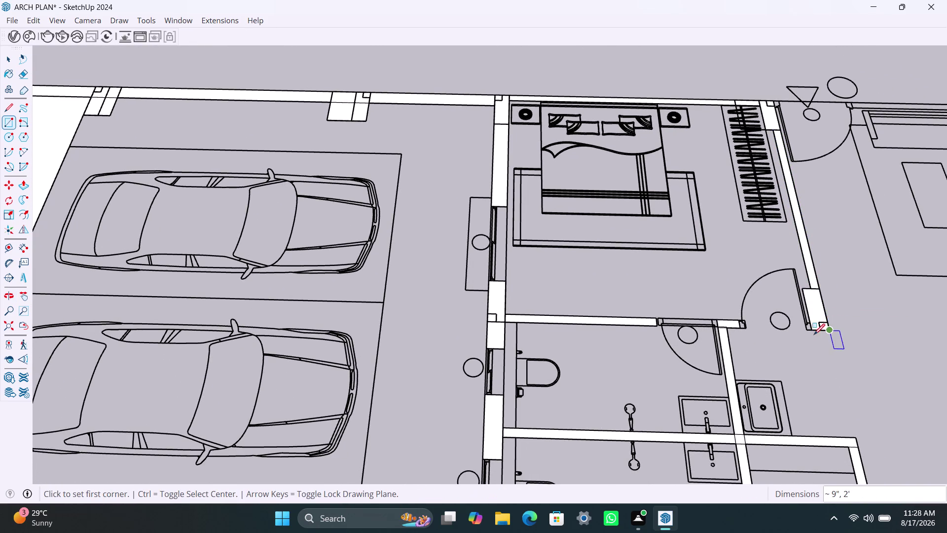
scroll(down, 3)
scroll(down, 3)
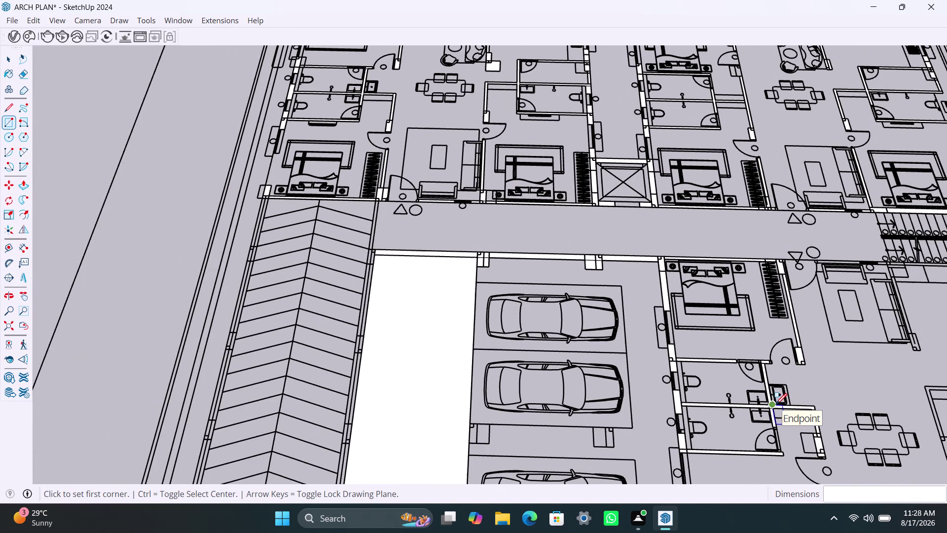
middle_drag(776, 404, 679, 344)
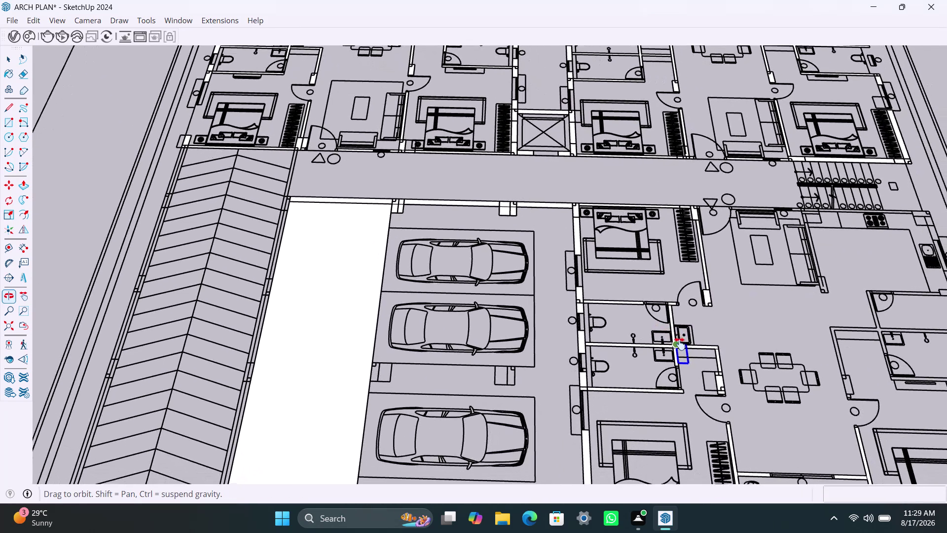
Select and delete the stray white face next to the parking bays.
middle_drag(680, 344, 650, 326)
key(space)
click(272, 343)
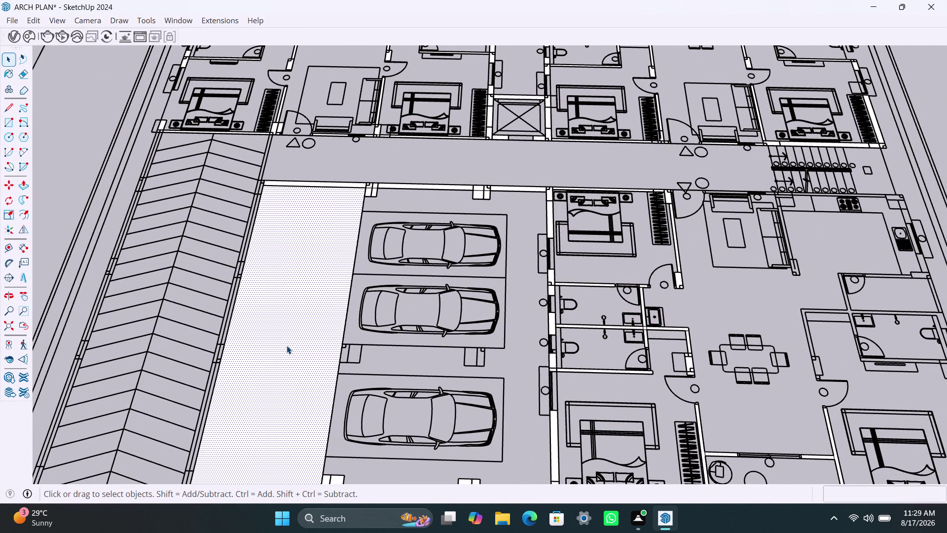
key(Delete)
scroll(down, 3)
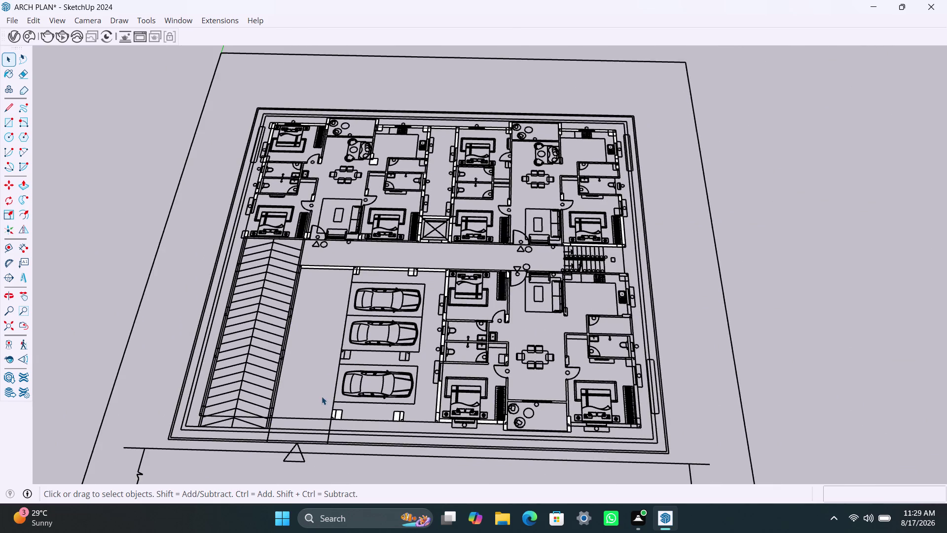
scroll(up, 3)
scroll(up, 3)
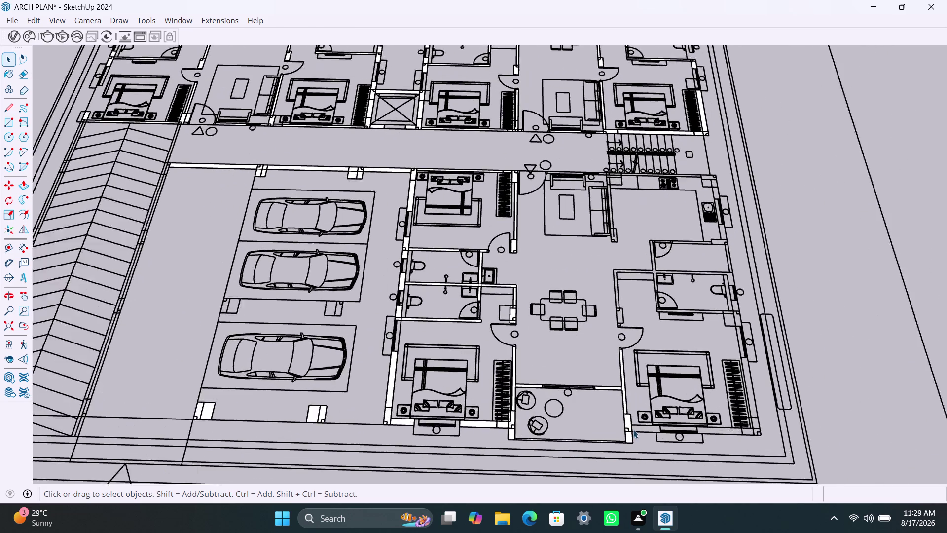
scroll(up, 3)
Trace the bottom wall pieces by the right bedroom and the right outer wall.
key(r)
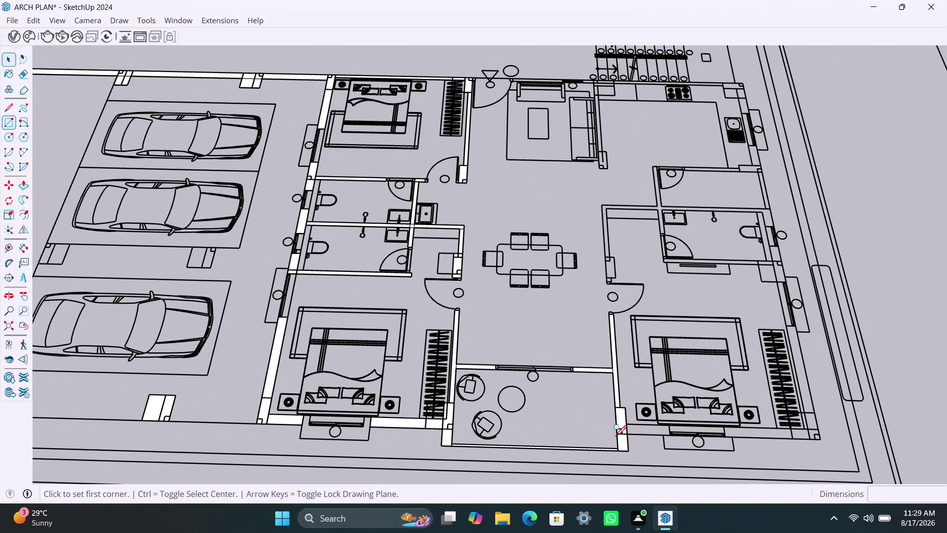
scroll(up, 3)
click(627, 413)
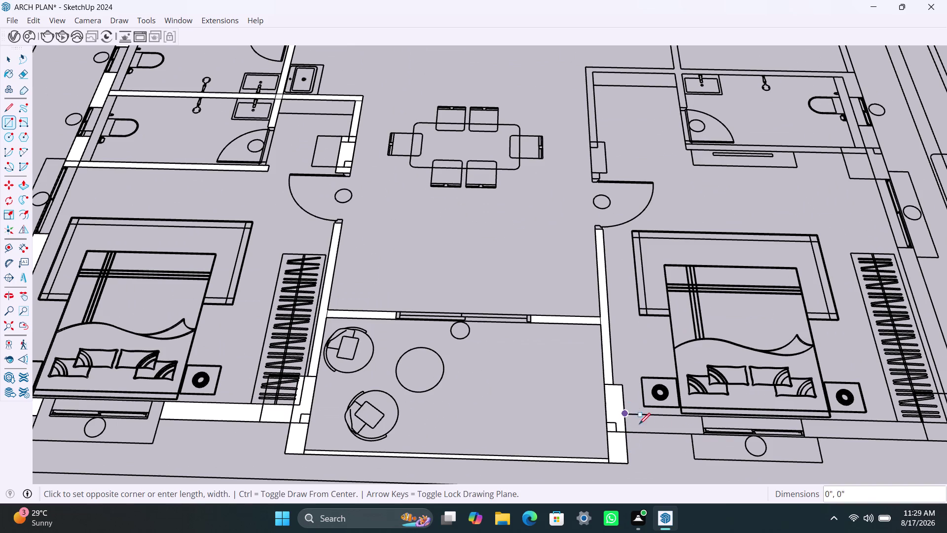
click(703, 435)
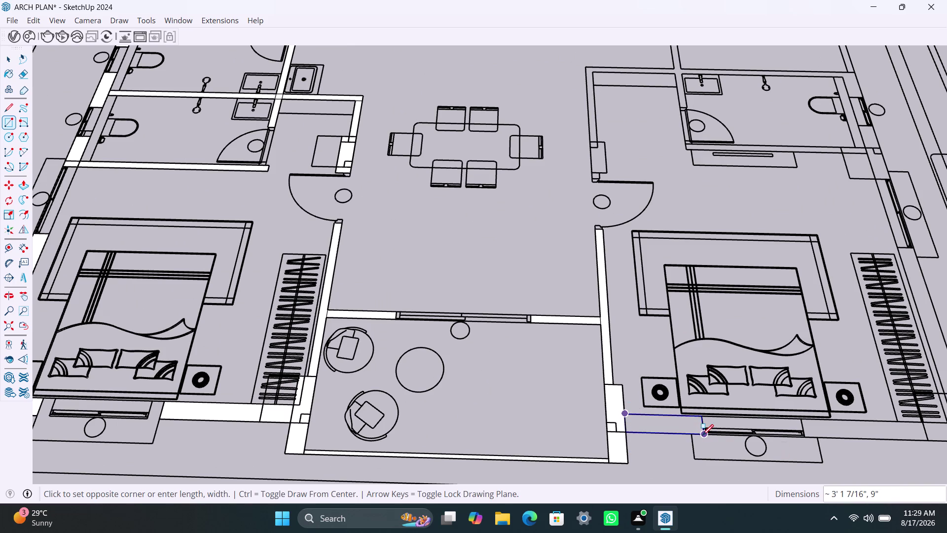
click(803, 419)
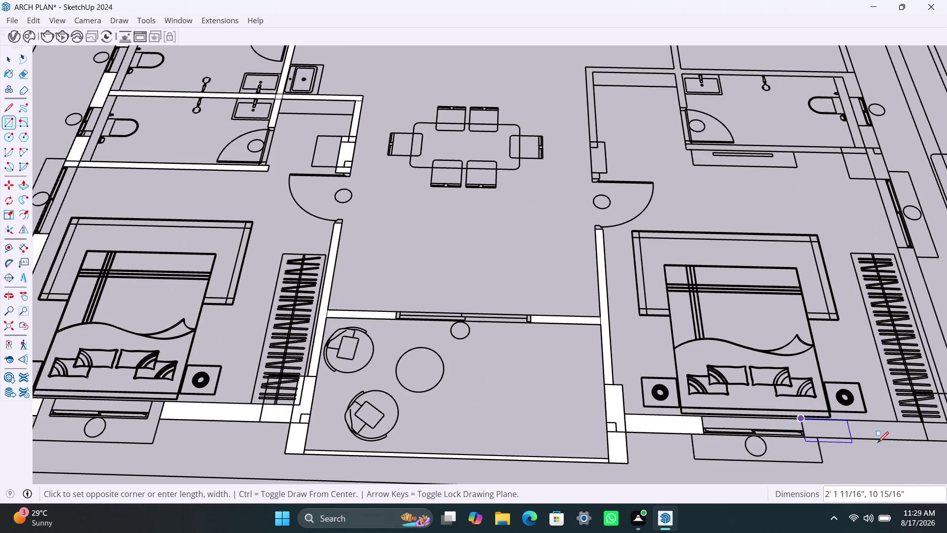
scroll(down, 3)
middle_drag(879, 439, 655, 400)
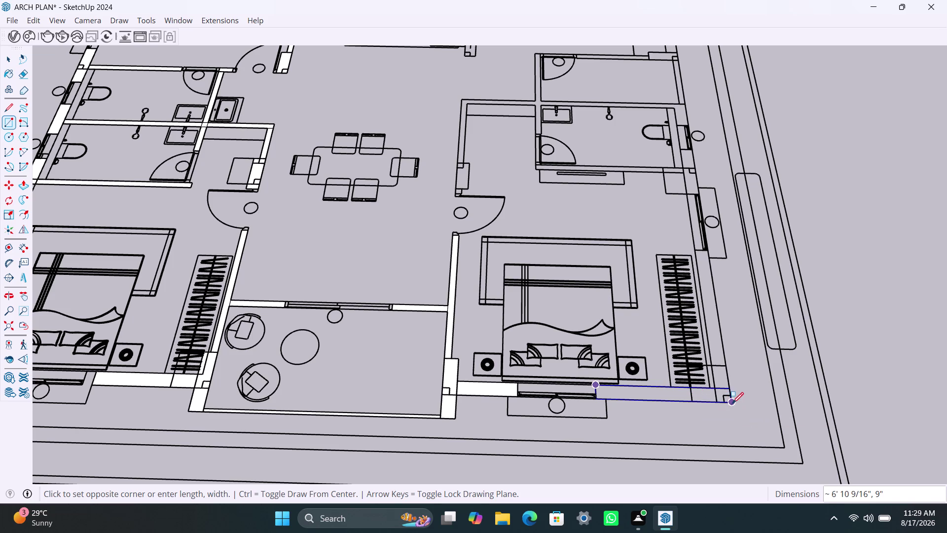
click(733, 403)
click(731, 403)
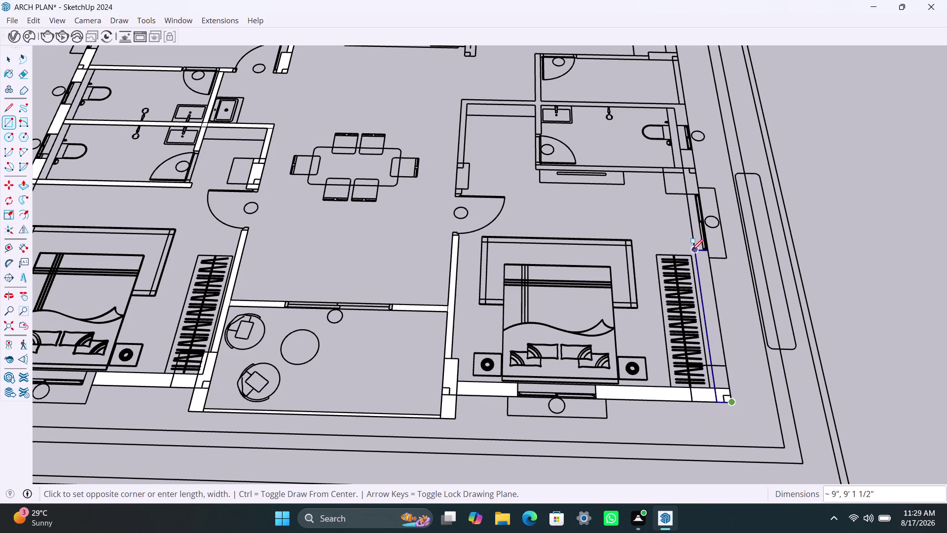
click(696, 250)
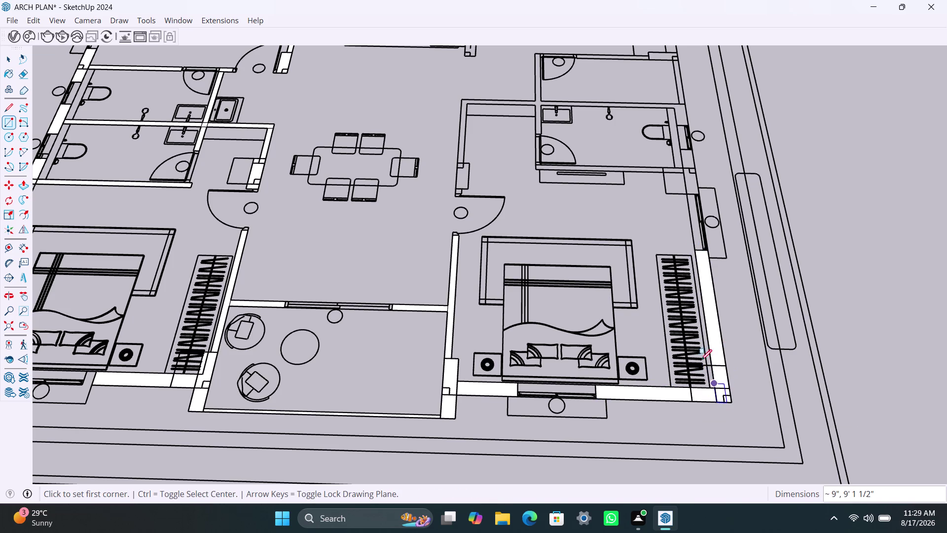
Fill the small wall piece near the bathroom and the wall below it.
click(667, 167)
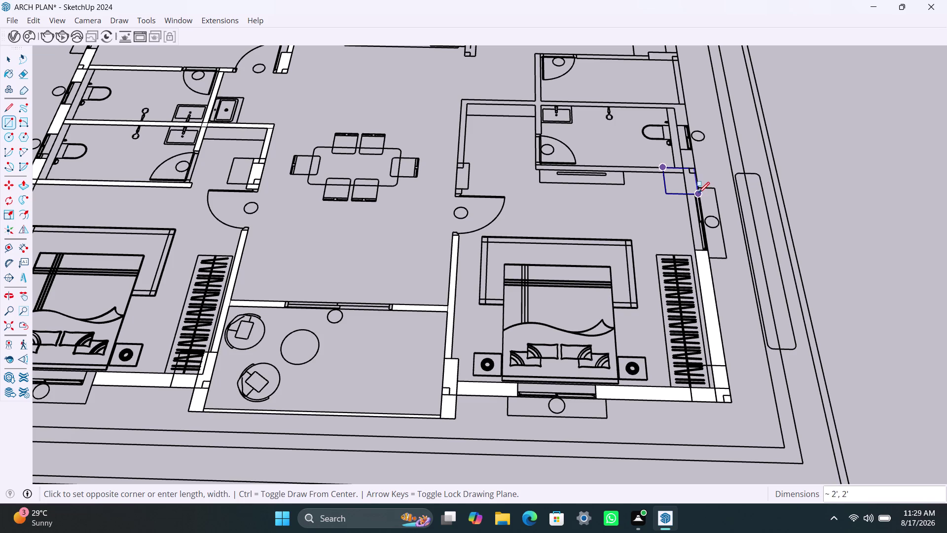
click(698, 193)
scroll(up, 3)
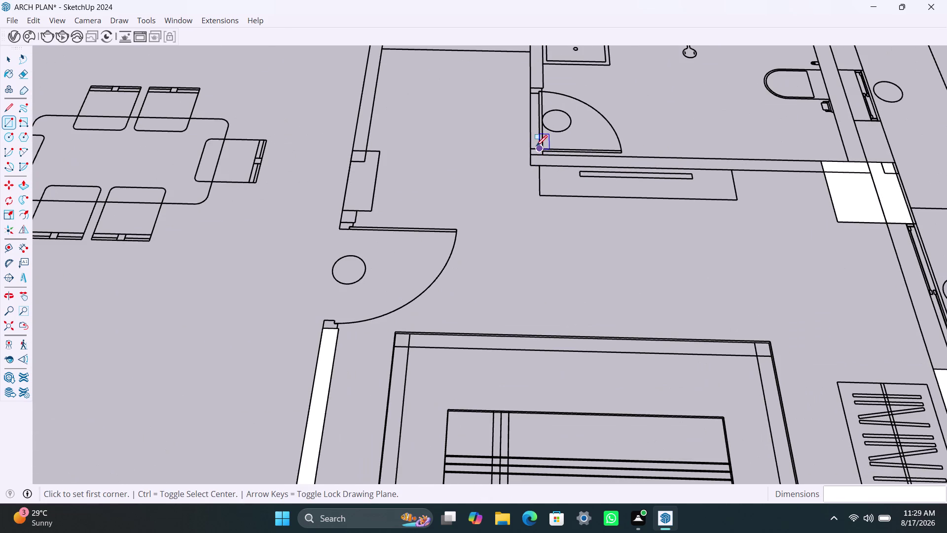
click(533, 153)
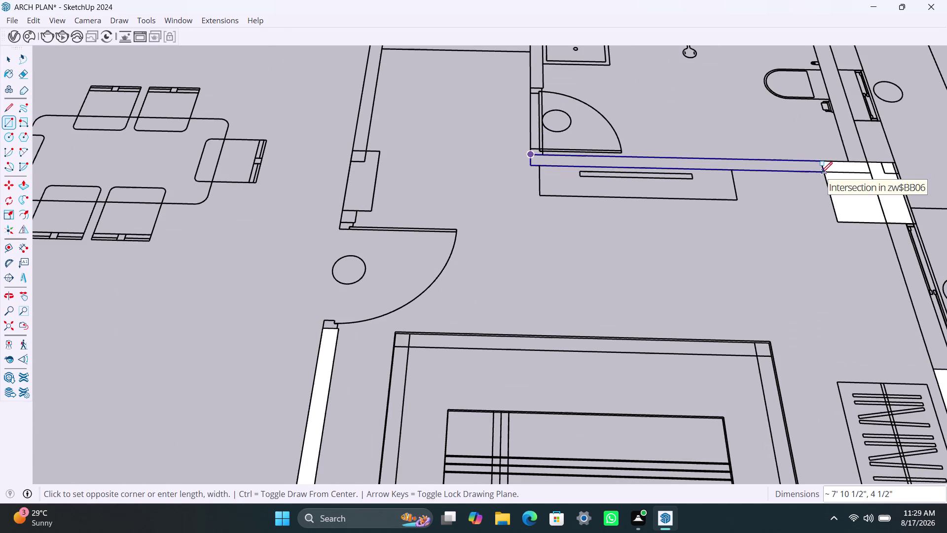
click(821, 173)
scroll(down, 3)
scroll(down, 3)
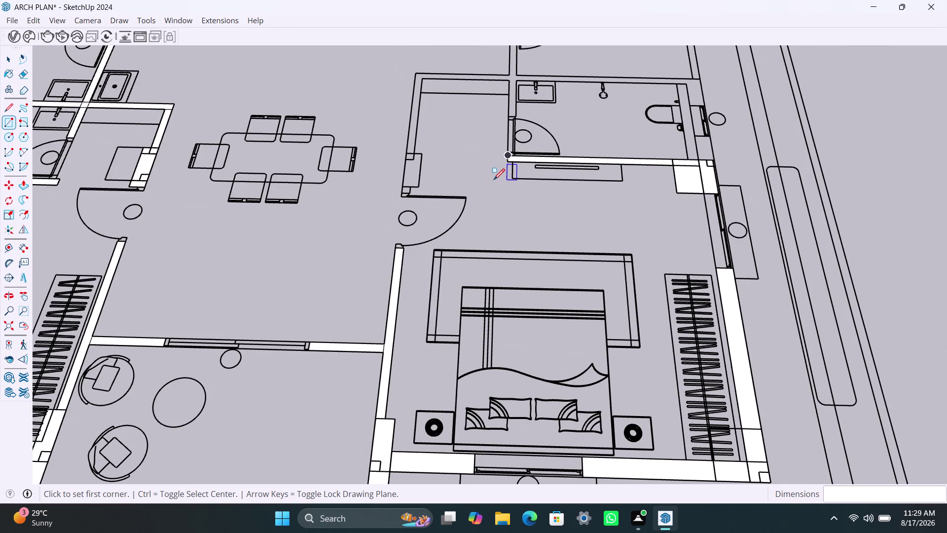
middle_drag(495, 181, 536, 263)
scroll(up, 3)
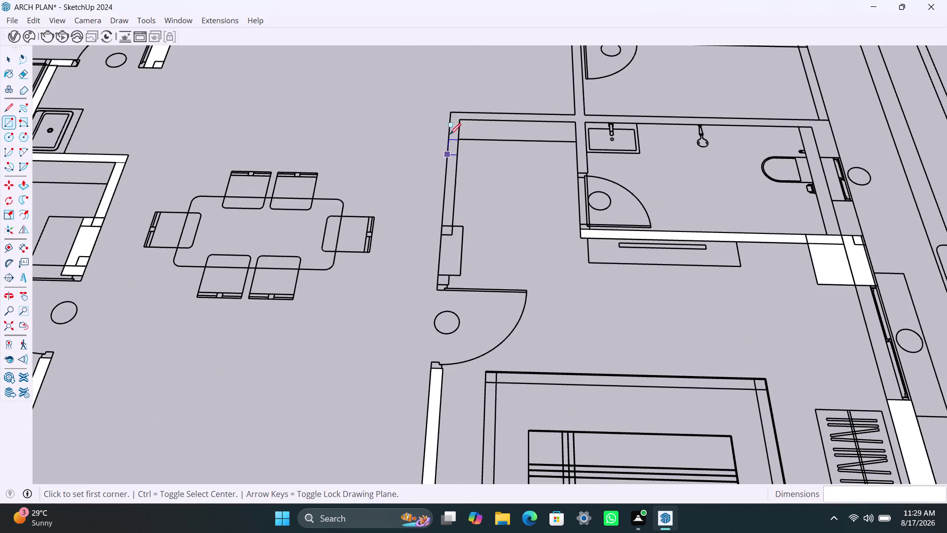
Trace the wall by the door, a short wall piece, the top corridor wall and bathroom divider.
click(454, 113)
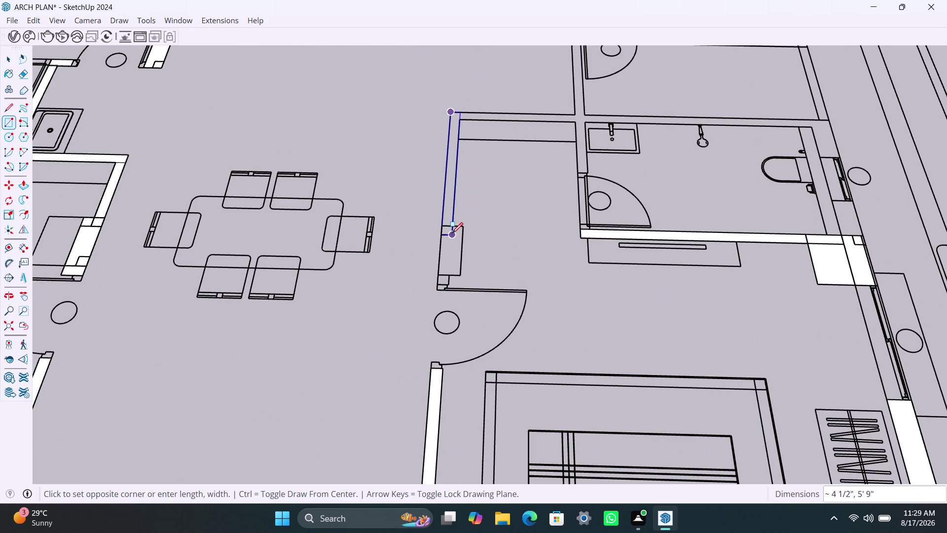
click(451, 234)
click(441, 227)
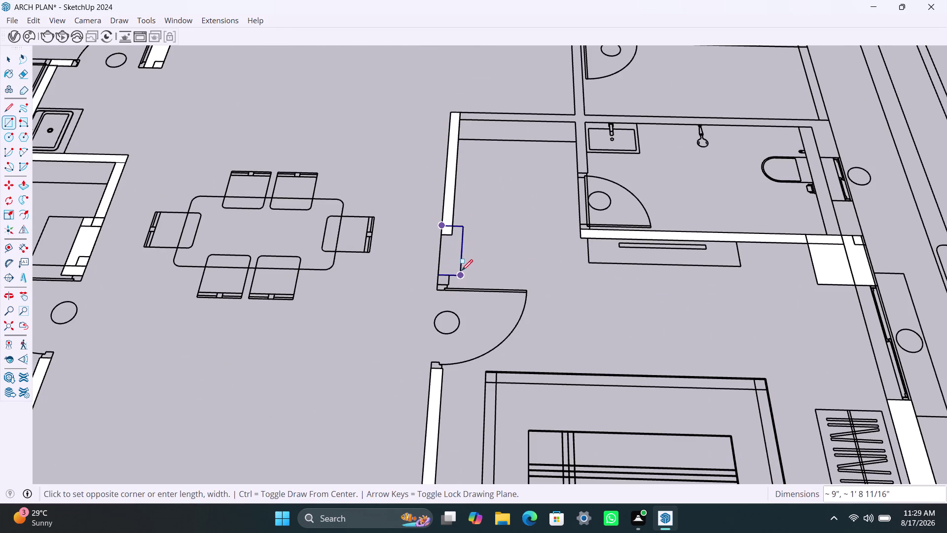
click(462, 273)
scroll(up, 3)
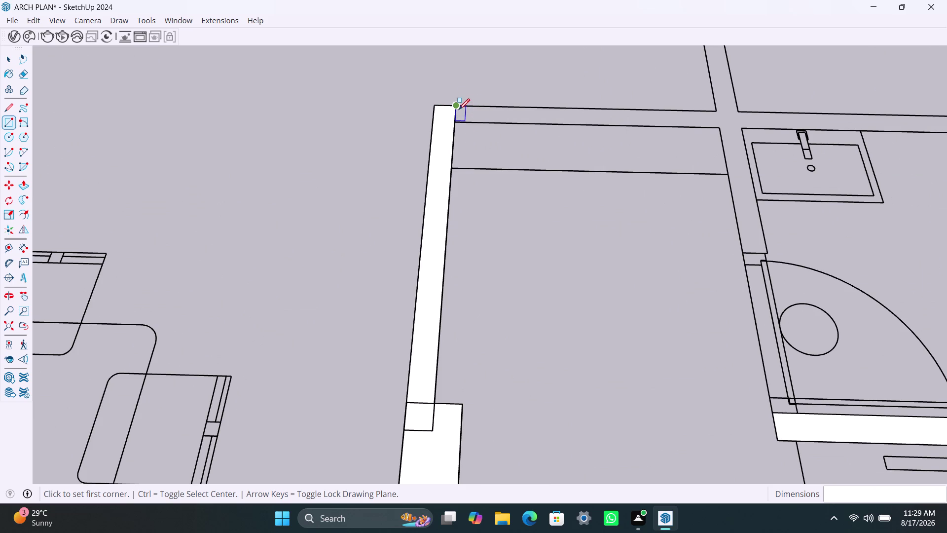
click(459, 107)
click(717, 124)
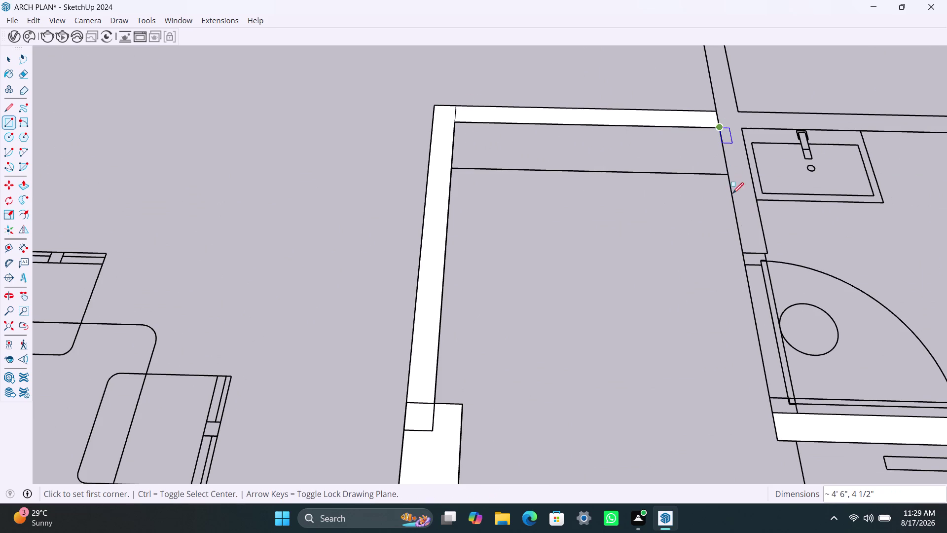
click(767, 251)
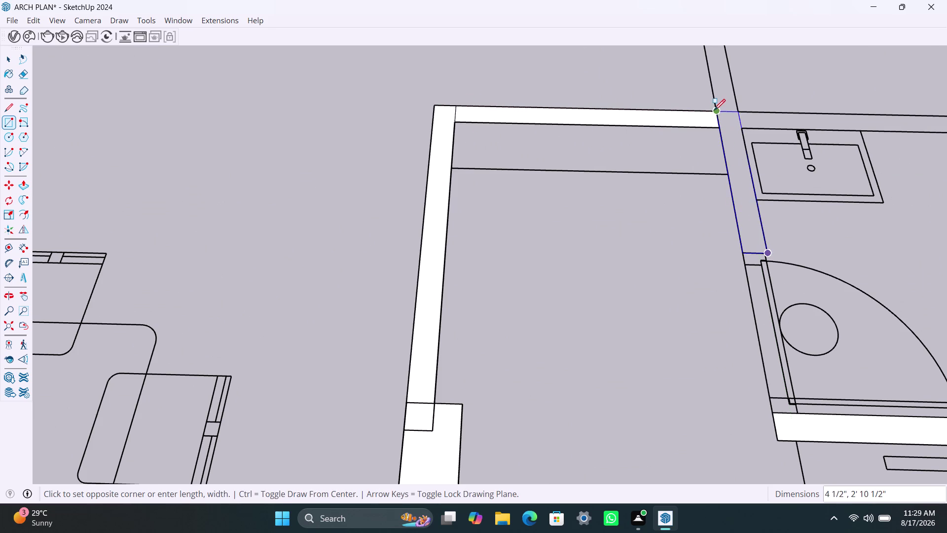
scroll(down, 3)
middle_drag(715, 117, 690, 267)
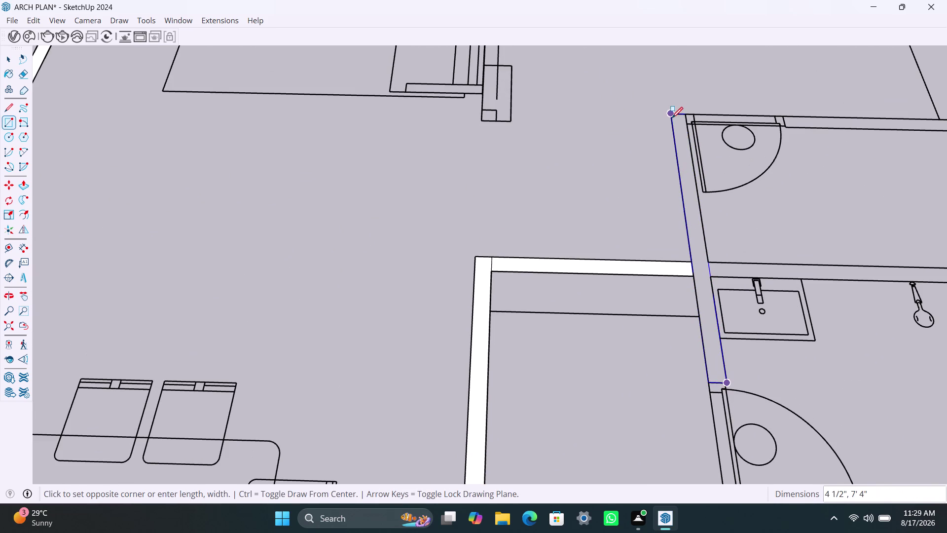
click(672, 118)
Fill the partition wall across the bathroom and the small right corner wall.
scroll(down, 3)
middle_drag(702, 289, 600, 250)
scroll(up, 3)
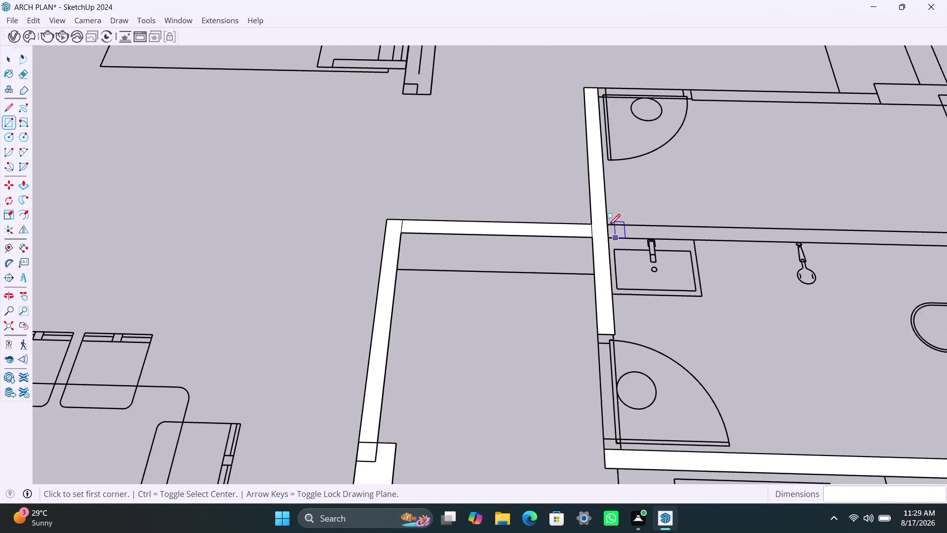
scroll(up, 3)
click(612, 227)
scroll(down, 3)
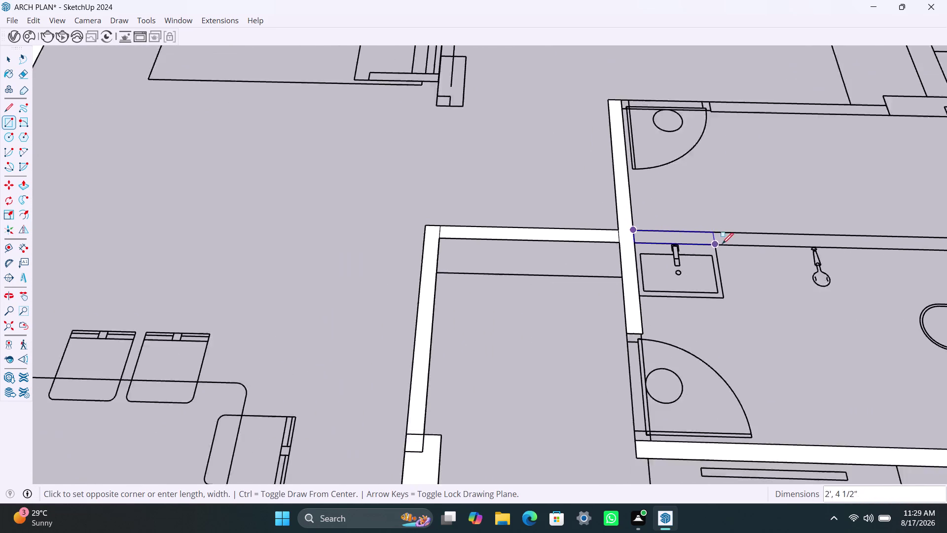
scroll(down, 3)
middle_drag(734, 249, 487, 232)
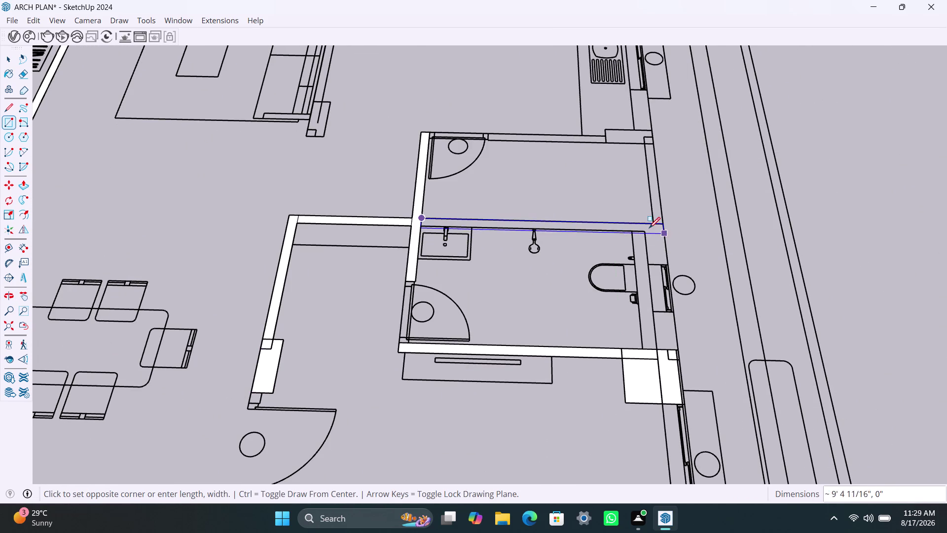
click(648, 232)
click(661, 222)
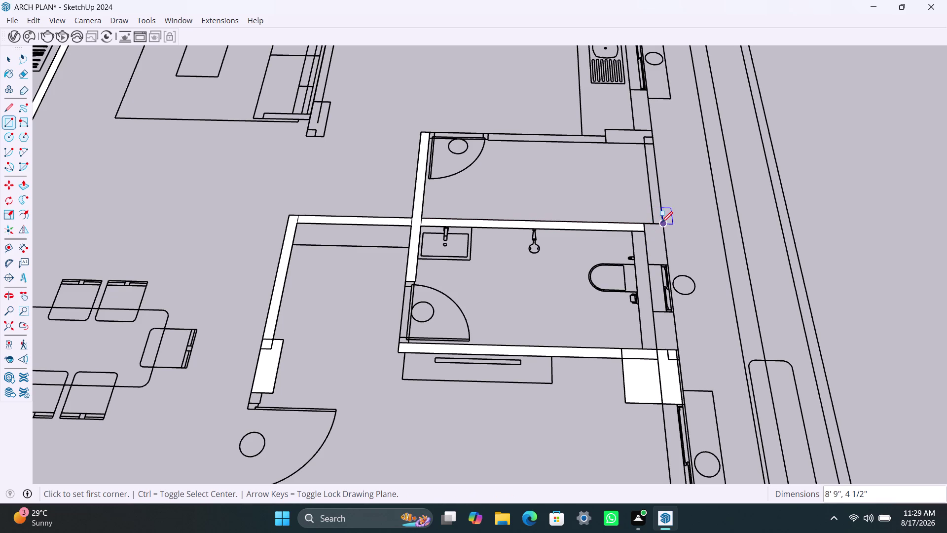
click(651, 263)
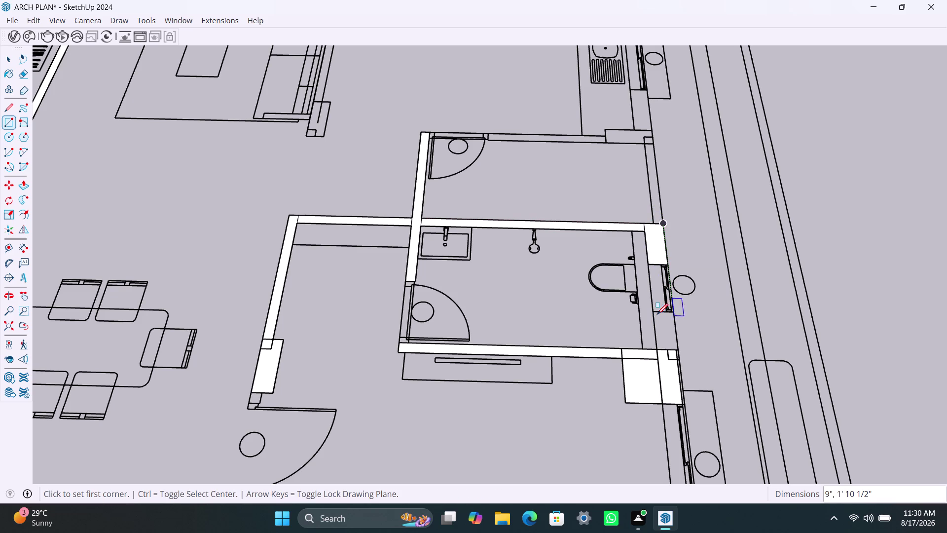
Trace the bathroom's right wall and a thin face along the outer edge below.
click(656, 313)
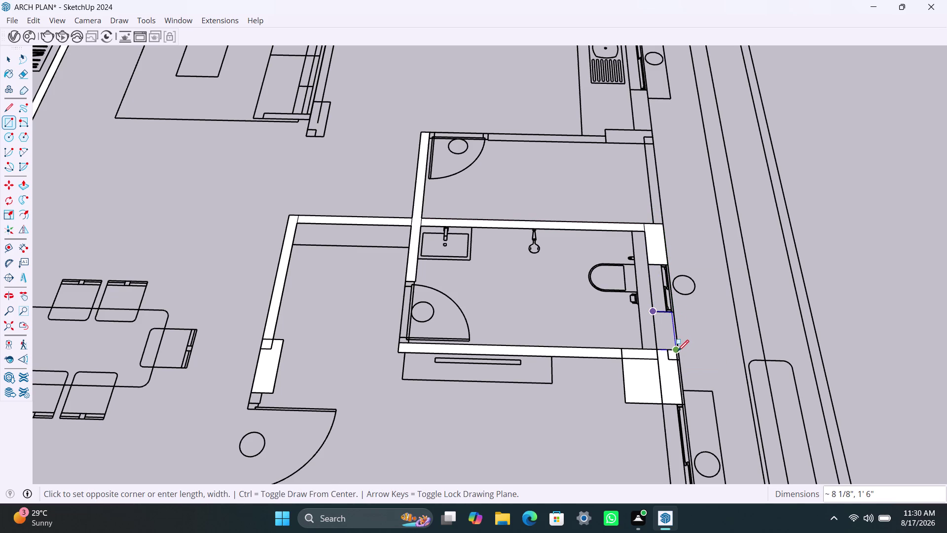
scroll(up, 3)
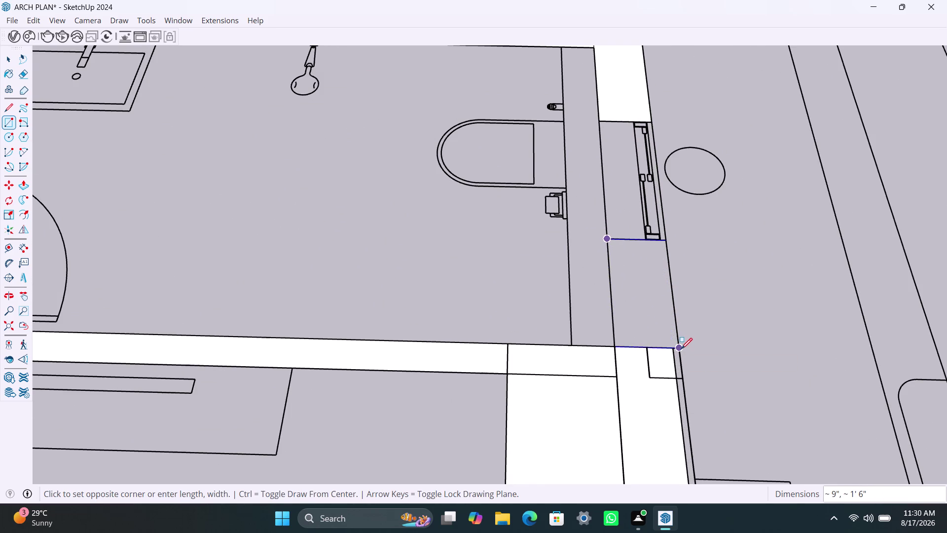
click(681, 349)
scroll(down, 3)
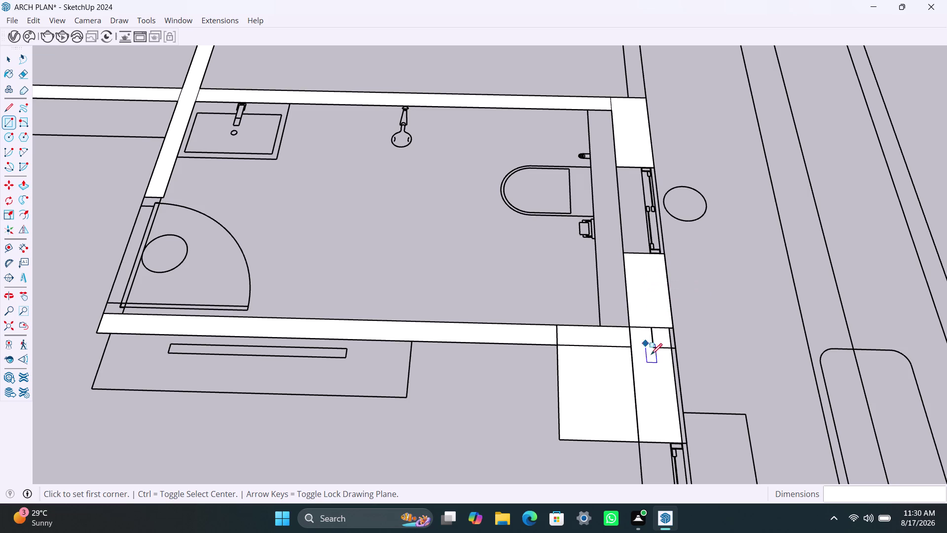
click(673, 328)
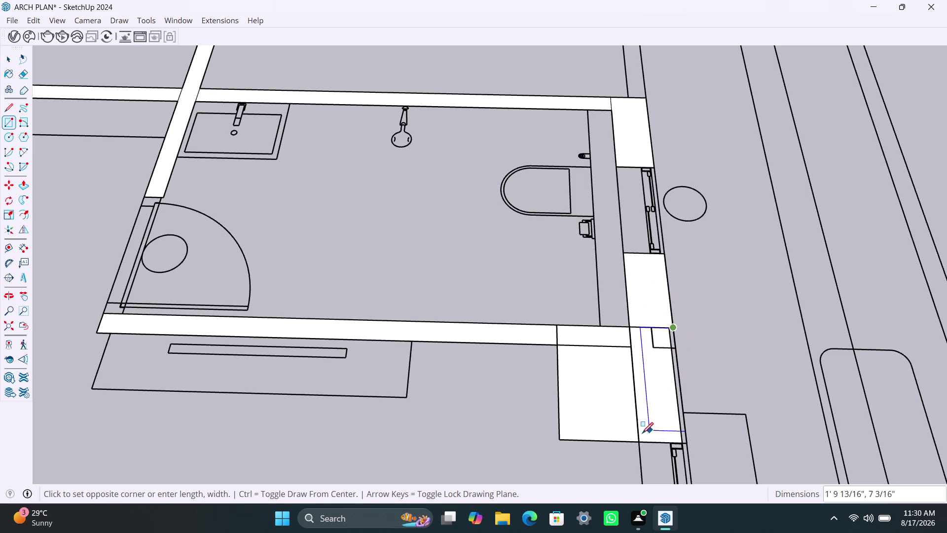
click(640, 438)
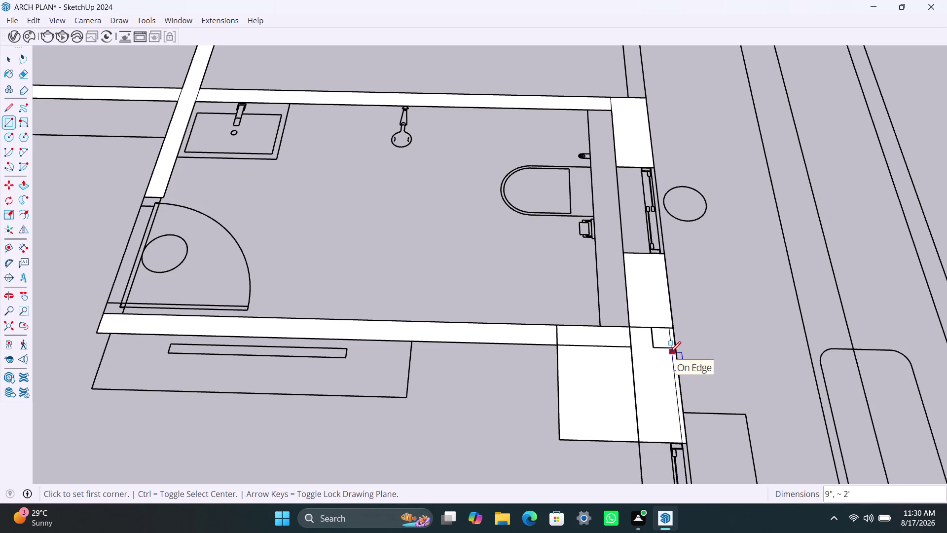
Select and delete the thin sliver faces below the bathroom, then resume rectangle drawing.
key(Escape)
key(space)
click(661, 365)
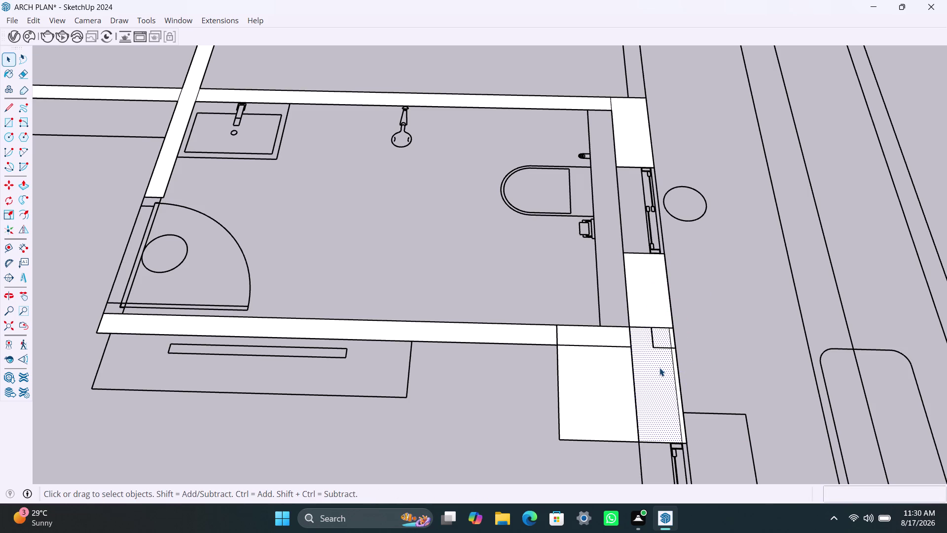
key(Delete)
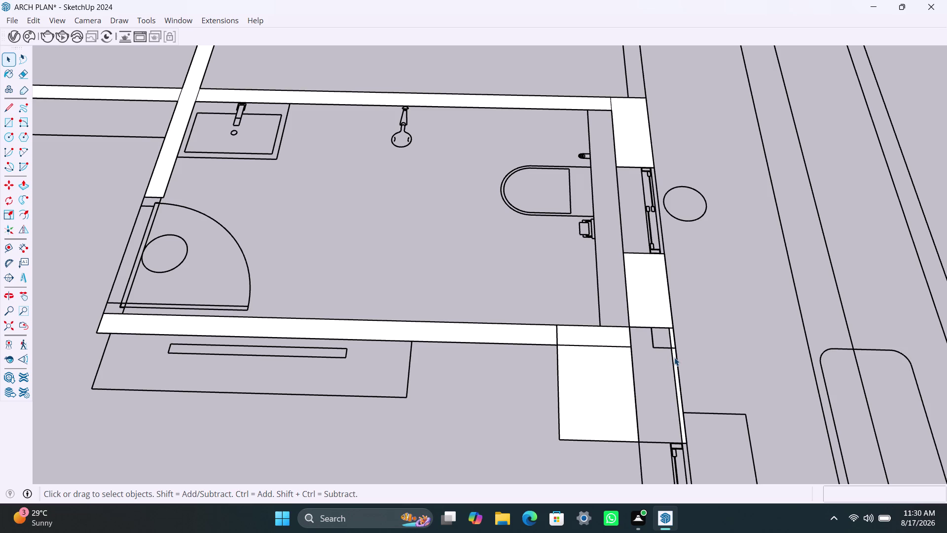
scroll(up, 3)
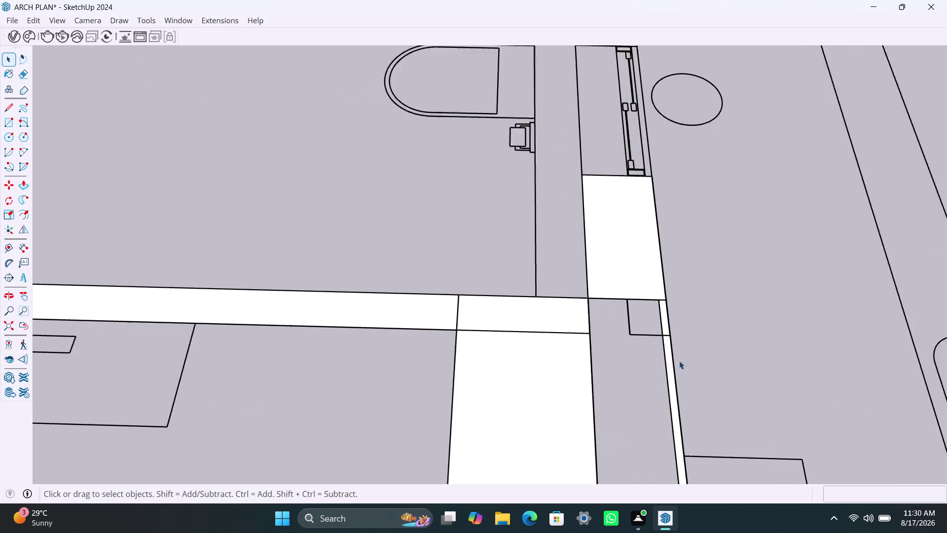
click(671, 360)
click(672, 365)
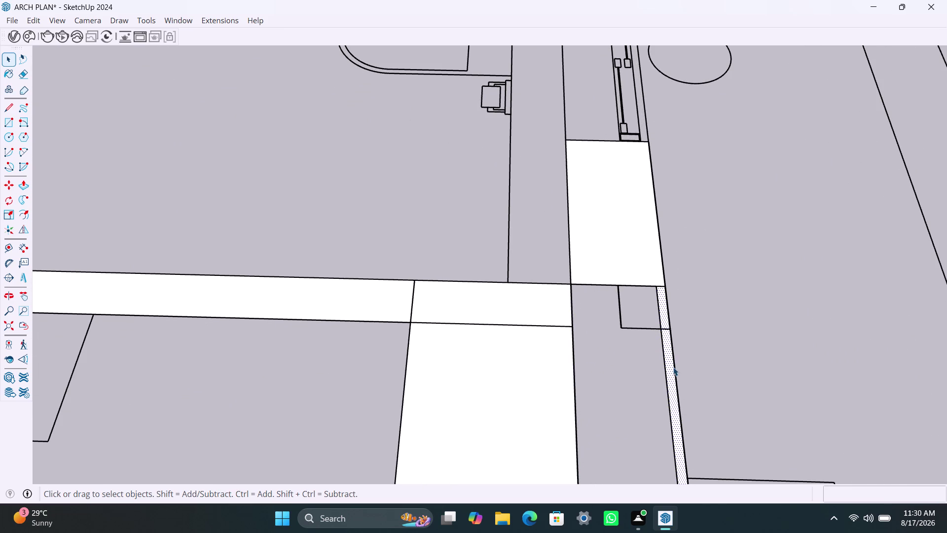
key(Delete)
click(569, 375)
key(Delete)
scroll(down, 3)
scroll(down, 3)
key(r)
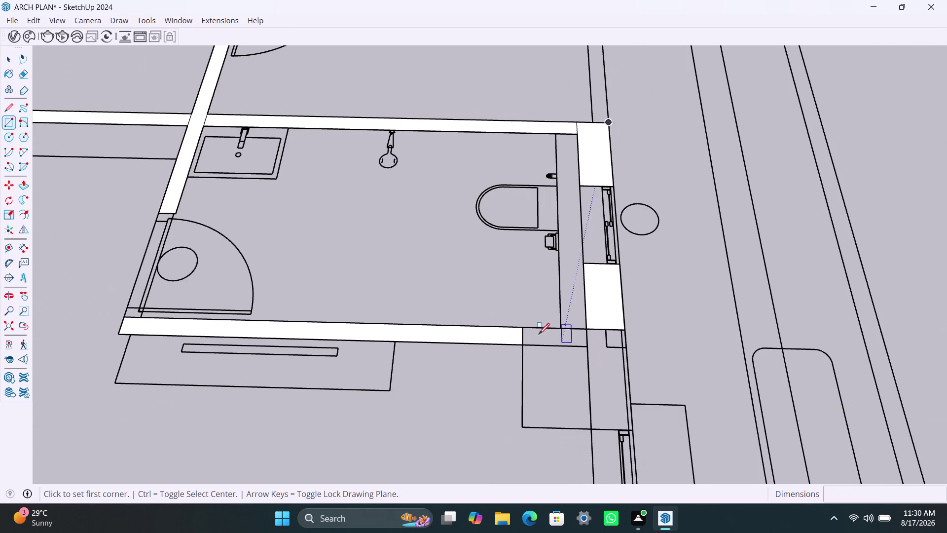
Fill the wall below the bathroom wall corner with a white face.
click(524, 330)
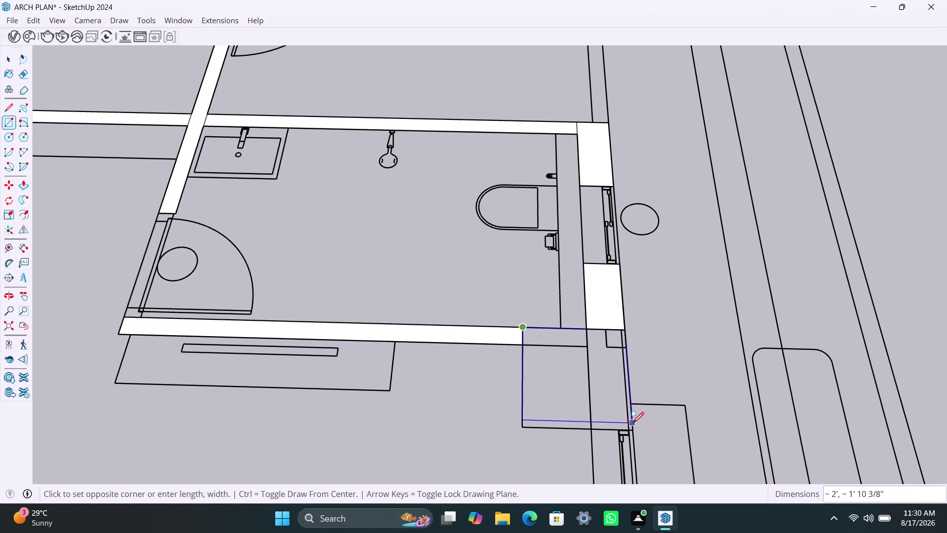
click(631, 429)
scroll(down, 3)
scroll(down, 3)
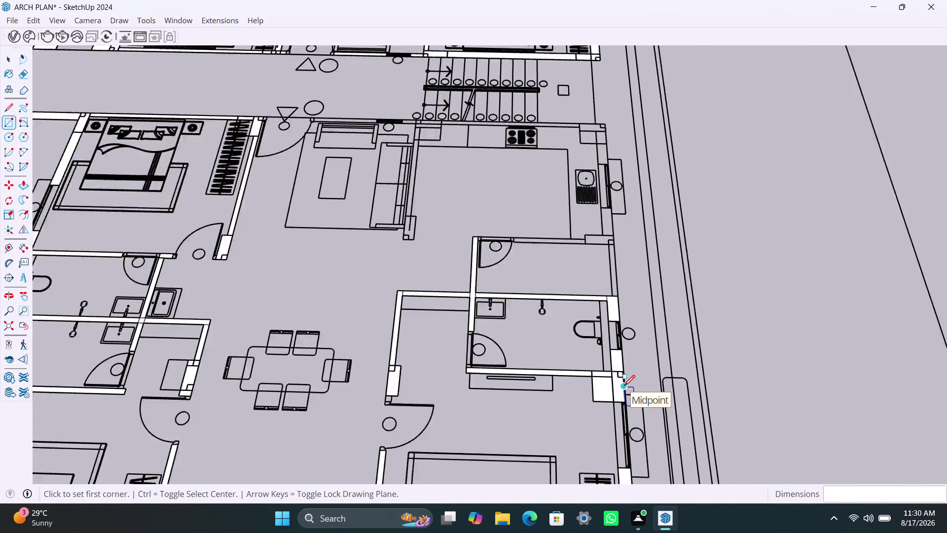
scroll(up, 3)
scroll(up, 3)
scroll(up, 3)
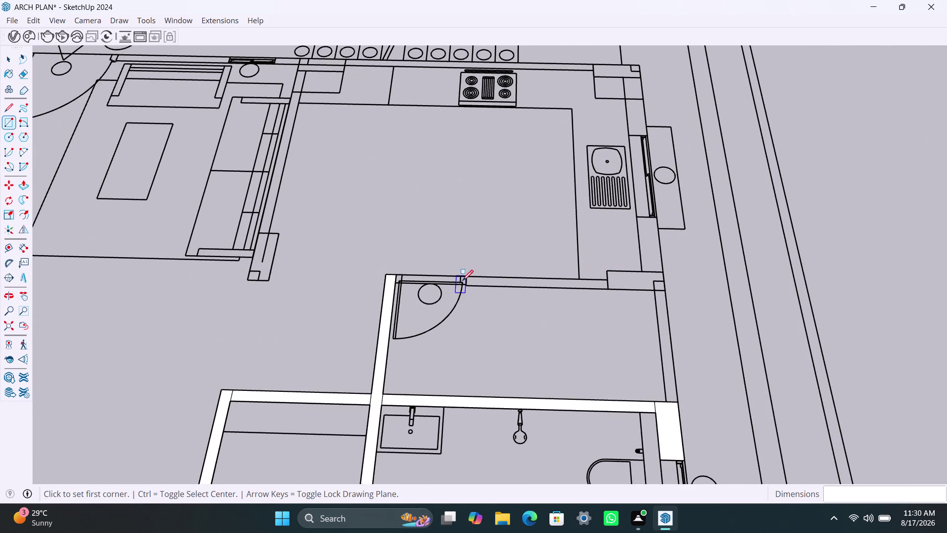
Trace the kitchen's lower wall and small corner piece, starting the wall below the kitchen.
click(467, 276)
click(611, 290)
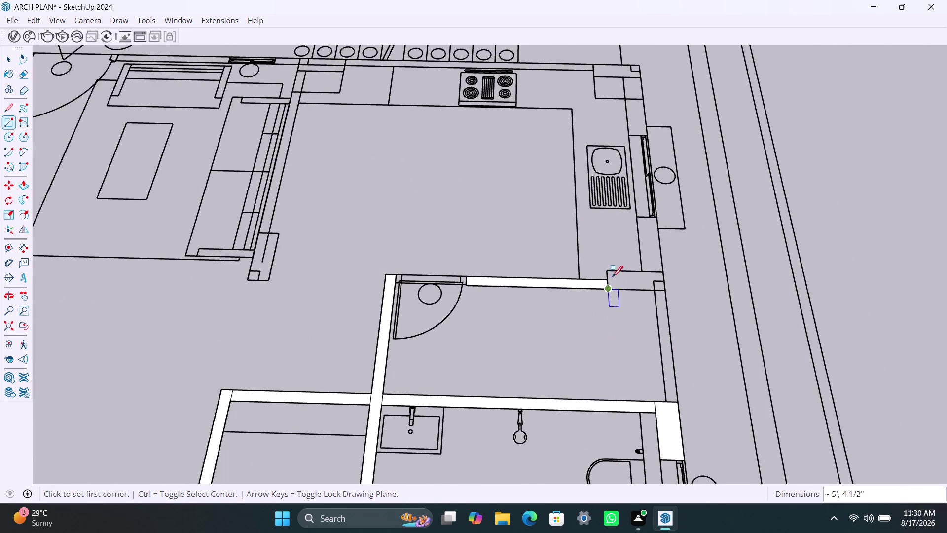
click(606, 272)
click(663, 292)
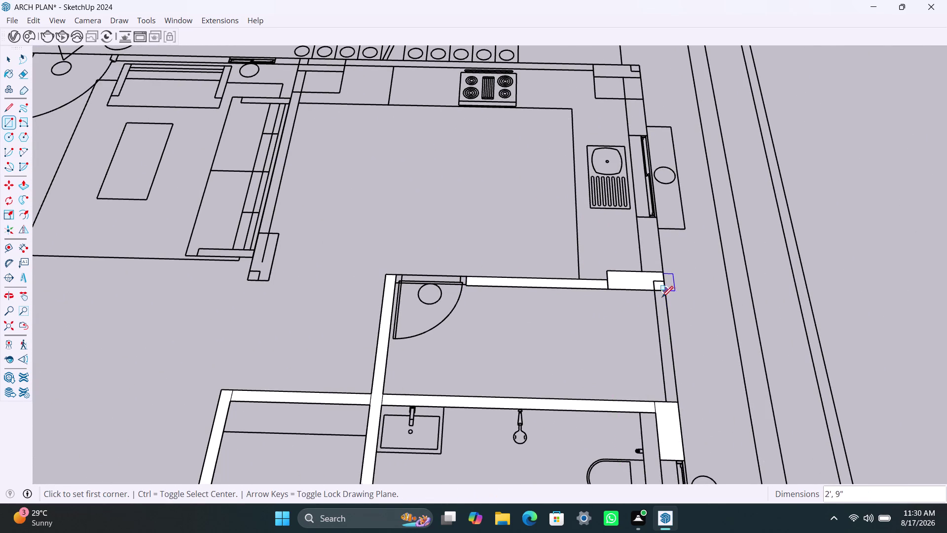
click(666, 291)
click(666, 403)
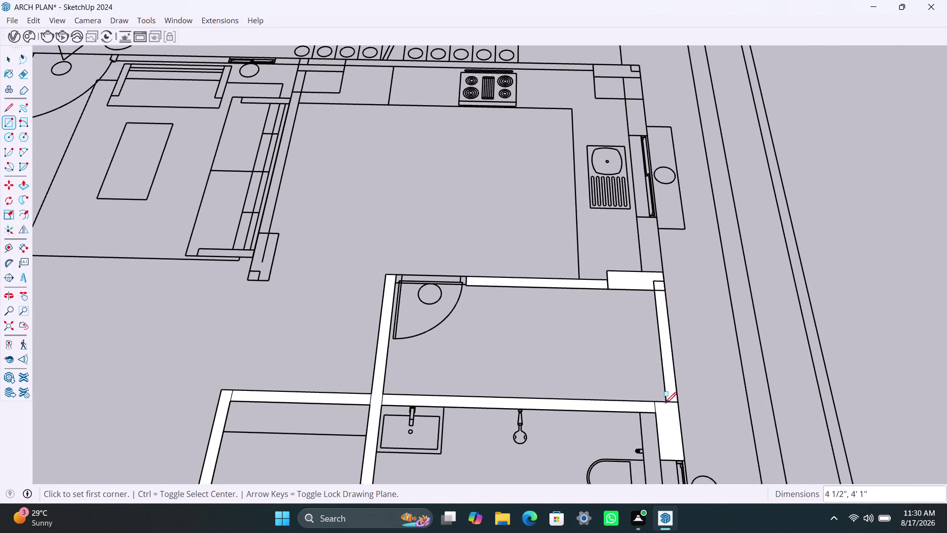
scroll(down, 3)
scroll(down, 3)
middle_drag(598, 338, 584, 392)
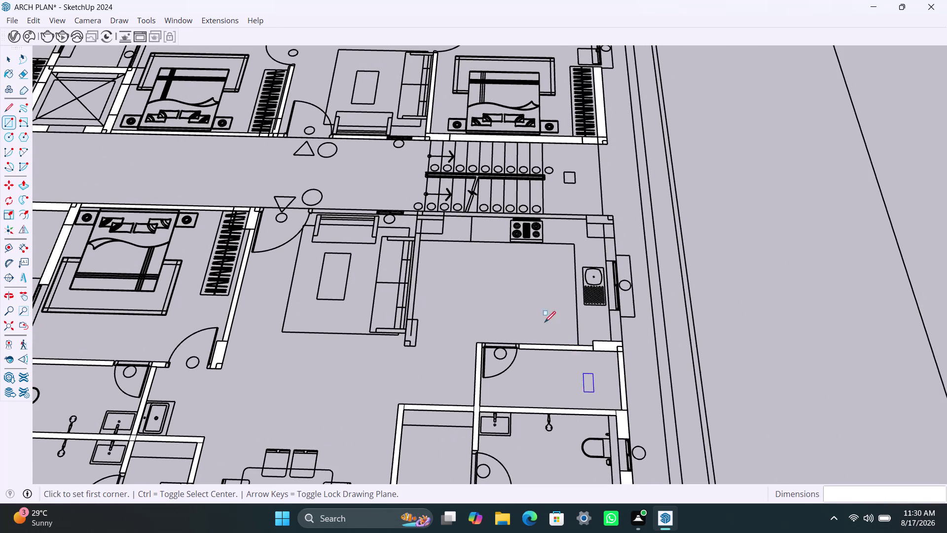
scroll(up, 3)
click(627, 349)
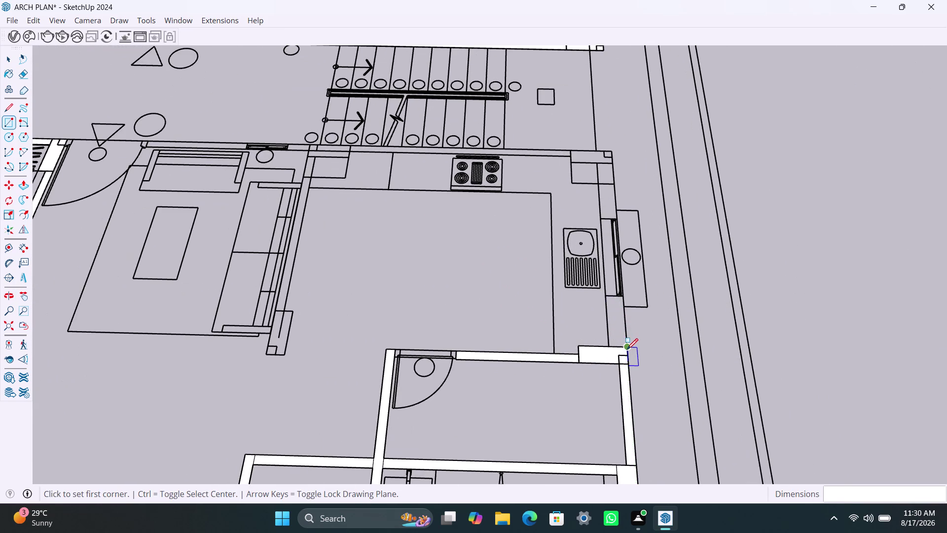
Fill the kitchen's right wall and top corner block, then start the top wall rectangle.
click(610, 296)
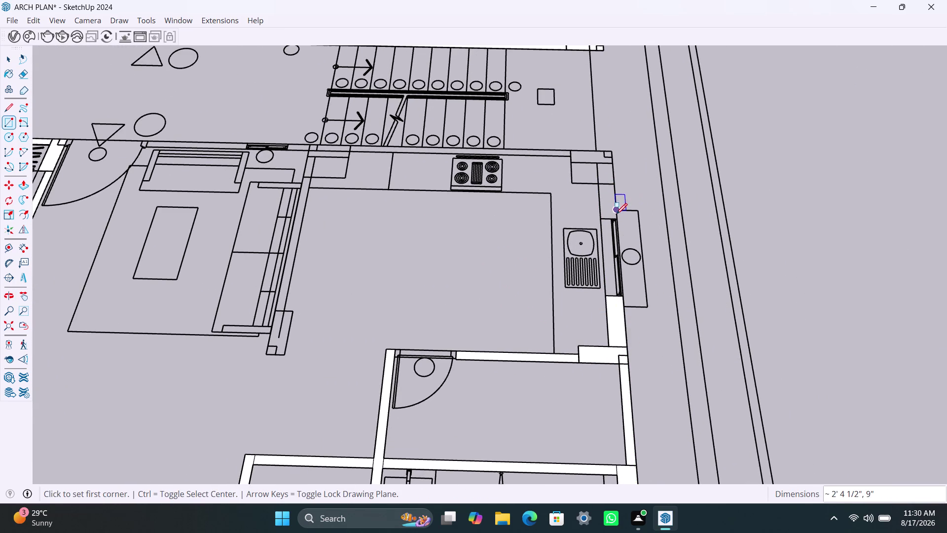
click(618, 217)
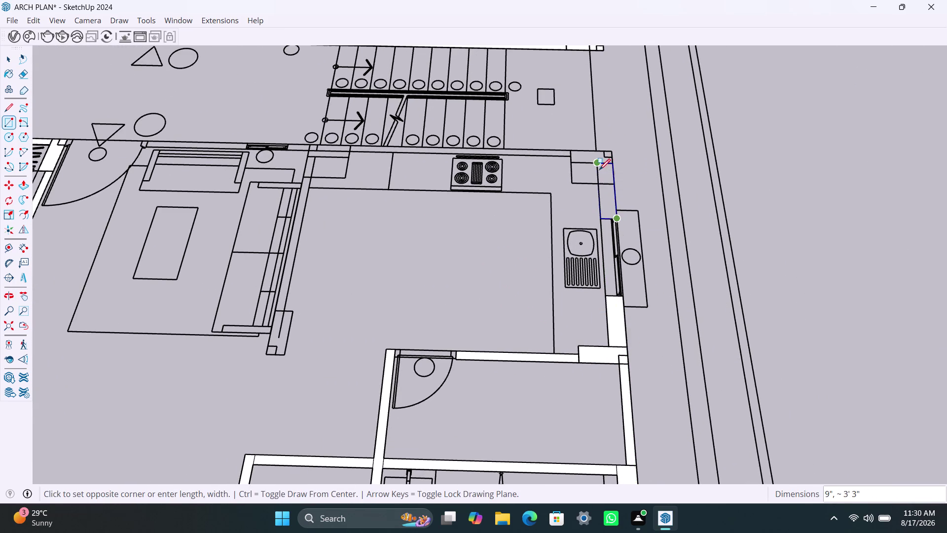
click(599, 186)
click(576, 151)
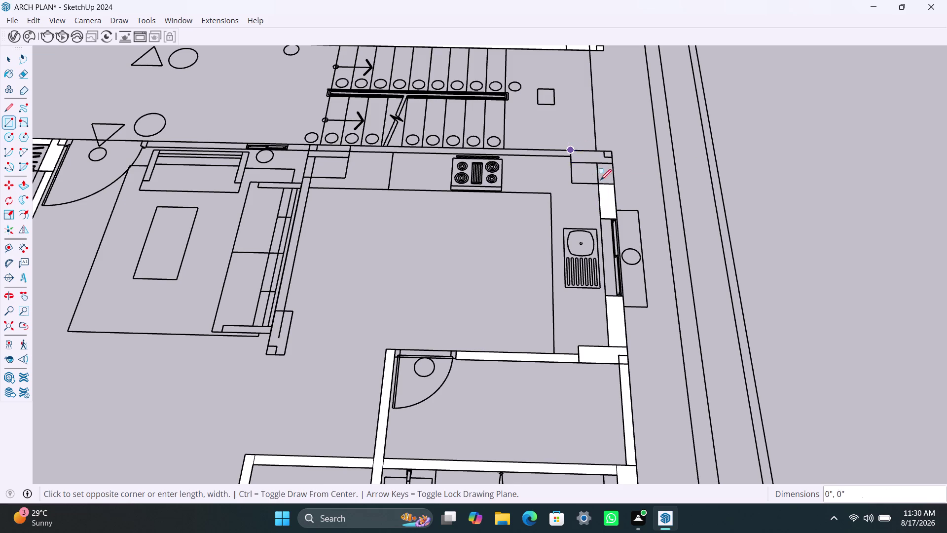
click(614, 183)
click(570, 151)
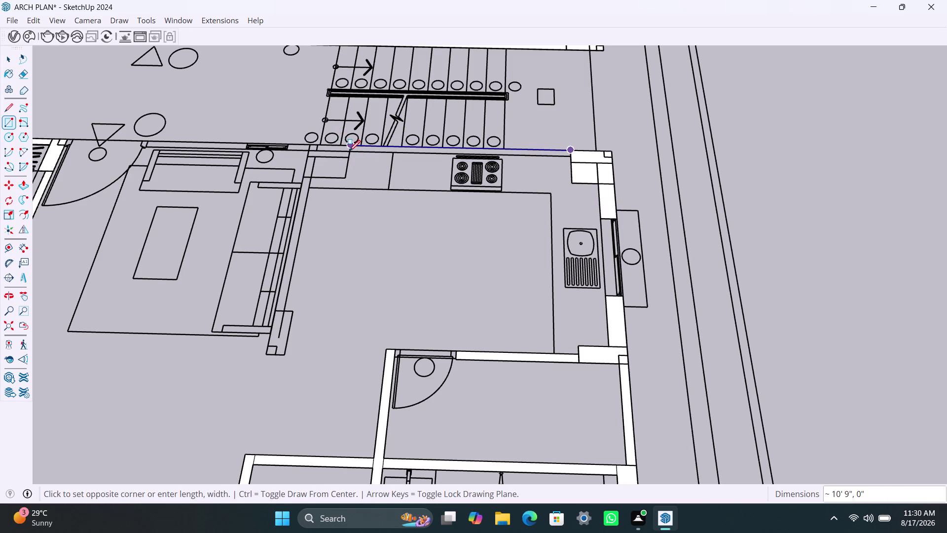
scroll(up, 3)
scroll(up, 3)
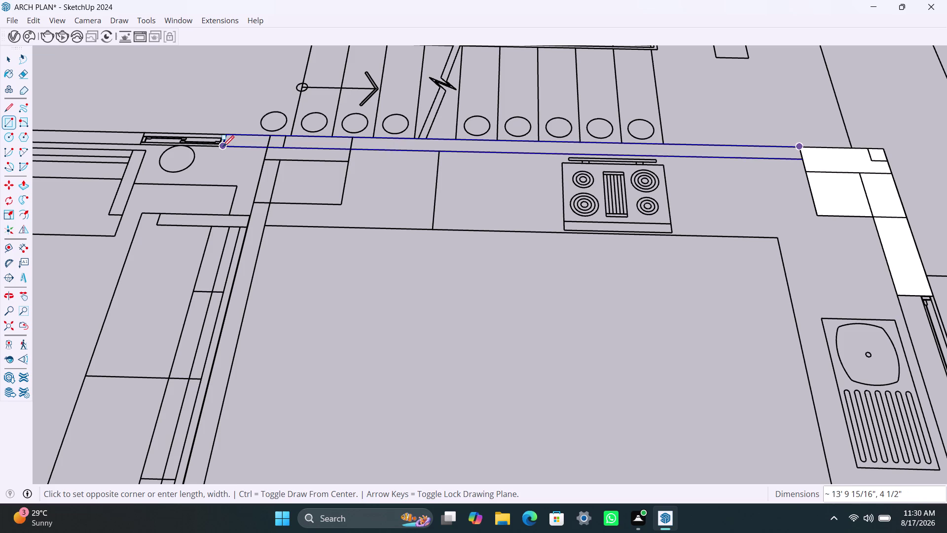
Finish the white rectangle face along the kitchen's top wall.
click(223, 147)
scroll(down, 3)
scroll(down, 3)
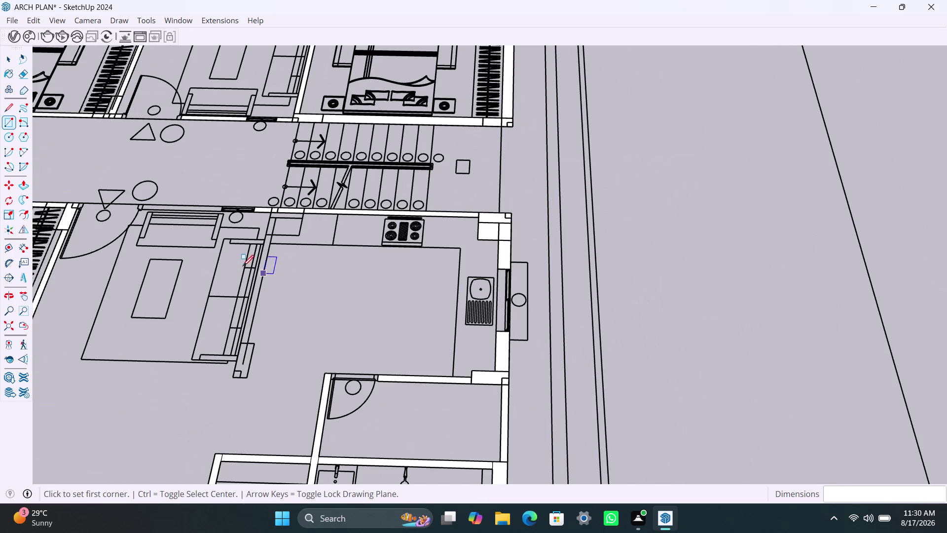
middle_drag(231, 266, 484, 288)
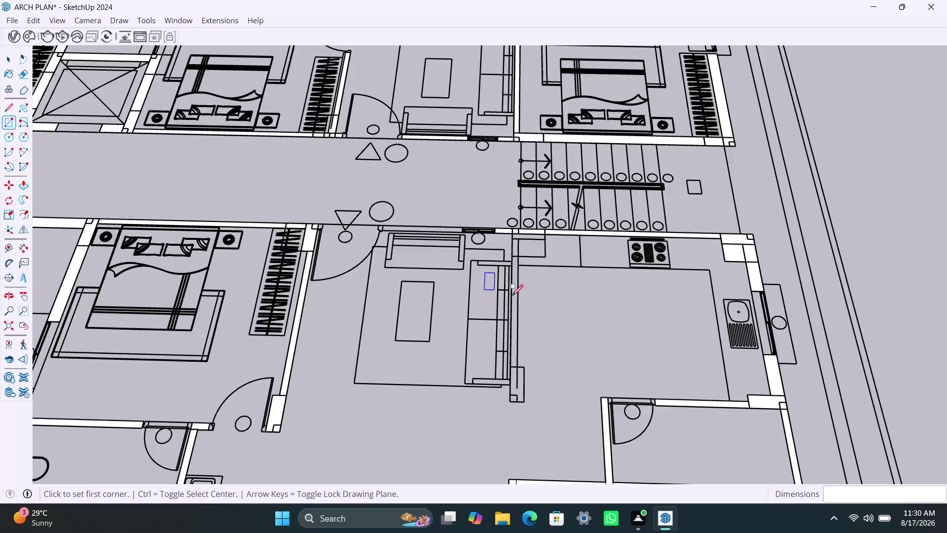
scroll(up, 3)
scroll(up, 3)
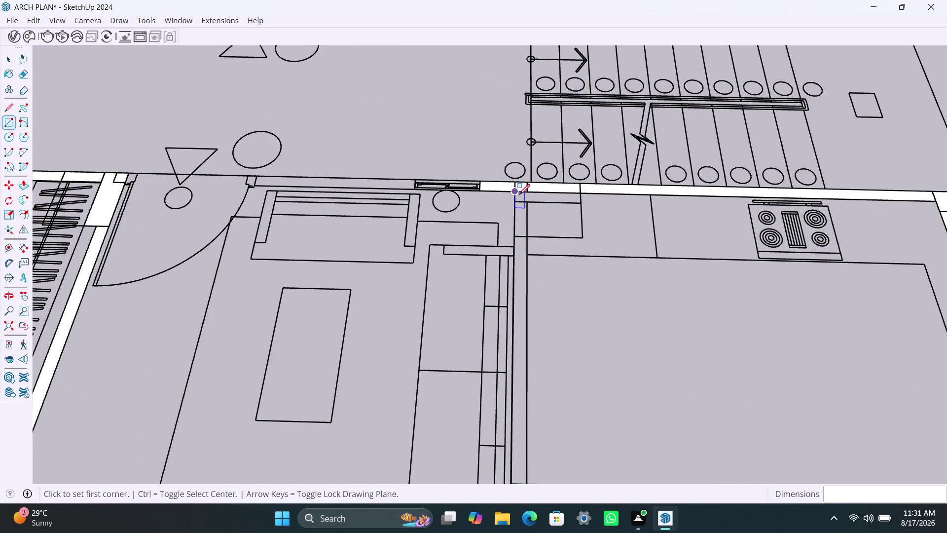
Cover the living-room partition wall and its small end pier with rectangle faces.
click(518, 194)
scroll(down, 3)
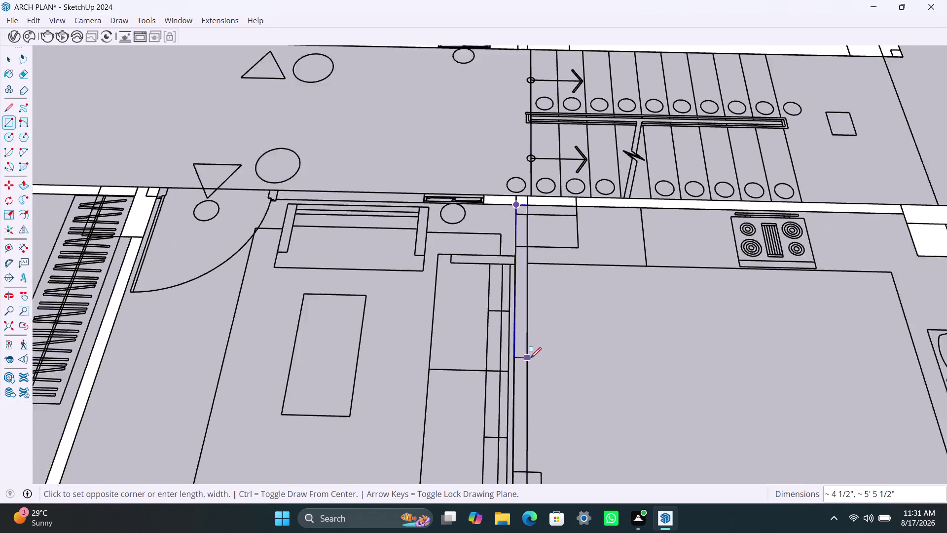
scroll(up, 3)
middle_drag(530, 359, 524, 220)
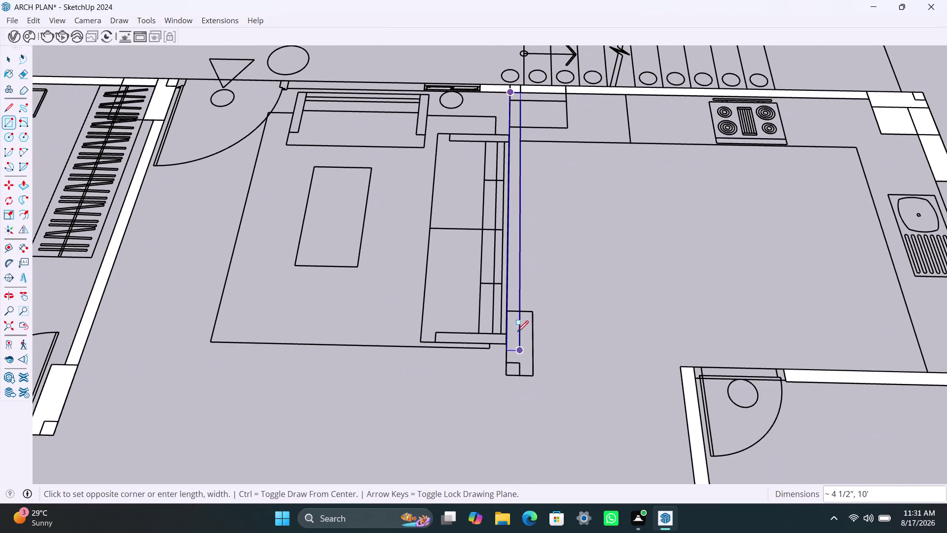
click(518, 309)
click(509, 314)
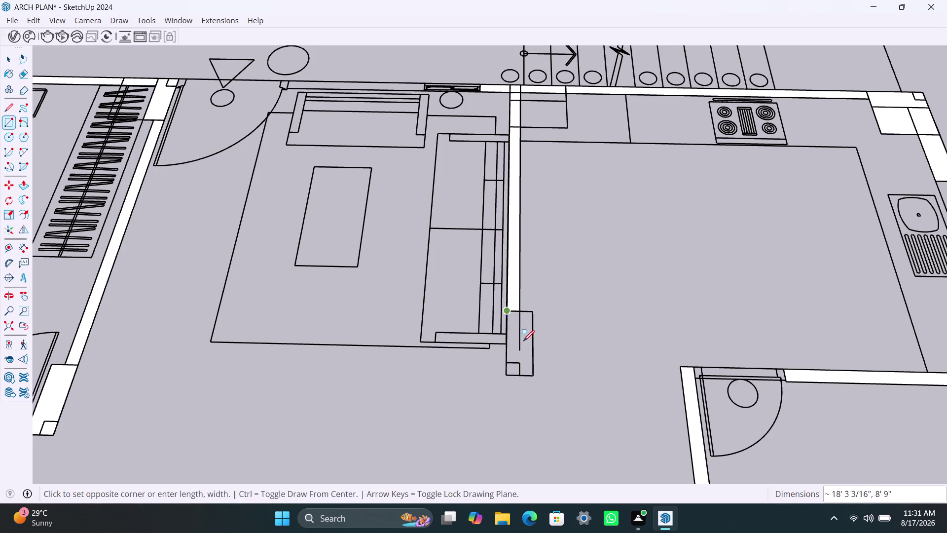
click(533, 376)
Draw a rectangle face over the wall beside the door, running toward the window.
scroll(down, 3)
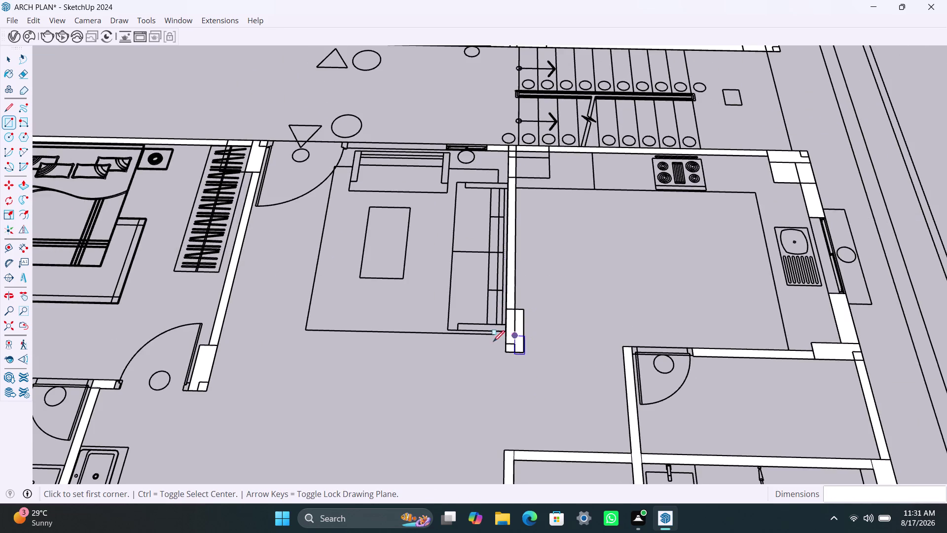
scroll(up, 3)
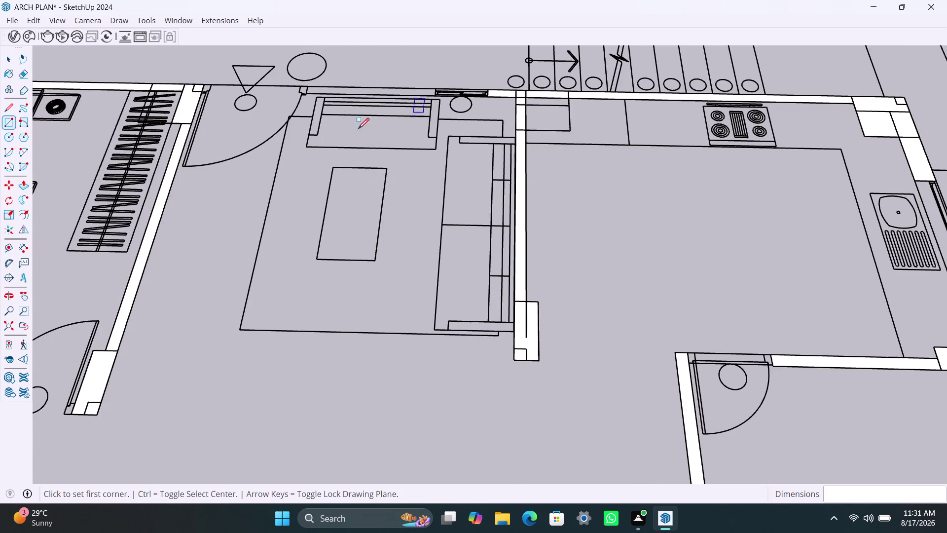
scroll(down, 3)
middle_drag(399, 172, 414, 278)
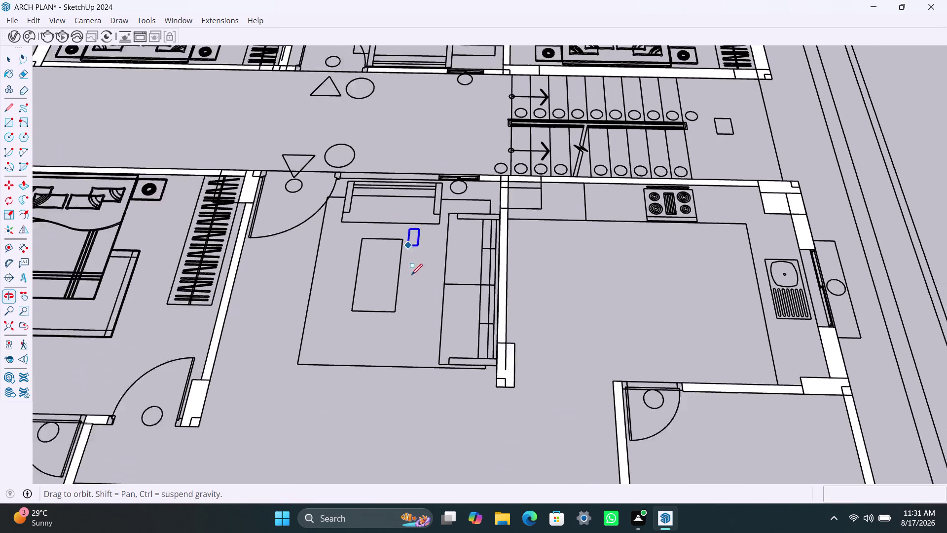
scroll(up, 3)
scroll(up, 3)
scroll(up, 3)
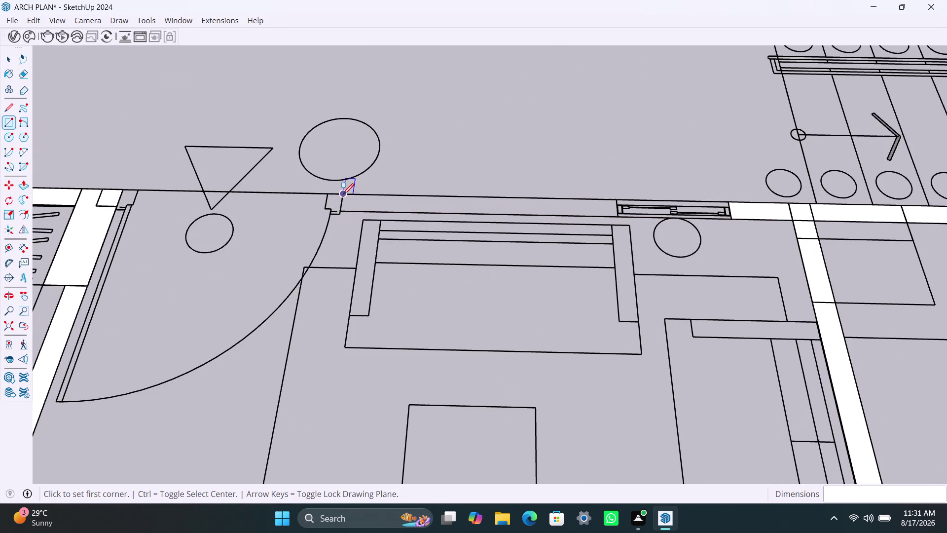
click(342, 194)
click(617, 218)
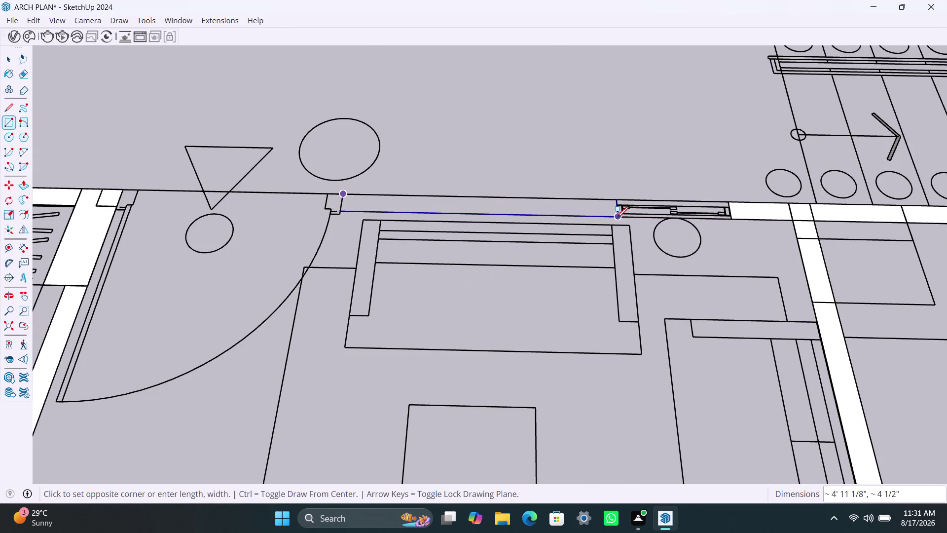
Zoom out to see the whole building block and its lower boundary.
scroll(down, 3)
scroll(down, 3)
scroll(down, 3)
scroll(down, 3)
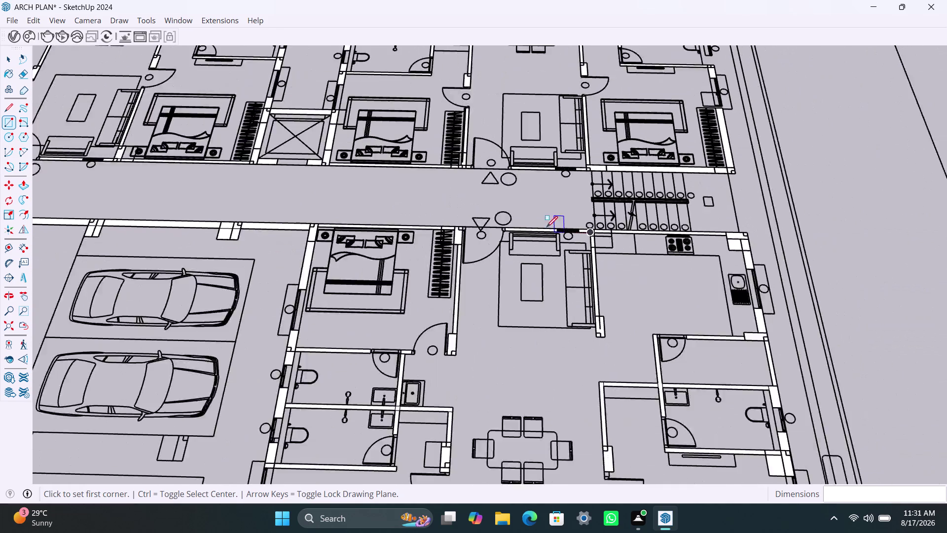
scroll(down, 3)
scroll(down, 3)
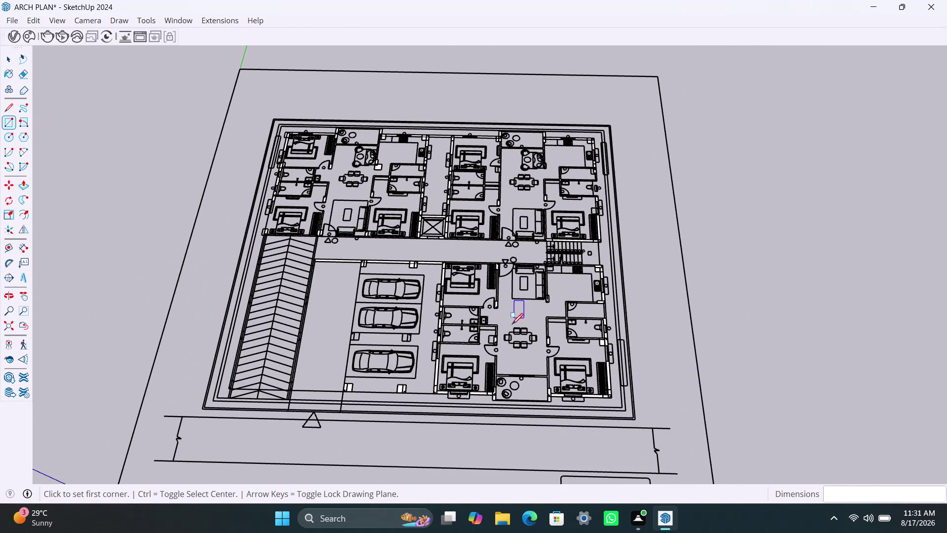
middle_drag(511, 358, 549, 273)
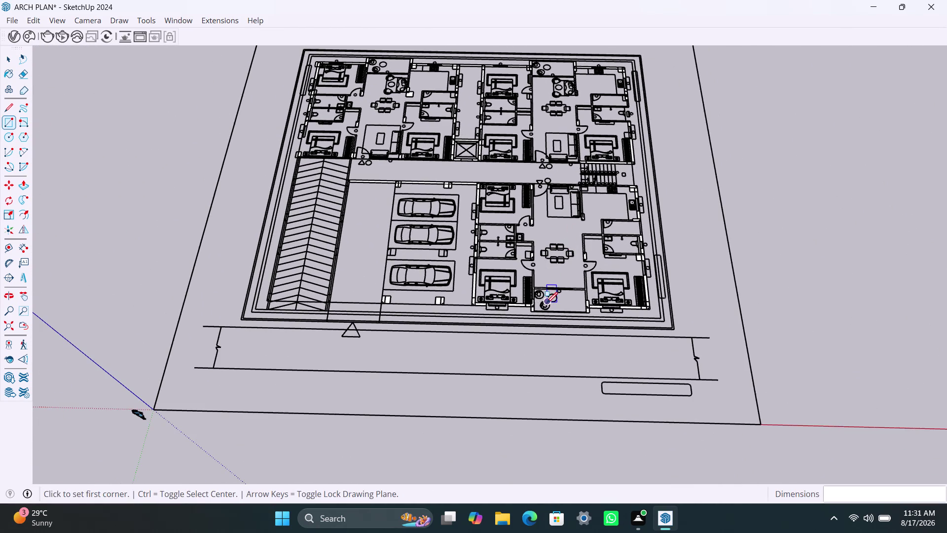
middle_drag(546, 303, 549, 357)
scroll(up, 3)
Draw a rectangle from the outer boundary's bottom-right corner up to its top corner.
scroll(up, 3)
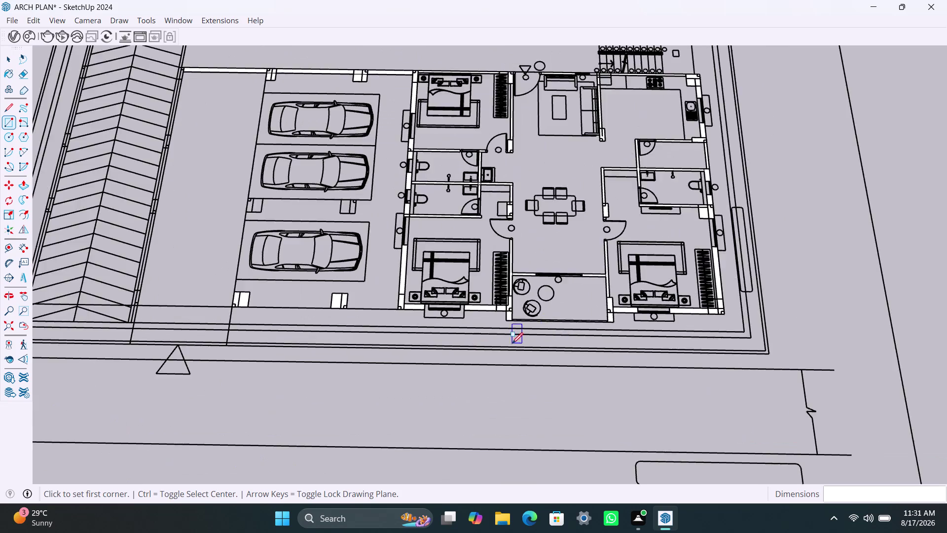
scroll(up, 3)
scroll(up, 3)
scroll(down, 3)
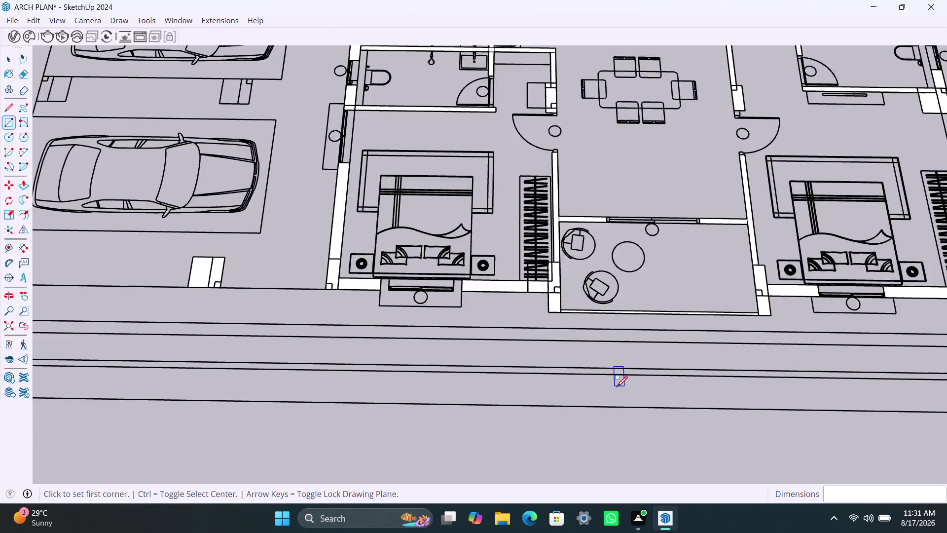
scroll(down, 3)
middle_drag(598, 391, 490, 383)
scroll(up, 3)
scroll(up, 3)
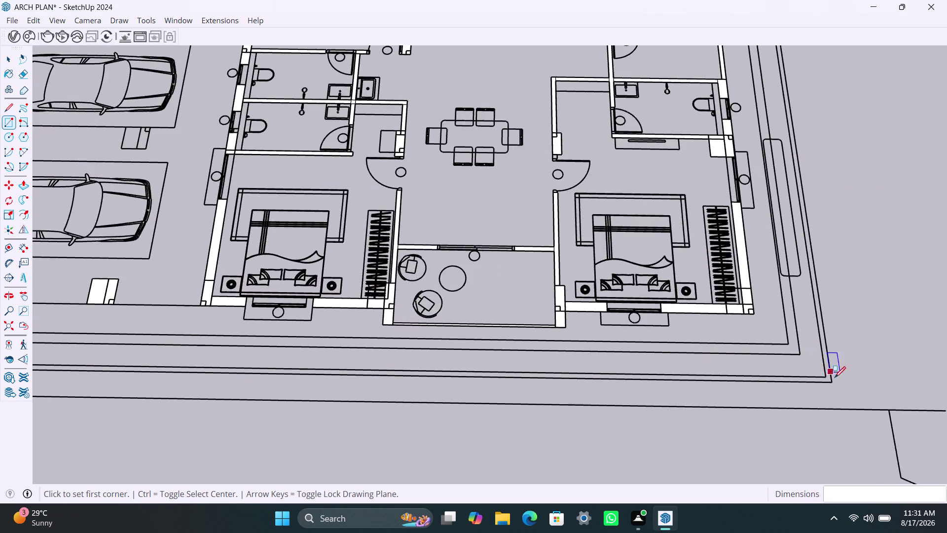
click(829, 380)
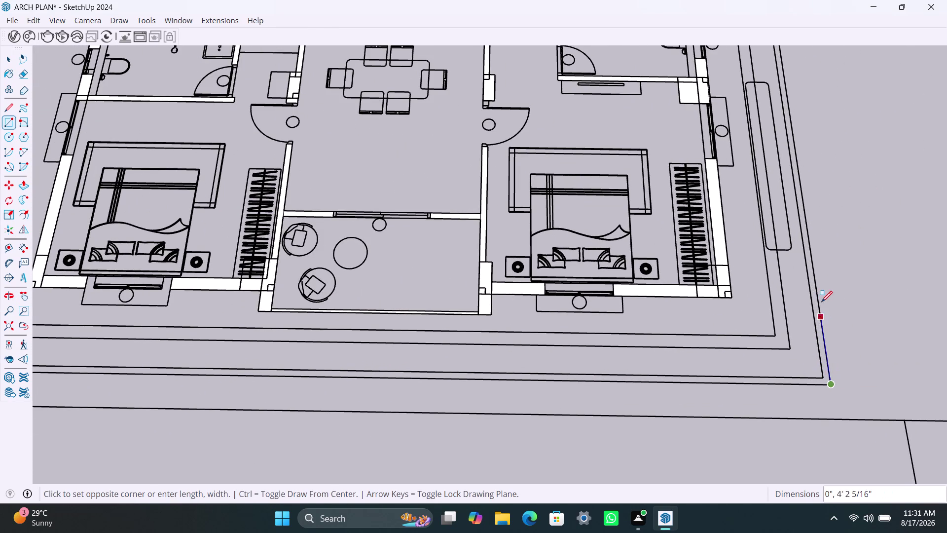
scroll(down, 3)
scroll(down, 3)
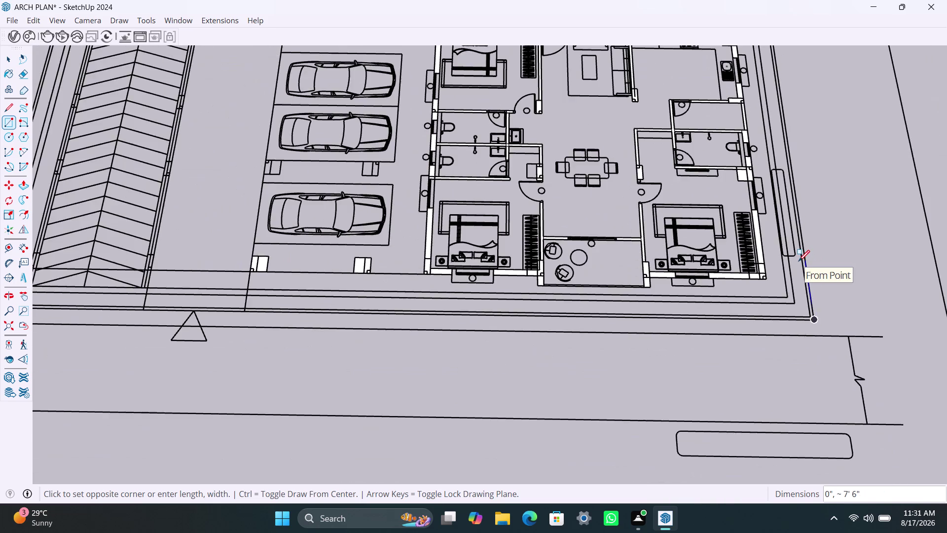
scroll(down, 3)
middle_drag(796, 263, 761, 375)
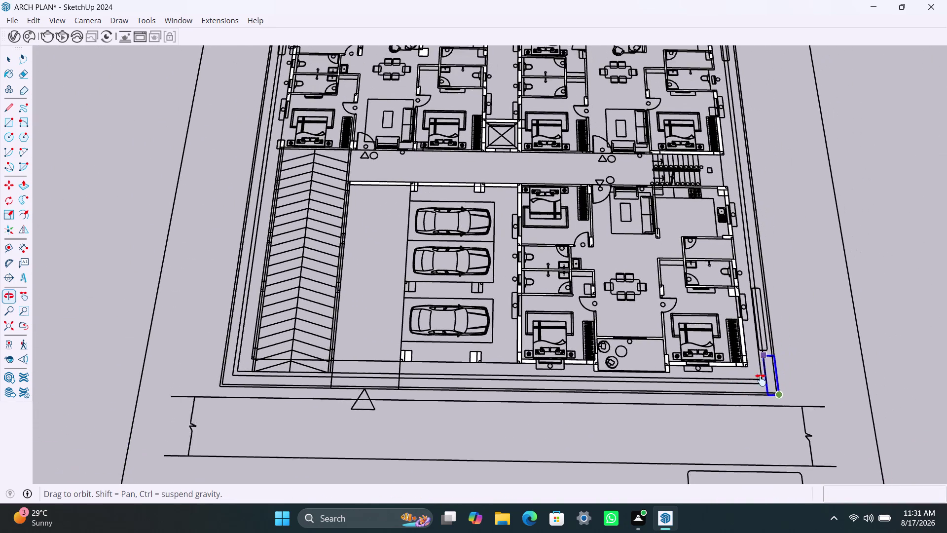
middle_drag(762, 376, 757, 391)
scroll(down, 3)
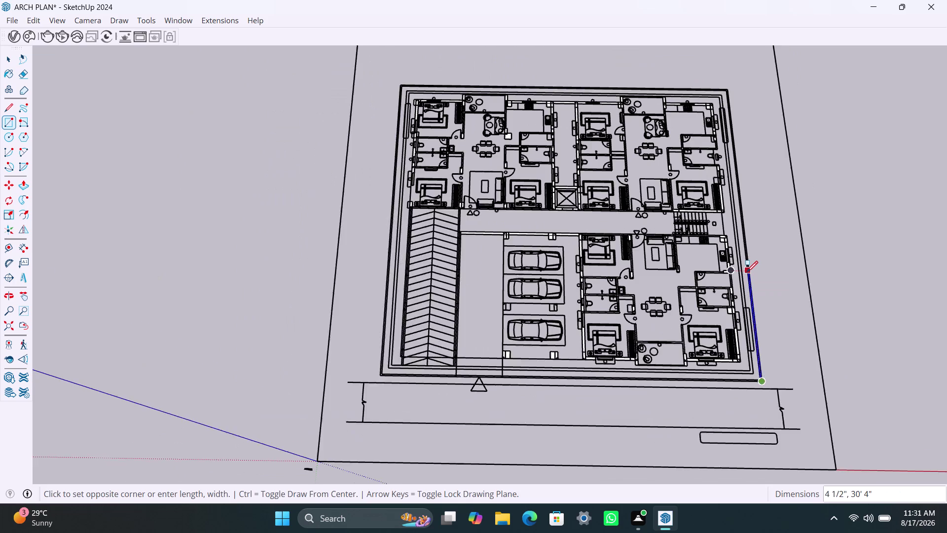
middle_drag(746, 272, 724, 353)
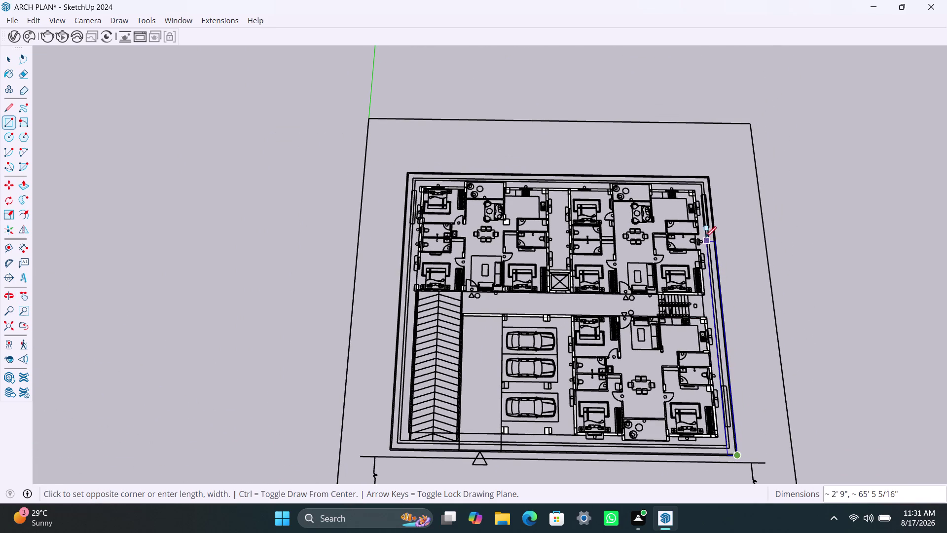
scroll(up, 3)
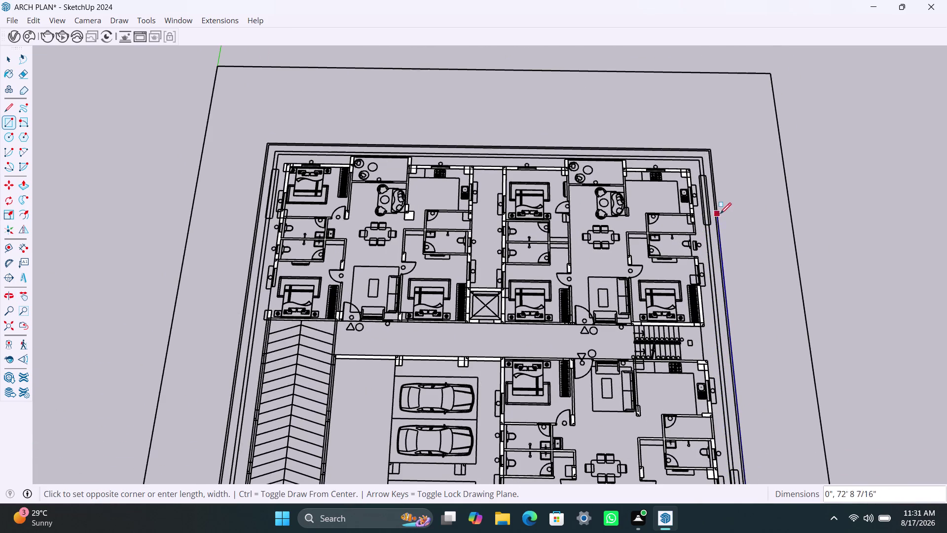
scroll(up, 3)
scroll(up, 3)
scroll(up, 3)
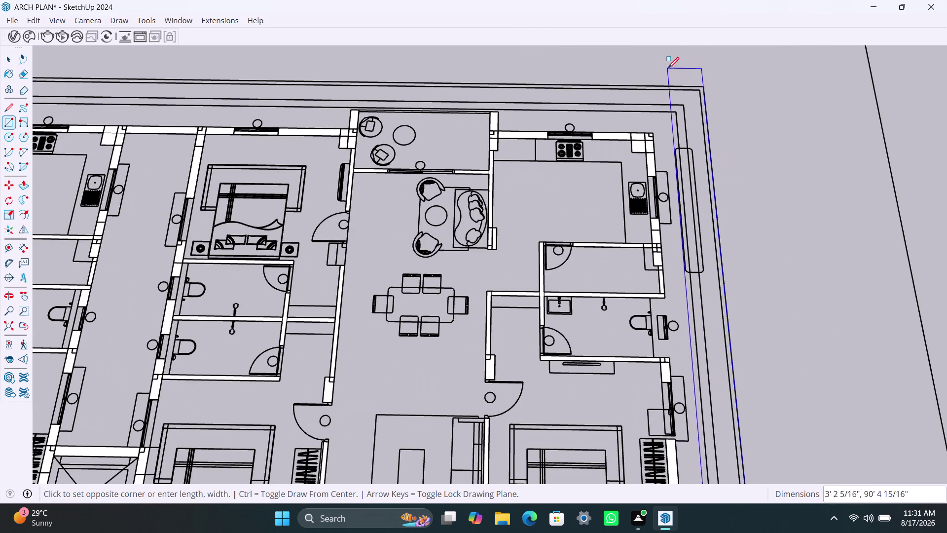
scroll(up, 3)
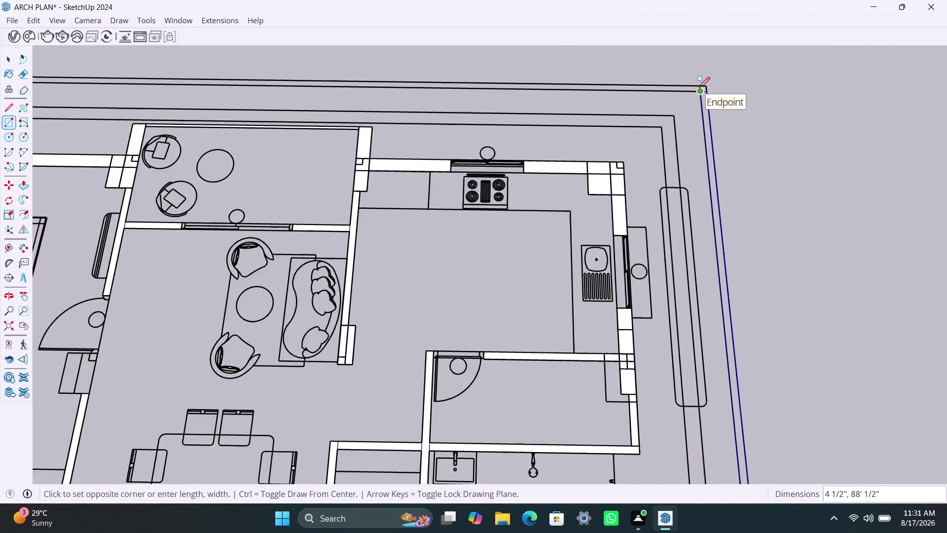
scroll(up, 3)
click(699, 90)
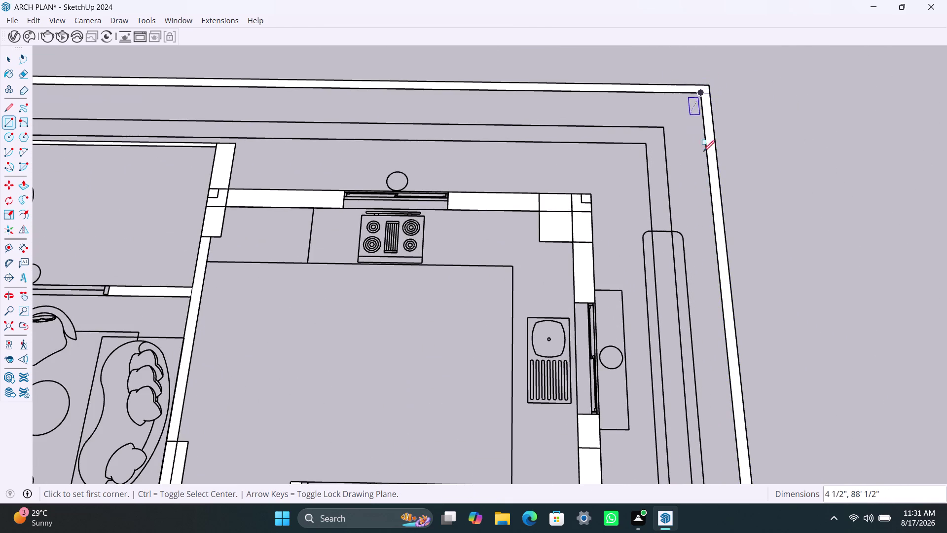
Draw a rectangle from the inner boundary's bottom-right corner up along the right strip.
scroll(down, 3)
scroll(down, 3)
scroll(down, 3)
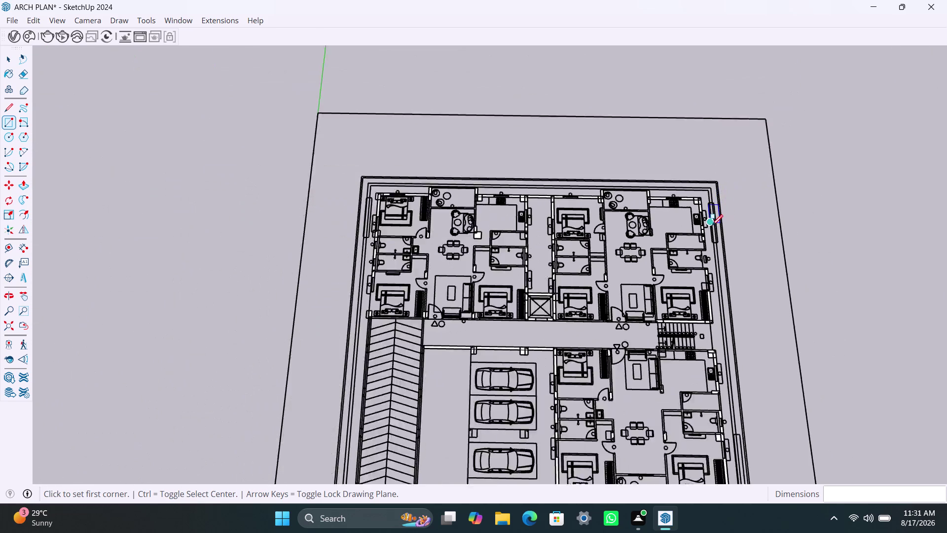
middle_drag(713, 227, 731, 120)
scroll(up, 3)
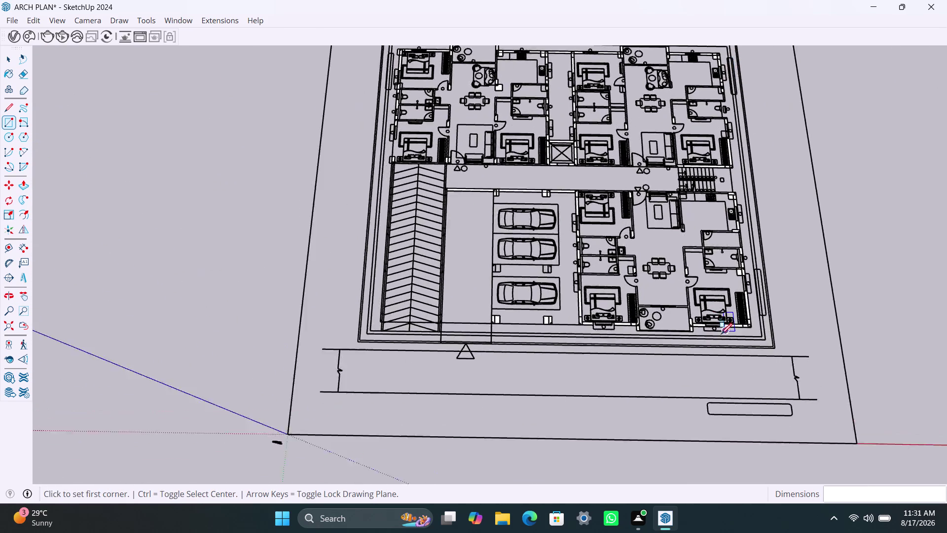
scroll(up, 3)
scroll(up, 3)
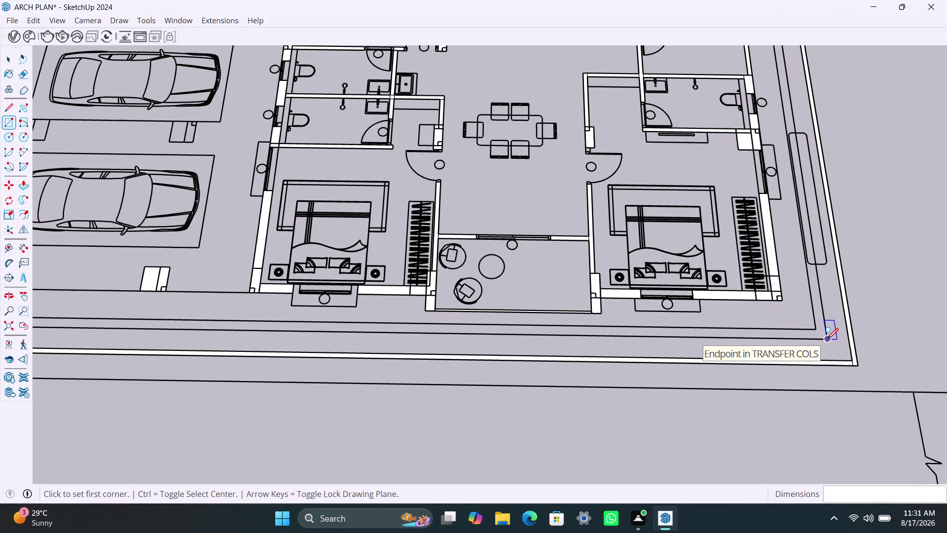
click(827, 339)
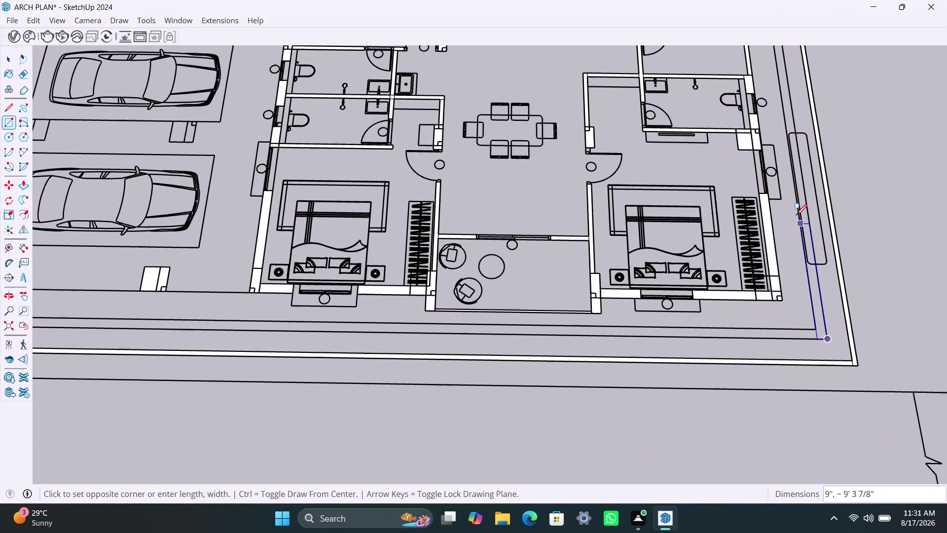
scroll(down, 3)
scroll(down, 3)
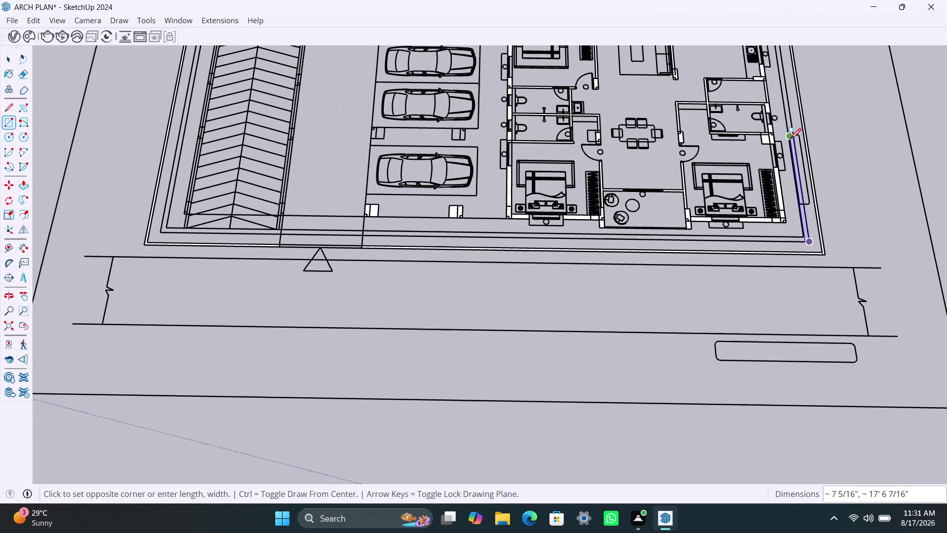
middle_drag(788, 141, 705, 481)
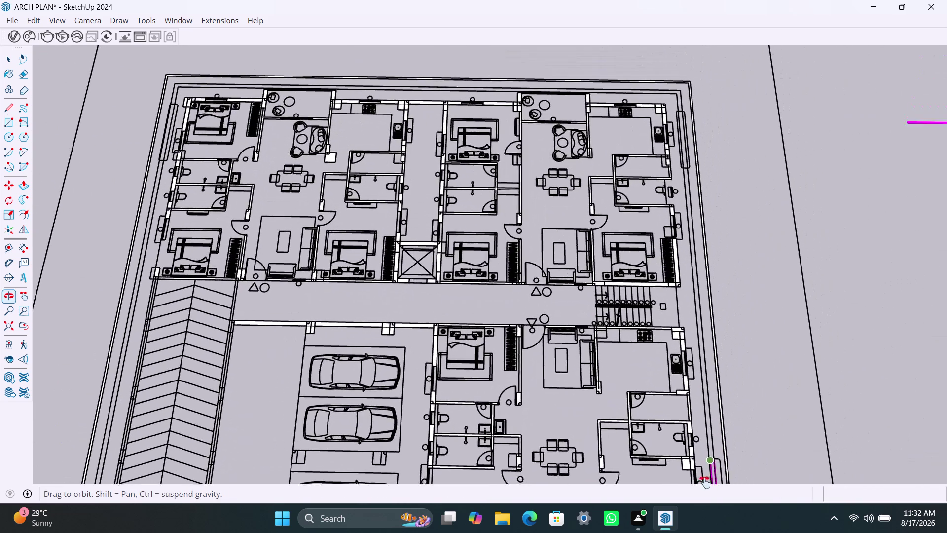
middle_drag(705, 482, 704, 482)
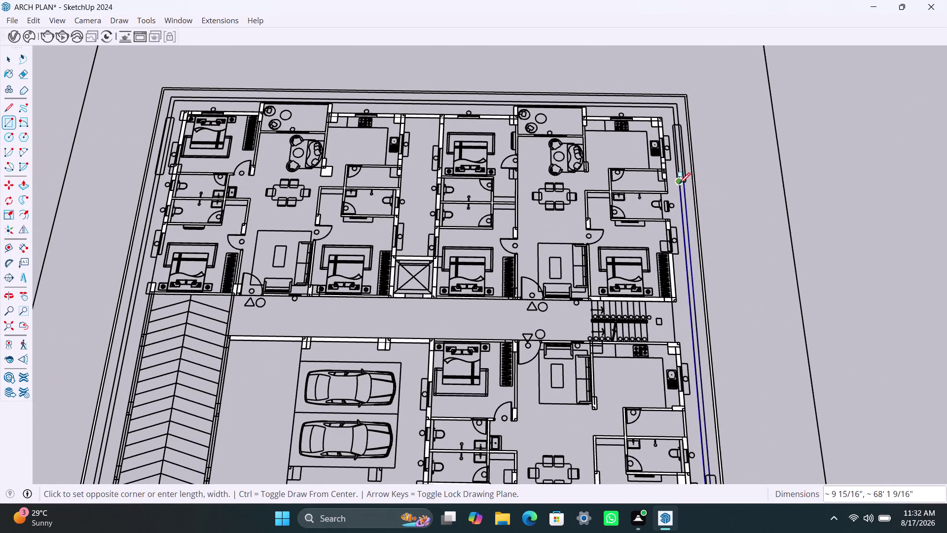
scroll(up, 3)
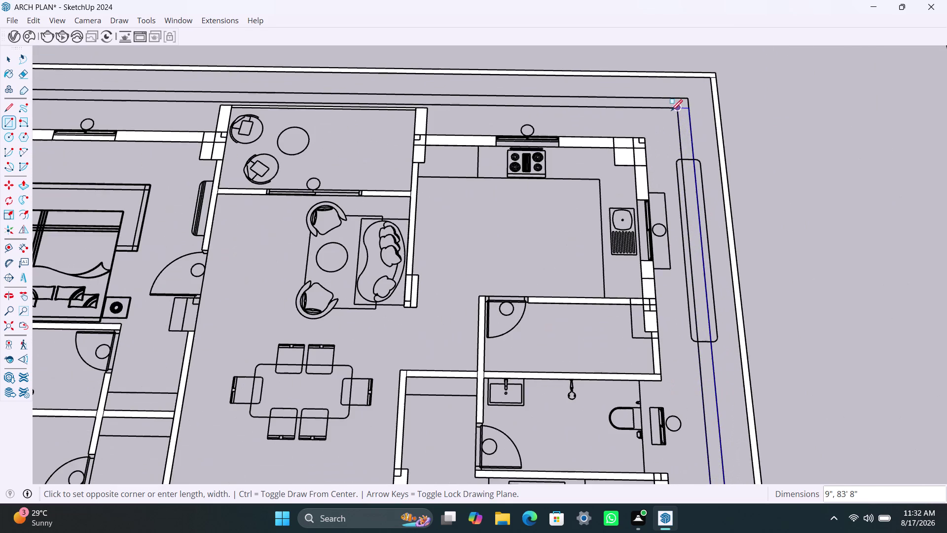
click(675, 112)
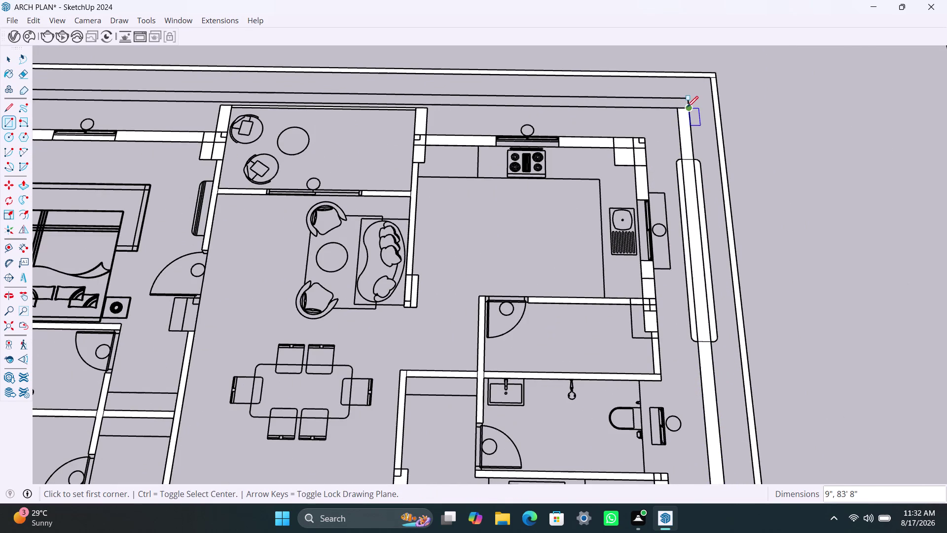
Trace the top perimeter strip from its top-right to top-left corner.
click(687, 107)
scroll(down, 3)
scroll(down, 3)
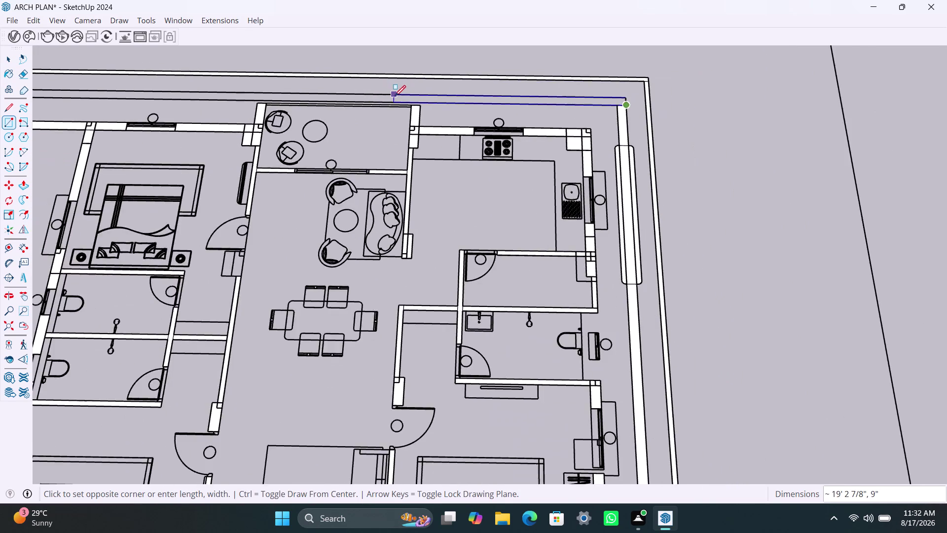
scroll(down, 3)
middle_drag(401, 101, 716, 176)
scroll(down, 3)
scroll(down, 3)
middle_drag(543, 173, 649, 185)
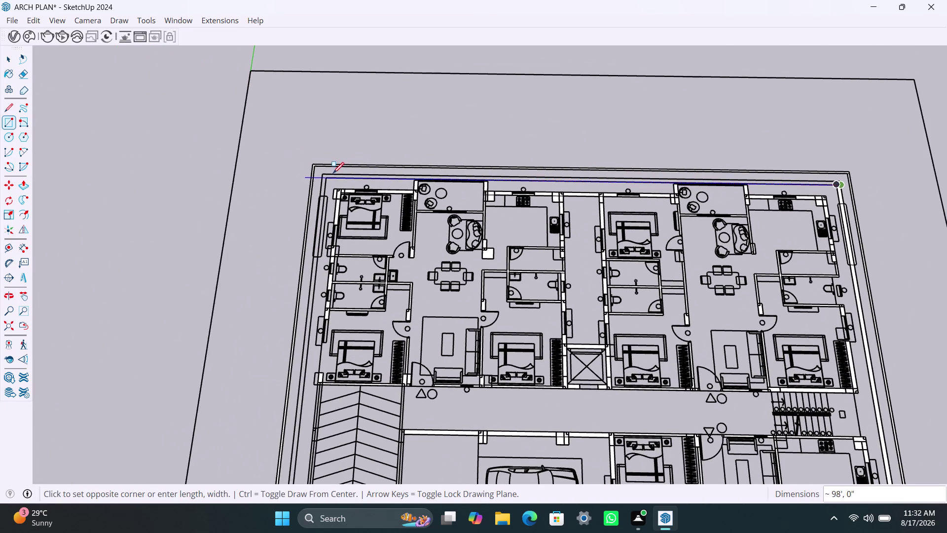
scroll(up, 3)
click(317, 180)
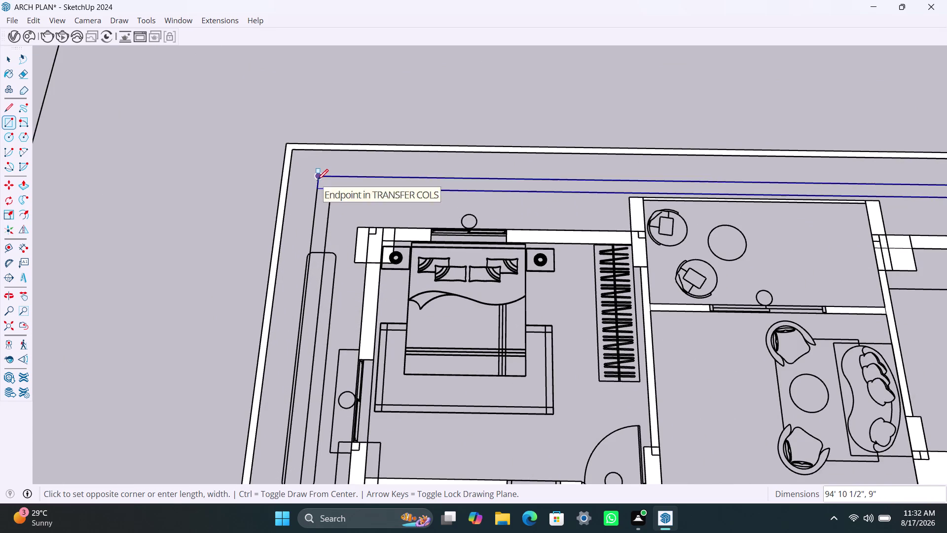
Trace the left perimeter strip down to the bottom-left corner.
click(330, 192)
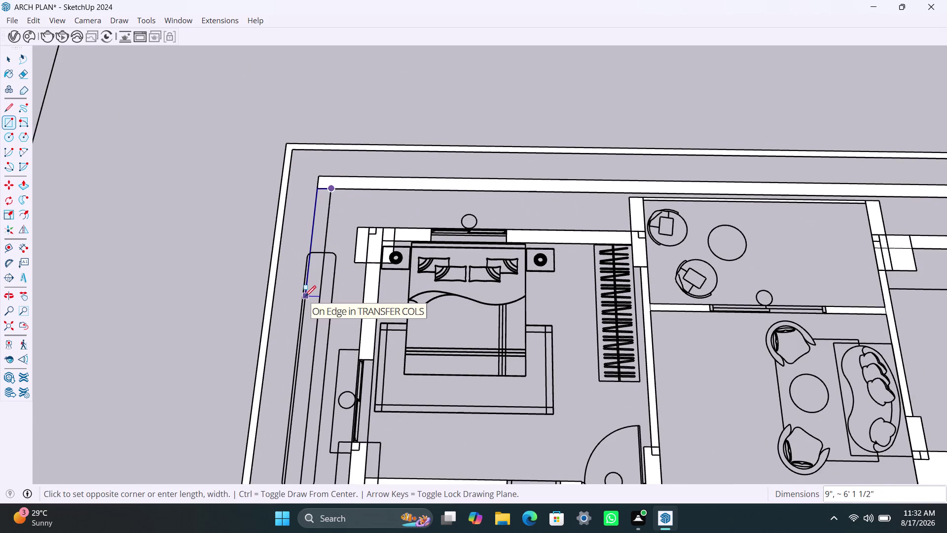
scroll(down, 3)
middle_drag(308, 315, 309, 315)
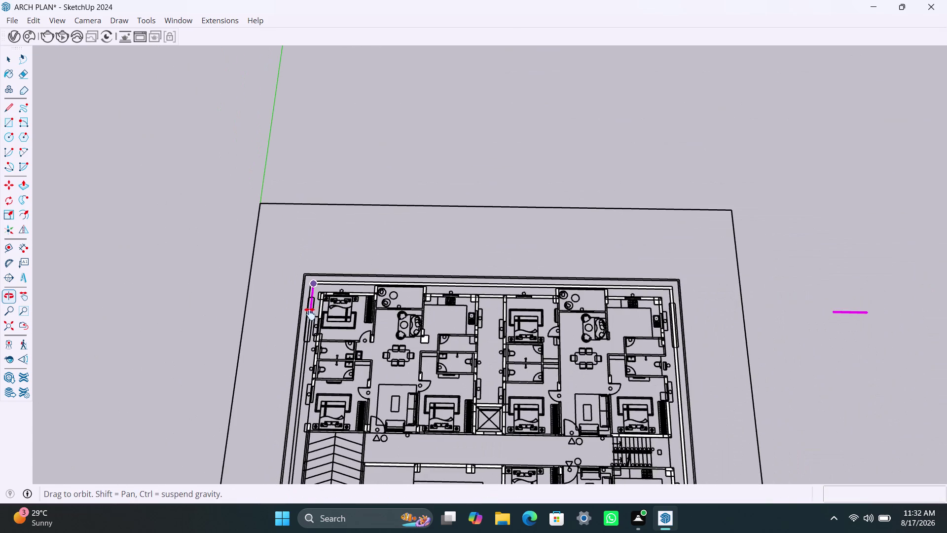
middle_drag(309, 315, 371, 220)
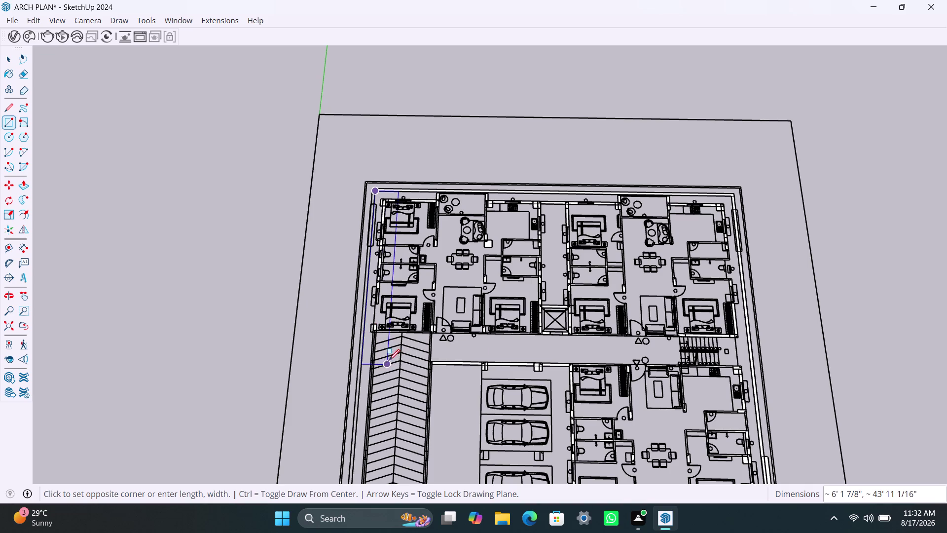
scroll(up, 3)
middle_drag(357, 378, 386, 311)
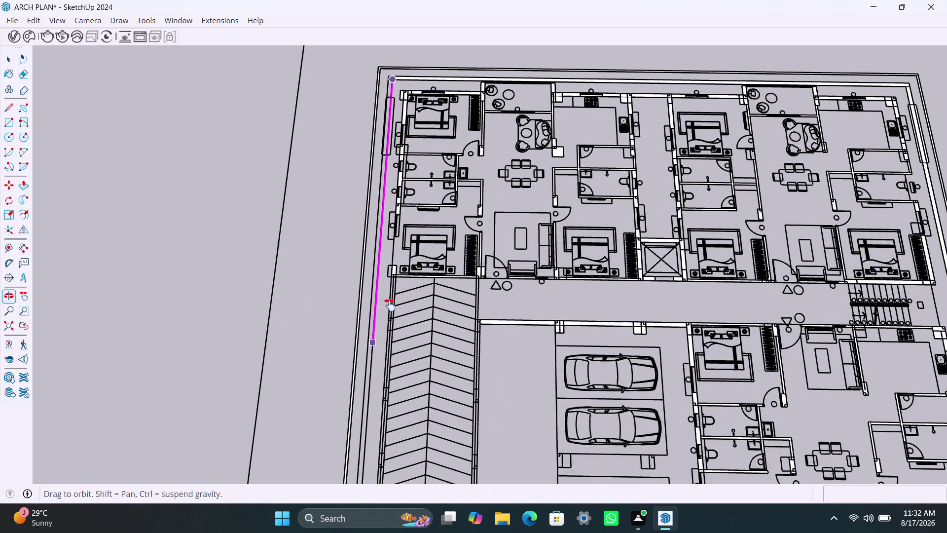
middle_drag(386, 312, 417, 209)
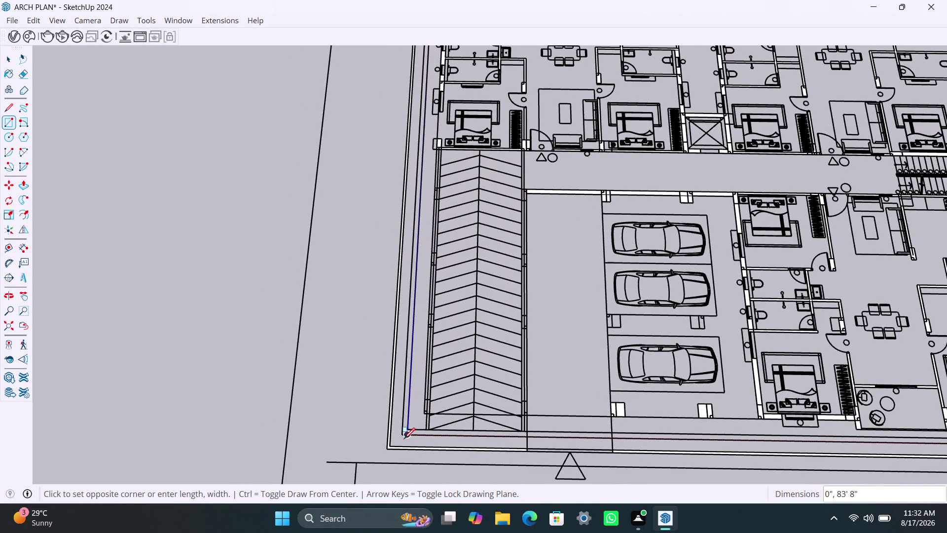
scroll(up, 3)
scroll(up, 3)
click(401, 430)
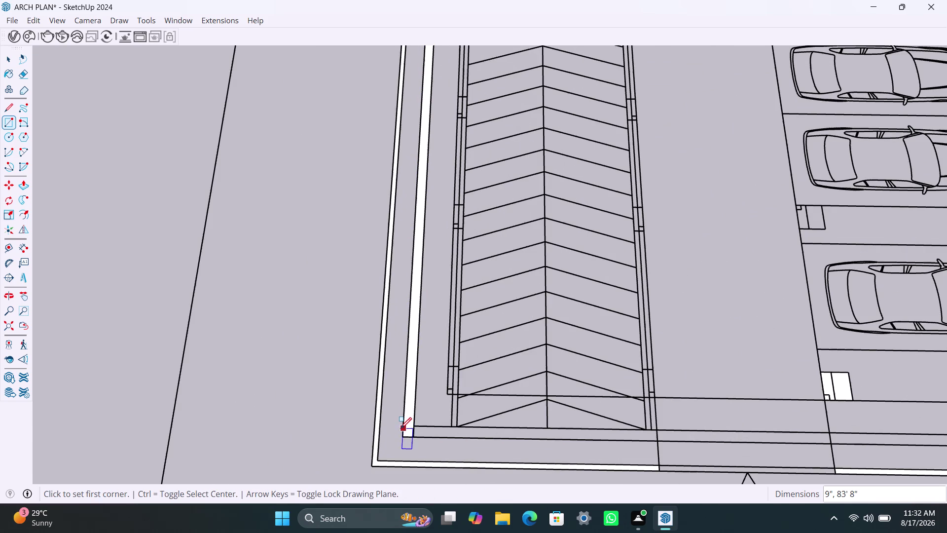
Trace the bottom perimeter strip from the bottom-left to the bottom-right corner.
scroll(down, 3)
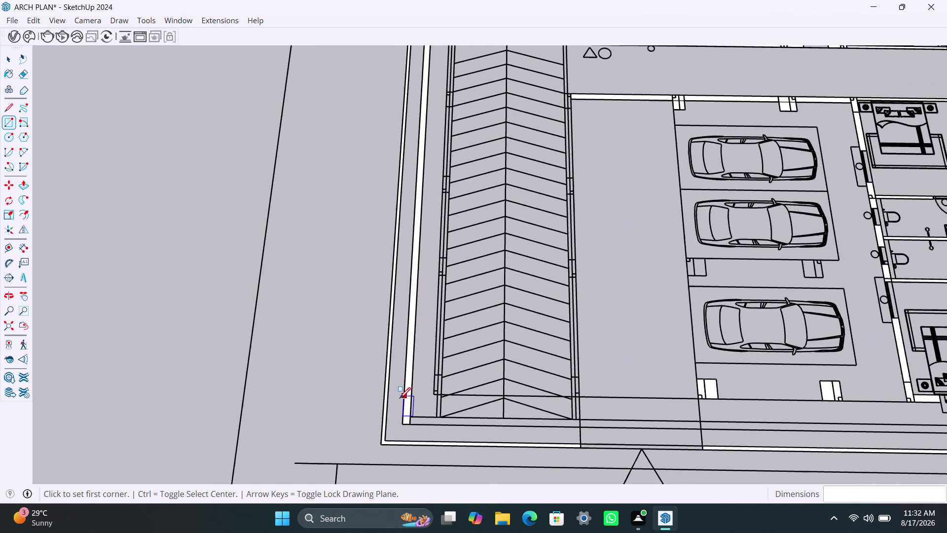
middle_drag(399, 398, 333, 319)
scroll(up, 3)
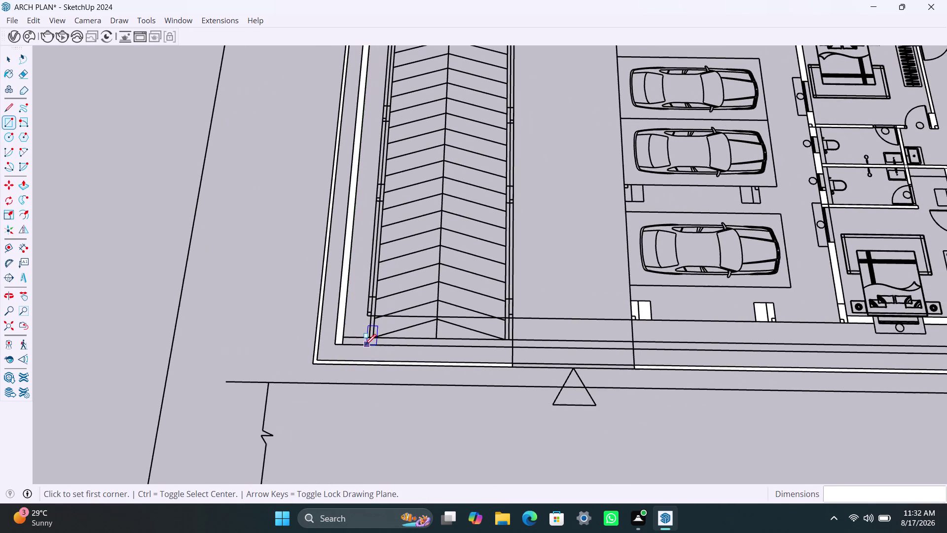
scroll(up, 3)
scroll(up, 3)
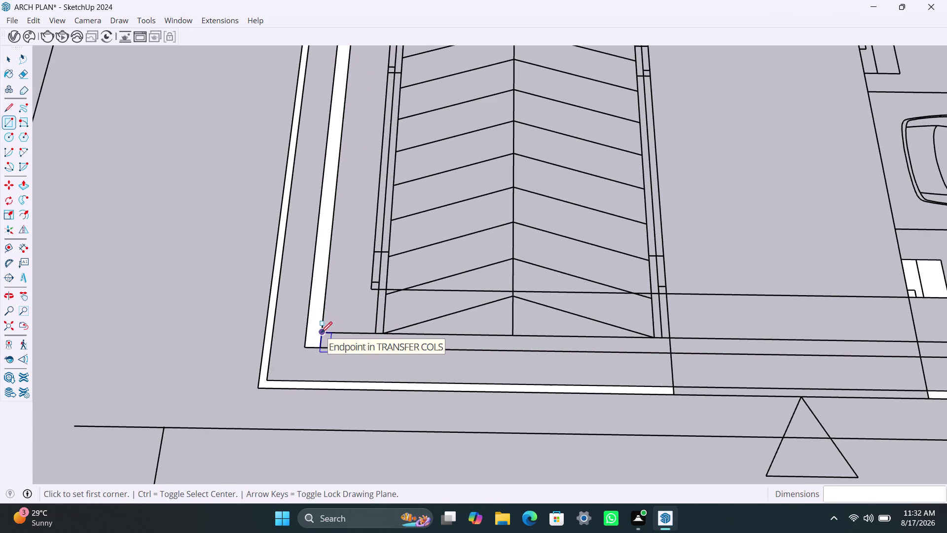
click(321, 332)
scroll(down, 3)
scroll(down, 3)
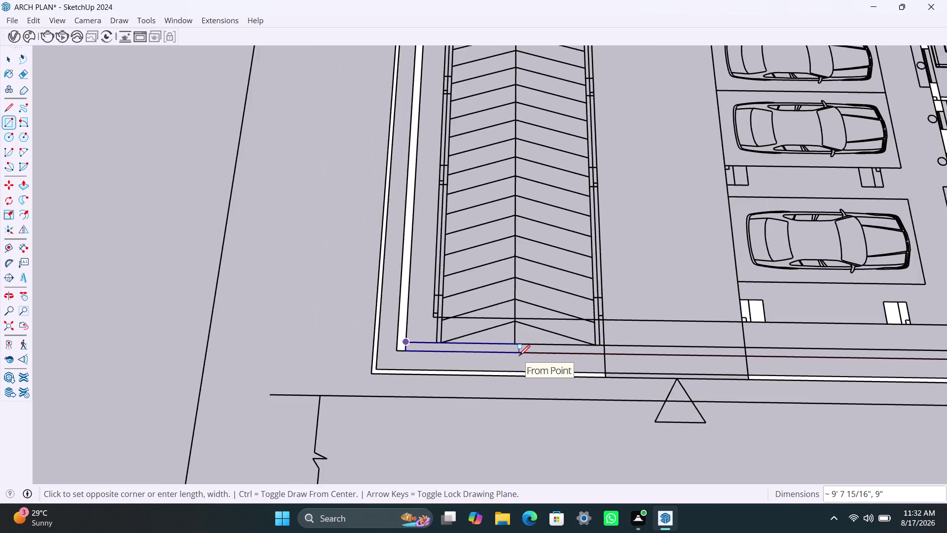
scroll(down, 3)
middle_drag(520, 355, 441, 353)
scroll(down, 3)
middle_drag(752, 359, 542, 357)
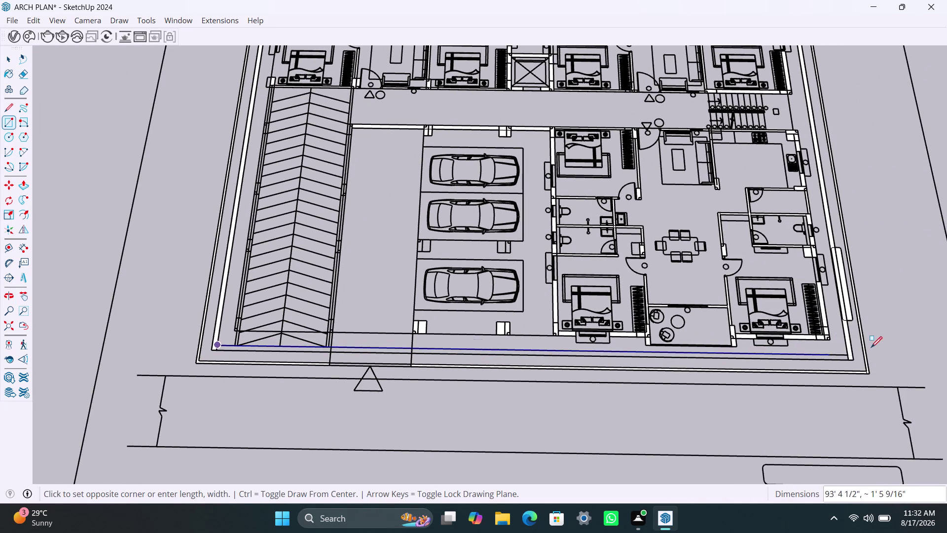
scroll(up, 3)
scroll(up, 3)
click(847, 359)
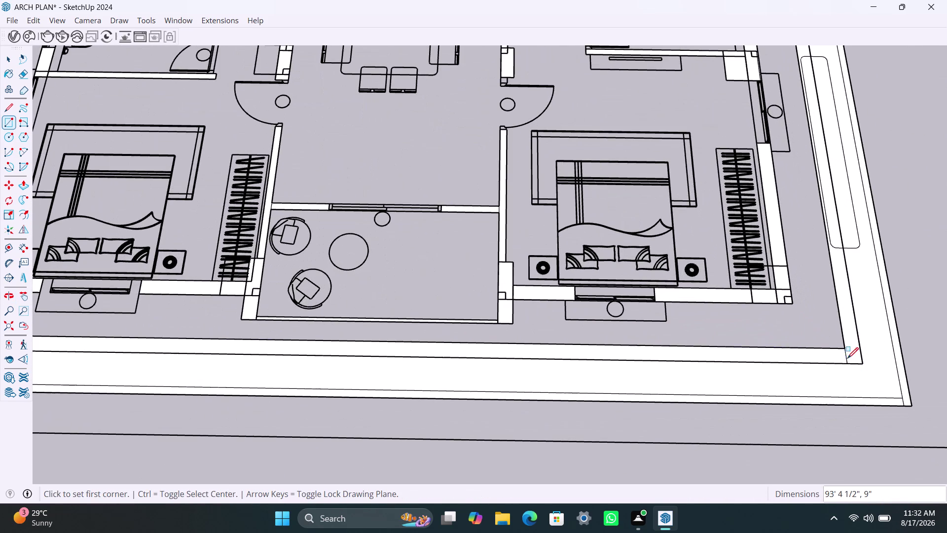
Select the new bottom perimeter face and delete stray elements on the right.
key(space)
click(769, 371)
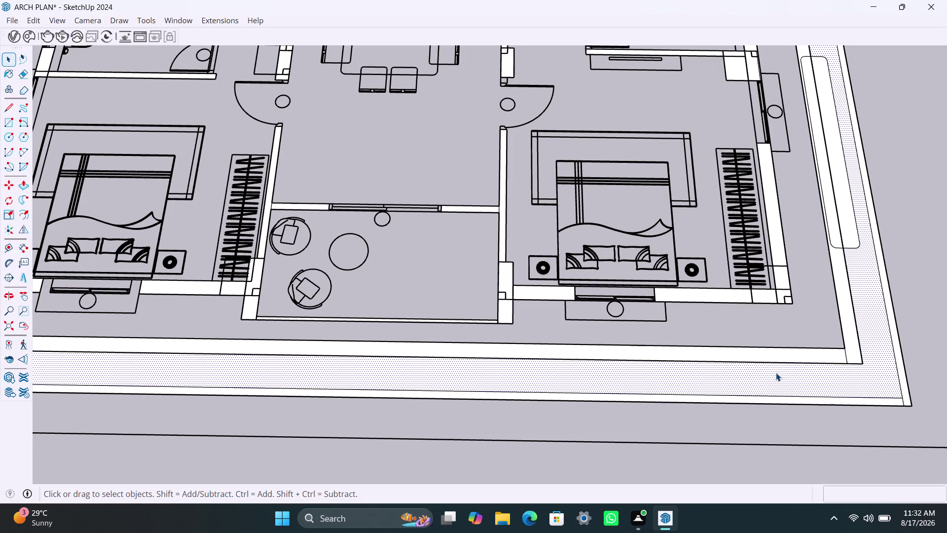
key(Delete)
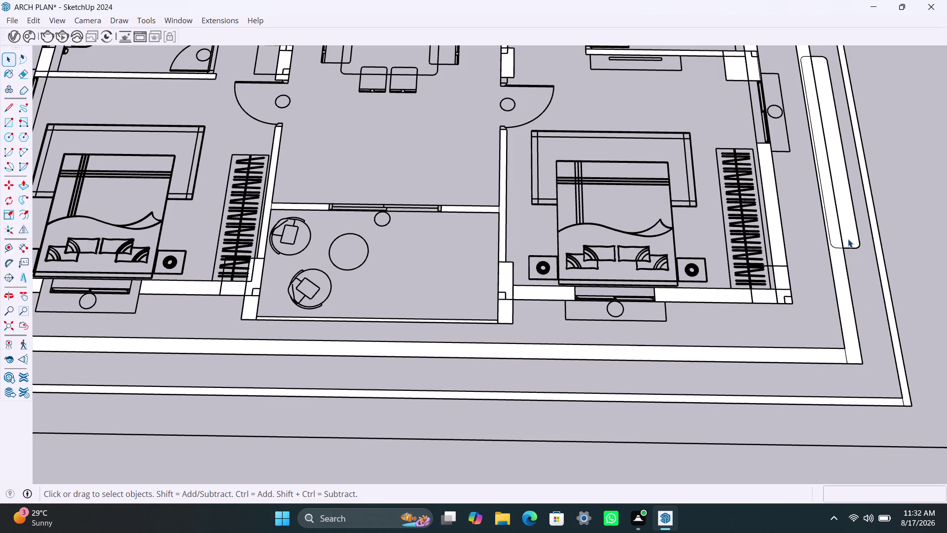
click(855, 225)
click(851, 237)
key(Delete)
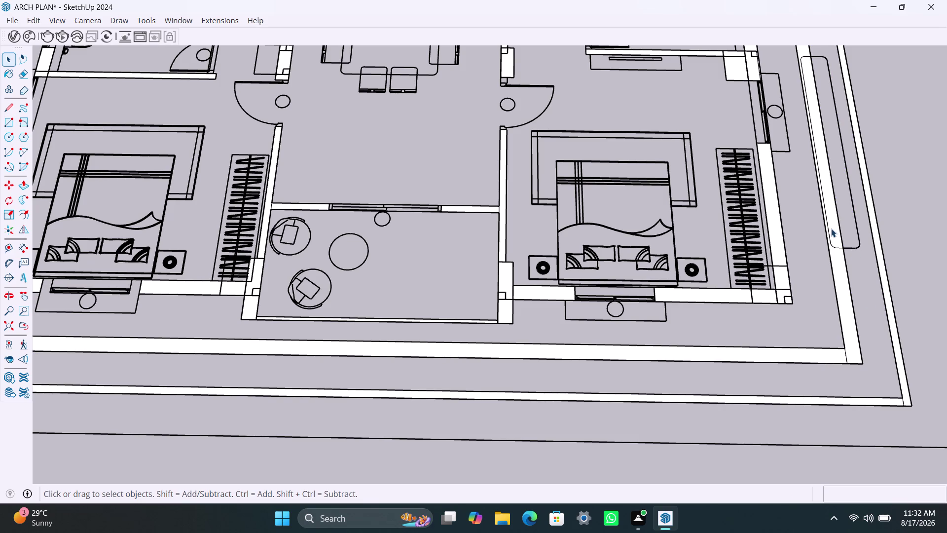
Select and delete further stray elements in the middle of the plan.
scroll(down, 3)
scroll(down, 3)
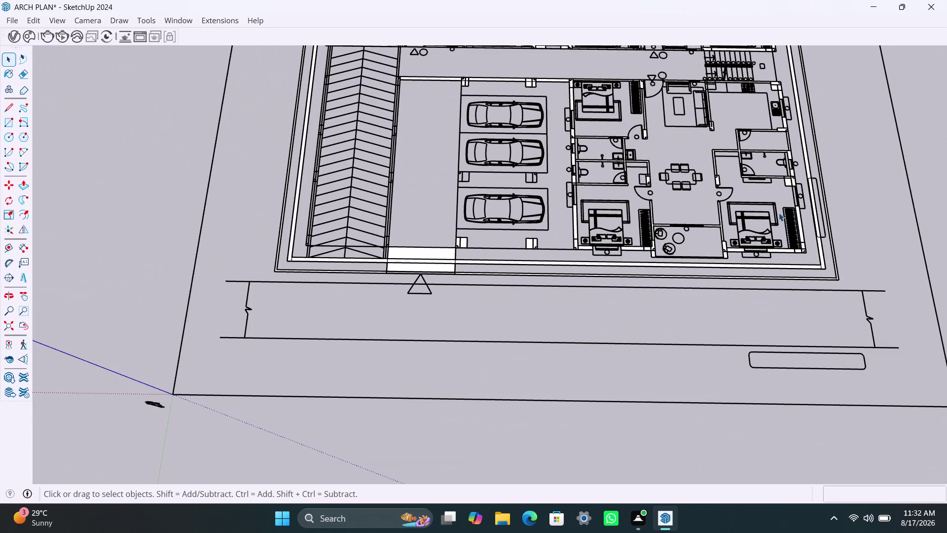
click(449, 267)
key(BackSpace)
key(Delete)
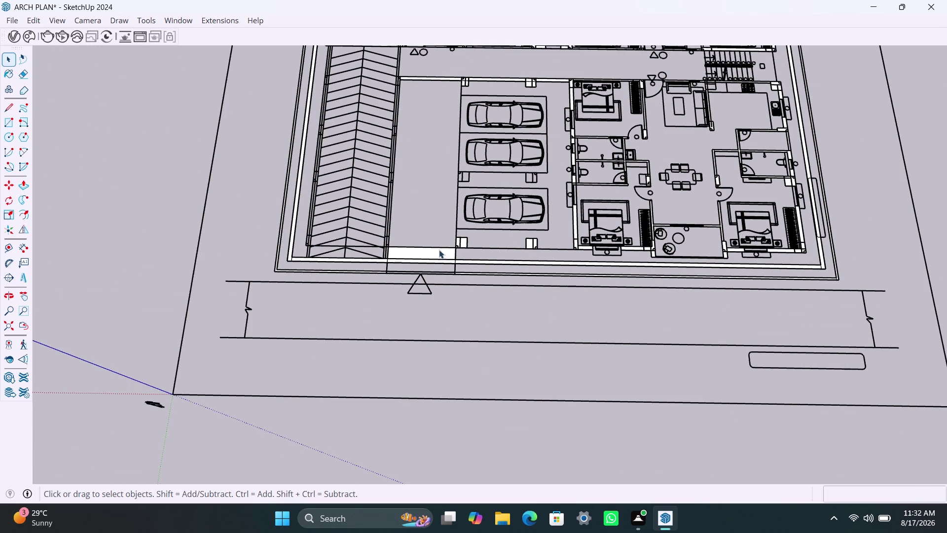
click(442, 247)
click(441, 254)
key(Delete)
Save the floor plan as ARCH PLAN.skp.
scroll(down, 3)
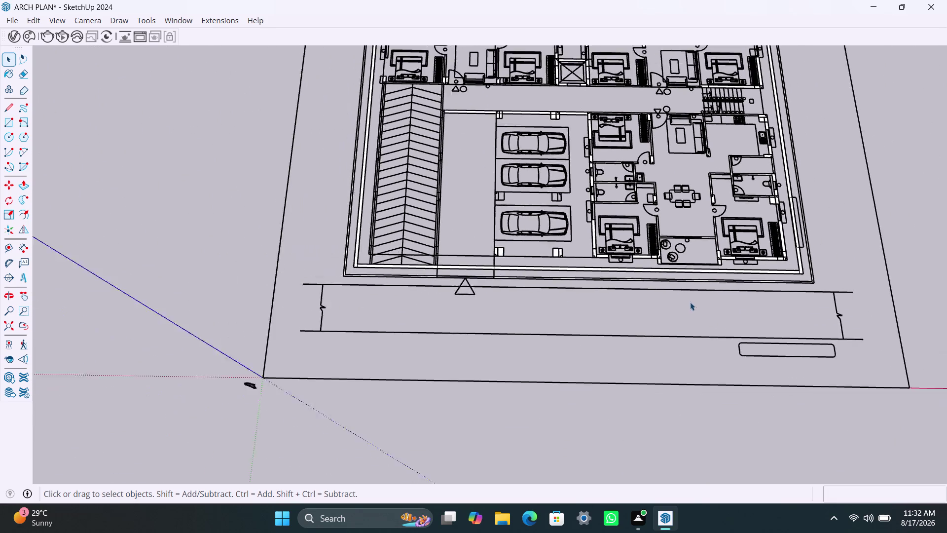
scroll(down, 3)
scroll(up, 3)
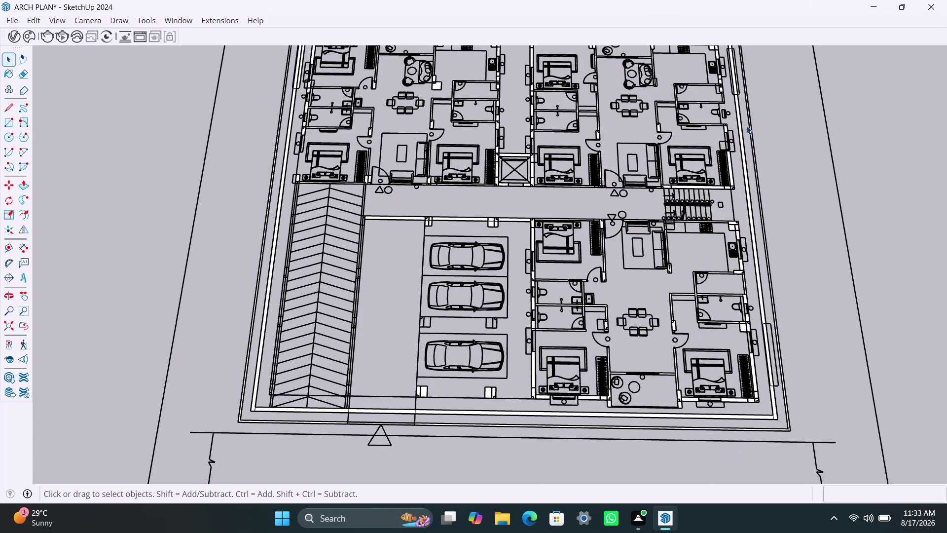
key(ctrl+s)
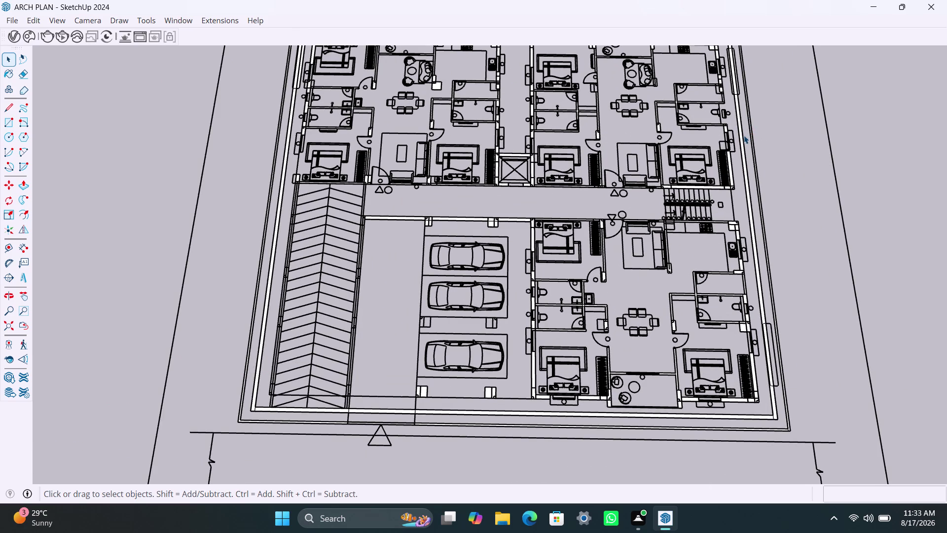